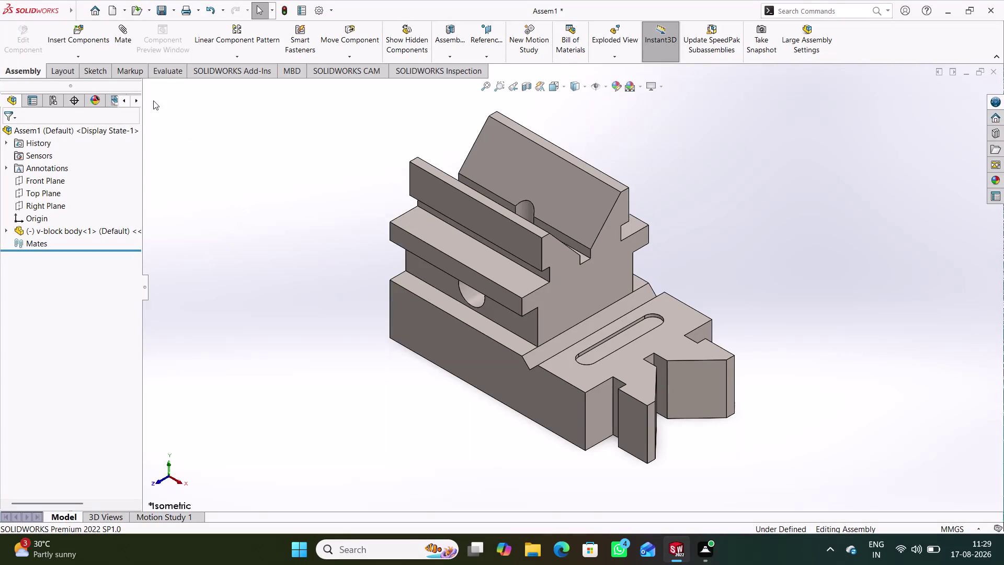
Start a new mate and expand the v-block body's feature tree in the flyout.
click(120, 36)
click(146, 86)
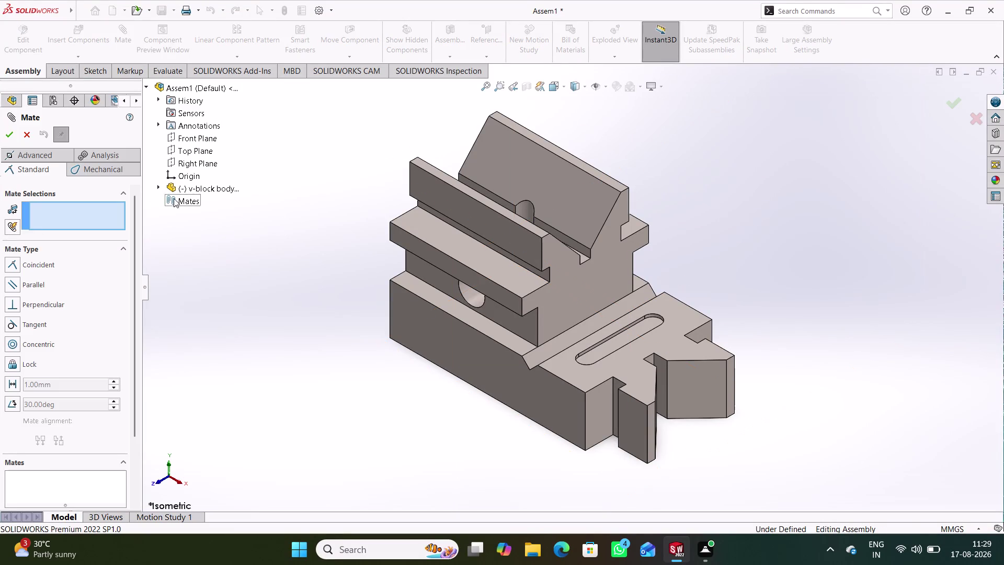
click(158, 187)
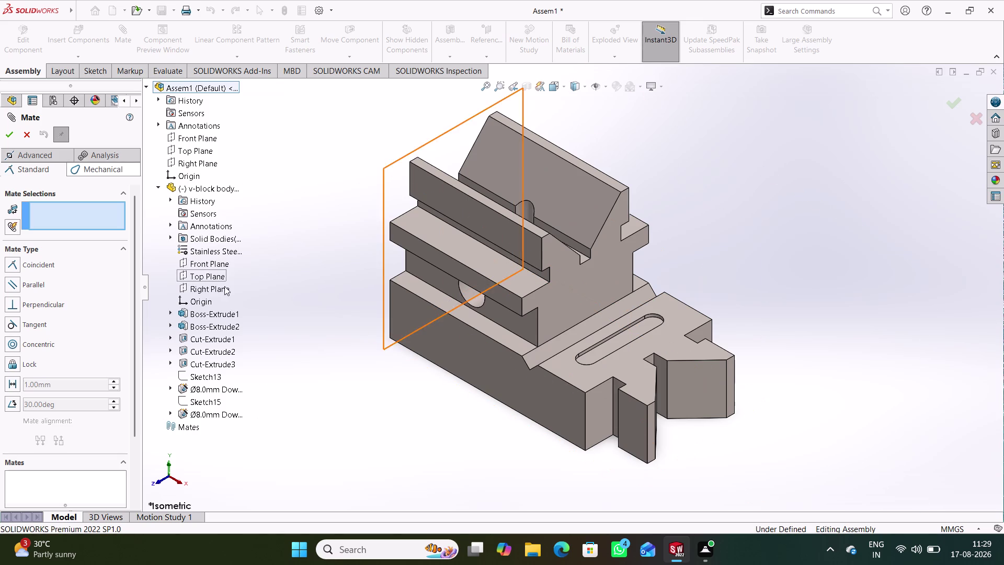
Make the v-block's Front and Top Planes coincident with the assembly's Front and Top Planes.
click(215, 263)
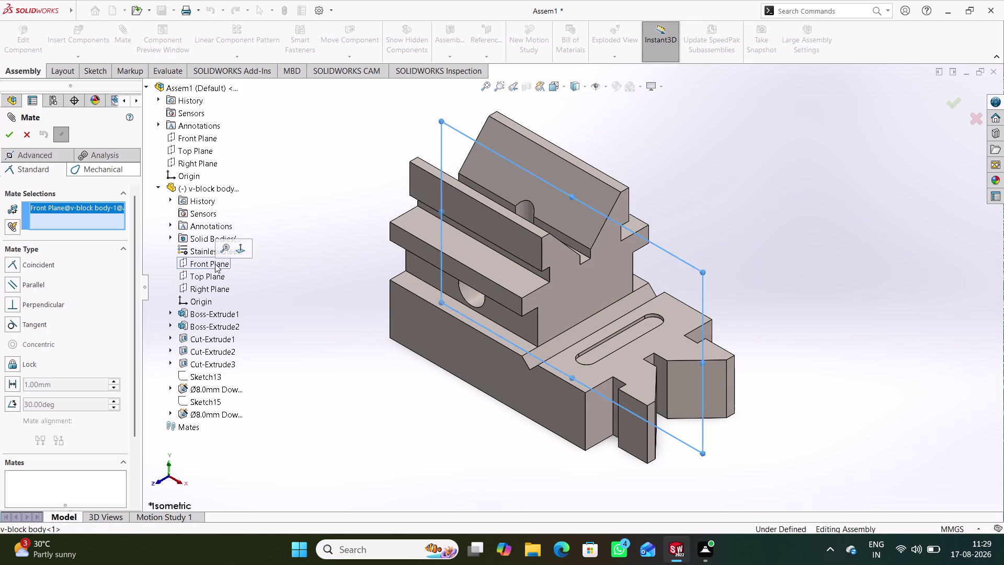
click(201, 140)
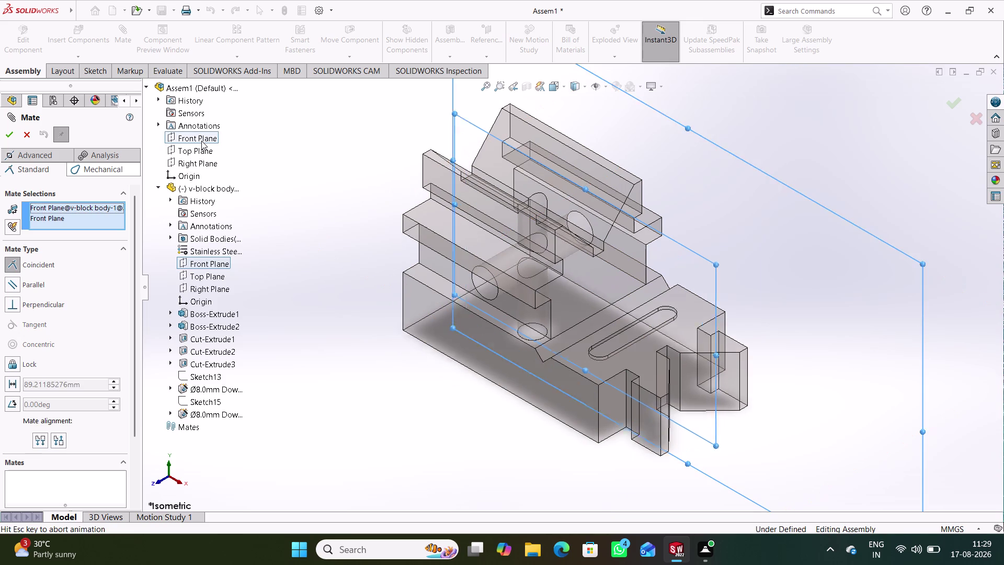
click(184, 123)
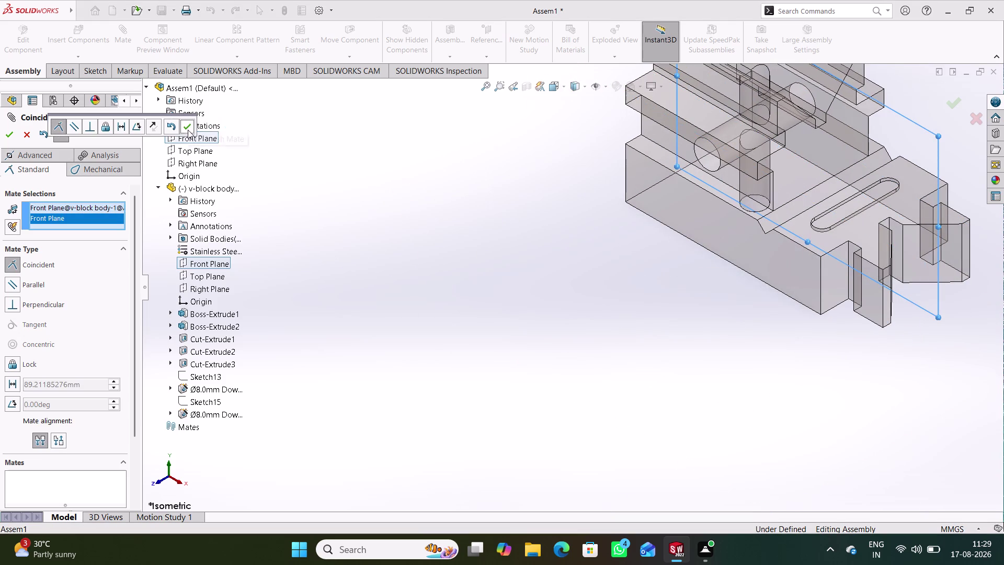
click(186, 126)
click(202, 152)
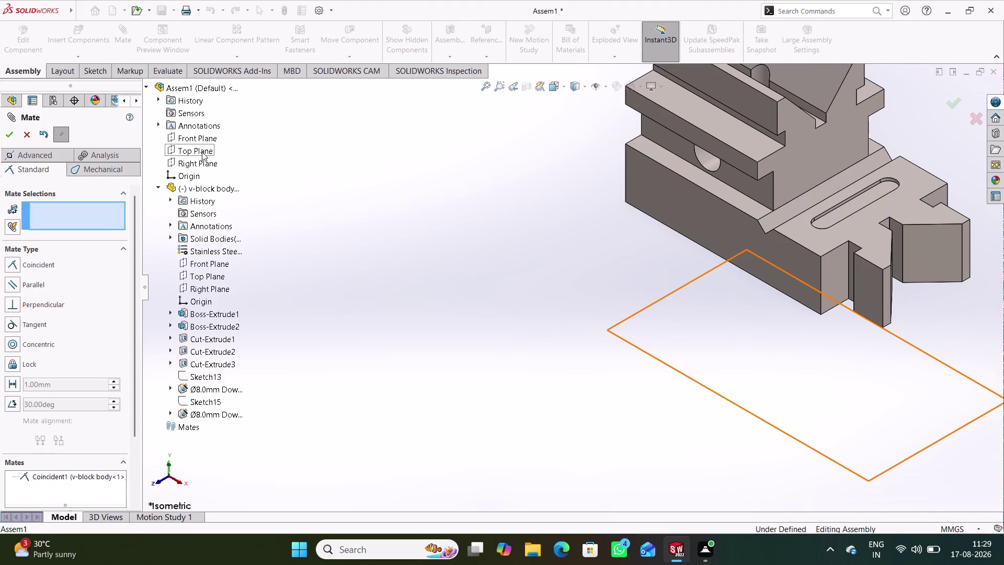
click(217, 274)
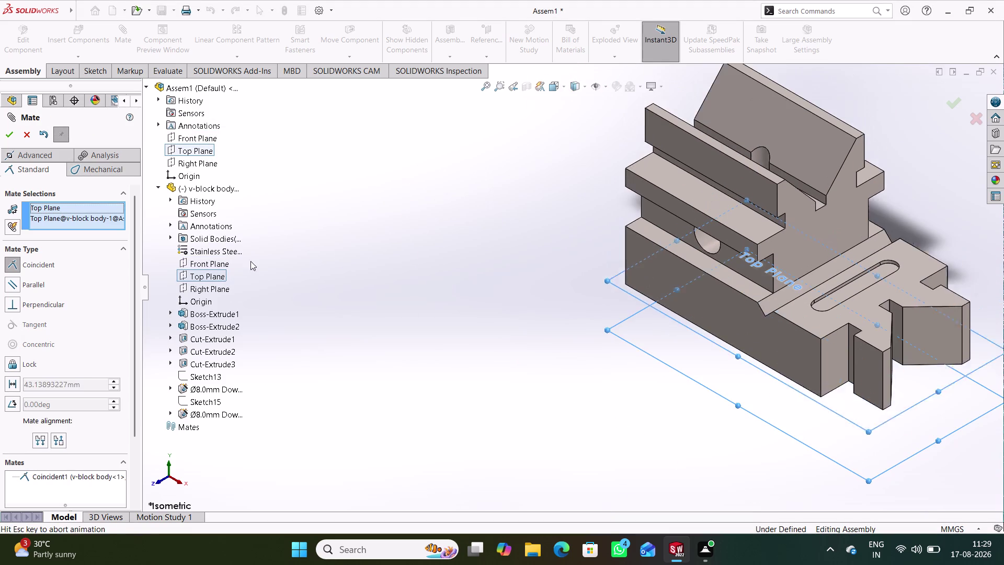
click(224, 246)
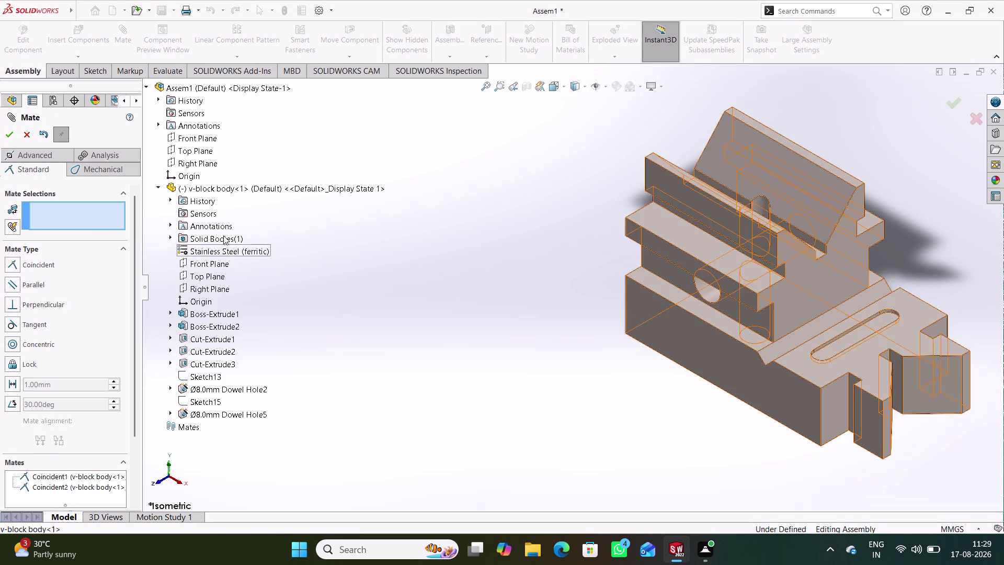
Mate the v-block and assembly Right Planes coincident, close Mate, and fit the view.
click(205, 165)
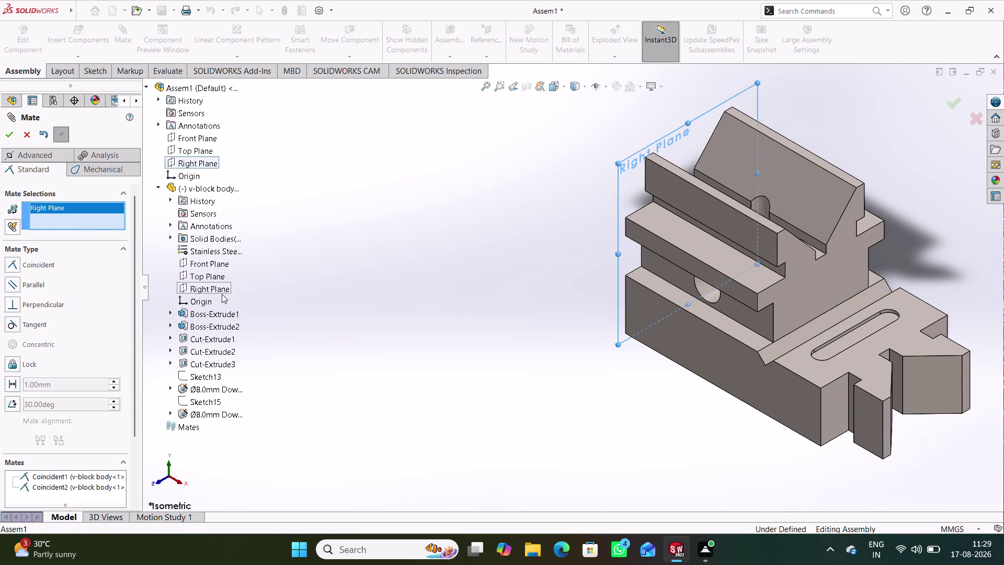
click(221, 294)
click(221, 287)
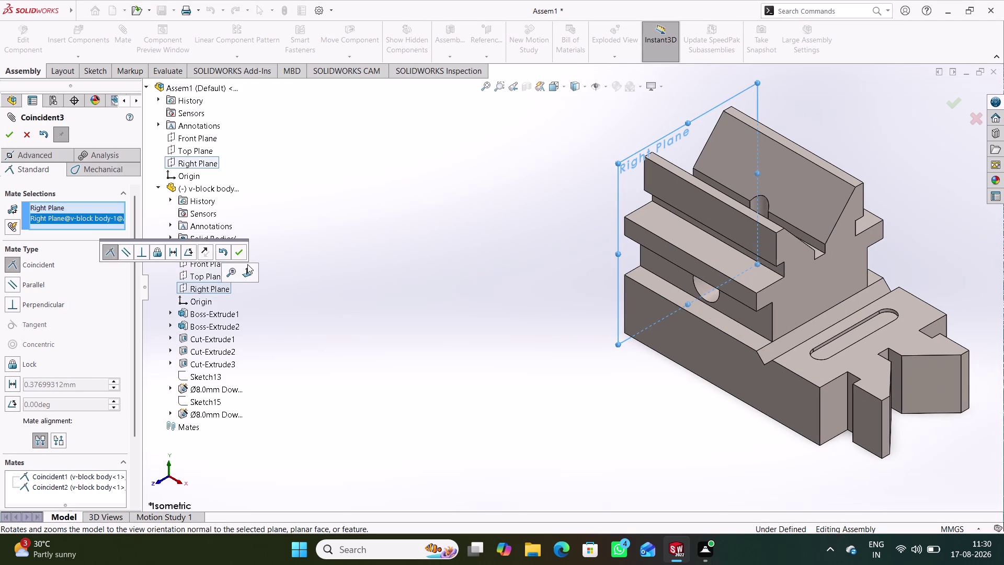
click(239, 254)
click(238, 251)
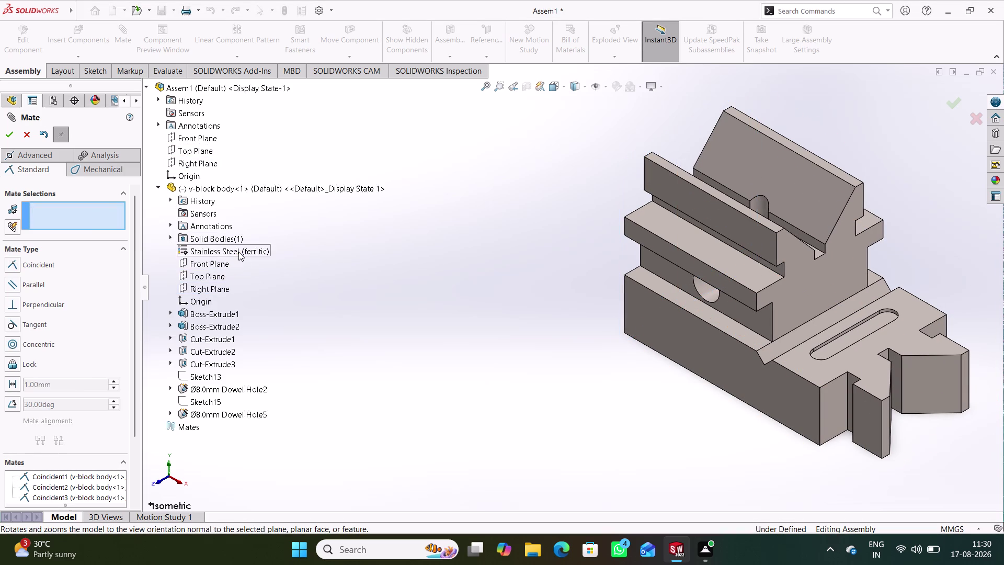
click(30, 135)
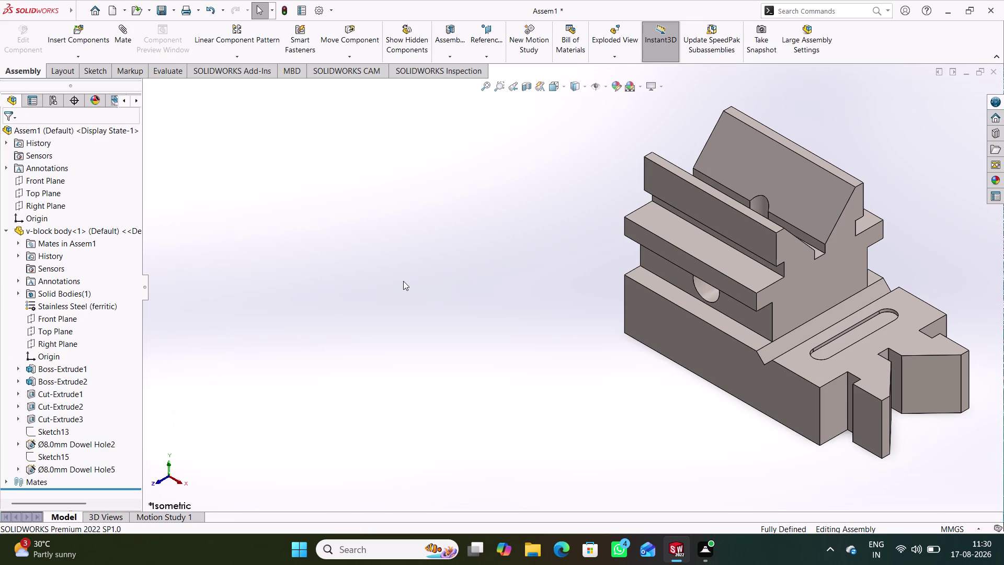
key(ctrl+7)
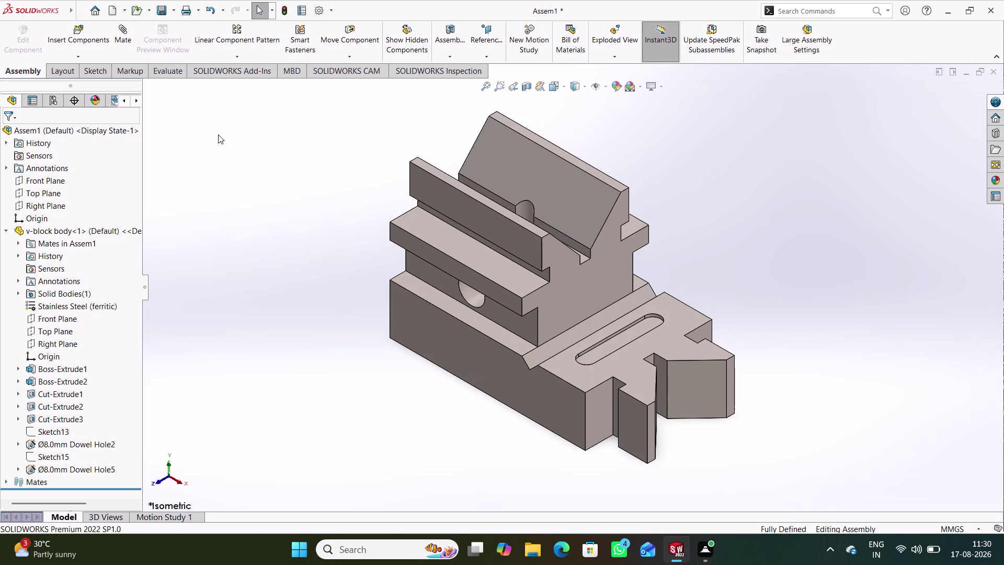
Insert the U-clamp part from the open documents into the assembly.
click(100, 40)
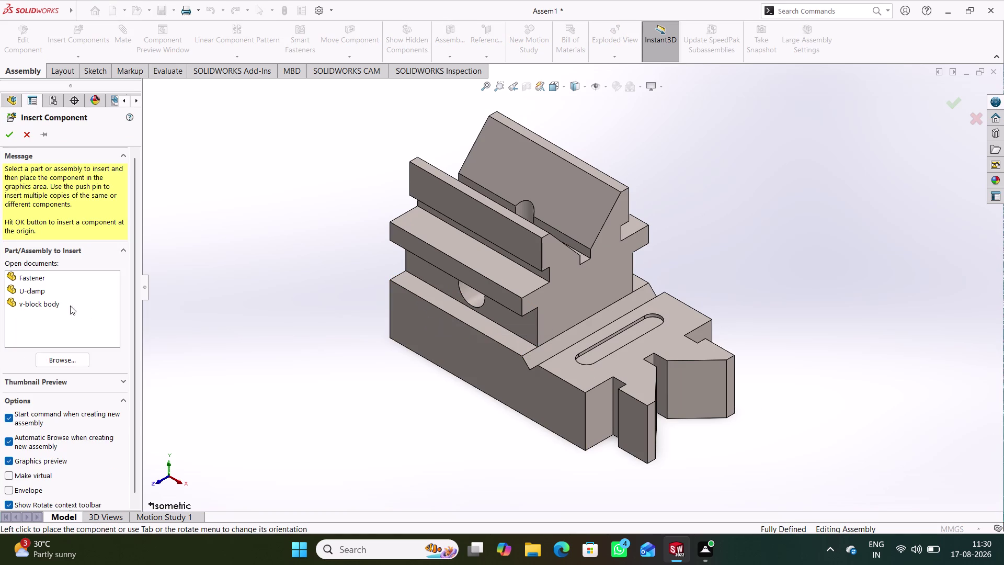
click(41, 291)
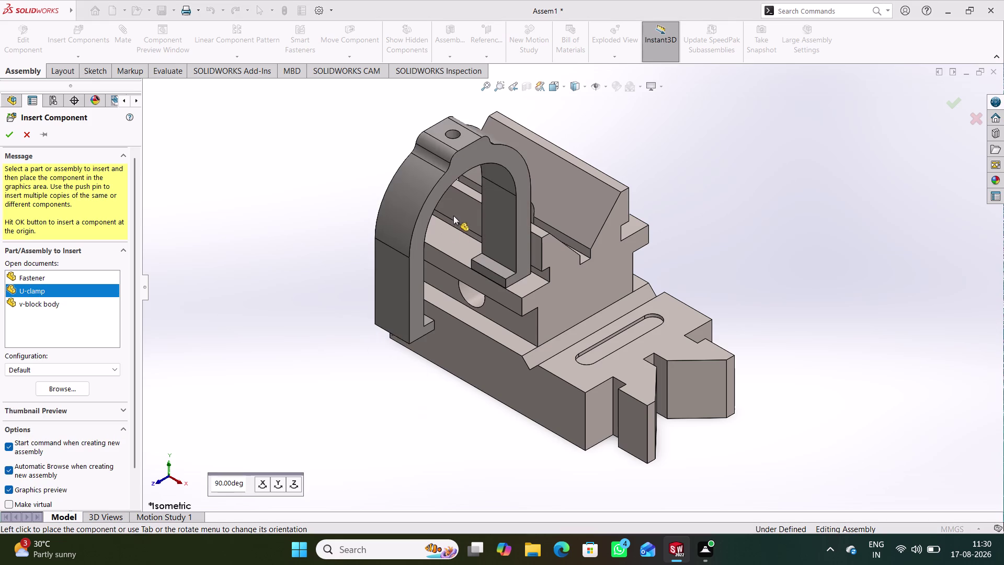
Place the U-clamp and drag it well to the right of the v-block.
click(317, 219)
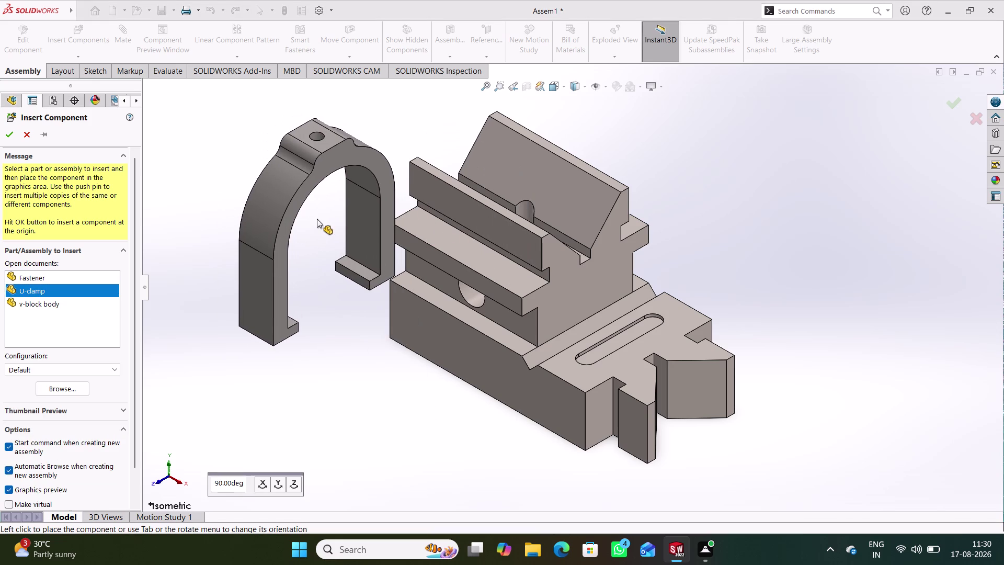
middle_drag(394, 359, 388, 342)
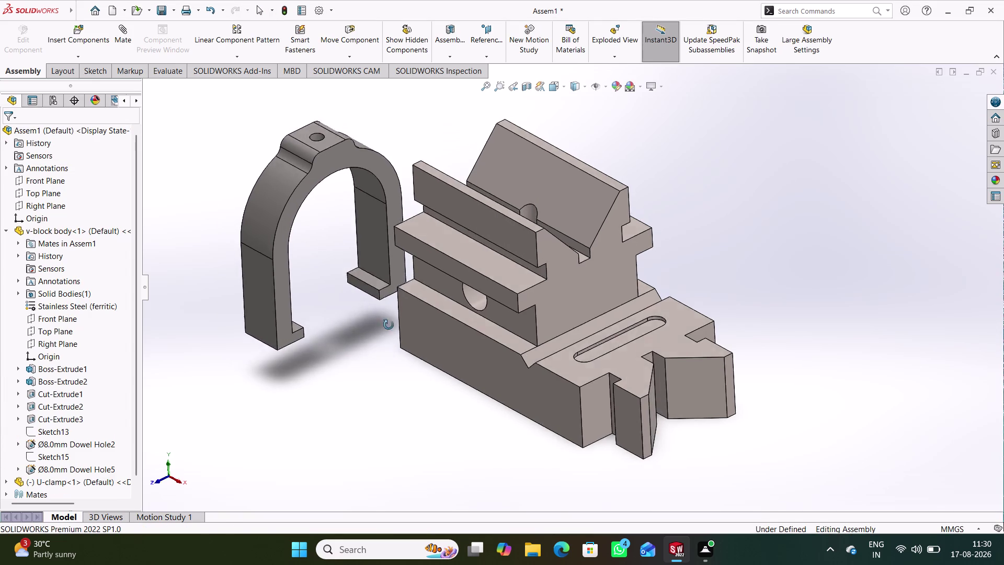
middle_drag(388, 342, 413, 284)
drag(276, 248, 398, 268)
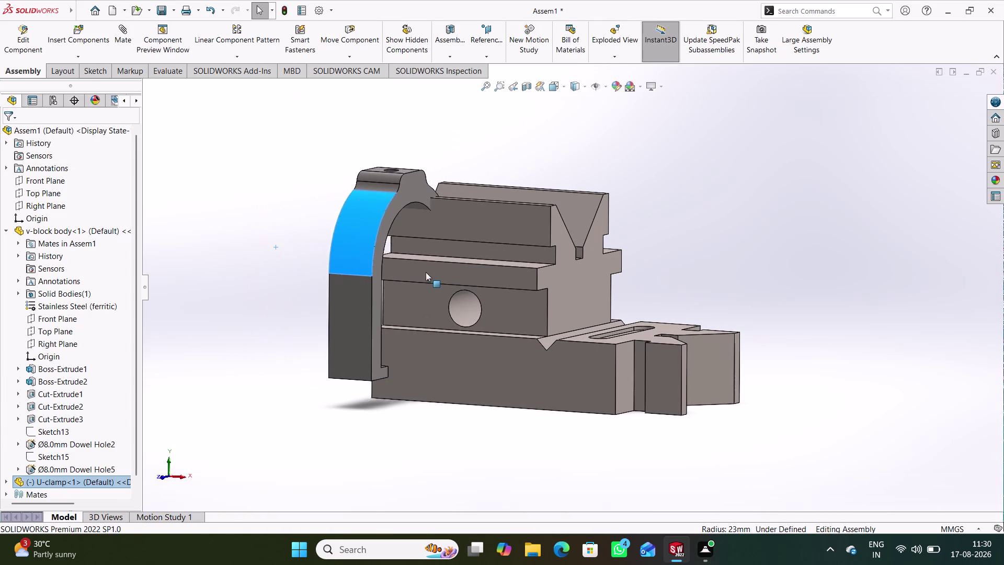
drag(398, 268, 807, 241)
middle_drag(592, 335, 632, 333)
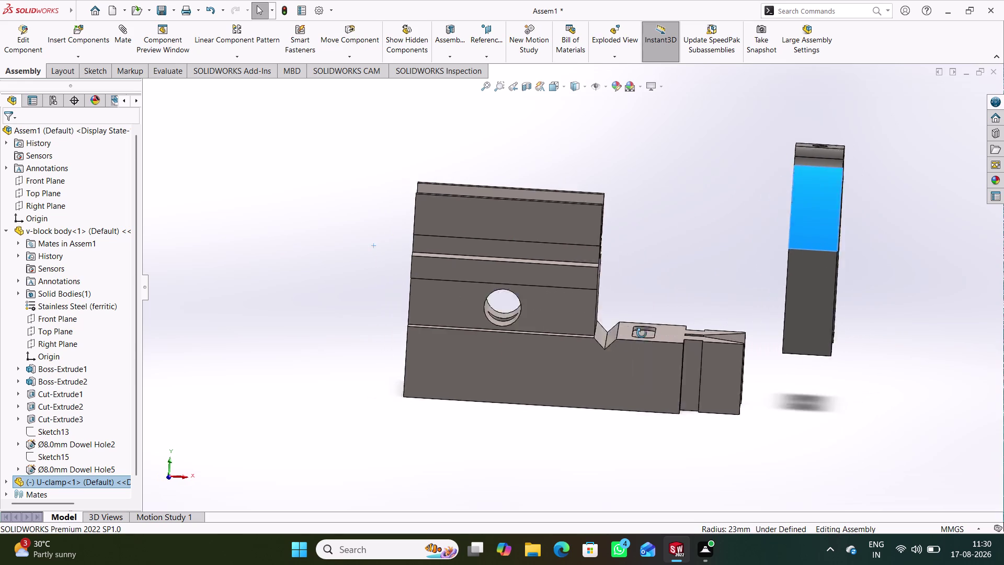
middle_drag(632, 334, 537, 339)
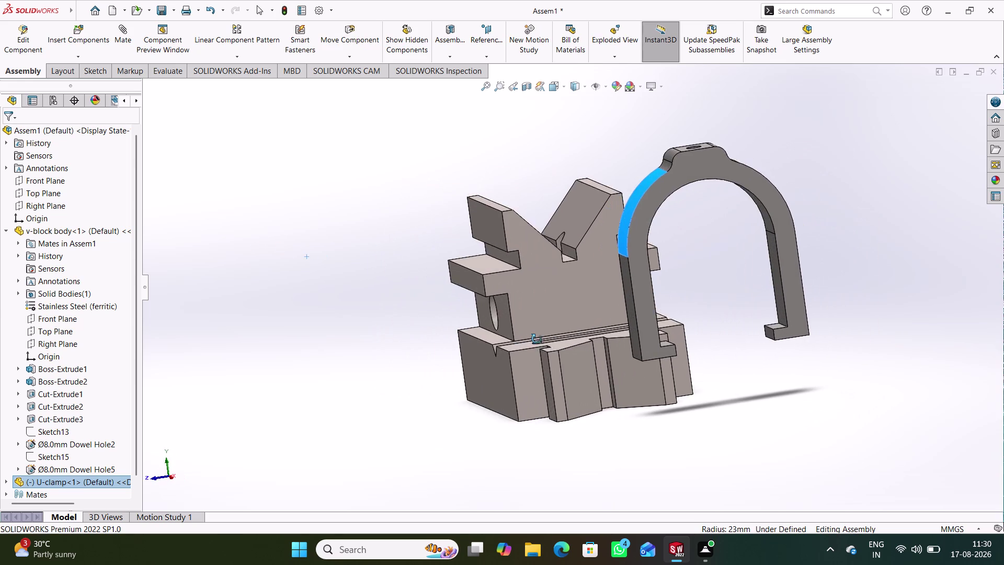
middle_drag(538, 338, 555, 336)
Clear the selection, orbit to see both parts, and start a new mate.
click(320, 394)
middle_drag(361, 413, 310, 402)
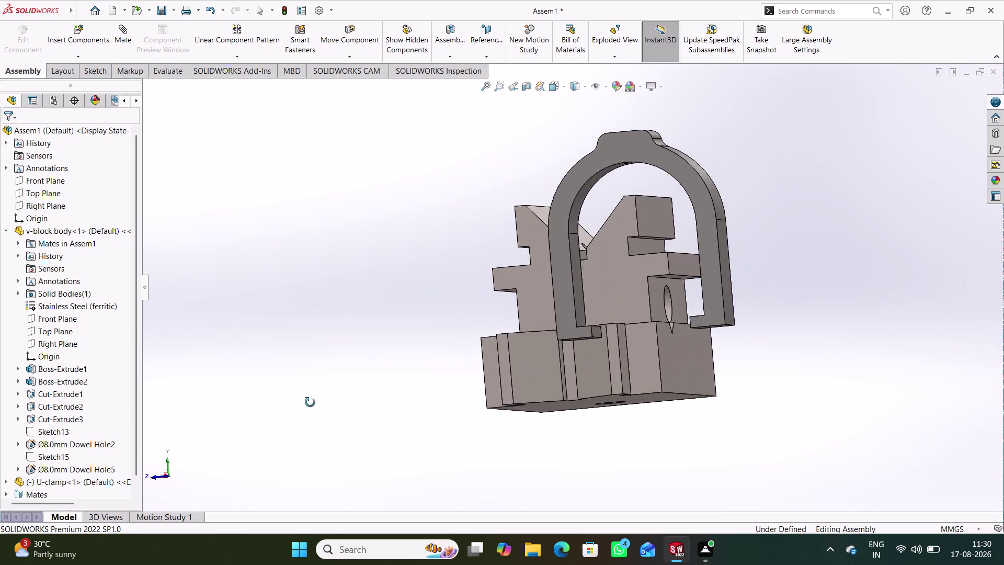
middle_drag(310, 402, 347, 412)
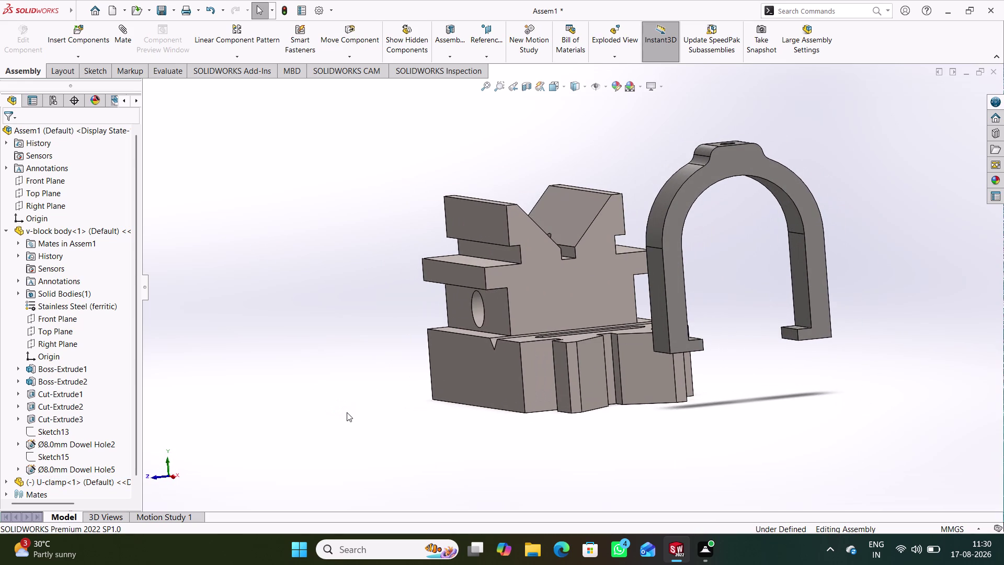
middle_drag(346, 412, 357, 408)
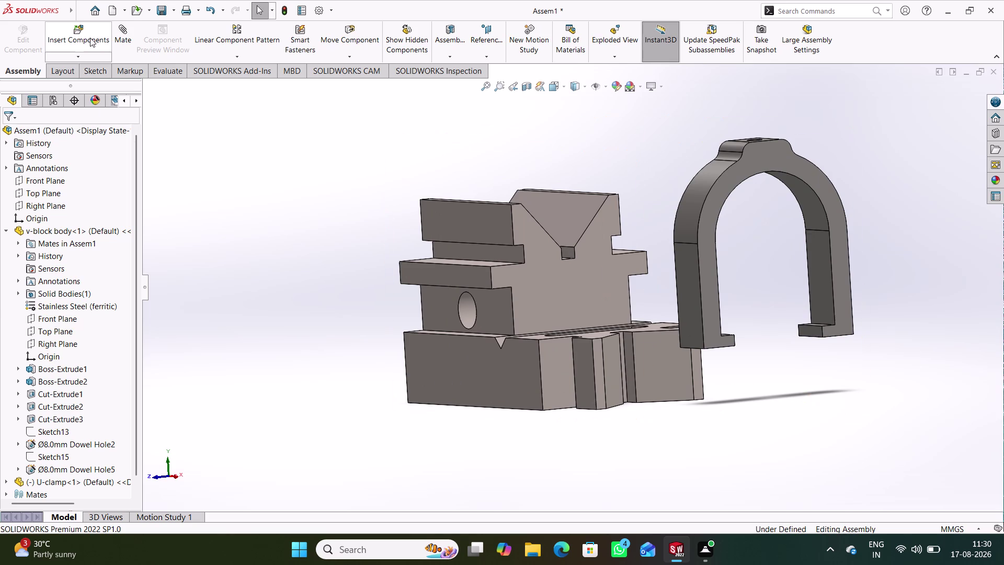
click(119, 33)
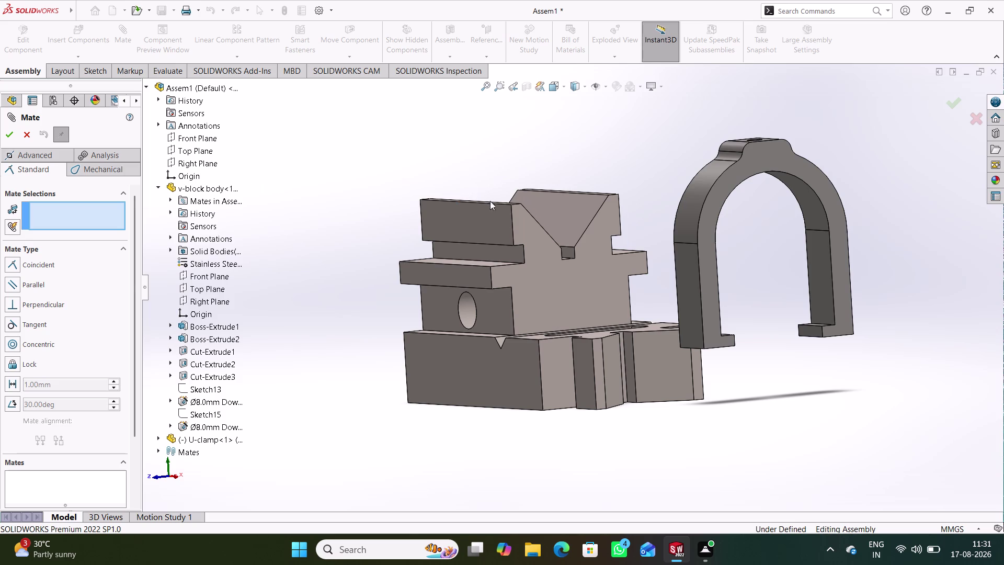
middle_drag(745, 378, 762, 255)
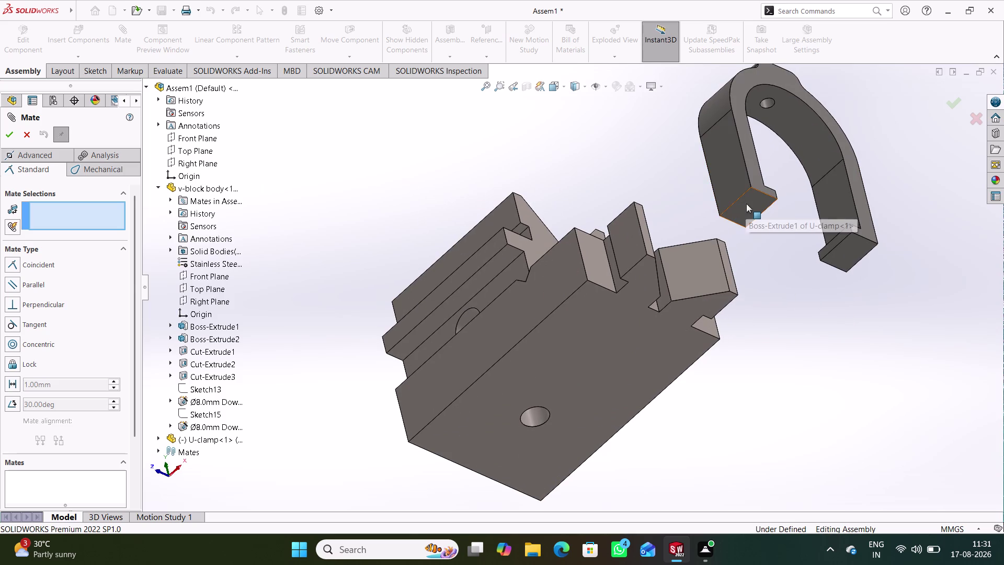
Mate the U-clamp leg's end face coincident to a v-block face.
click(746, 204)
middle_drag(668, 157, 696, 335)
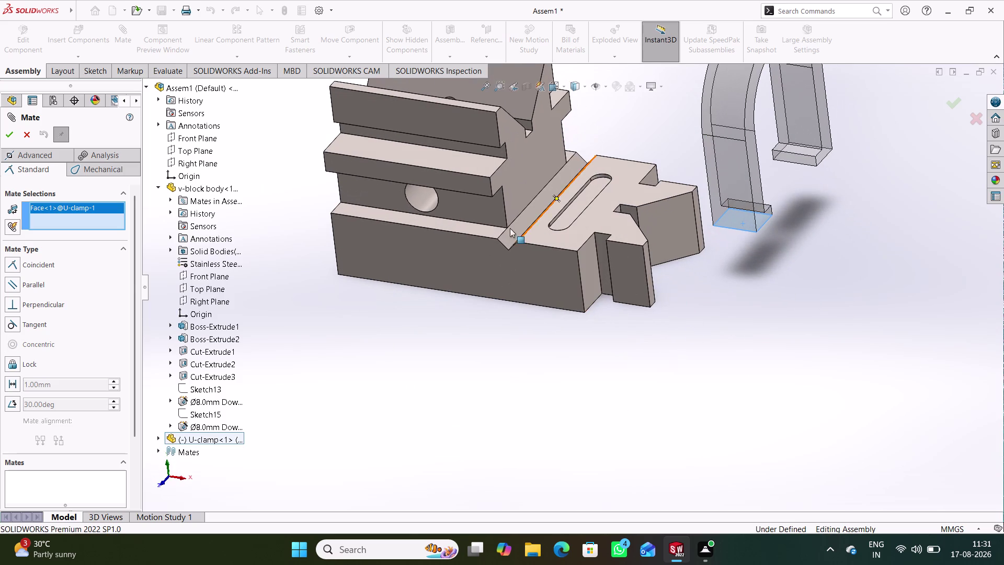
click(471, 224)
middle_drag(508, 337, 483, 314)
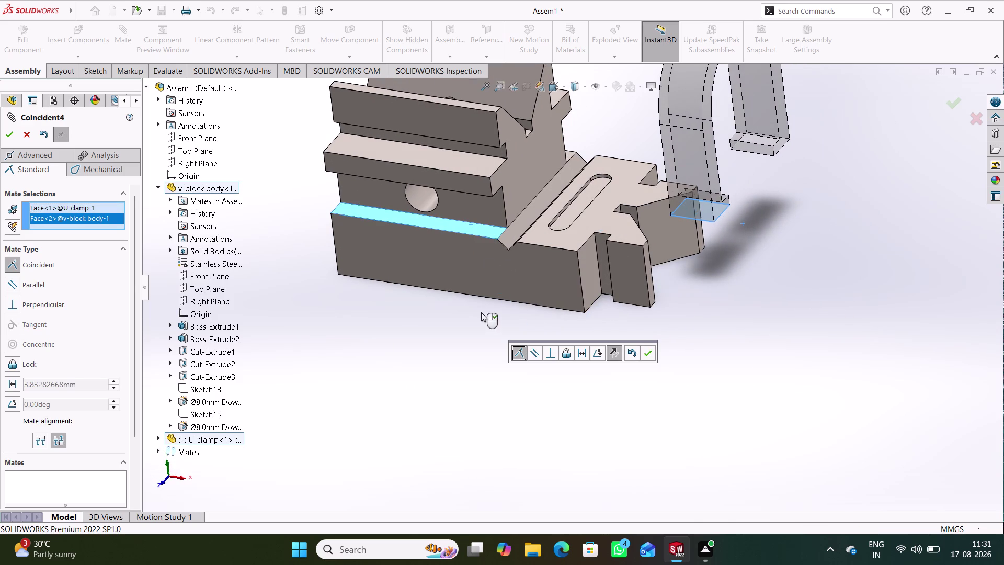
middle_drag(483, 314, 471, 304)
click(651, 354)
middle_drag(671, 338, 634, 316)
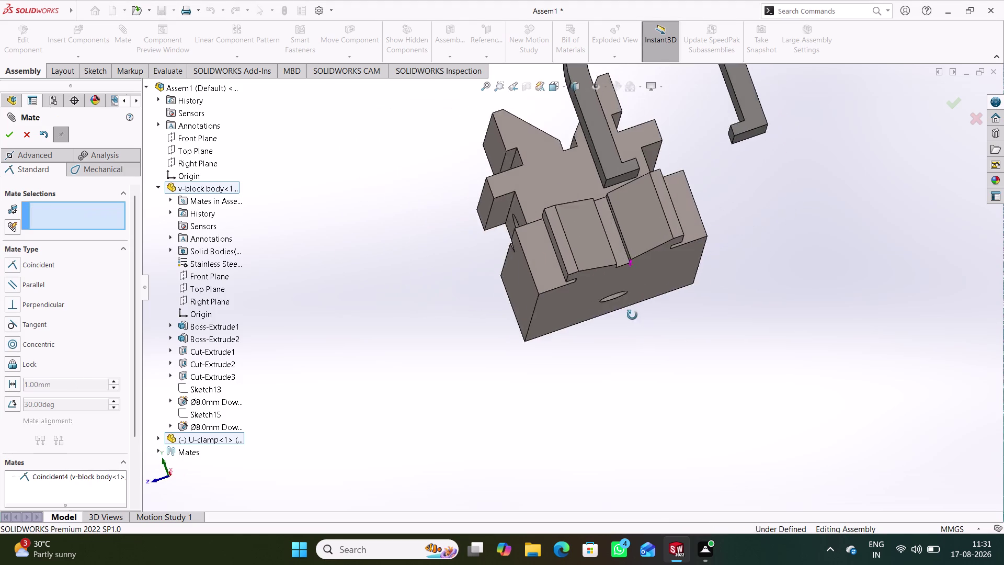
middle_drag(634, 315, 606, 344)
Mate a U-clamp side face coincident to the v-block's Boss-Extrude2 face.
click(585, 143)
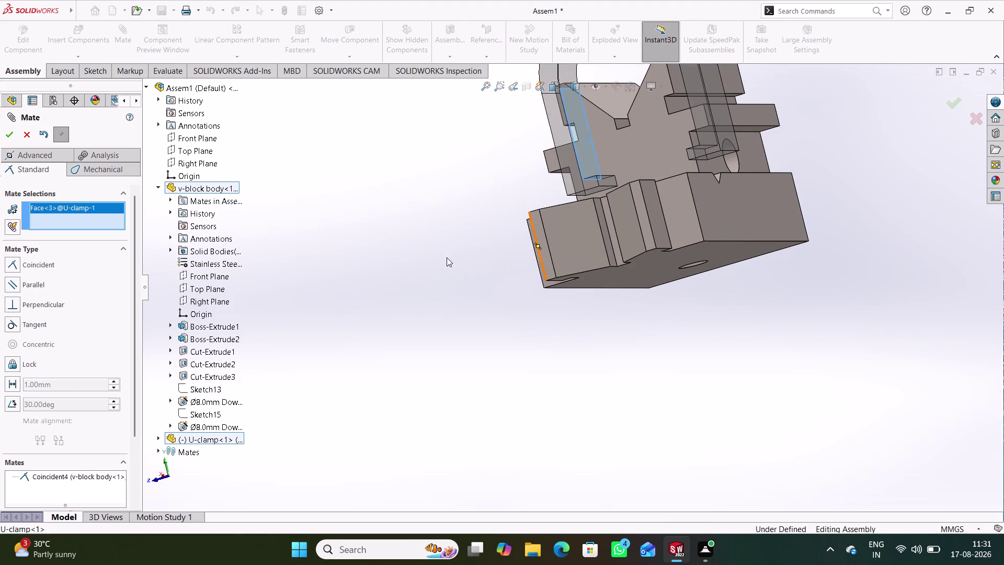
middle_drag(446, 257, 571, 228)
click(527, 166)
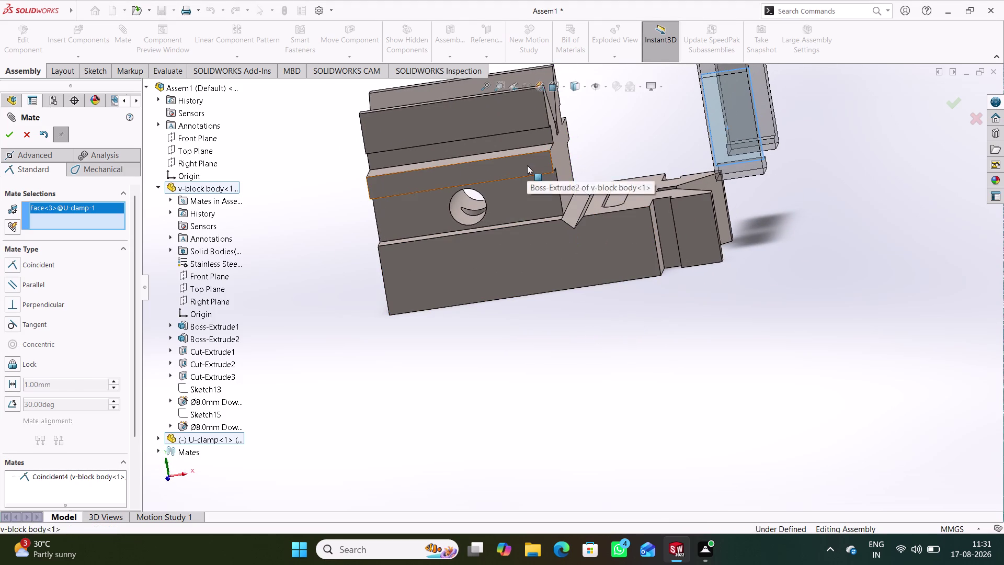
middle_drag(617, 319, 564, 310)
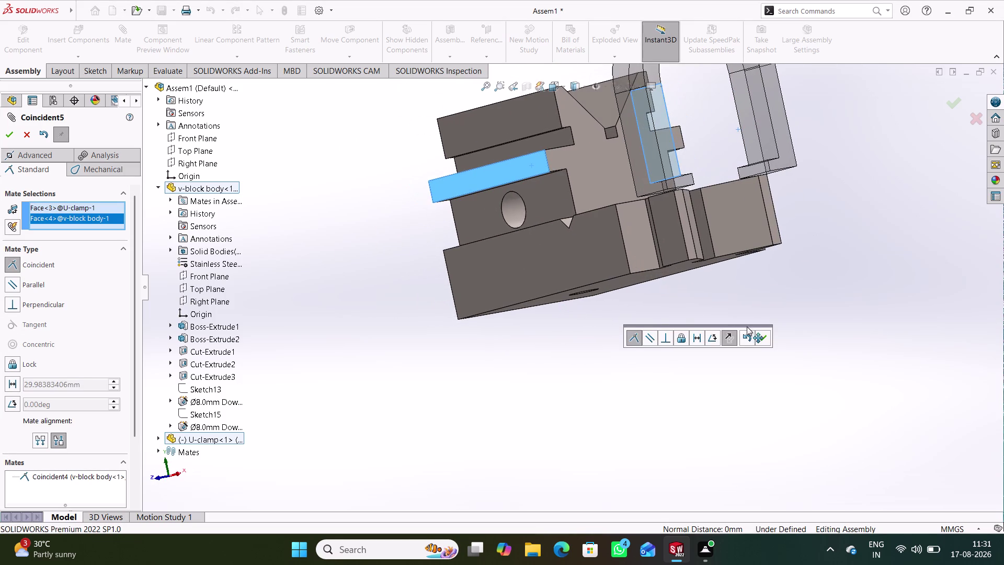
click(760, 337)
middle_drag(612, 337, 649, 324)
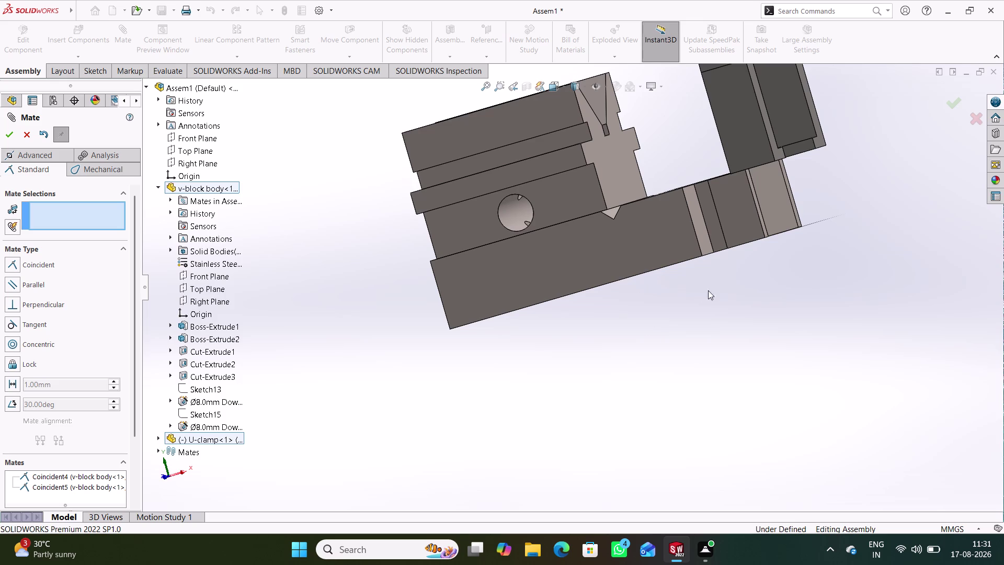
middle_drag(719, 288, 705, 297)
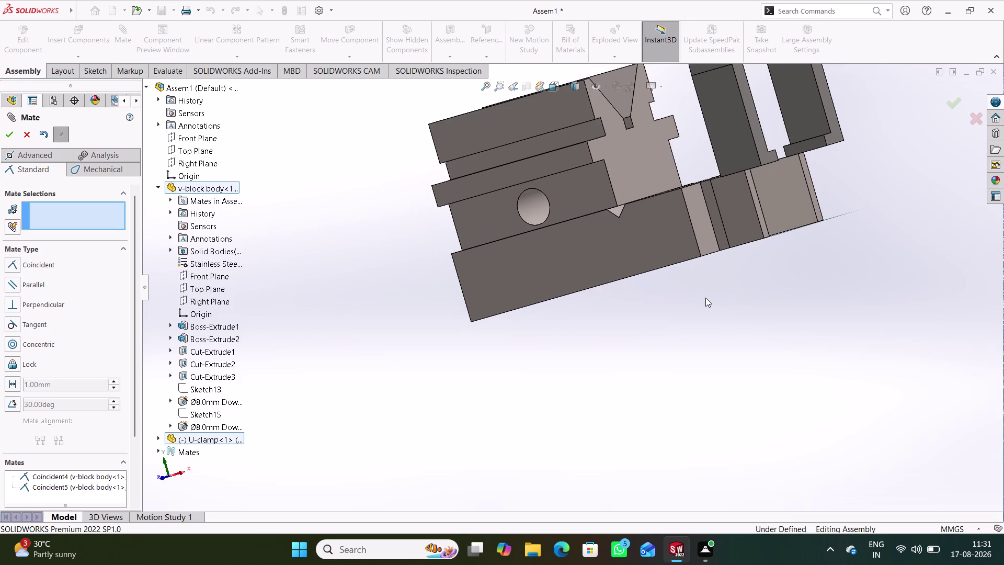
Undo the Coincident5 face mate with Ctrl+Z and close the Mate tool.
middle_drag(739, 332, 734, 331)
middle_drag(735, 331, 690, 403)
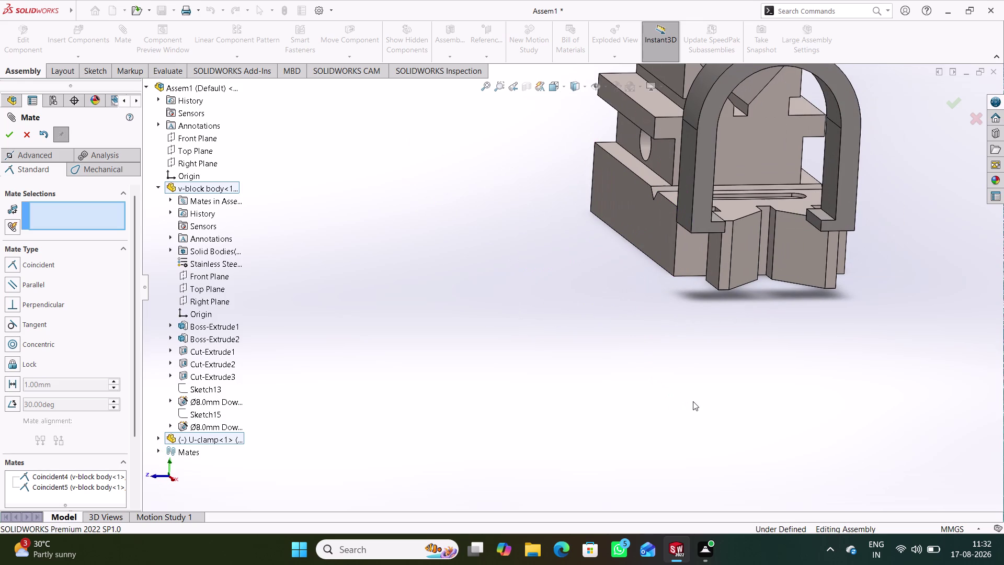
key(ctrl+z)
key(ctrl+z)
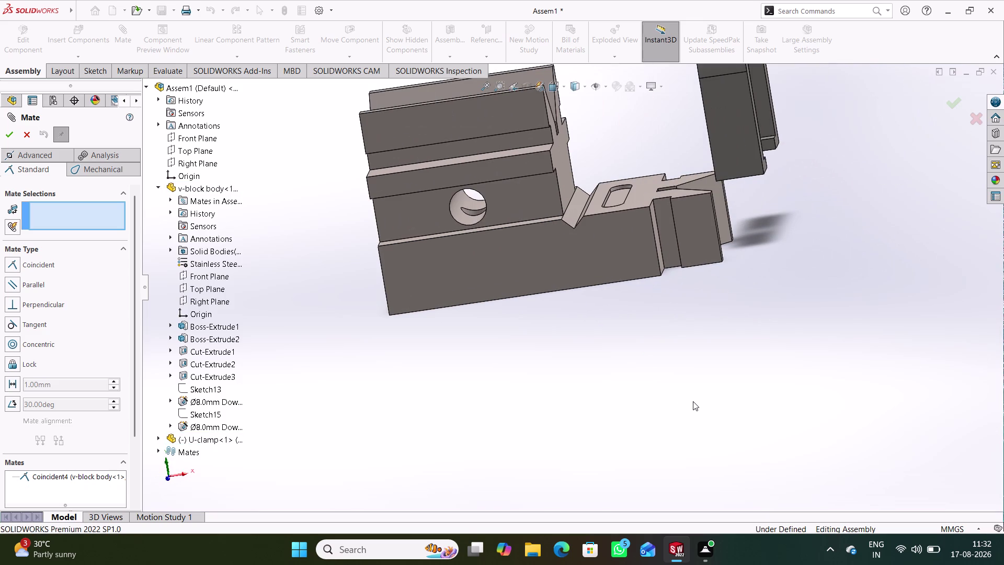
key(ctrl+z)
key(ctrl+z)
key(ctrl+z)
click(26, 134)
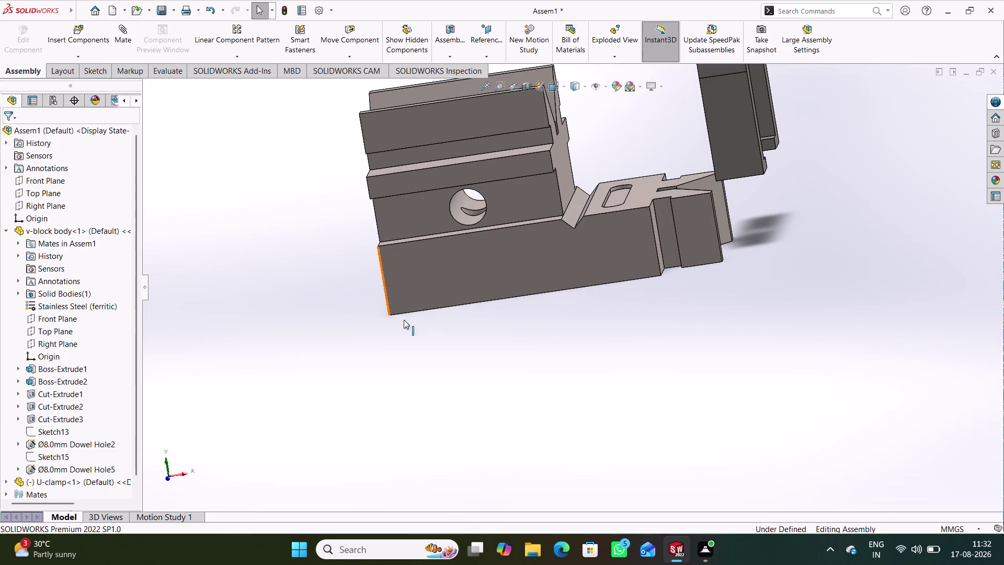
Pull the U-clamp away from the v-block body and select it in the tree.
middle_drag(421, 323, 402, 322)
drag(722, 138, 824, 198)
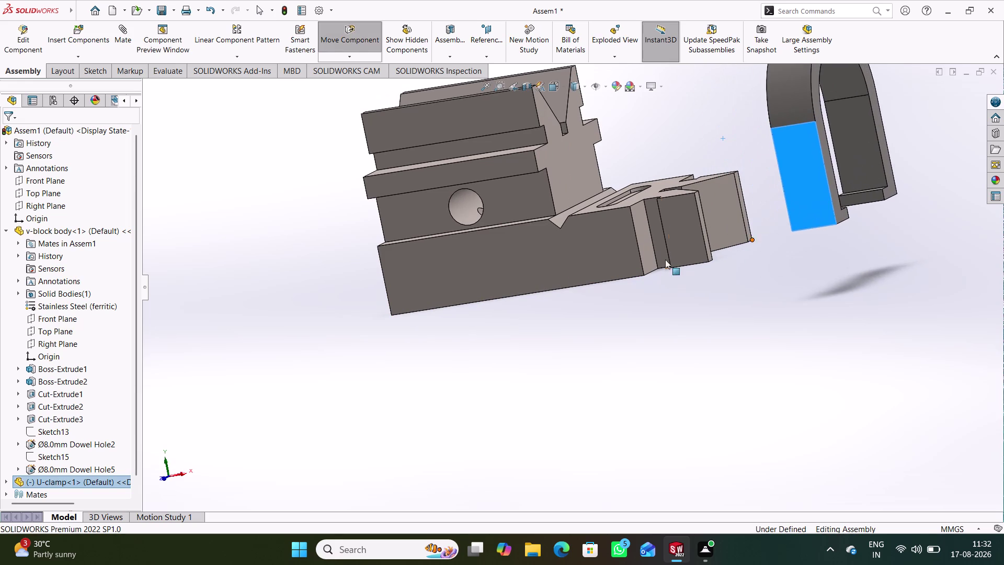
middle_drag(521, 290, 568, 291)
scroll(down, 3)
scroll(down, 3)
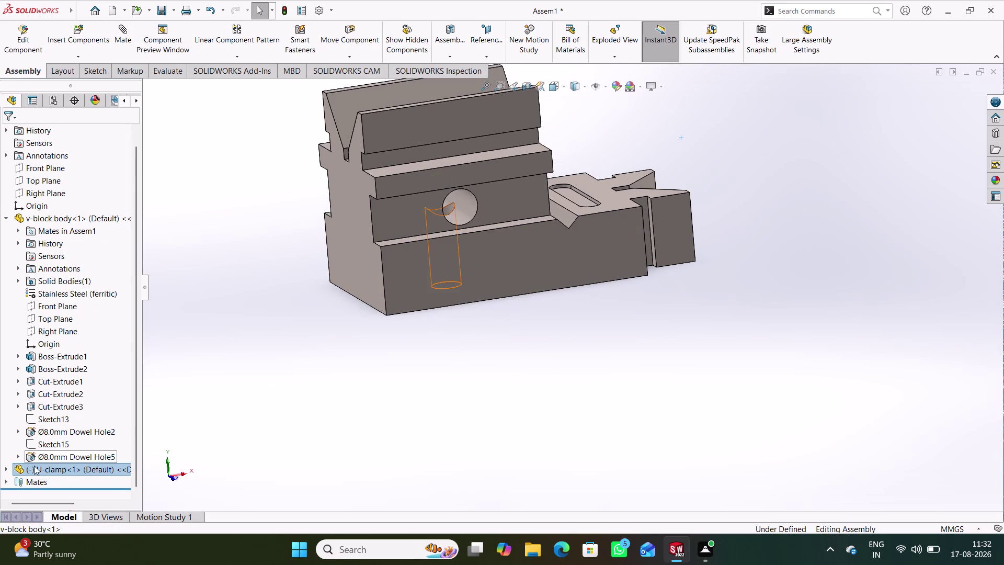
click(3, 481)
scroll(down, 3)
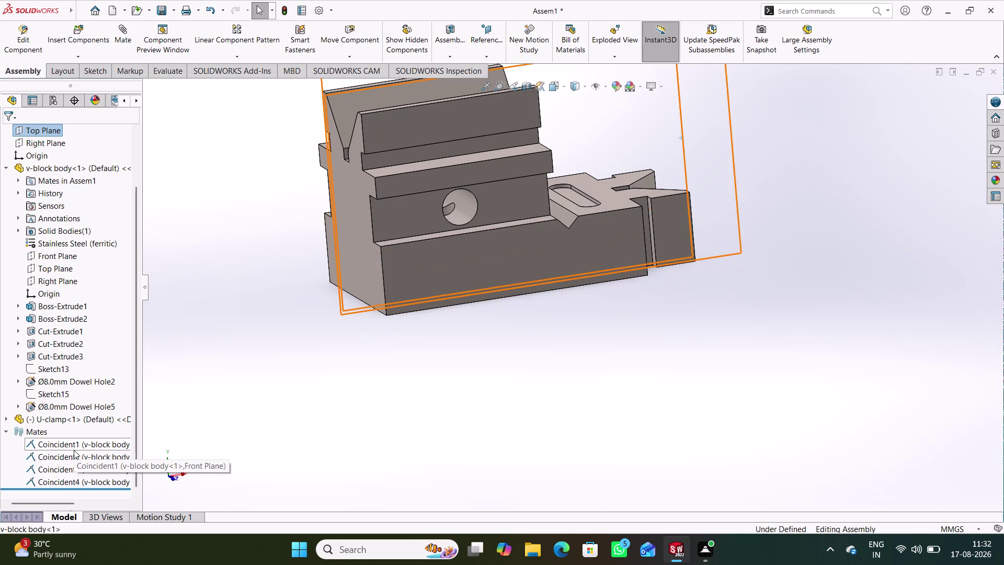
Delete the Coincident4 mate and start a fresh mate.
right_click(69, 477)
click(102, 398)
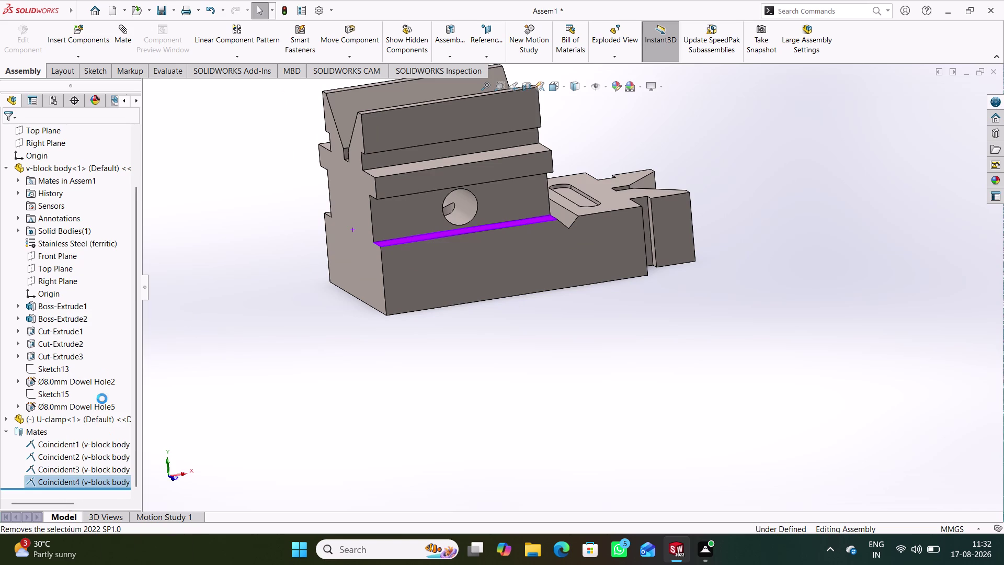
click(580, 209)
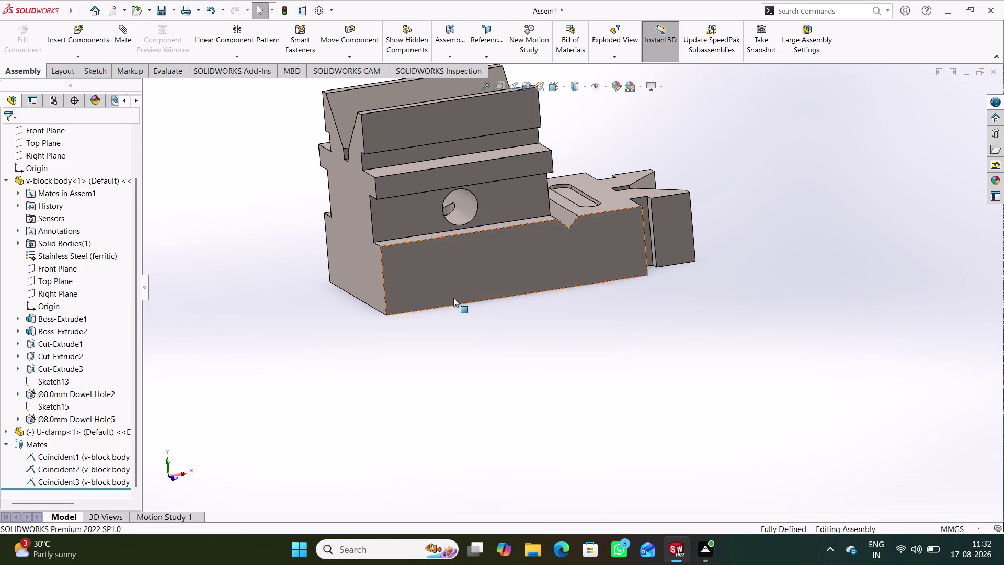
middle_drag(527, 357, 521, 365)
scroll(up, 3)
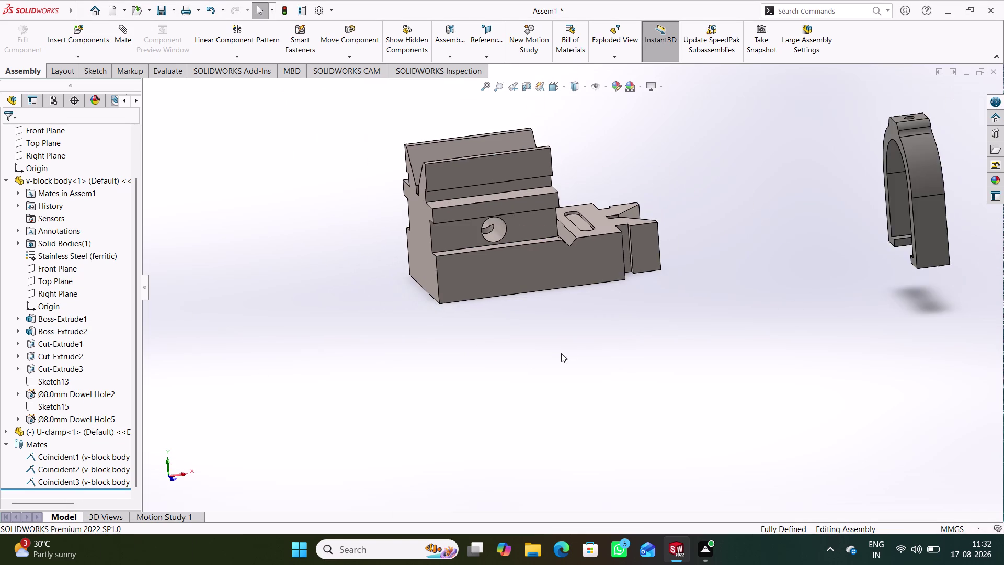
scroll(up, 3)
middle_drag(676, 347, 650, 338)
scroll(down, 3)
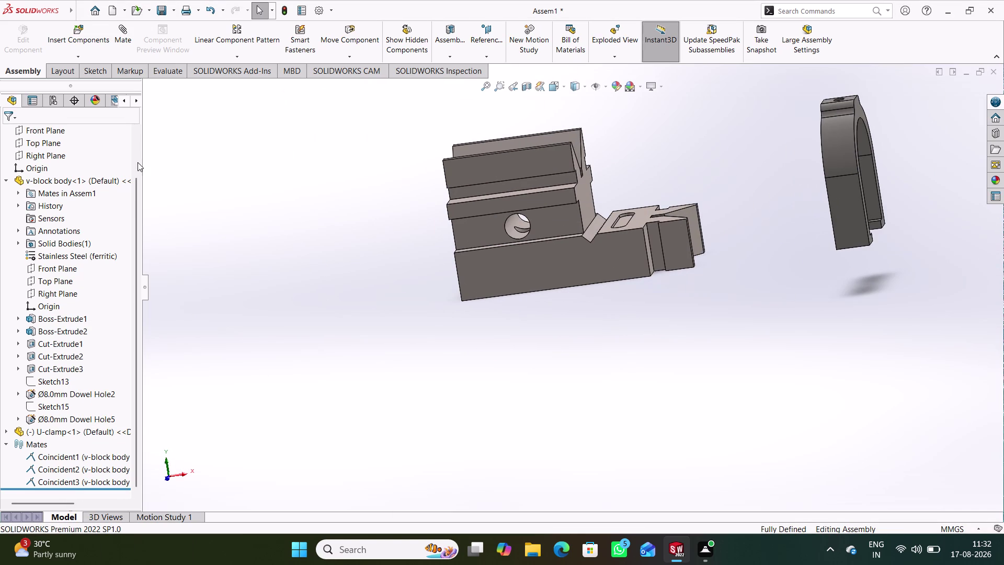
click(127, 41)
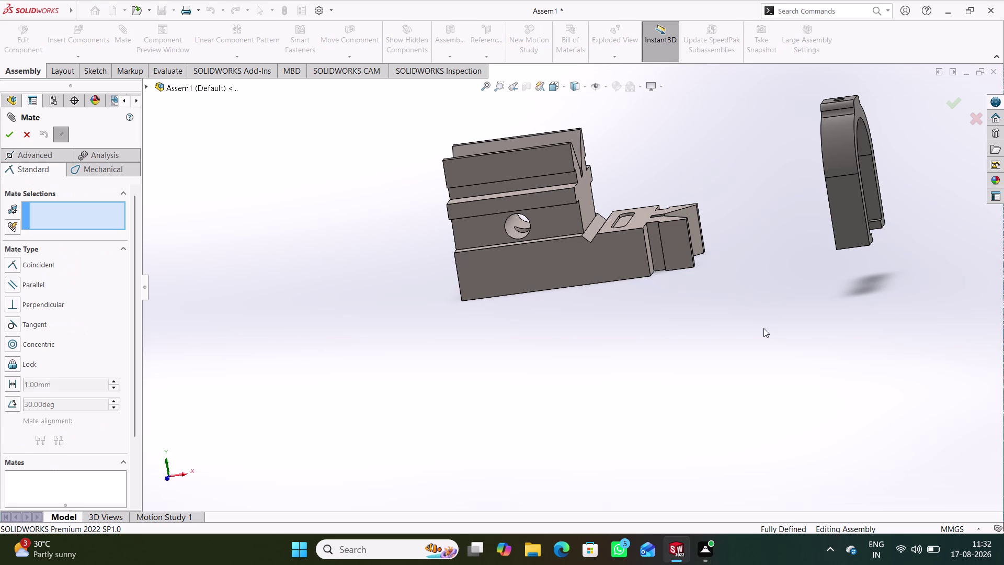
Mate a U-clamp bottom face to the v-block ledge face as Coincident6.
middle_drag(766, 342, 676, 351)
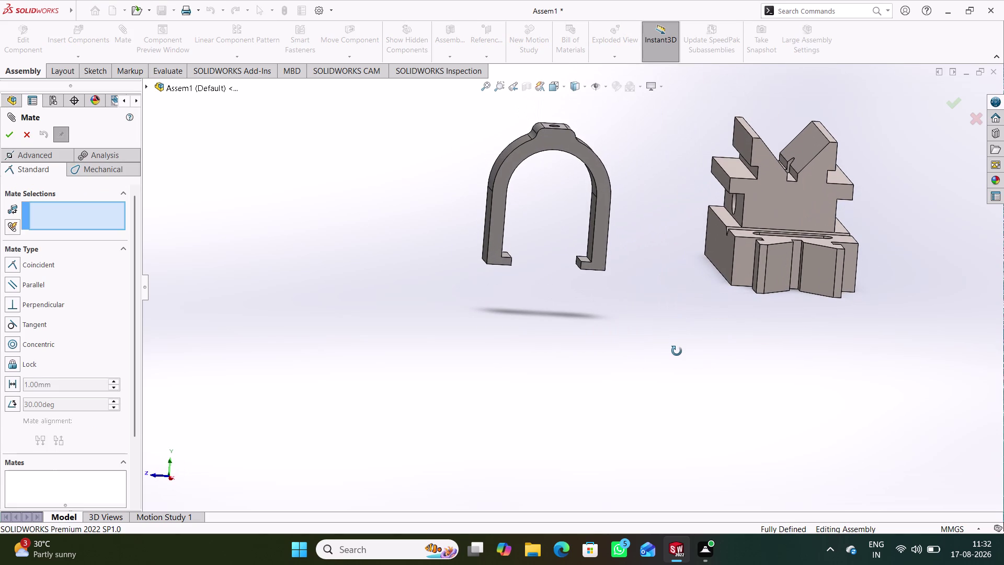
middle_drag(677, 350, 636, 355)
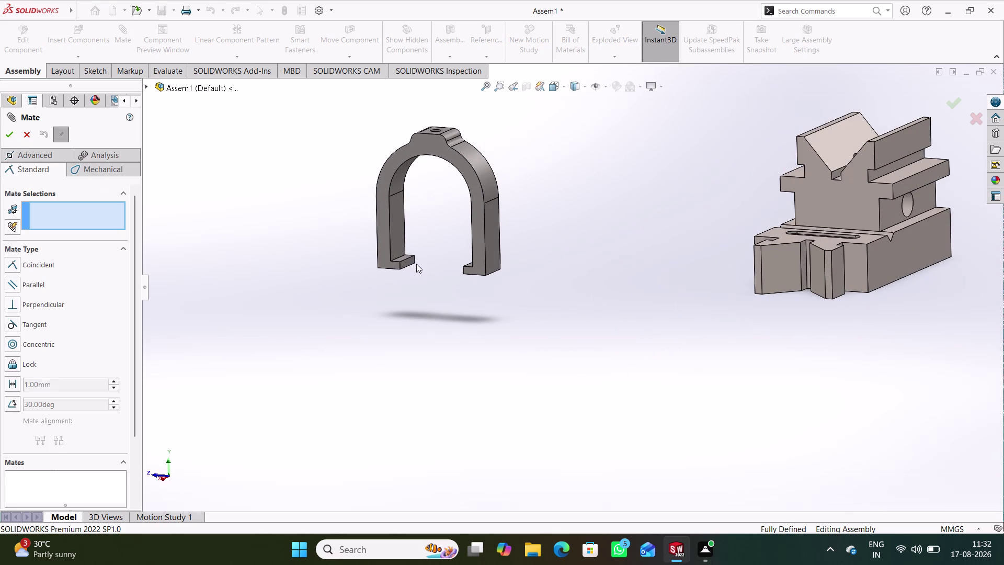
click(409, 262)
middle_drag(593, 341, 689, 323)
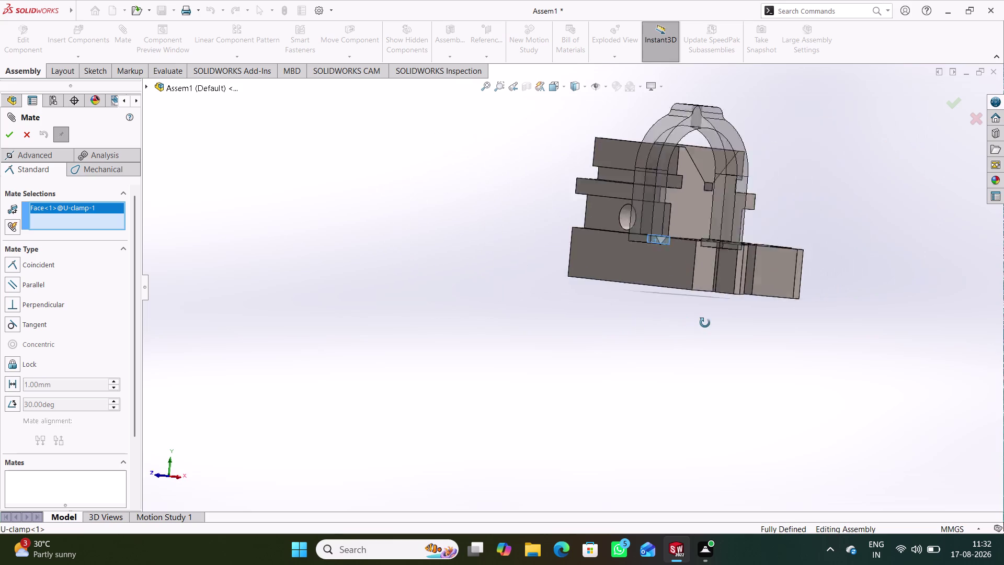
middle_drag(690, 322, 714, 324)
scroll(down, 3)
middle_drag(631, 204, 623, 234)
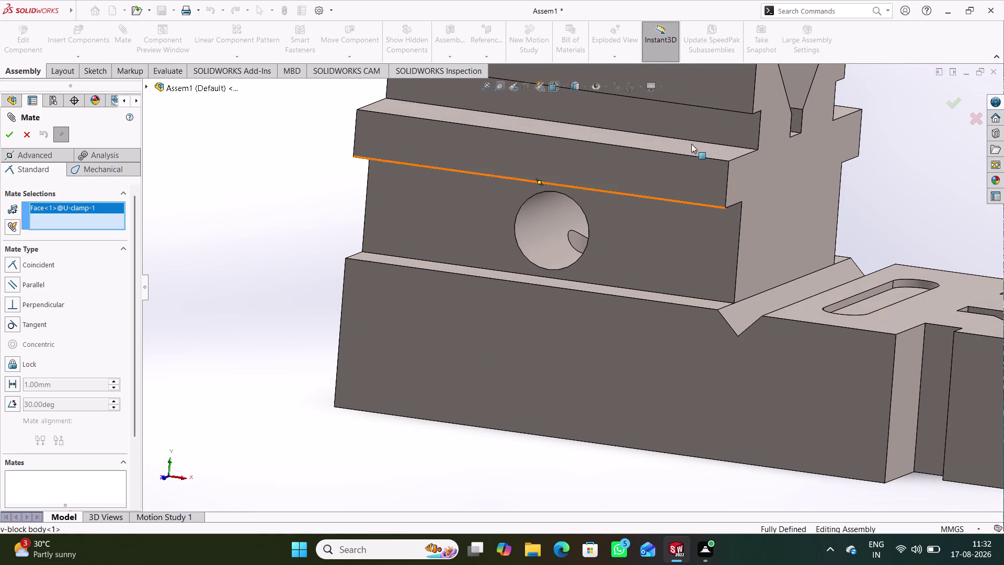
click(725, 121)
scroll(up, 3)
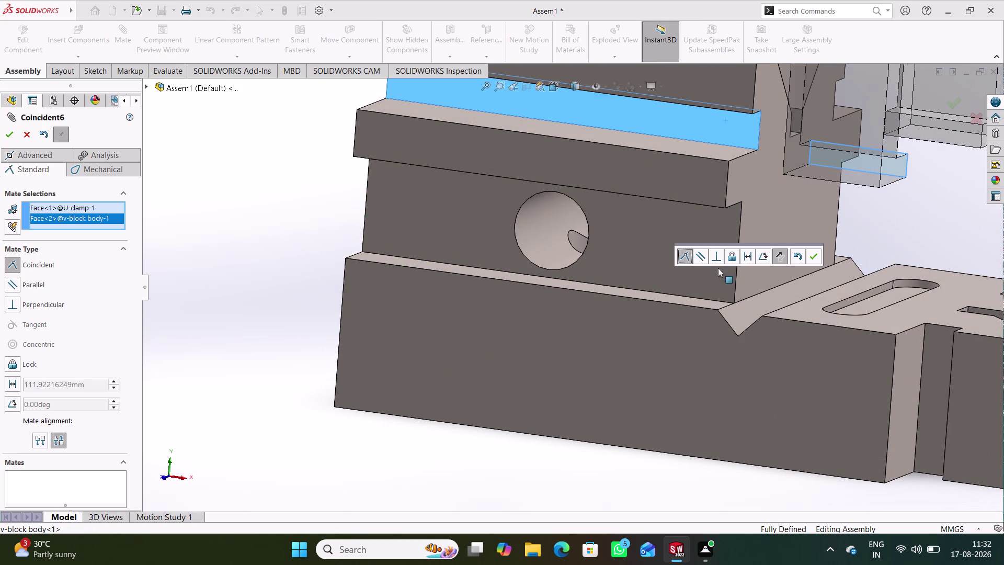
click(812, 256)
Mate another U-clamp face to a v-block body face as Coincident7.
middle_drag(841, 253, 757, 242)
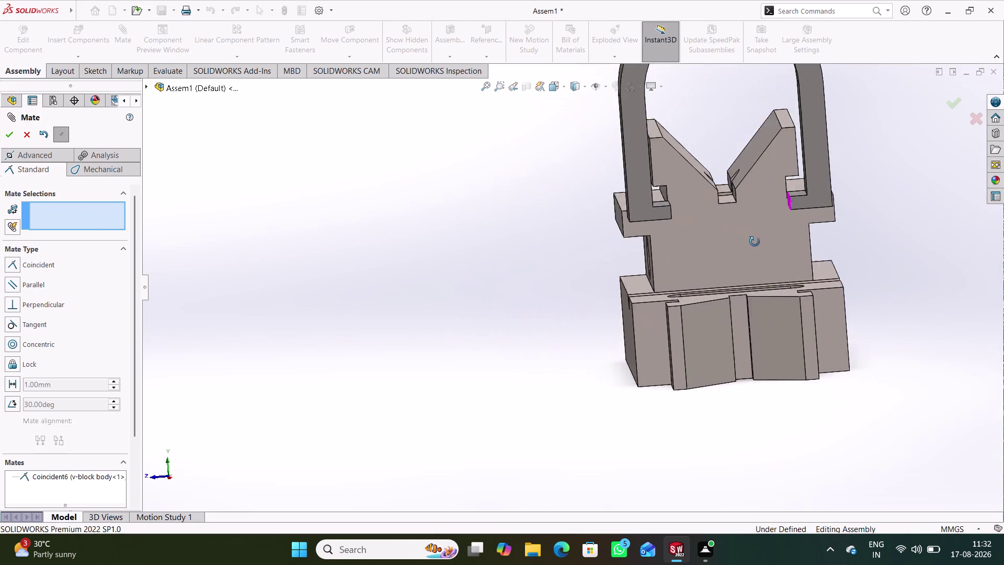
middle_drag(757, 241, 766, 243)
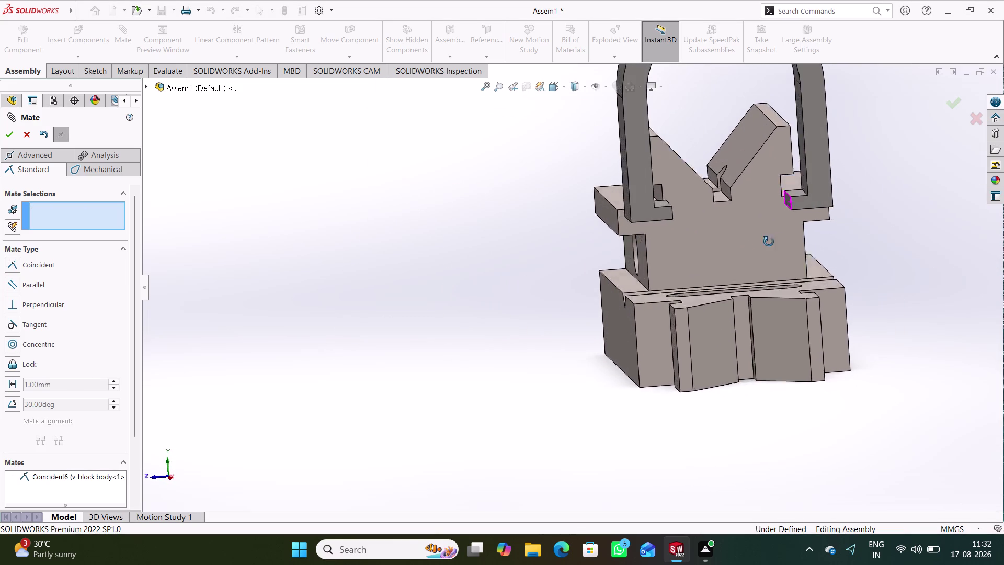
middle_drag(766, 244, 793, 176)
click(671, 207)
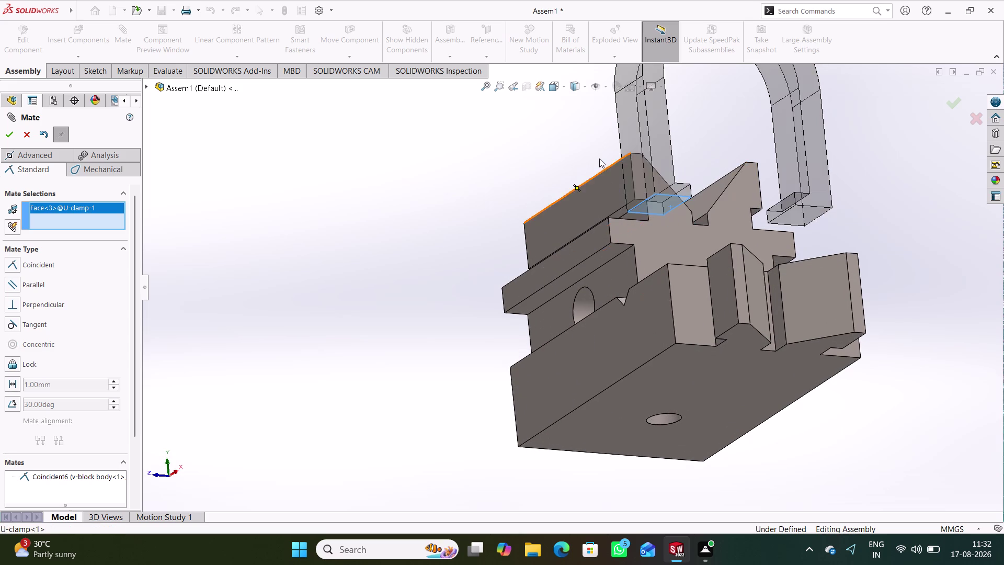
middle_drag(599, 158, 634, 257)
click(622, 232)
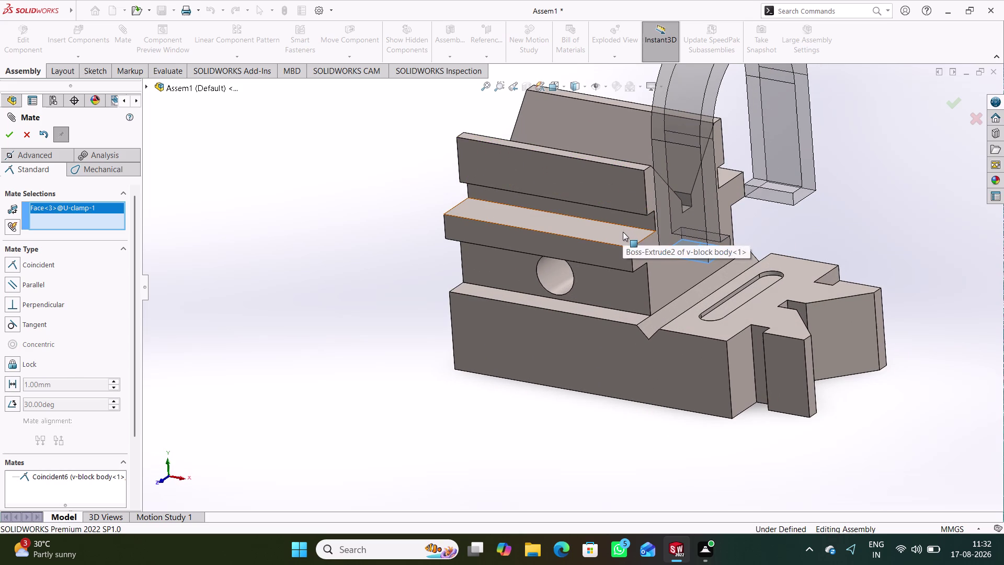
click(811, 264)
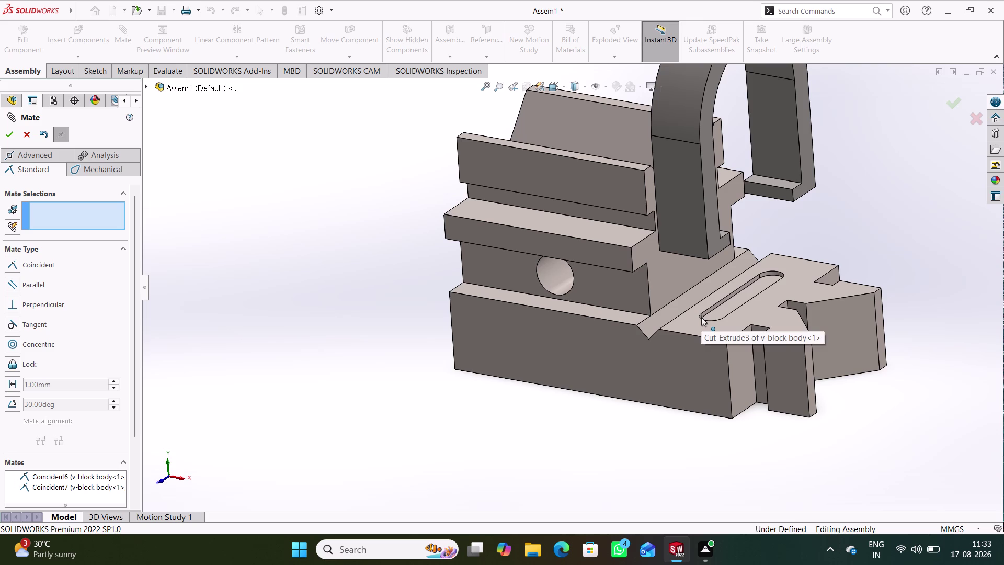
Orbit around the assembly and drag the U-clamp to check its fit on the block.
middle_drag(835, 417, 856, 408)
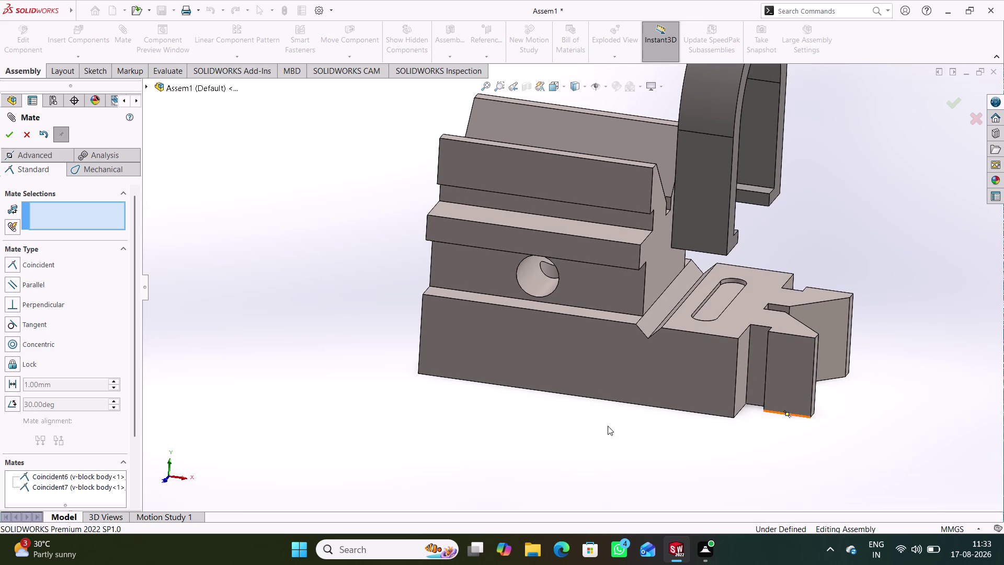
middle_drag(607, 425, 626, 350)
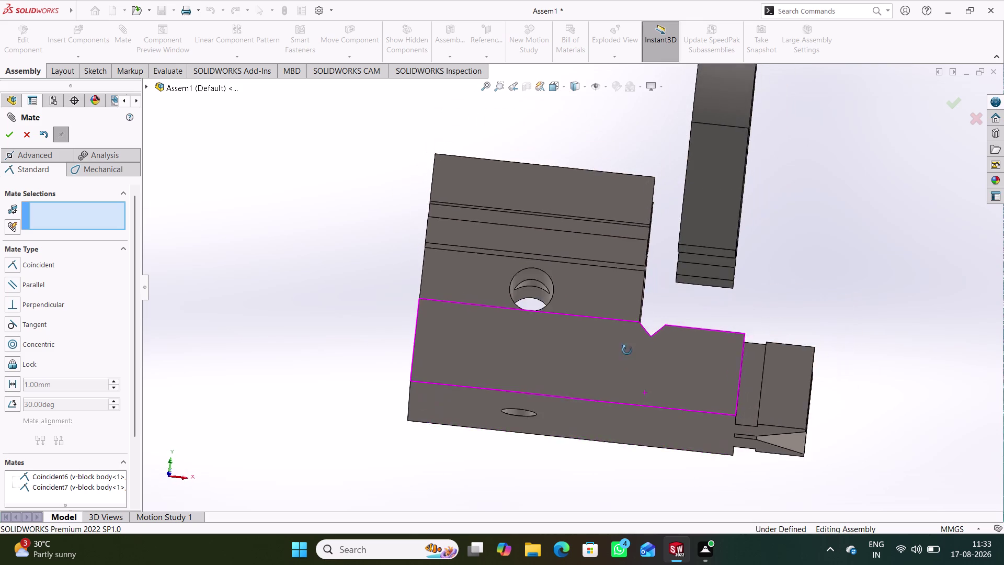
middle_drag(627, 350, 630, 409)
drag(699, 200, 570, 196)
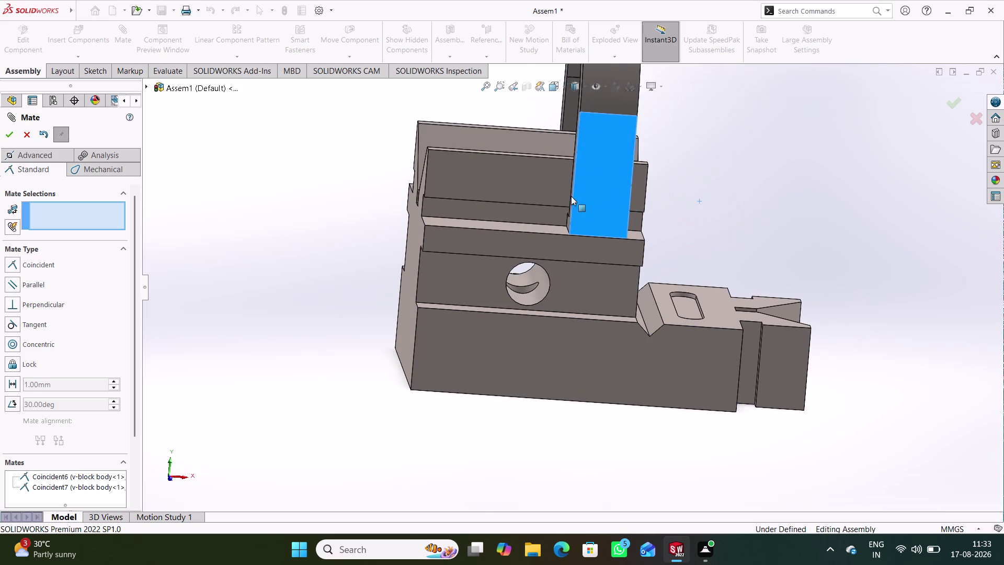
drag(570, 196, 521, 196)
middle_drag(835, 197, 785, 172)
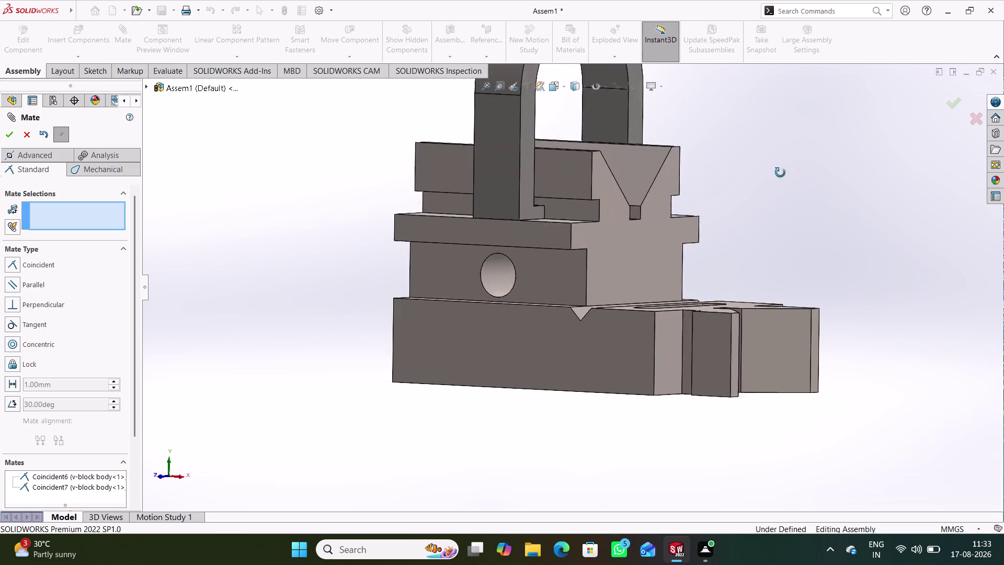
middle_drag(785, 171, 797, 181)
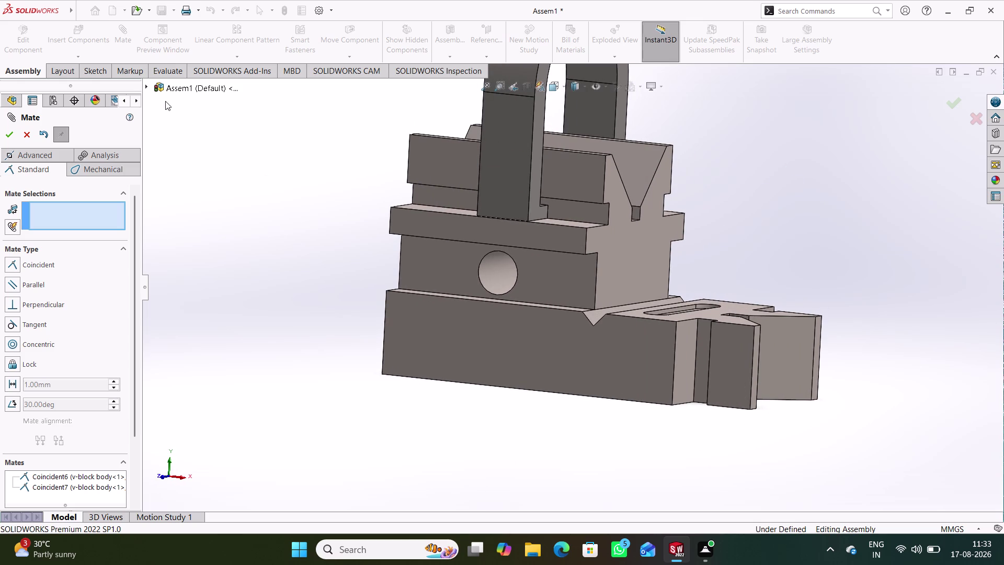
Mate the v-block body Right Plane coincident with the assembly Right Plane and close Mate.
click(144, 84)
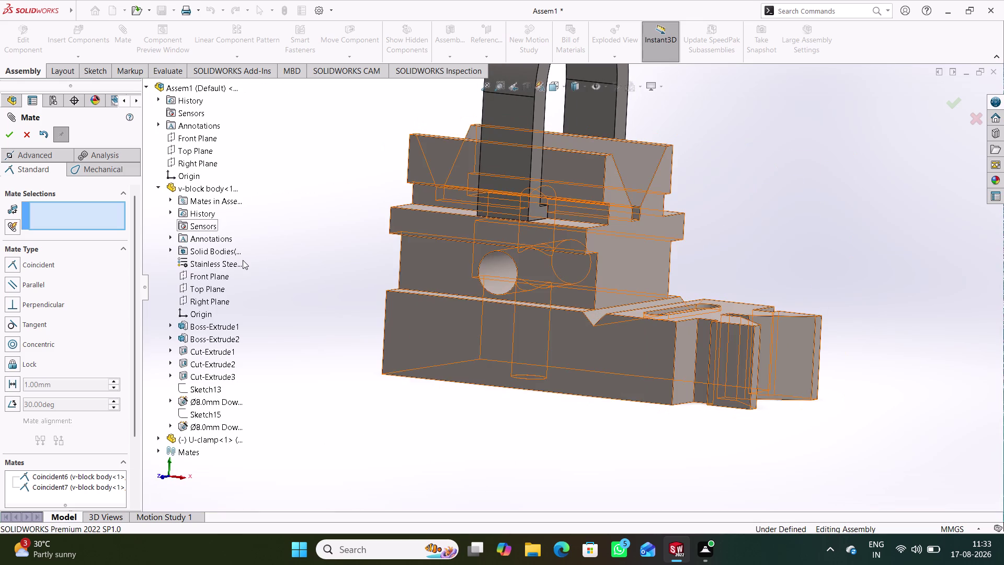
click(207, 297)
middle_drag(297, 334, 323, 318)
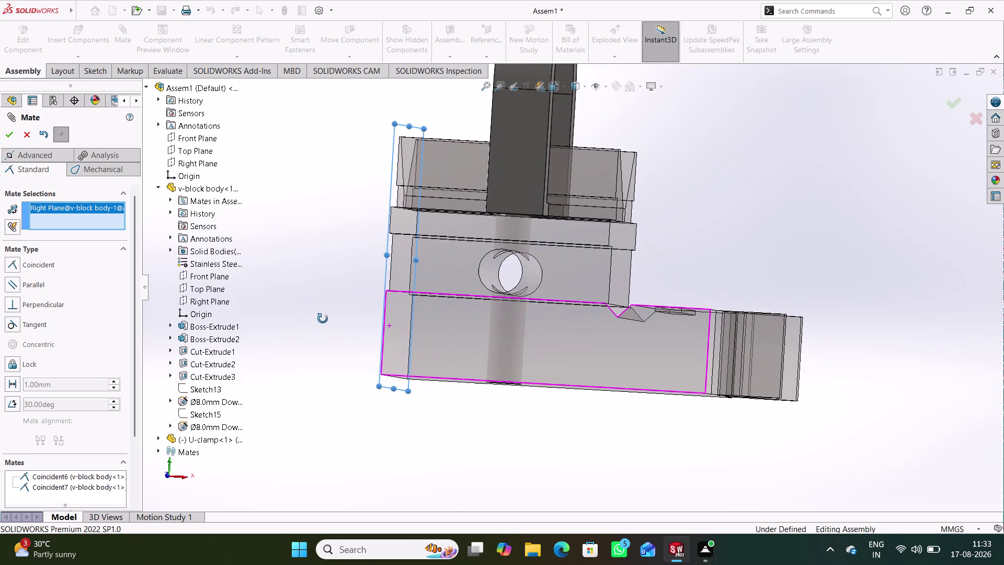
middle_drag(322, 318, 326, 317)
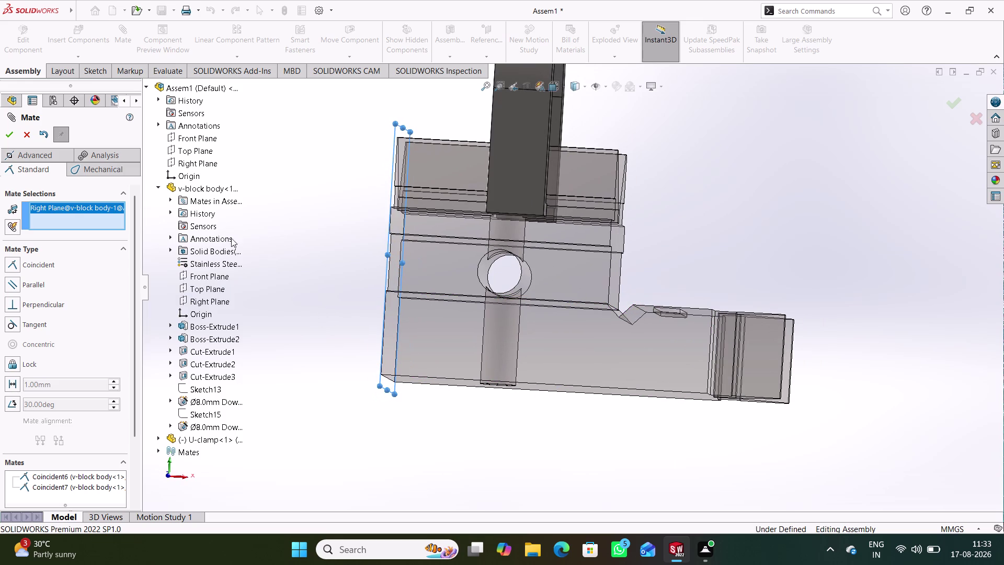
click(200, 163)
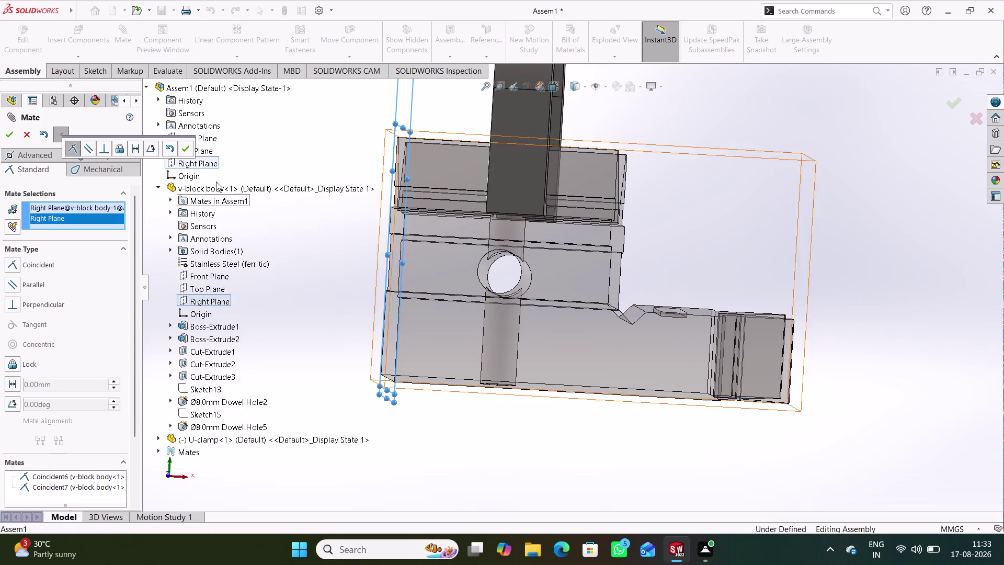
click(188, 150)
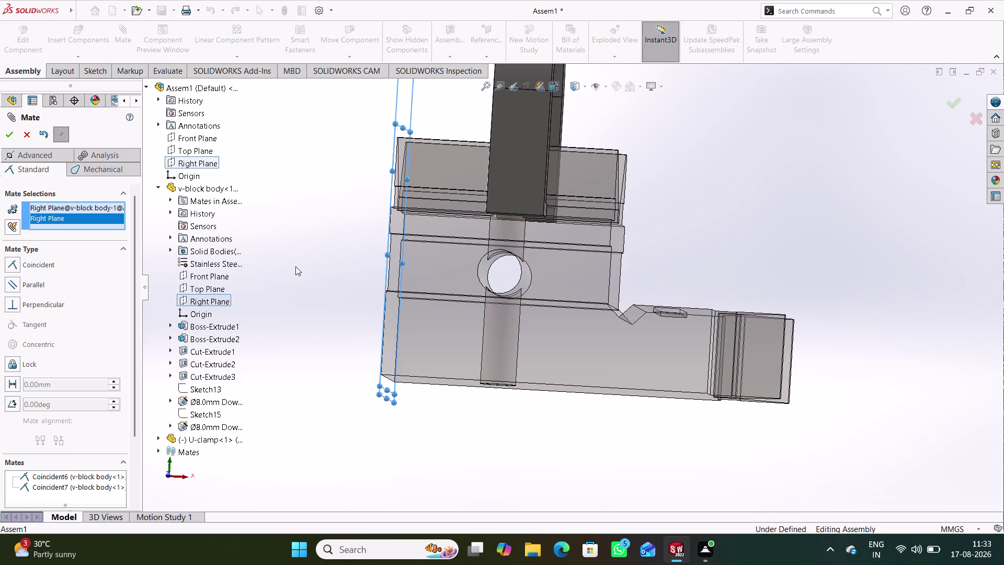
click(262, 194)
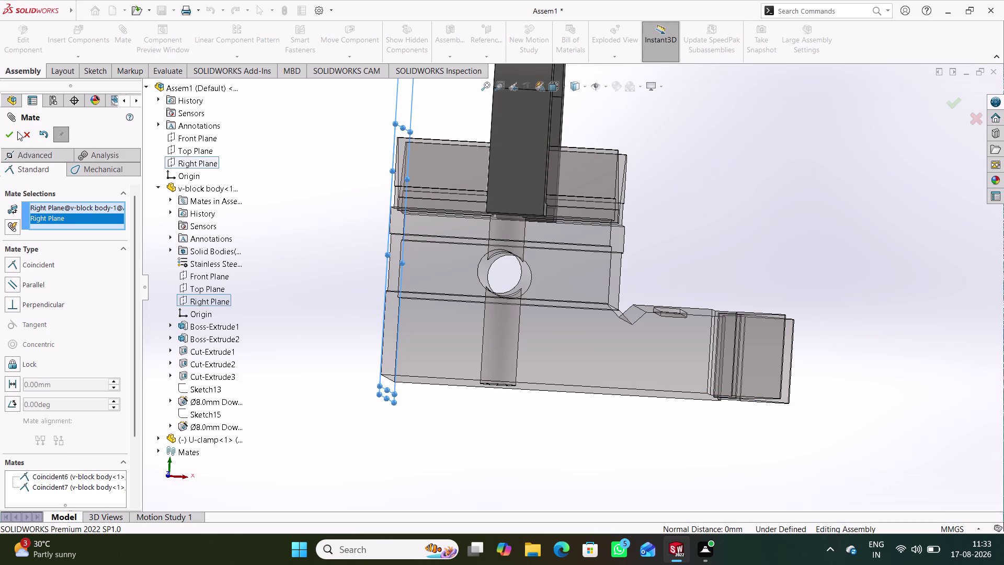
click(28, 131)
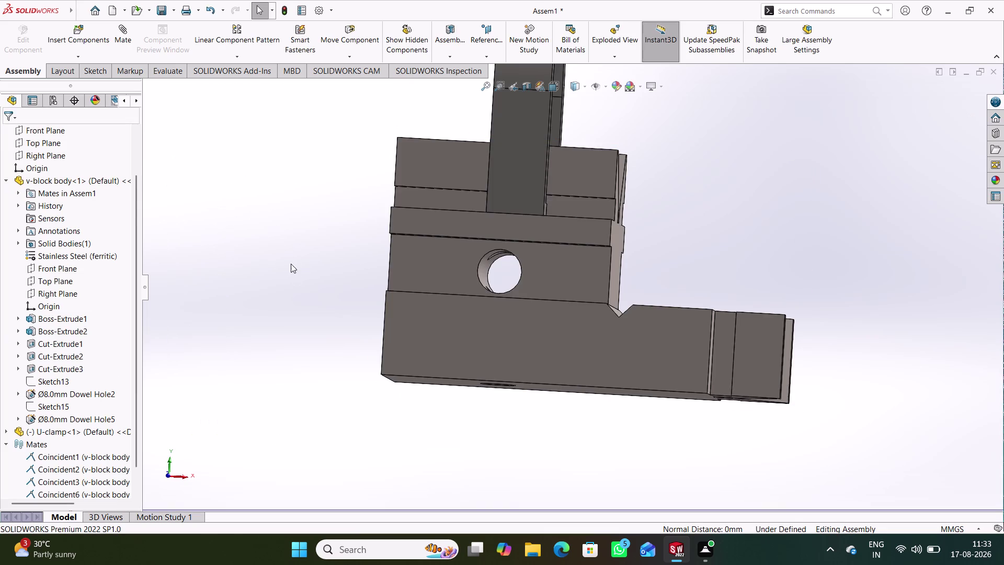
Drag the U-clamp and orbit to view the assembly from below.
middle_drag(293, 273, 277, 280)
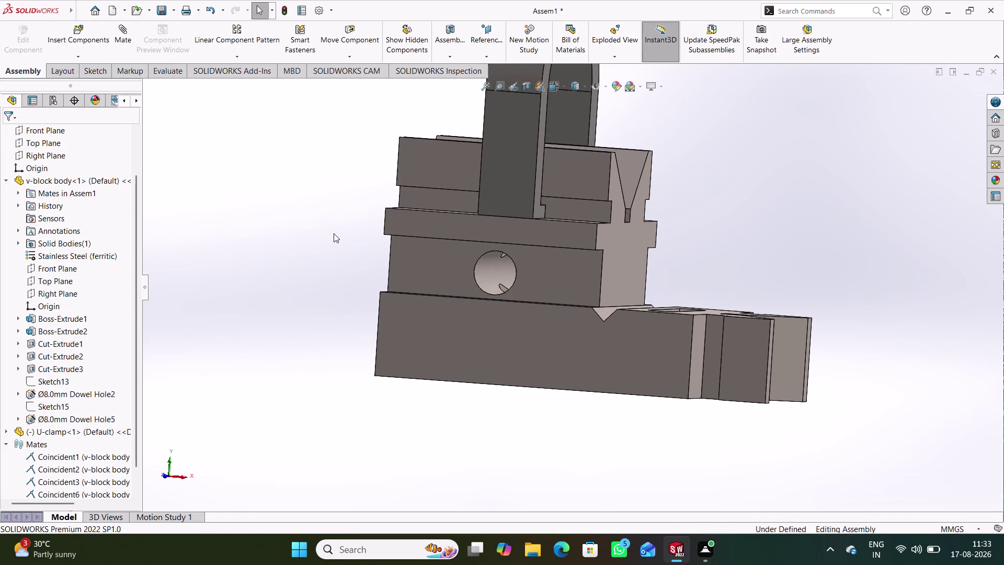
drag(502, 178, 546, 186)
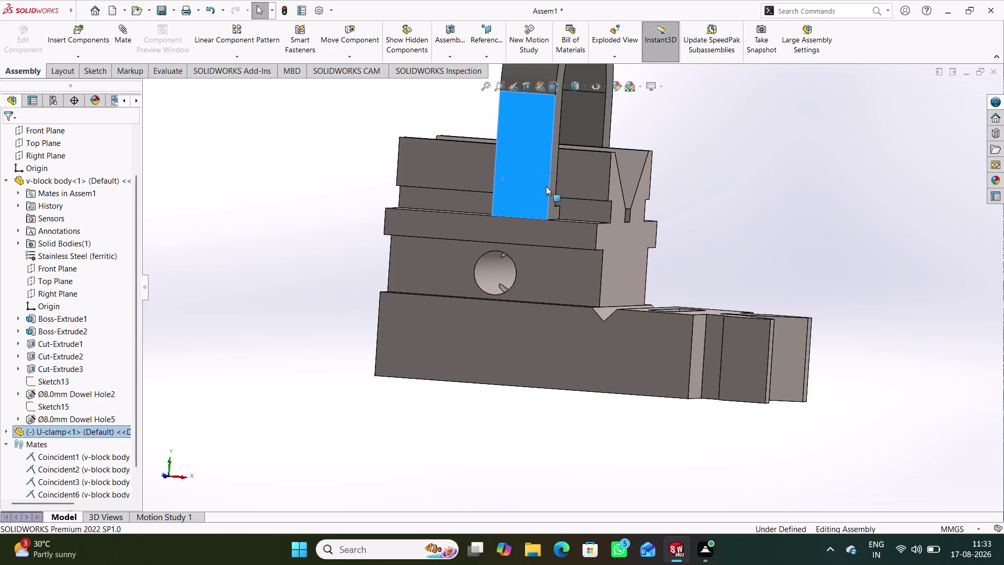
drag(546, 186, 534, 183)
click(687, 191)
middle_drag(696, 191, 712, 203)
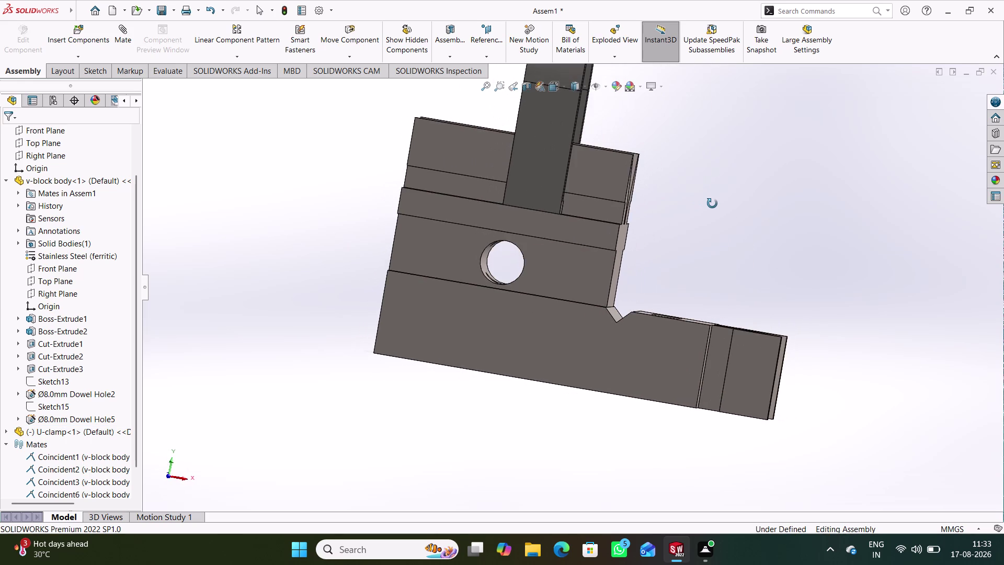
middle_drag(712, 204, 714, 200)
middle_drag(348, 243, 372, 249)
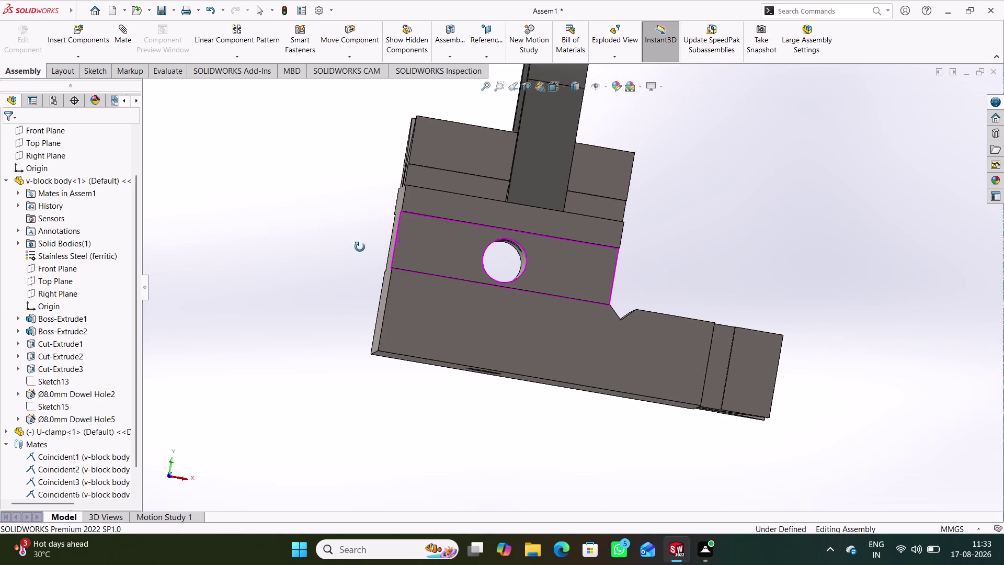
middle_drag(373, 249, 335, 272)
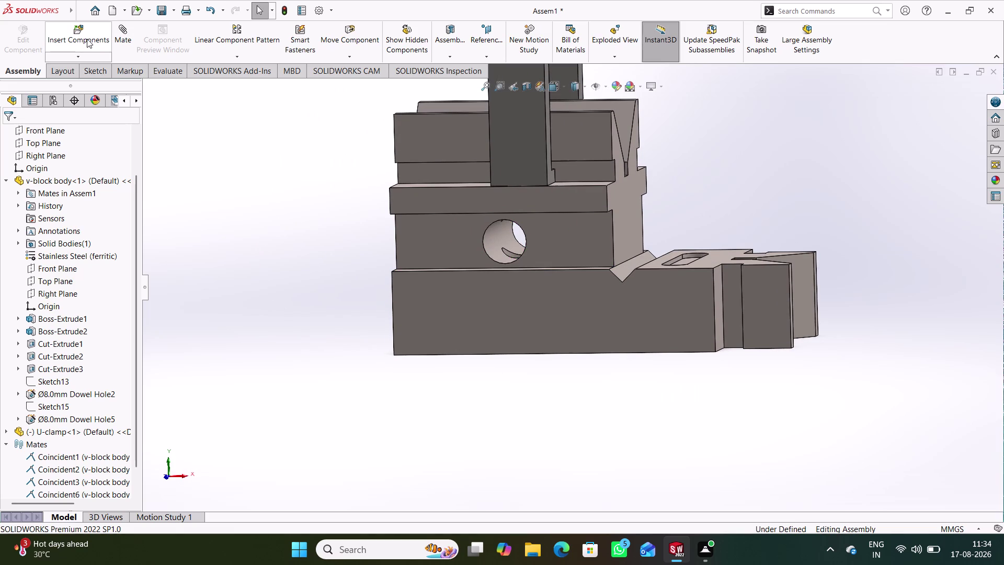
Inspect an existing coincident mate in the FeatureManager and start a new mate.
scroll(down, 3)
scroll(down, 3)
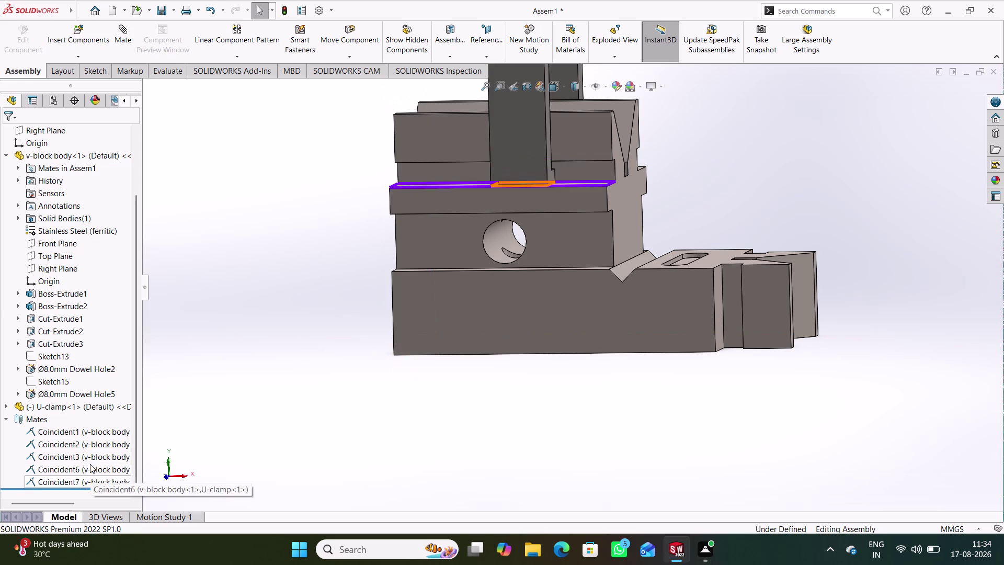
scroll(down, 3)
click(195, 313)
click(129, 36)
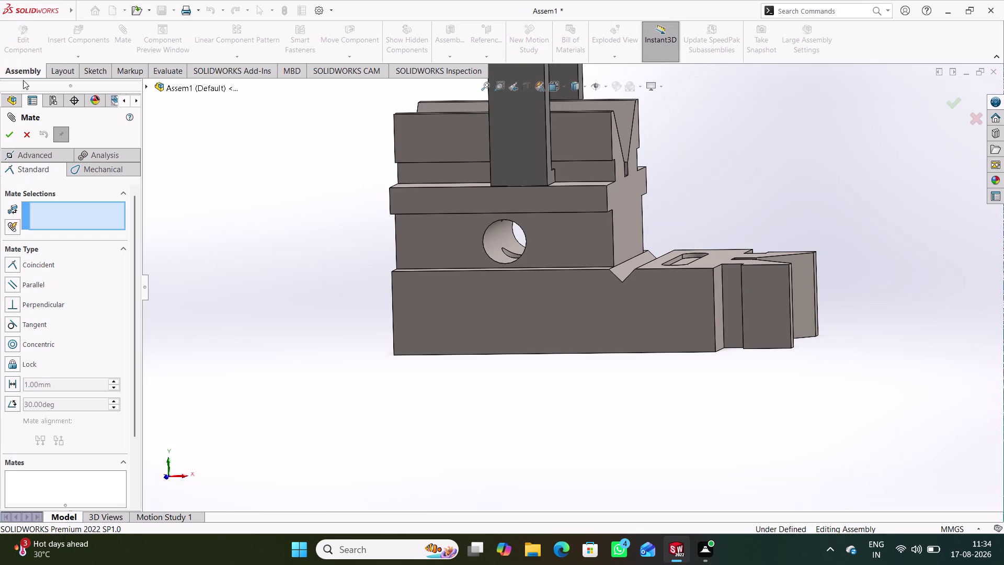
Select the assembly and v-block Right Planes for a Distance mate, reselecting them after clearing.
click(146, 84)
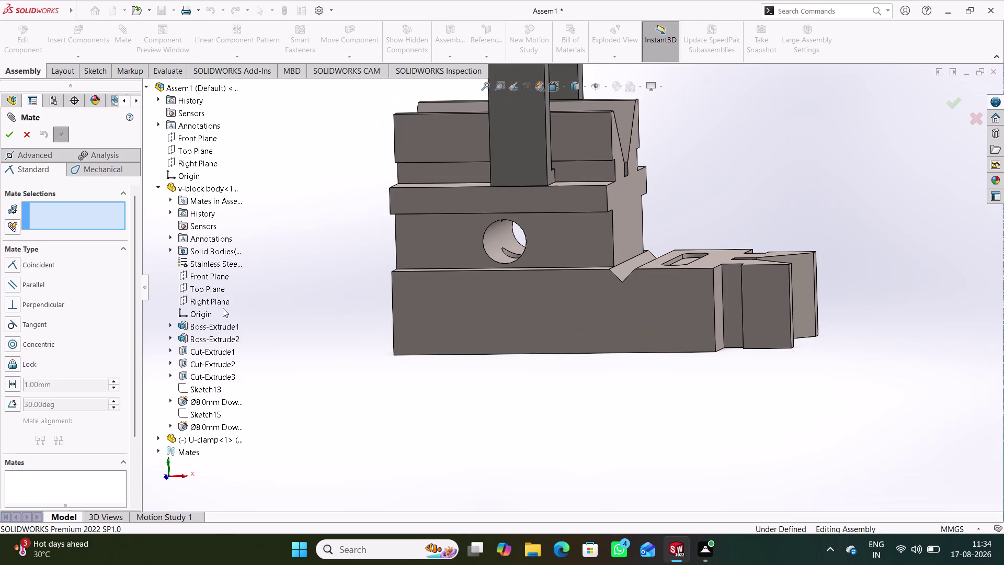
click(218, 301)
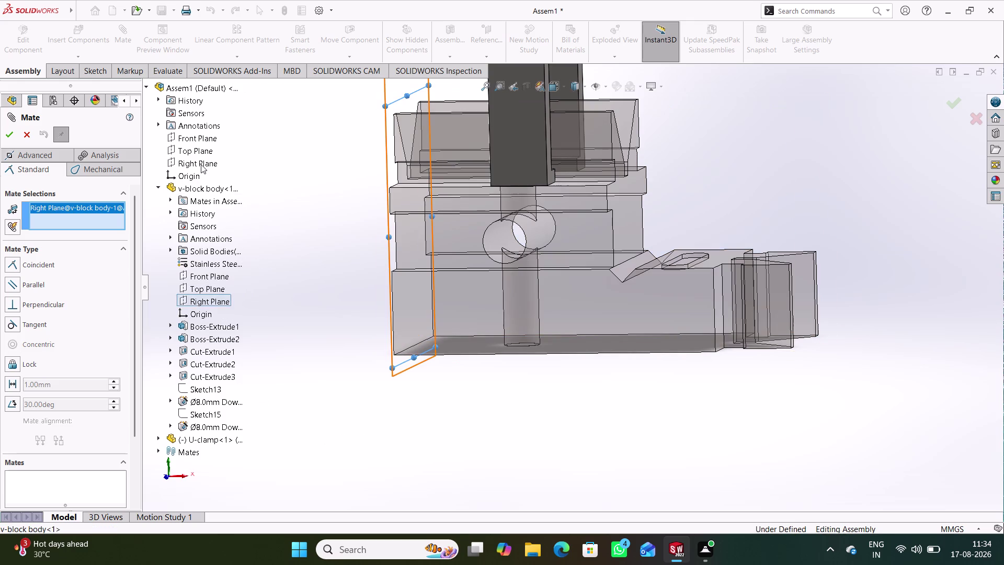
click(200, 164)
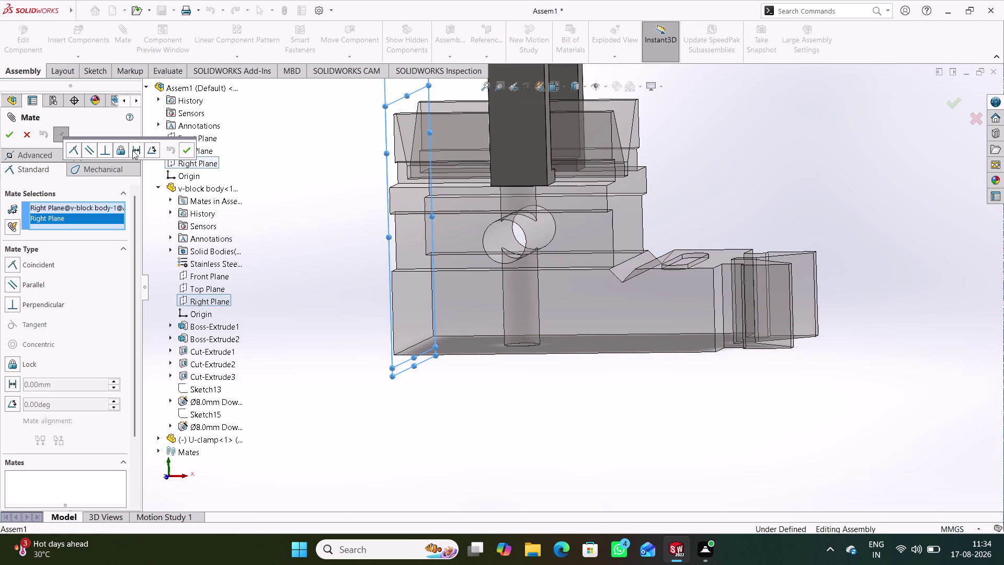
click(134, 149)
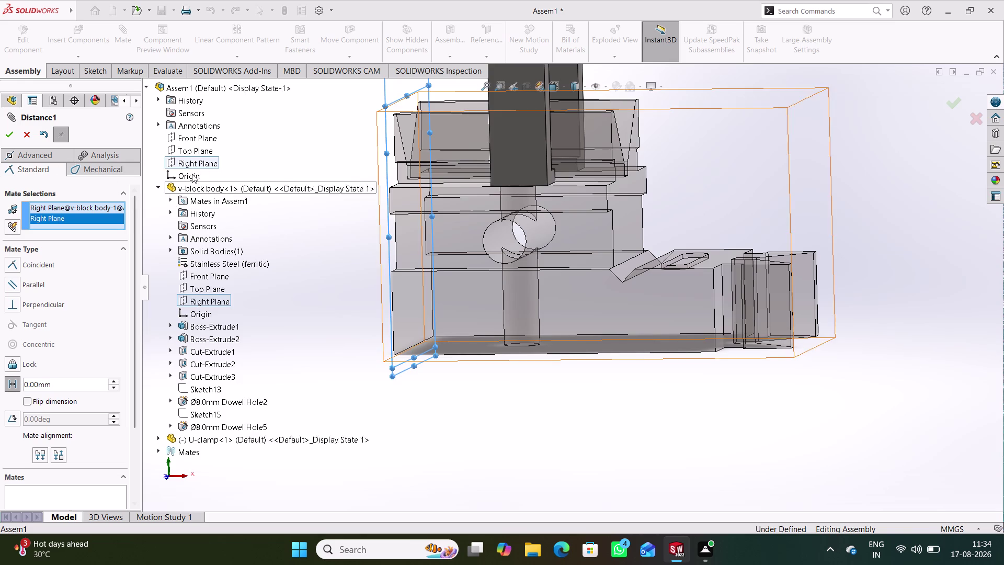
right_click(70, 207)
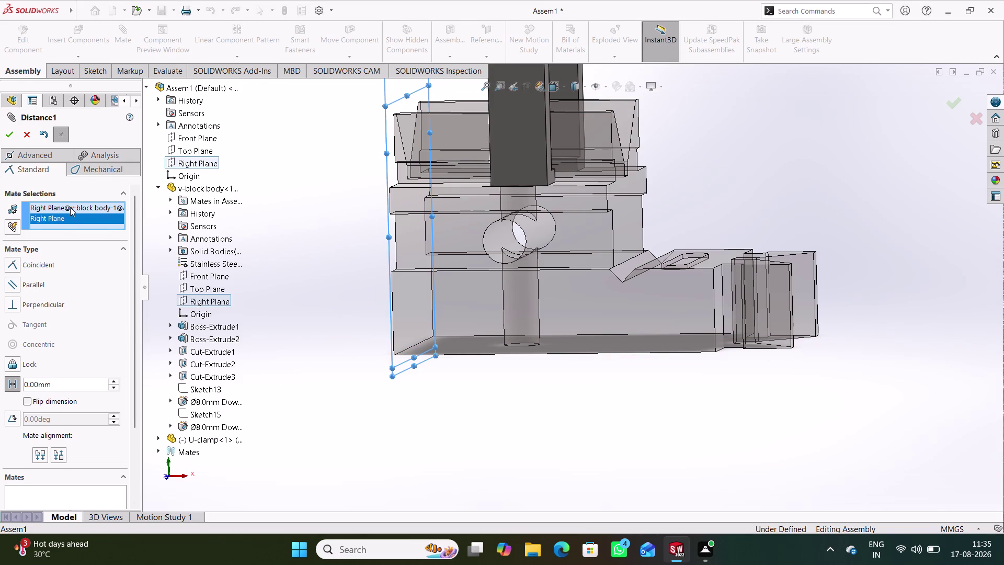
click(105, 213)
click(194, 164)
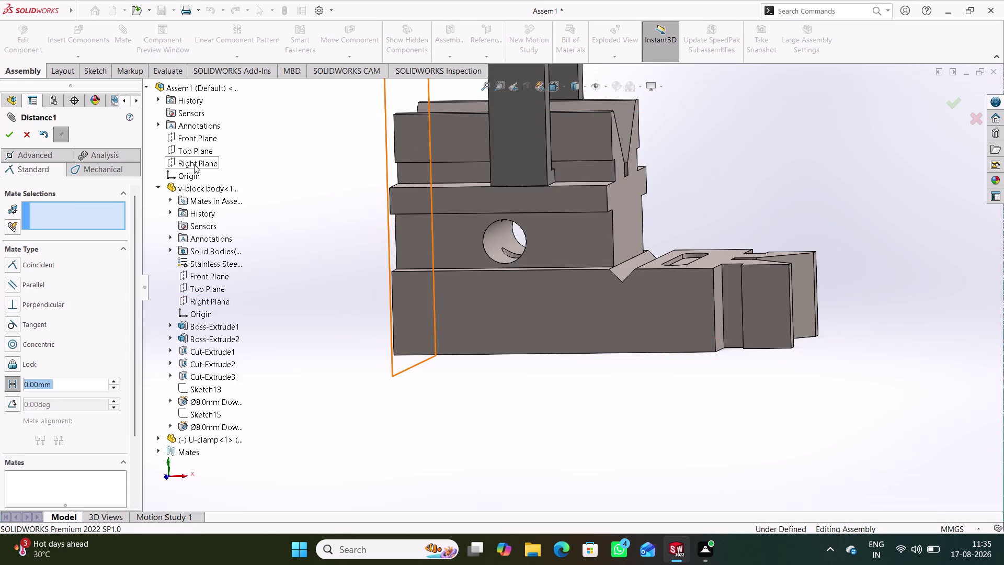
click(212, 298)
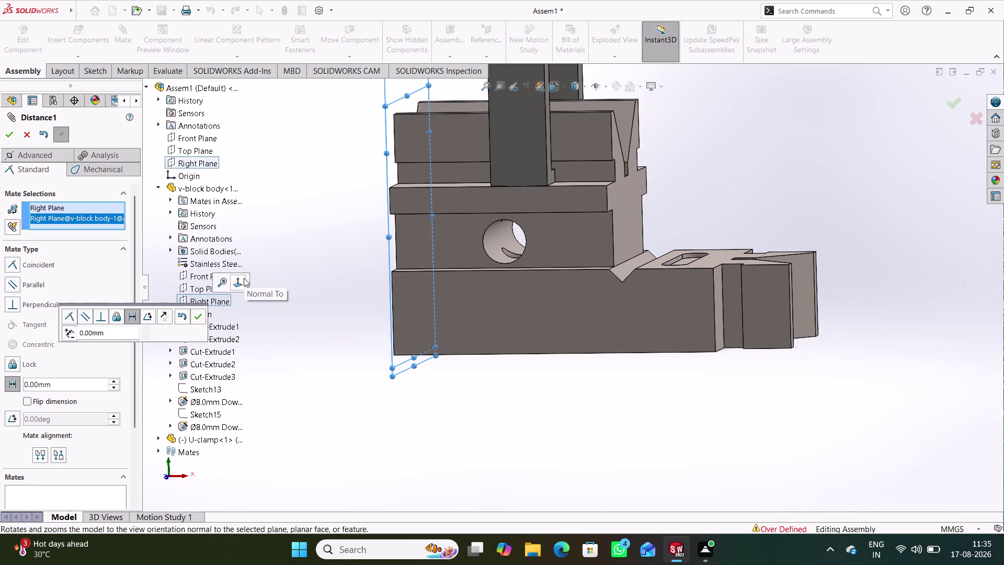
Enter a 25 mm distance, confirm the mate, and cancel the over-define warning.
middle_drag(310, 231, 335, 209)
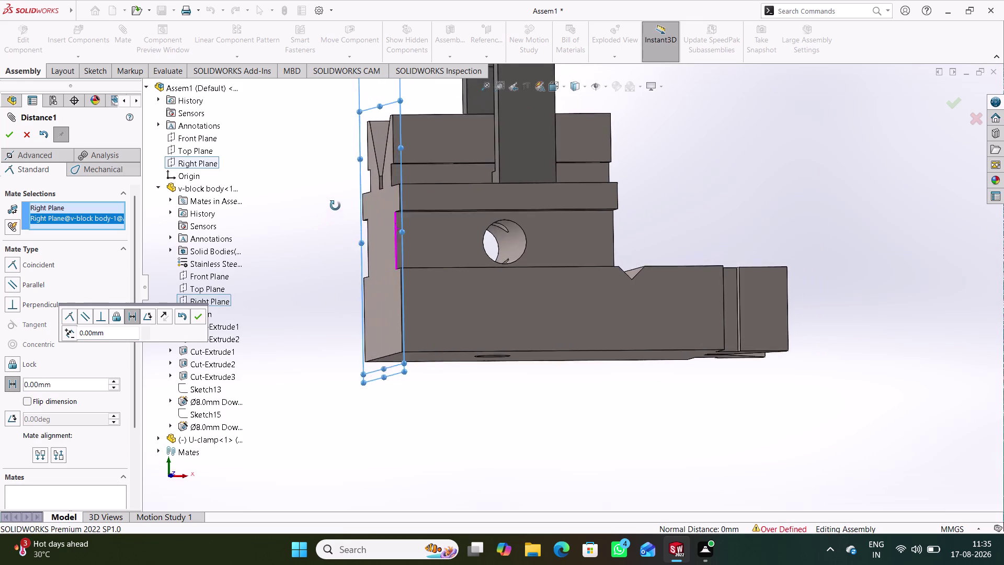
middle_drag(335, 208, 332, 197)
middle_drag(330, 195, 327, 217)
scroll(up, 3)
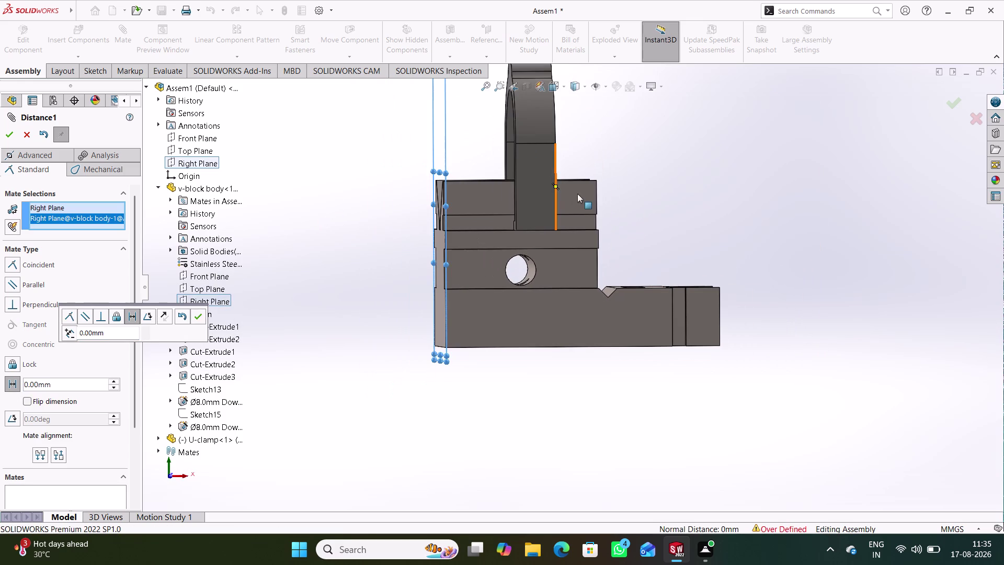
scroll(up, 3)
scroll(down, 3)
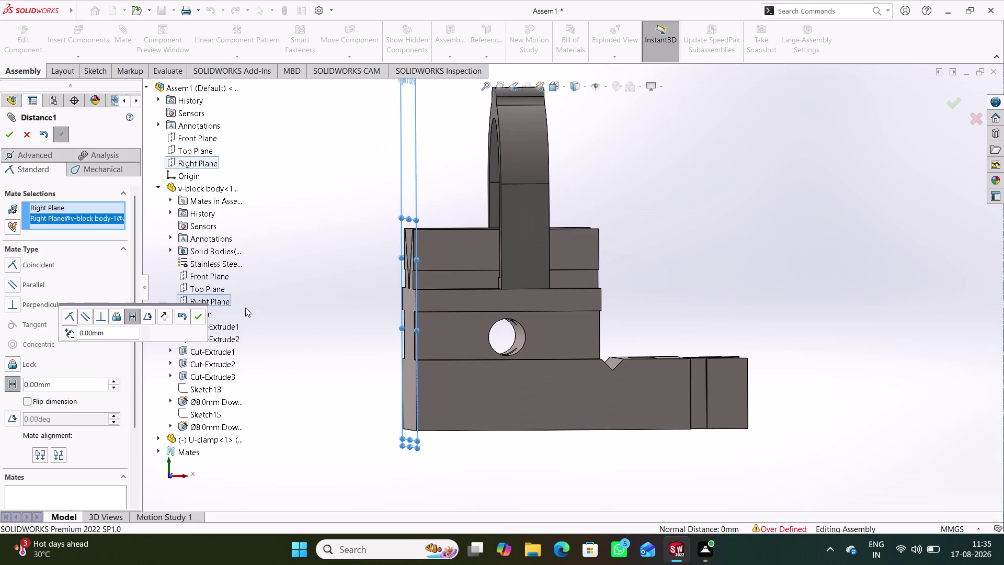
drag(114, 335, 70, 333)
text(25)
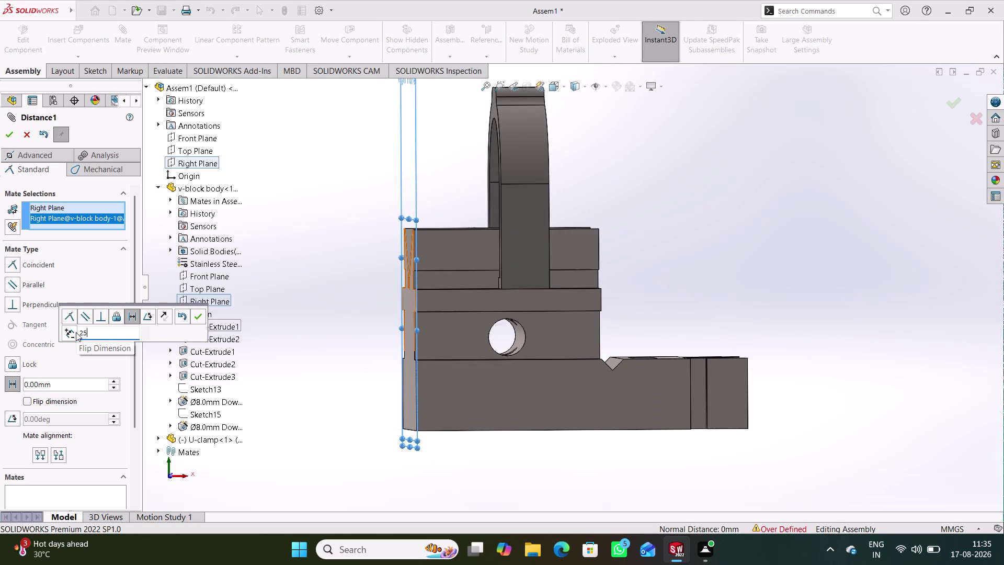
click(292, 217)
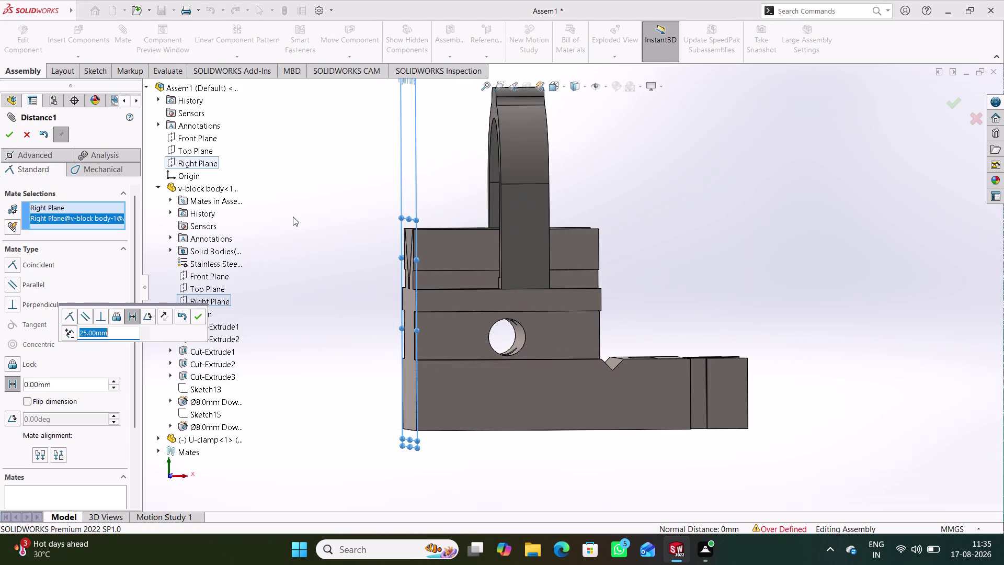
click(197, 315)
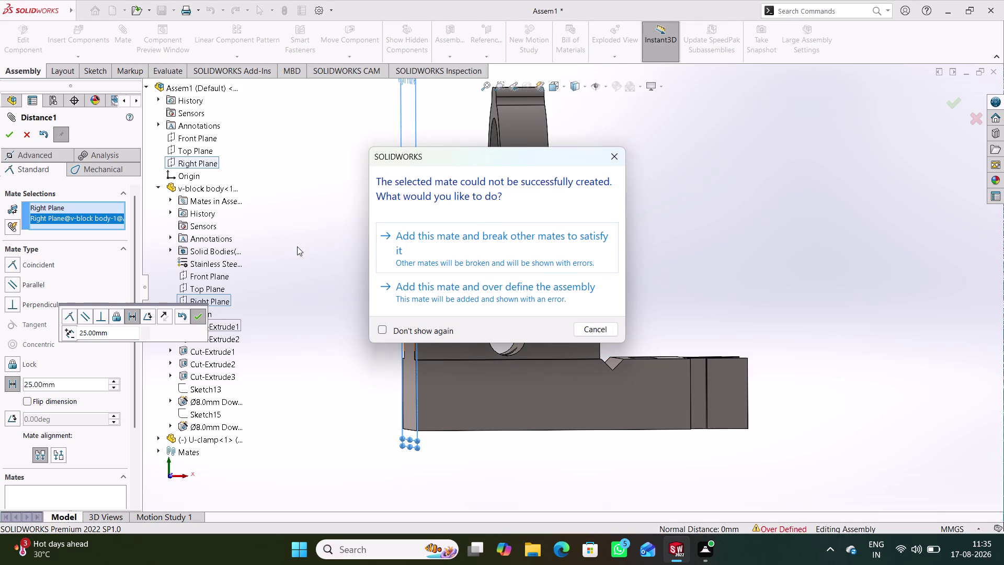
click(610, 157)
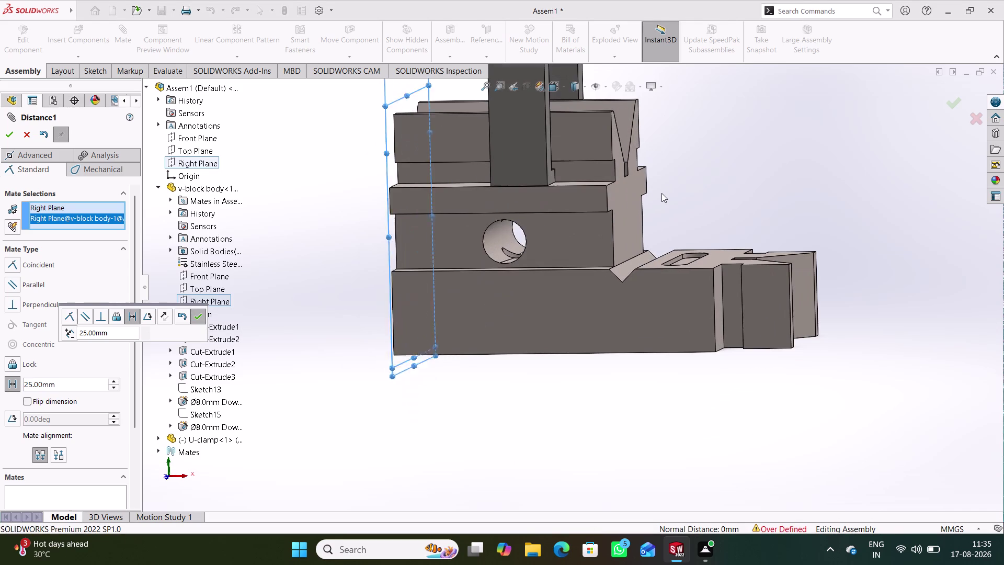
scroll(up, 3)
middle_drag(465, 159, 481, 154)
drag(561, 167, 533, 166)
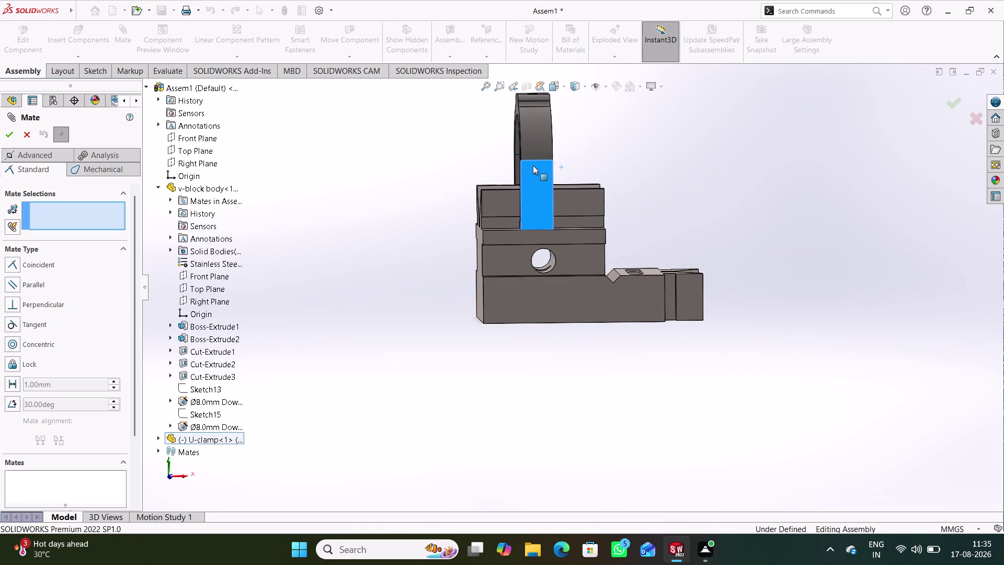
drag(533, 166, 537, 165)
click(441, 143)
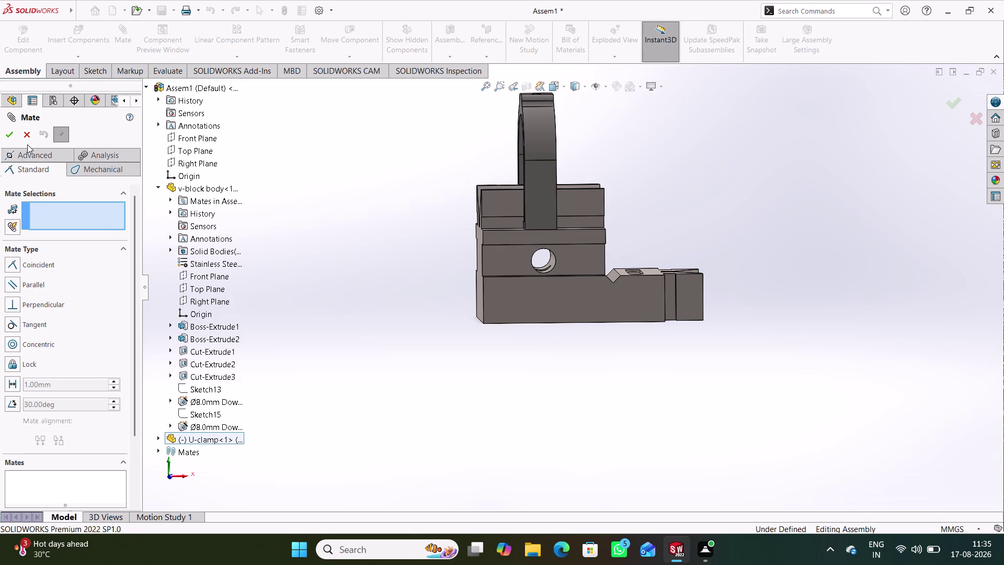
click(28, 137)
middle_drag(354, 244, 328, 236)
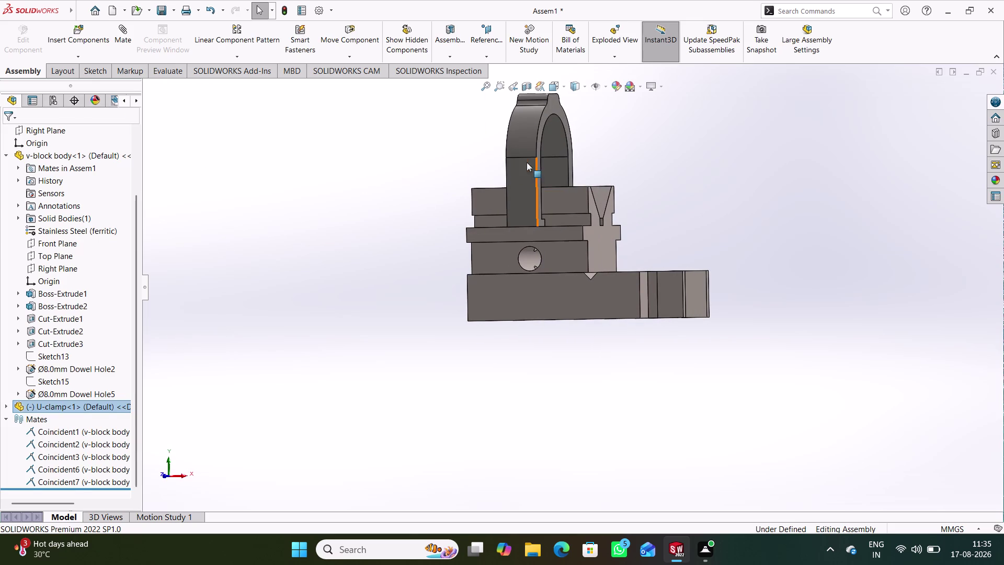
click(520, 165)
click(658, 174)
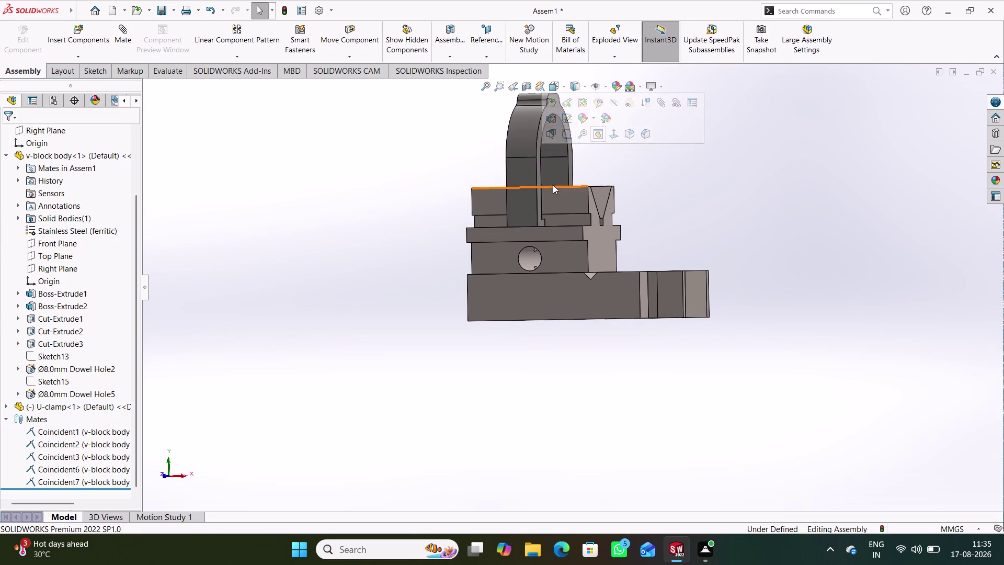
right_click(530, 173)
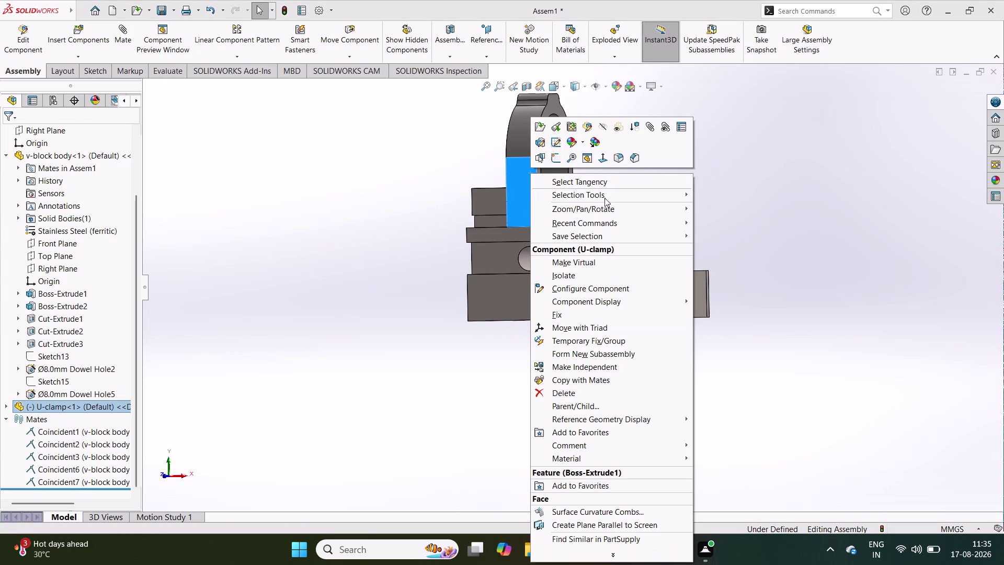
click(566, 314)
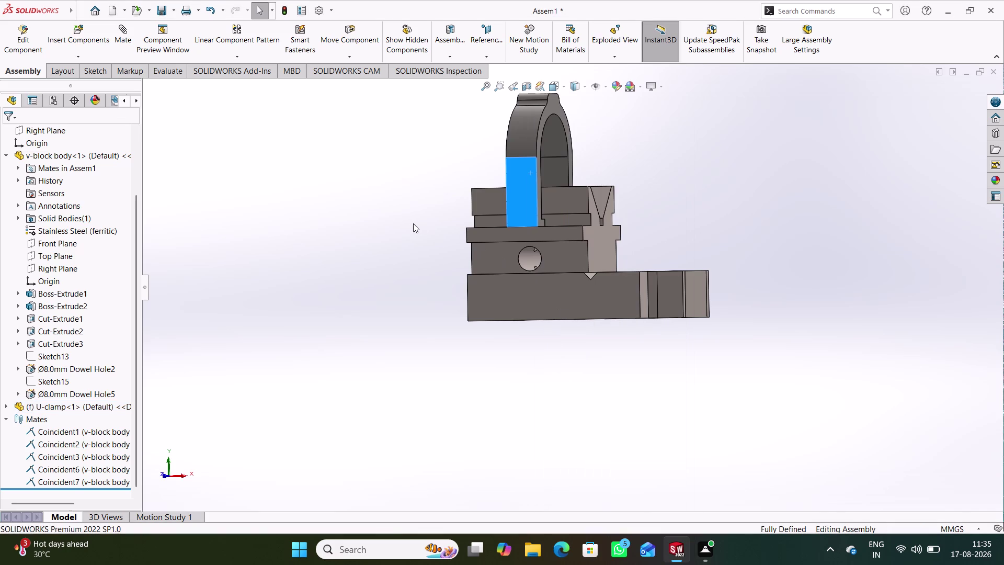
click(399, 225)
drag(512, 185, 556, 191)
click(428, 173)
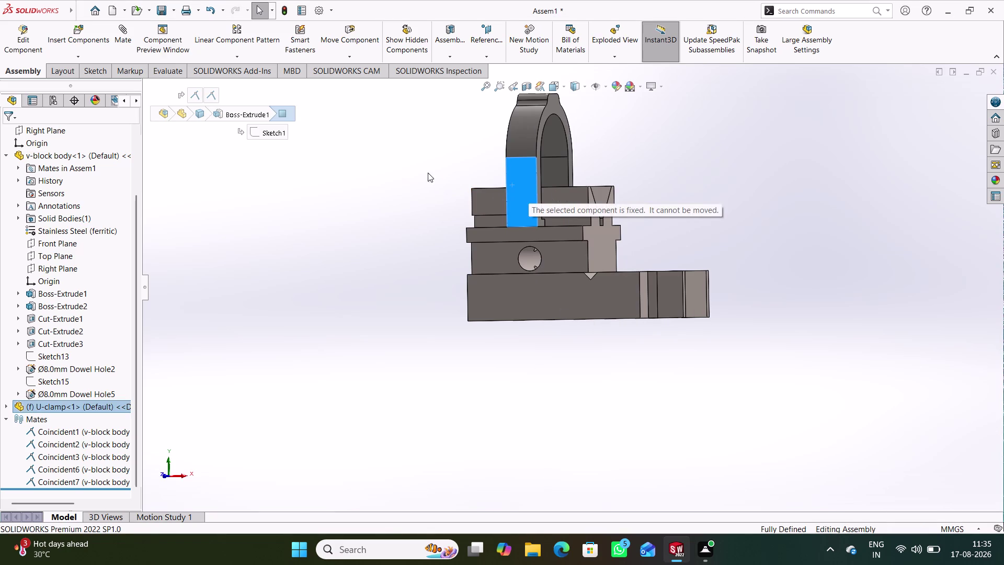
middle_drag(435, 168, 483, 226)
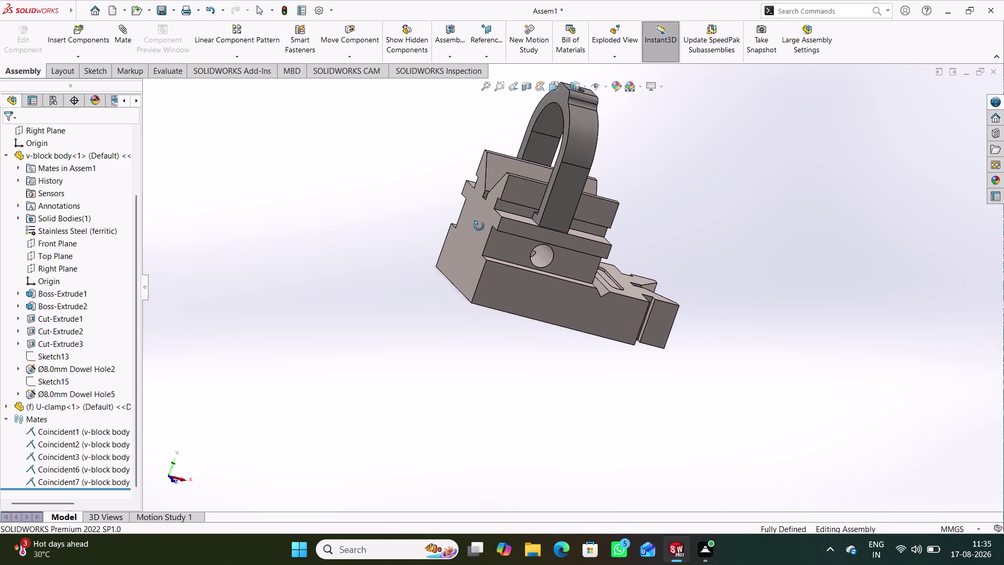
middle_drag(483, 226, 460, 180)
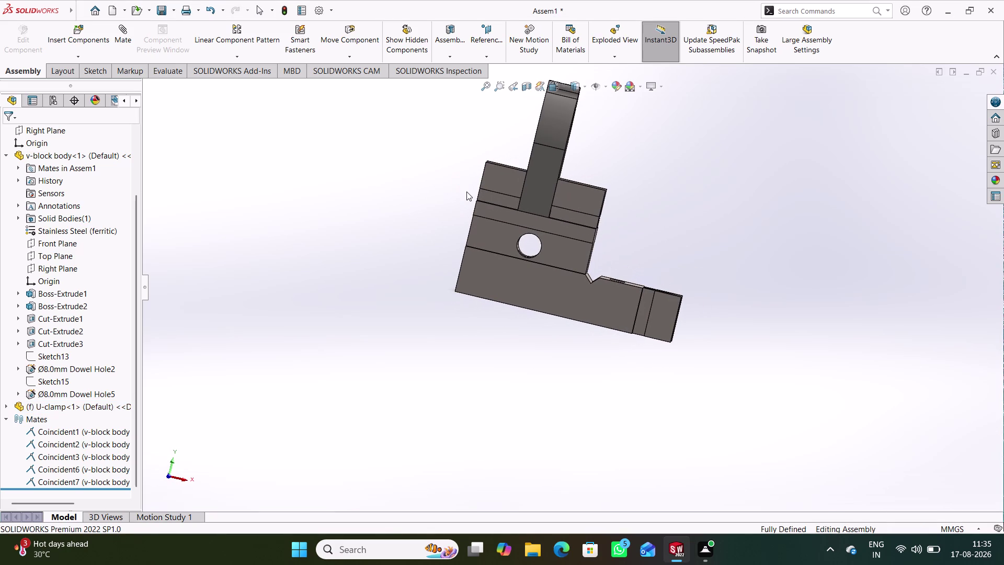
Orbit the assembly and switch to the Front view.
middle_drag(527, 327, 556, 319)
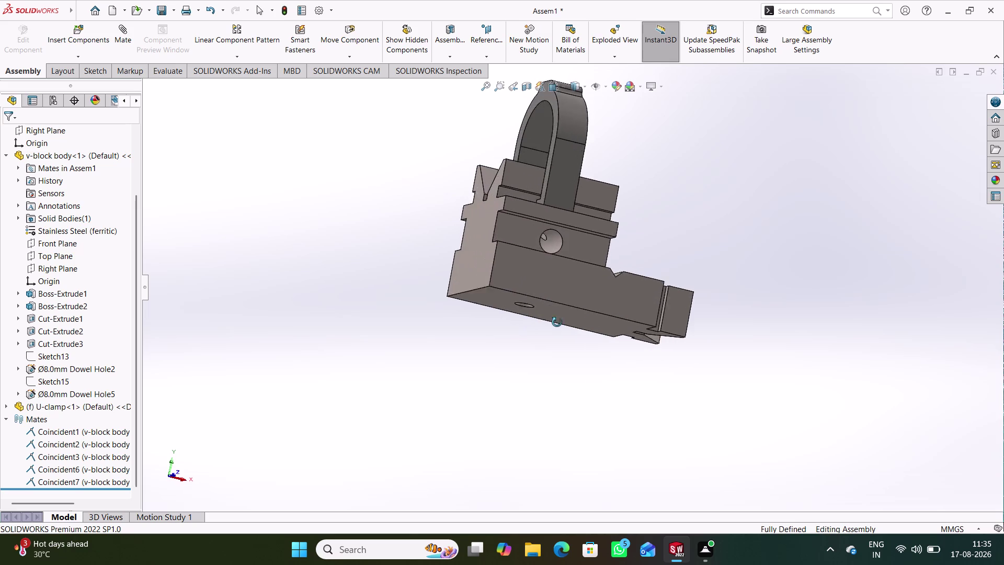
middle_drag(556, 318, 538, 351)
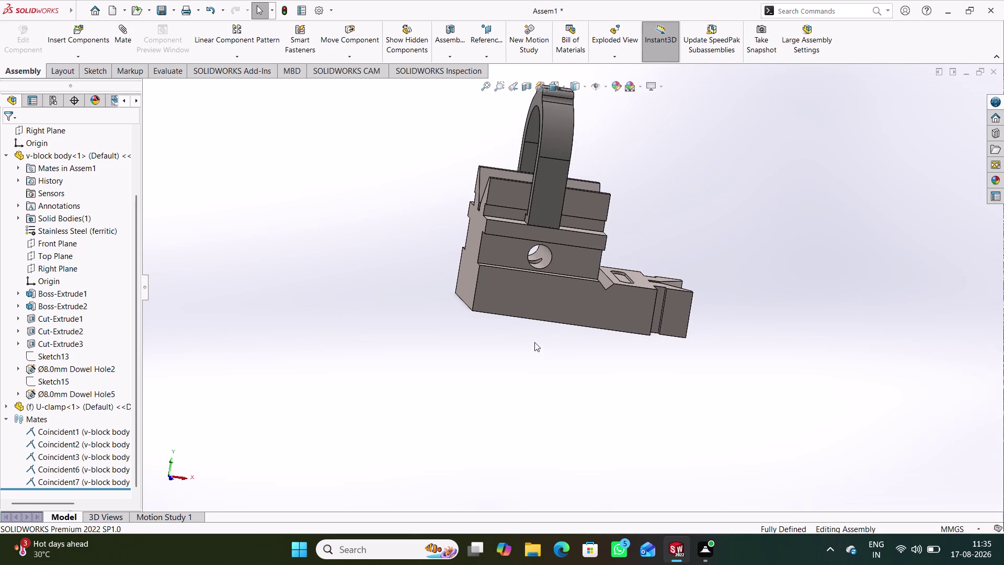
key(ctrl+z)
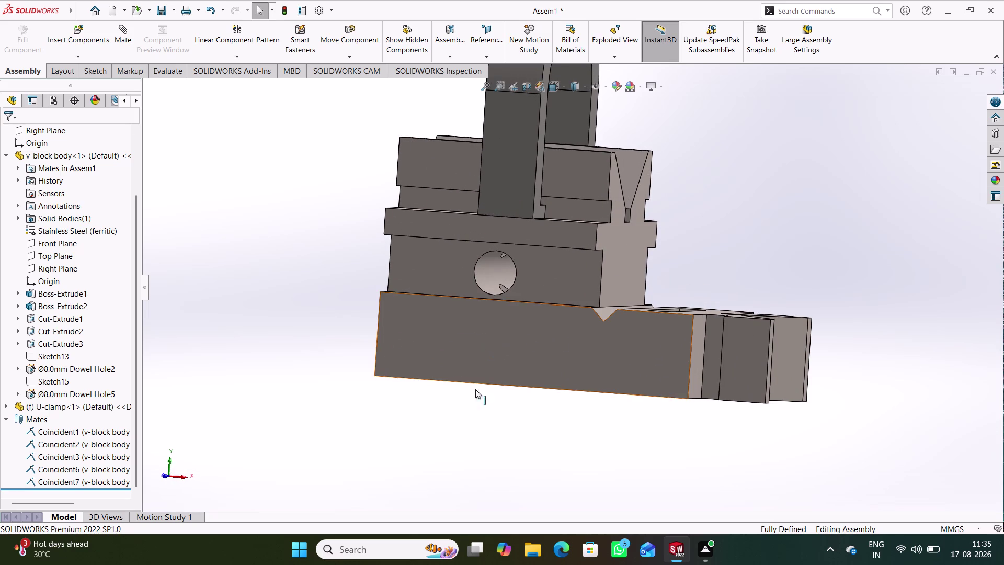
middle_drag(514, 414, 526, 414)
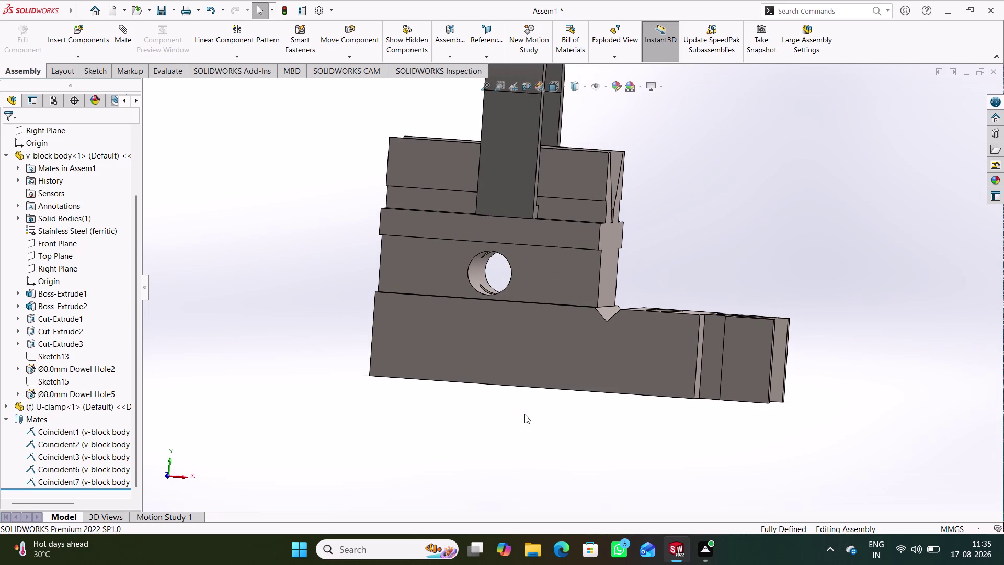
key(ctrl+1)
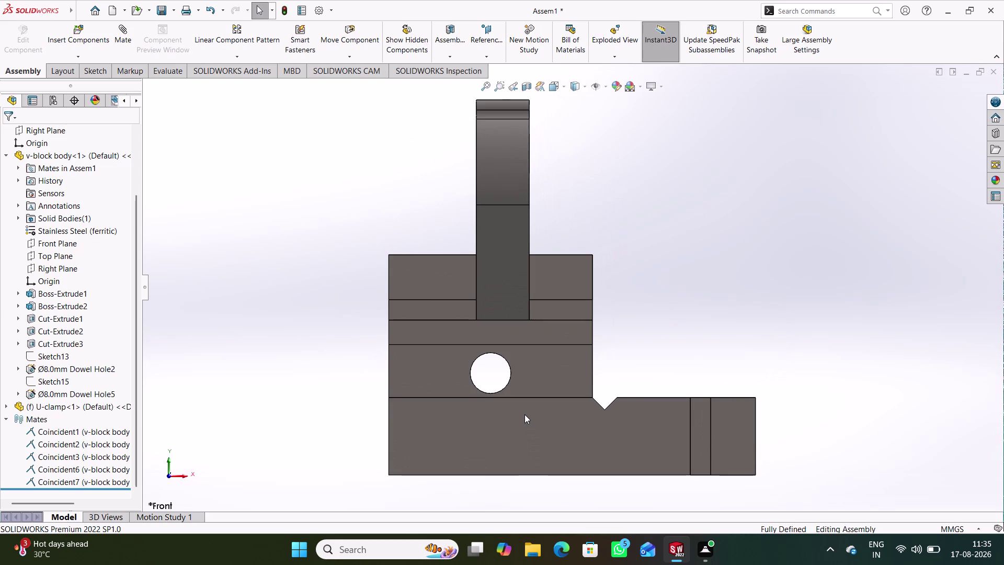
Try dragging the fixed U-clamp, then open its Component Properties.
drag(505, 299, 470, 300)
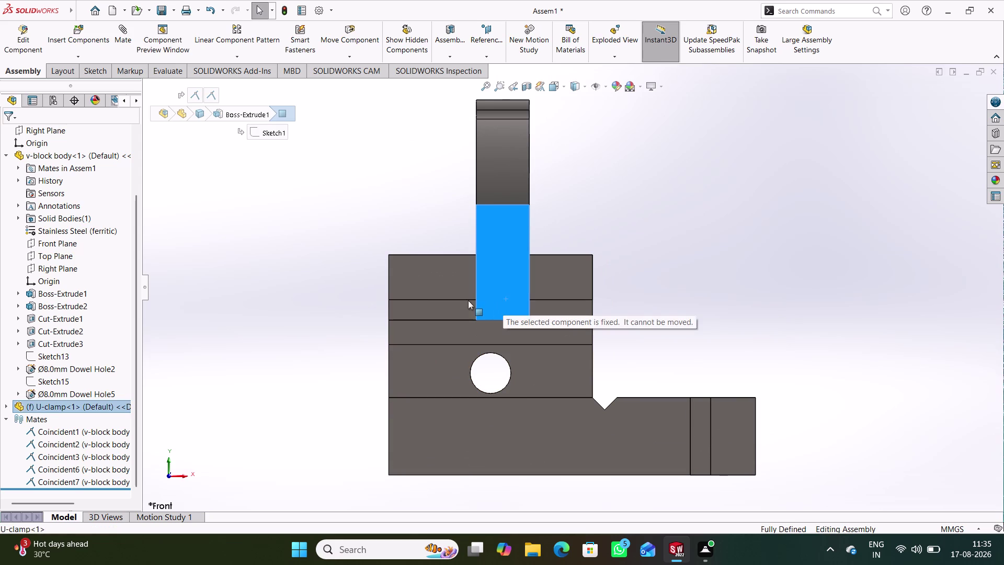
drag(470, 300, 499, 298)
click(739, 184)
drag(509, 253, 454, 254)
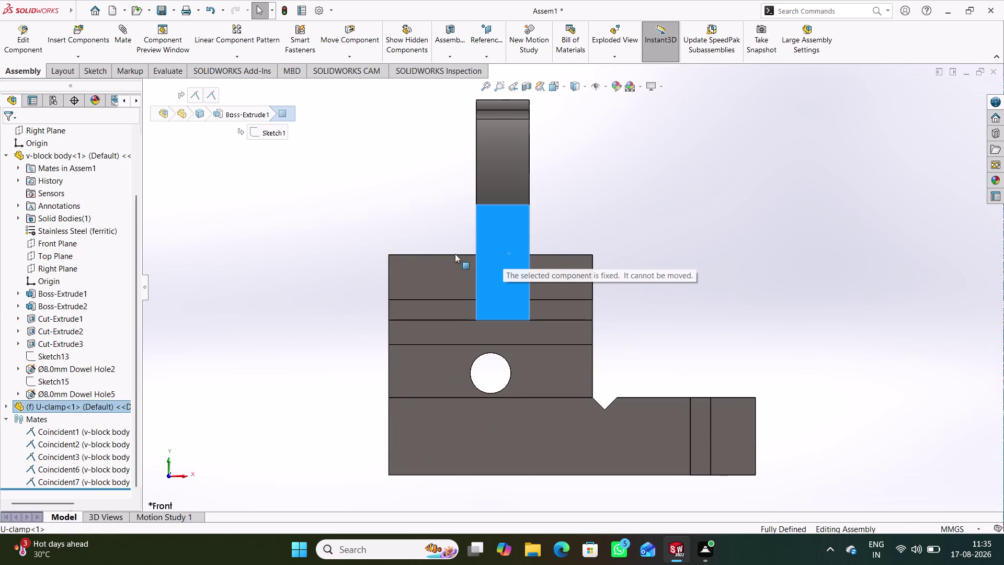
drag(455, 254, 494, 254)
click(673, 186)
click(653, 212)
click(721, 199)
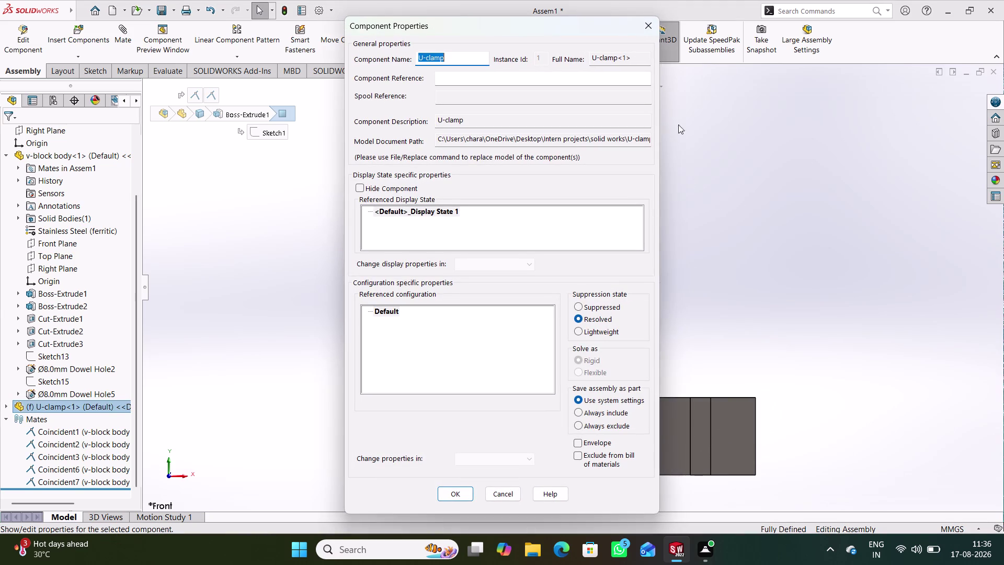
Cancel the U-clamp's Component Properties and clear the selection.
click(649, 33)
click(690, 177)
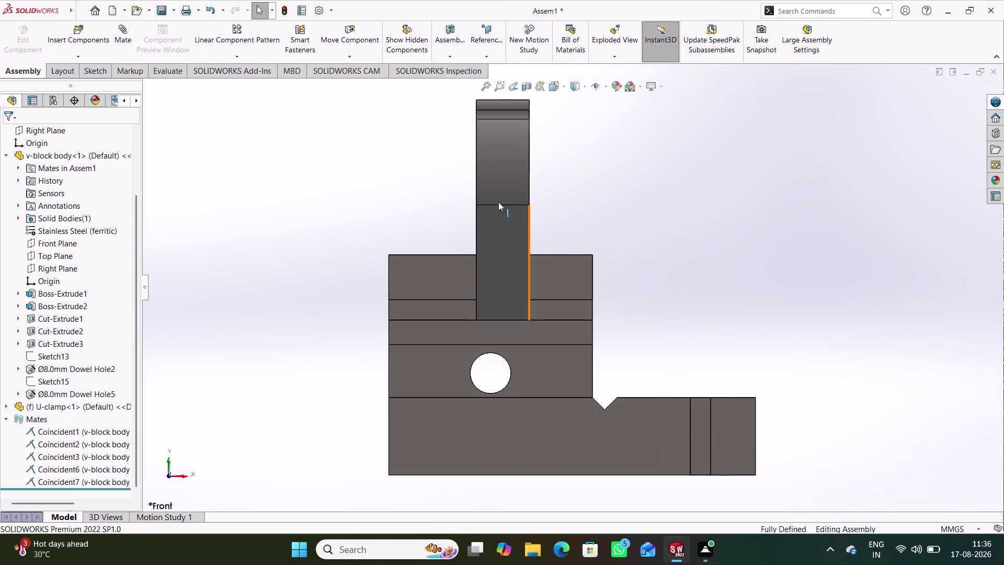
drag(491, 186, 526, 187)
click(597, 166)
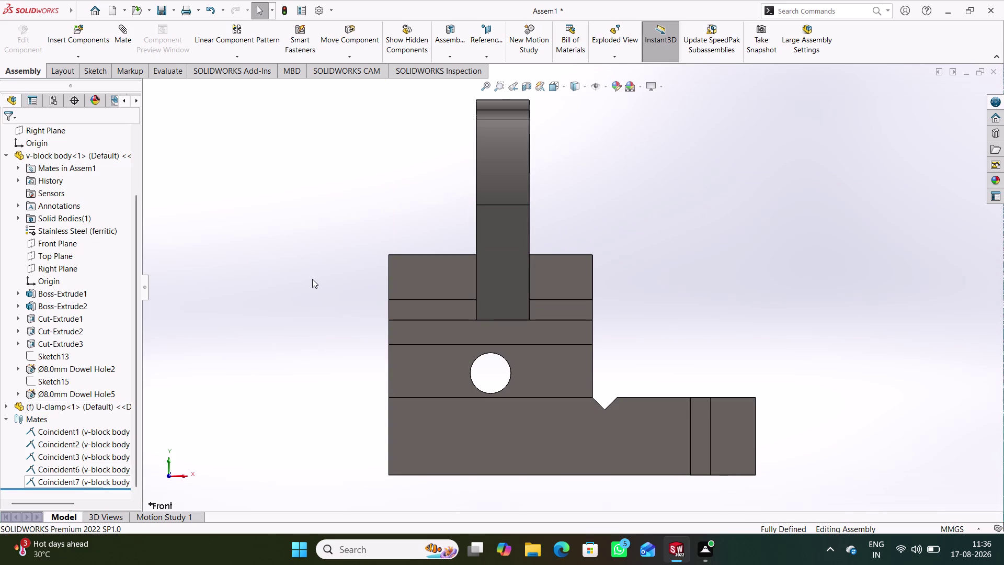
Switch to a 3D view, zoom in, and drag the U-clamp apart from the v-block.
key(ctrl+z)
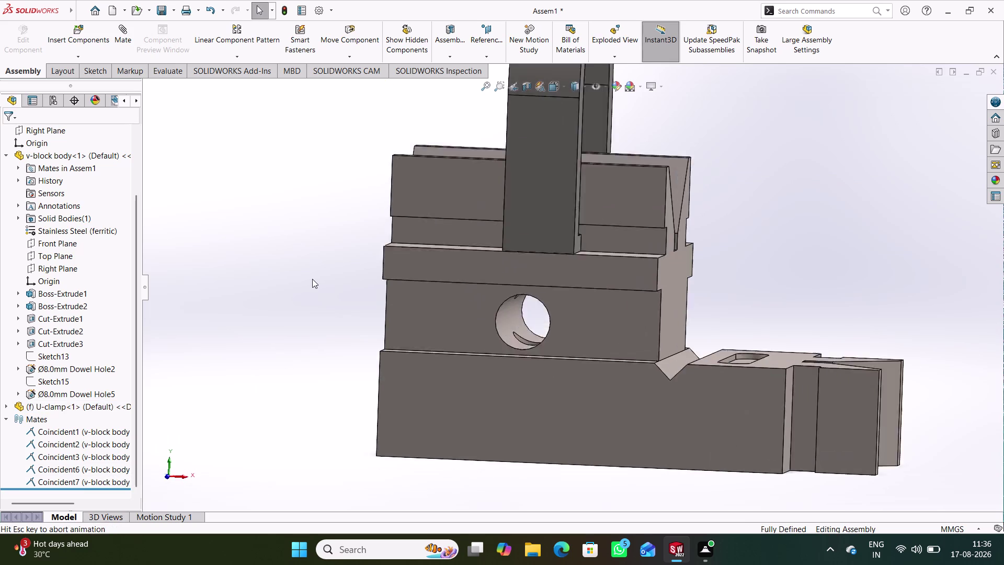
key(ctrl+z)
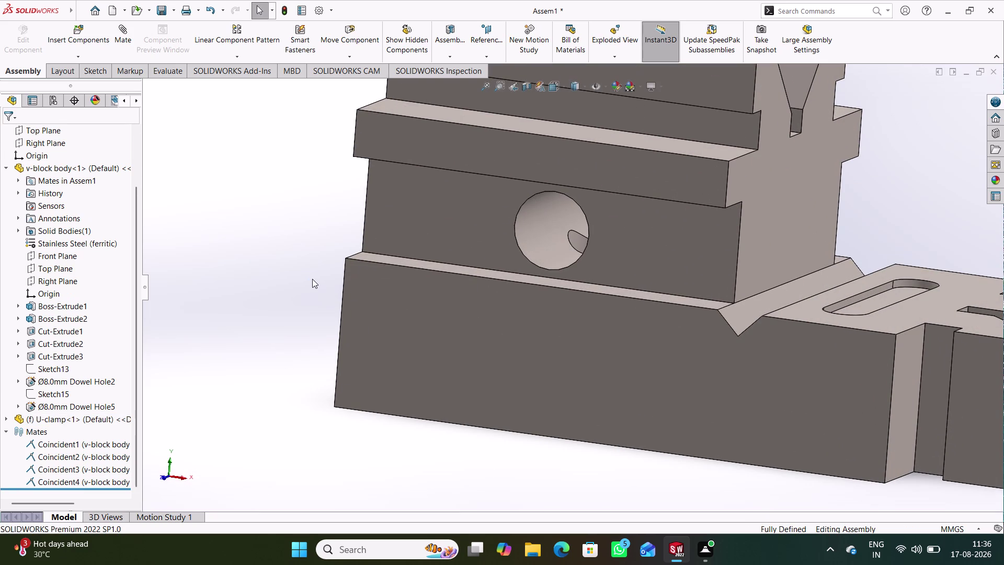
scroll(up, 3)
scroll(up, 3)
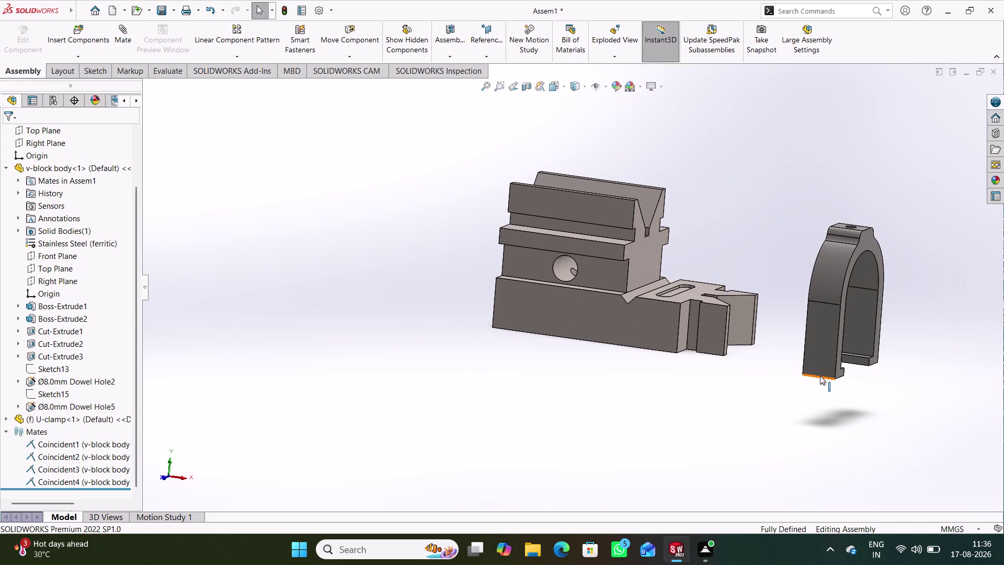
drag(823, 347, 820, 239)
click(782, 275)
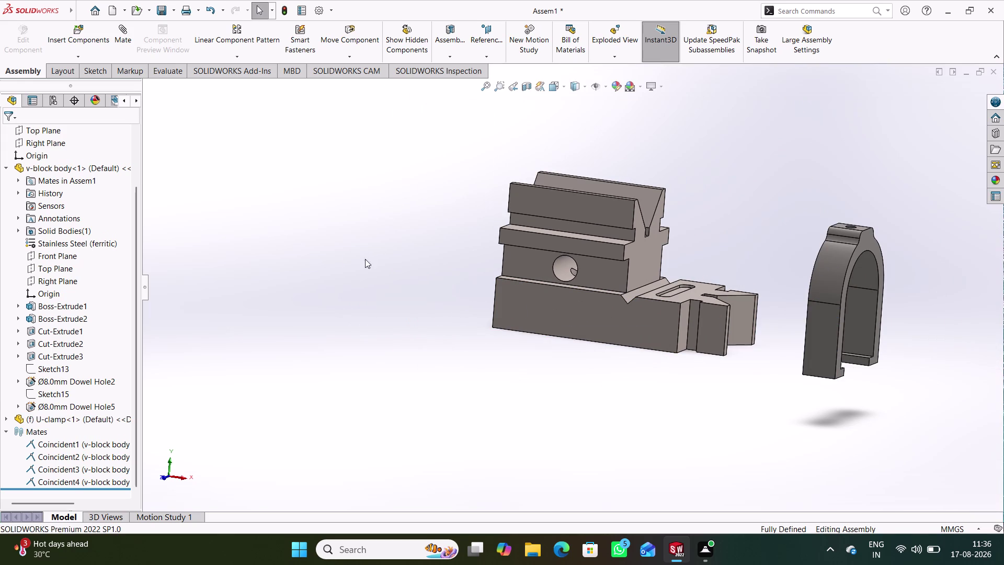
click(126, 41)
middle_drag(782, 396, 770, 299)
middle_drag(784, 316, 782, 290)
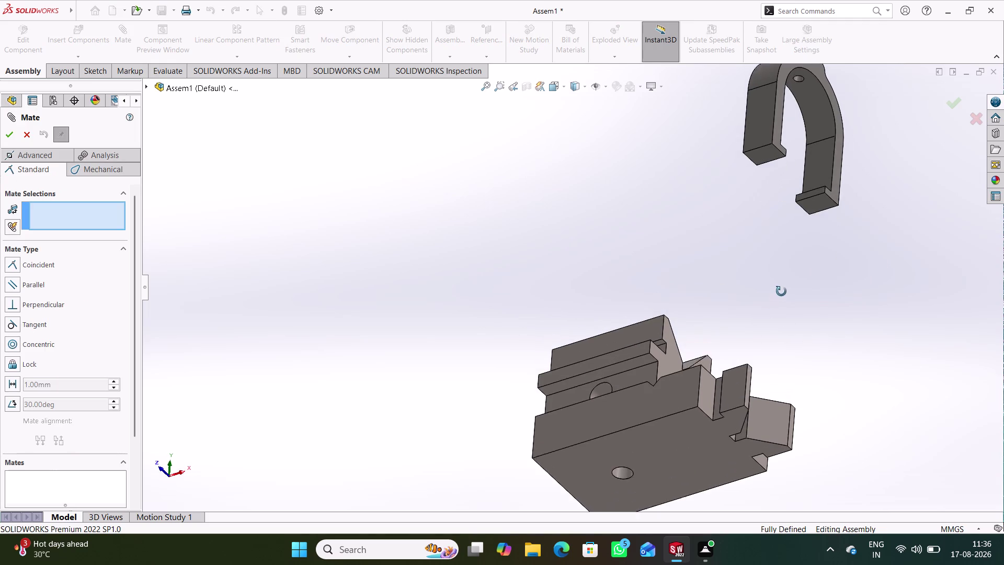
middle_drag(782, 289, 781, 285)
click(764, 141)
middle_drag(669, 173, 671, 222)
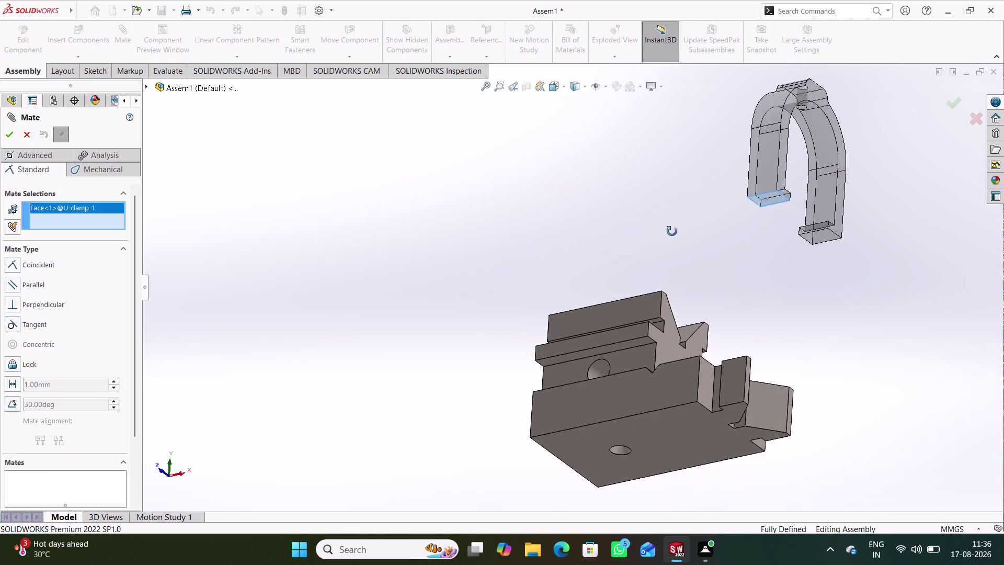
middle_drag(671, 222, 683, 323)
click(615, 222)
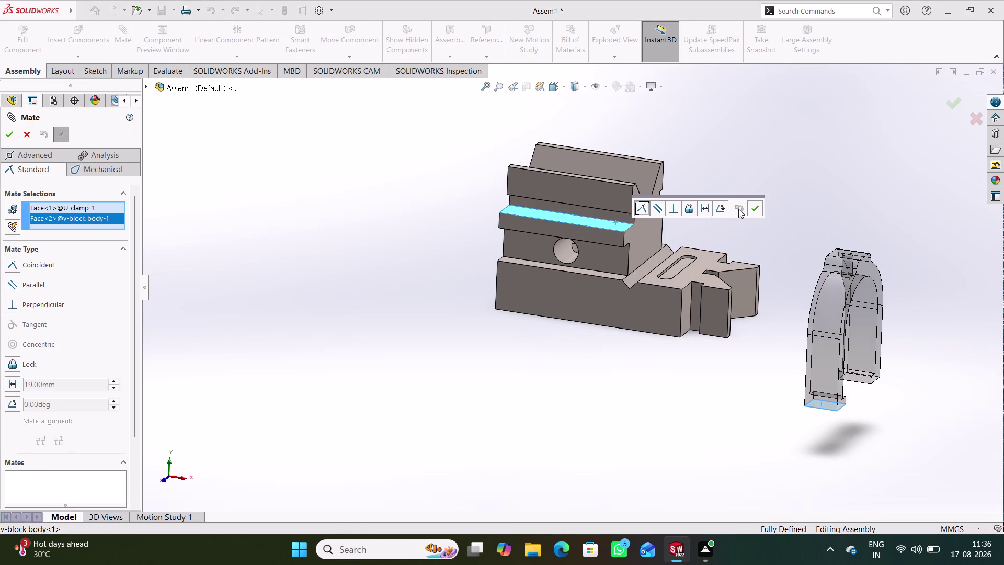
click(755, 209)
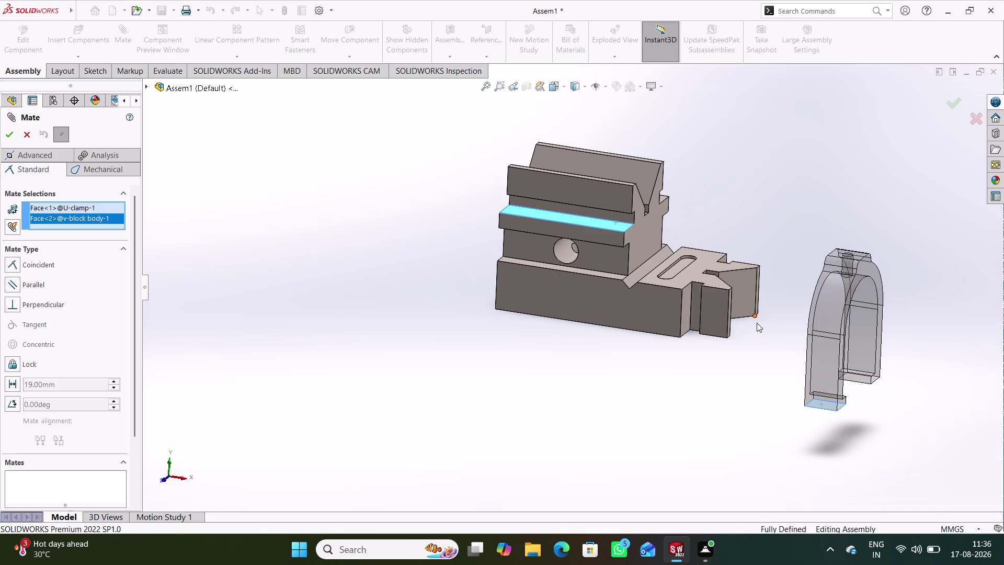
click(28, 136)
click(481, 360)
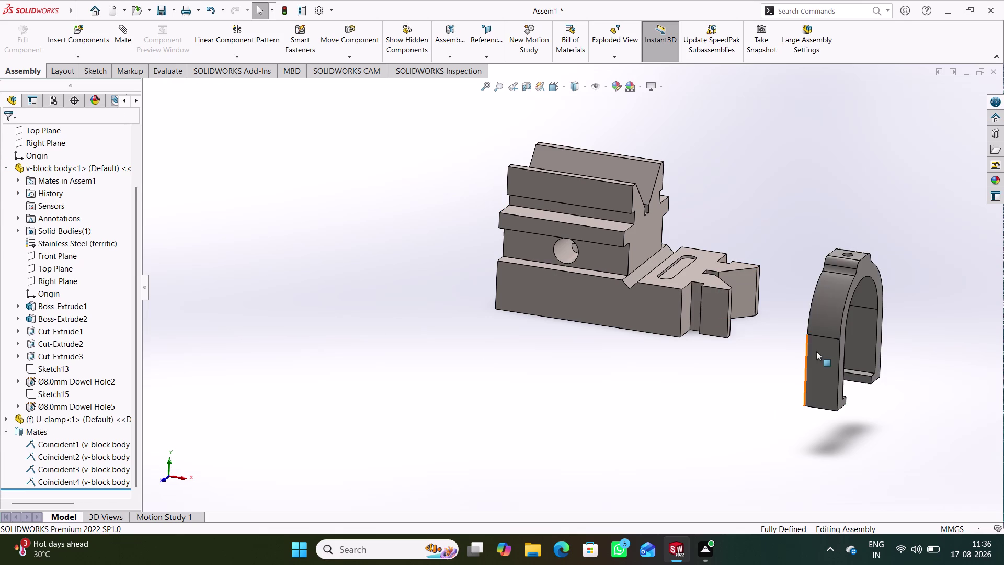
Float the fixed U-clamp after failed attempts to drag it.
drag(817, 351, 833, 256)
click(754, 337)
drag(829, 322, 752, 287)
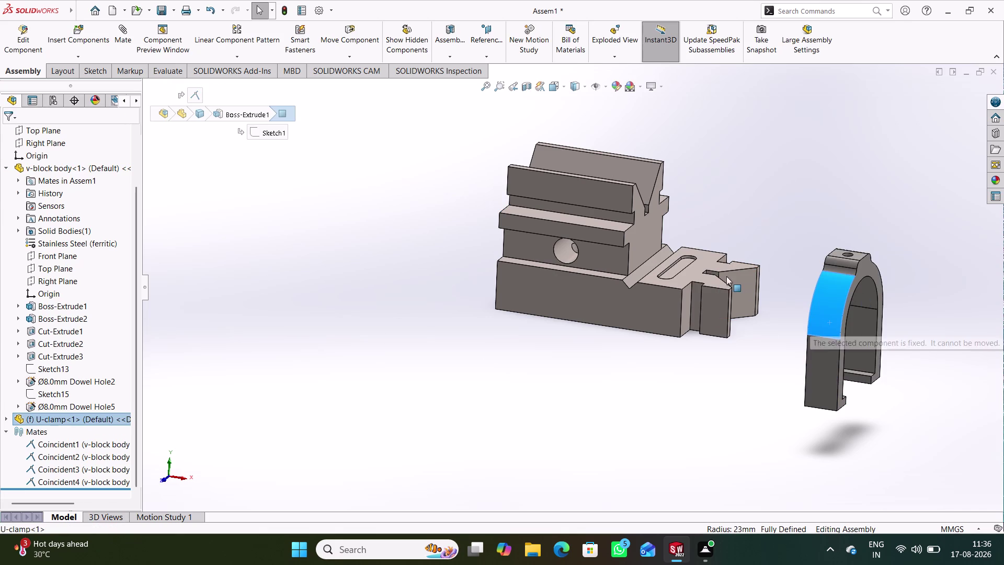
drag(753, 287, 711, 284)
click(706, 359)
right_click(834, 306)
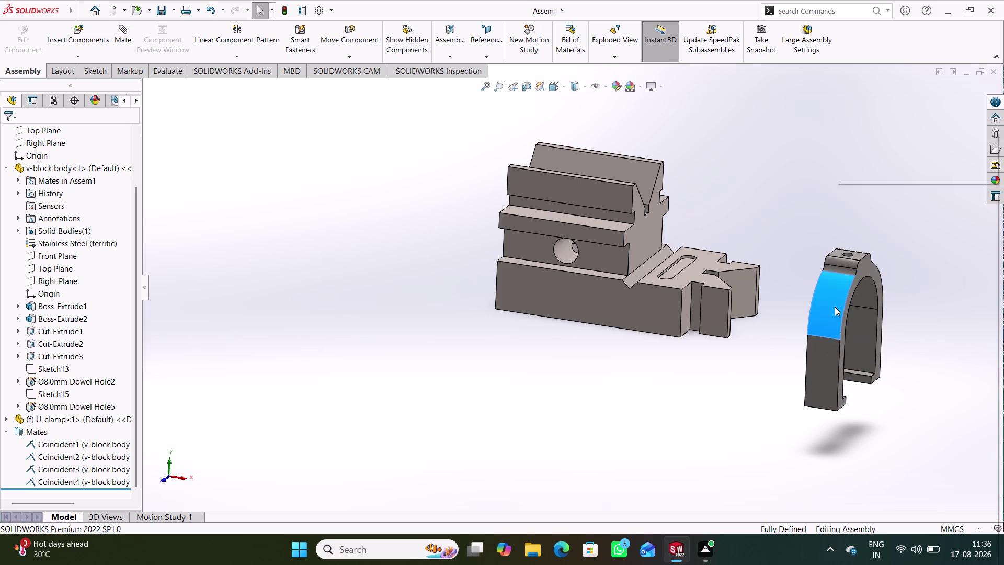
click(879, 332)
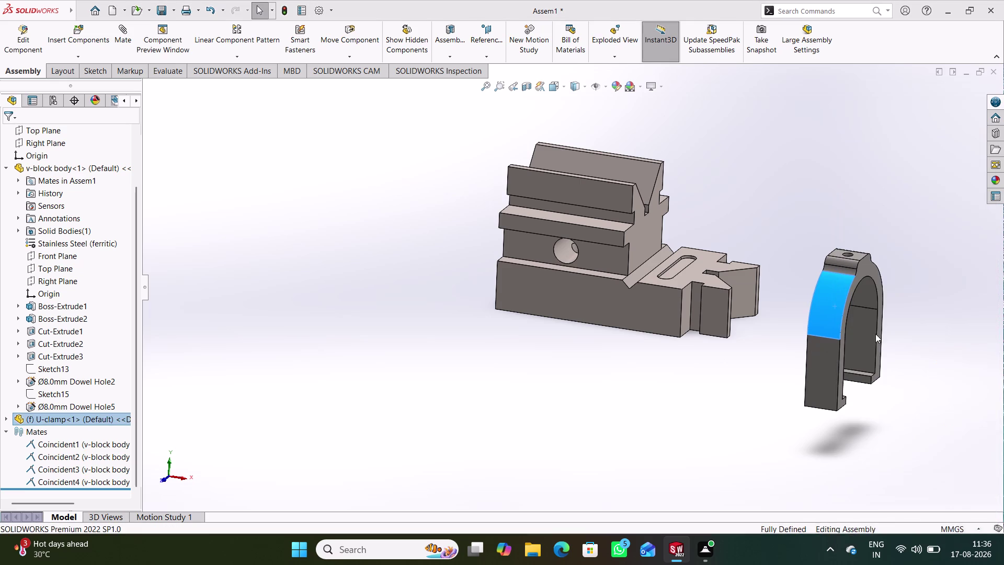
Lift the U-clamp above the v-block and select a leg's bottom face for mating.
drag(834, 359, 823, 215)
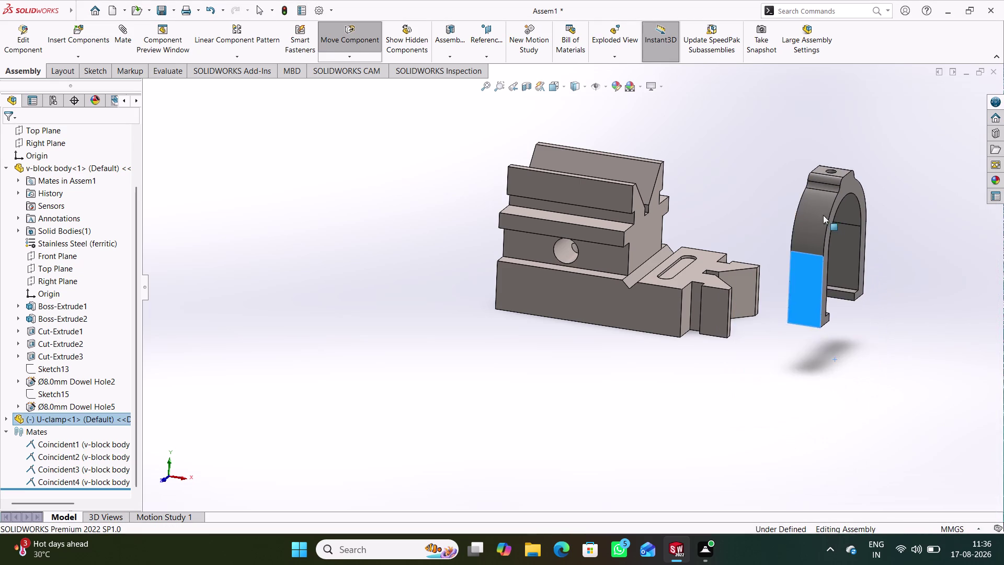
drag(822, 214, 827, 214)
click(699, 351)
middle_drag(825, 376, 820, 258)
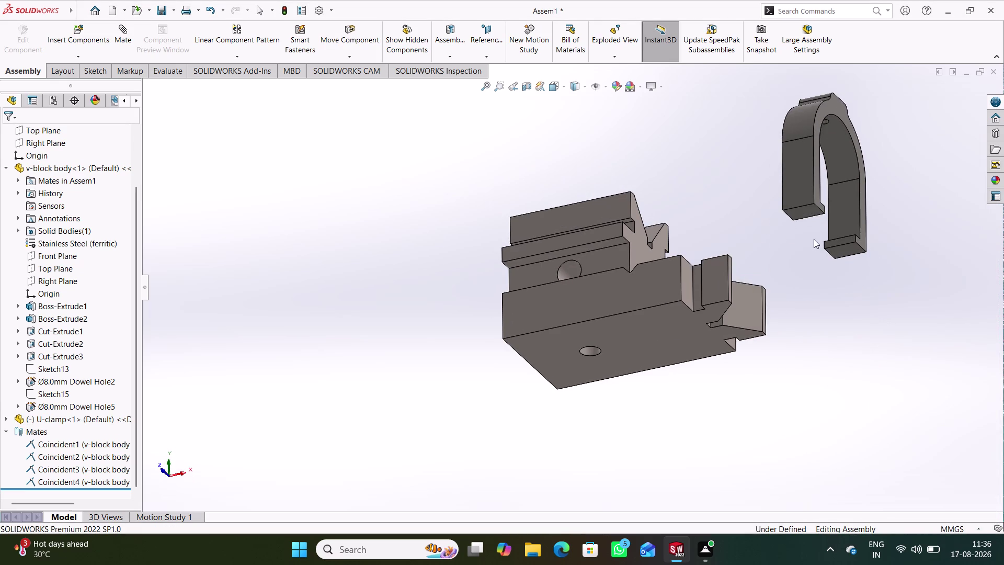
click(811, 208)
click(126, 44)
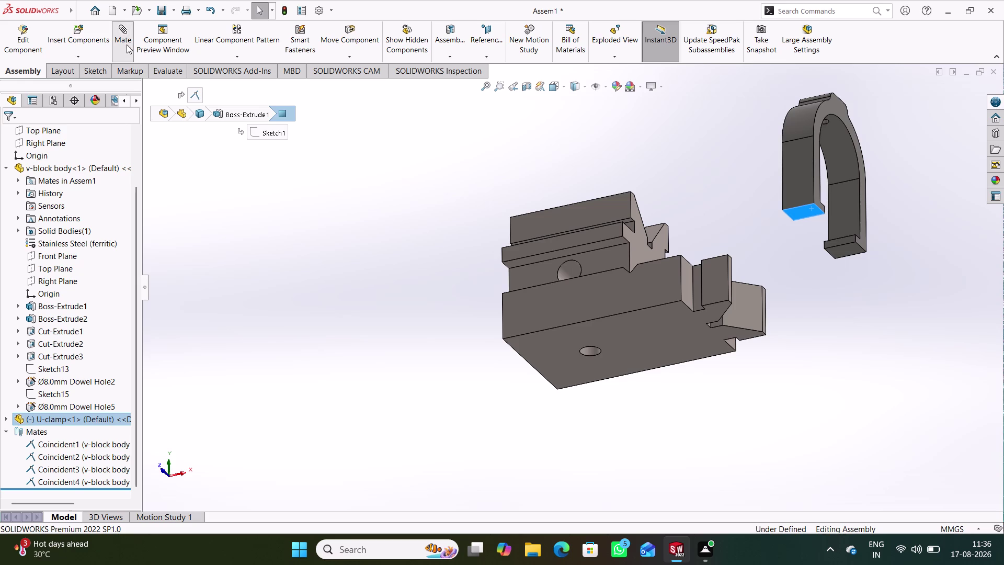
Select the v-block's upper ledge face and reposition the U-clamp beside it.
middle_drag(615, 154, 608, 194)
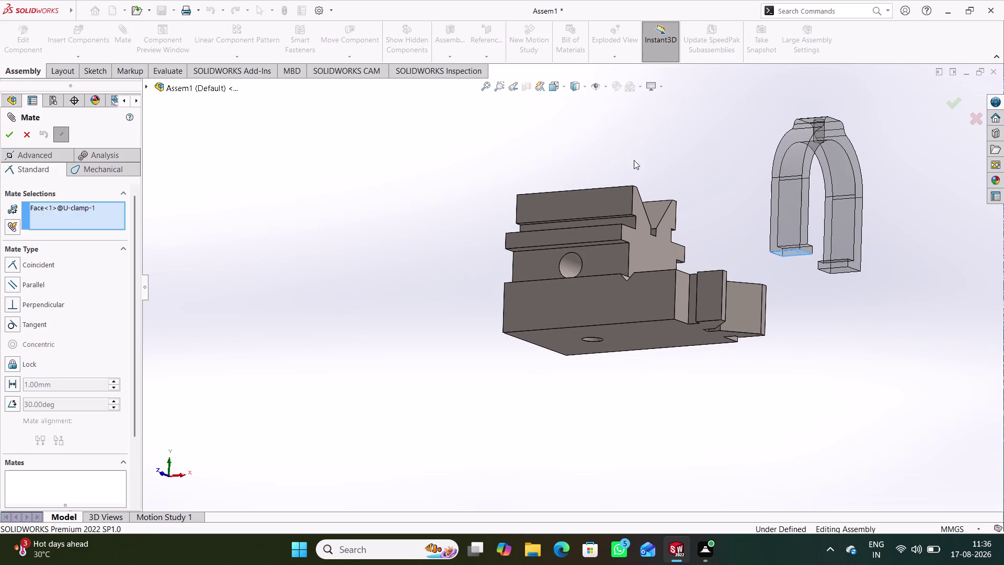
middle_drag(633, 160, 622, 289)
click(611, 212)
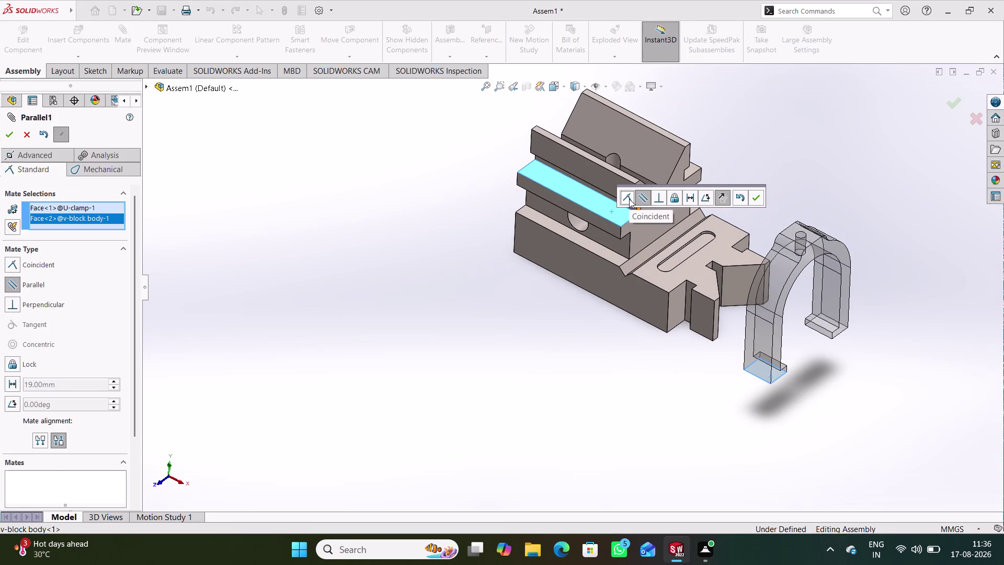
click(760, 198)
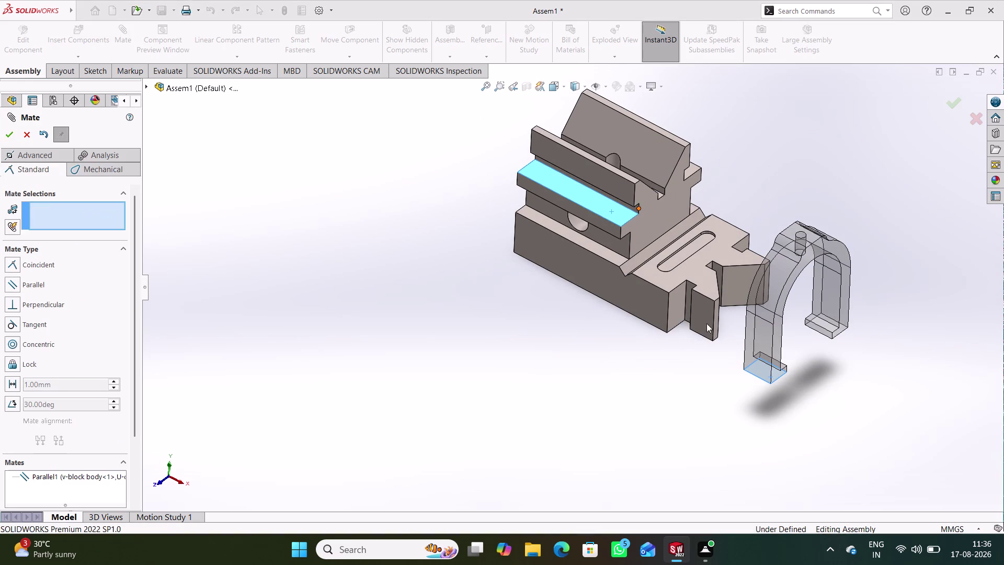
middle_drag(670, 395, 681, 358)
drag(783, 297, 711, 196)
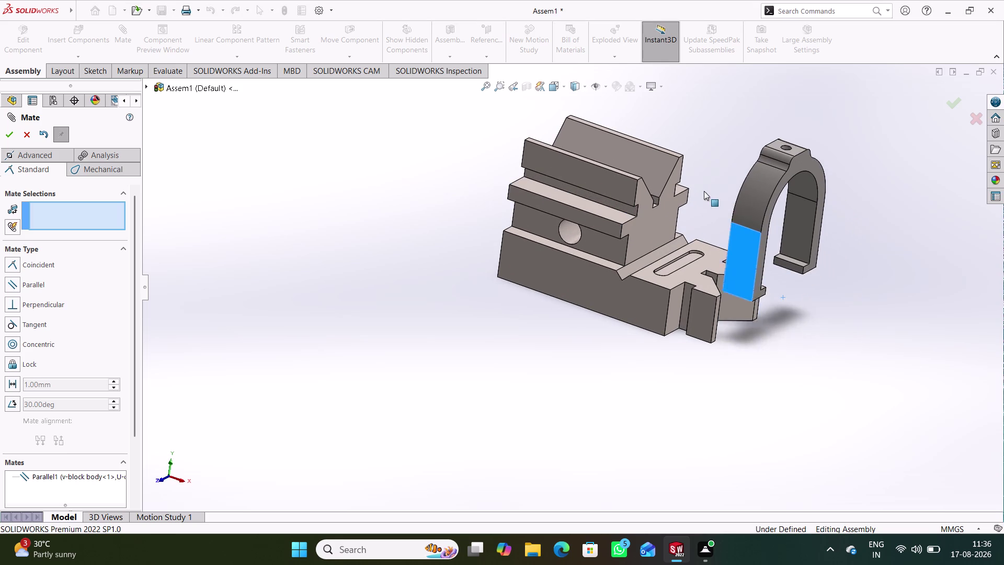
drag(711, 196, 624, 332)
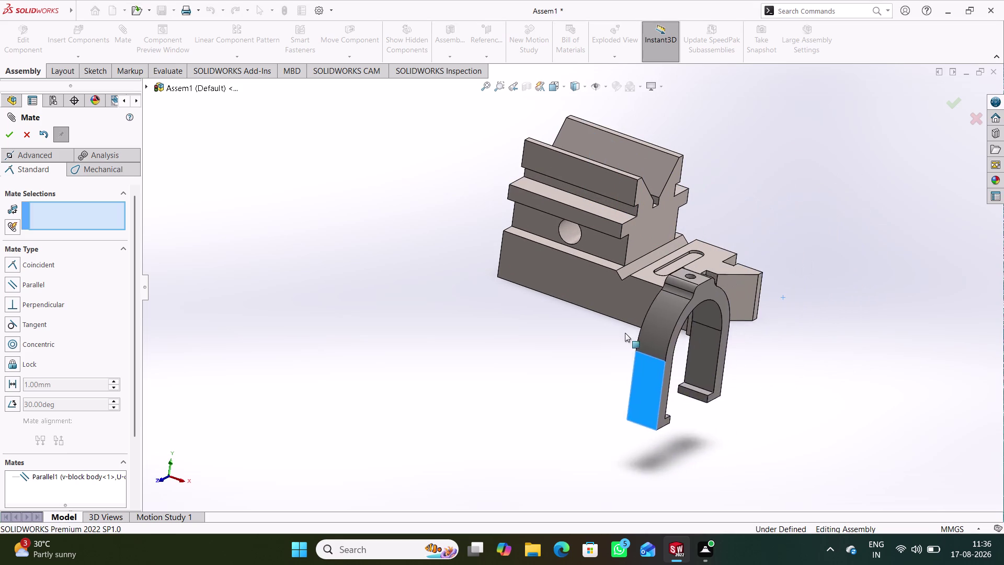
drag(625, 333, 760, 269)
click(664, 358)
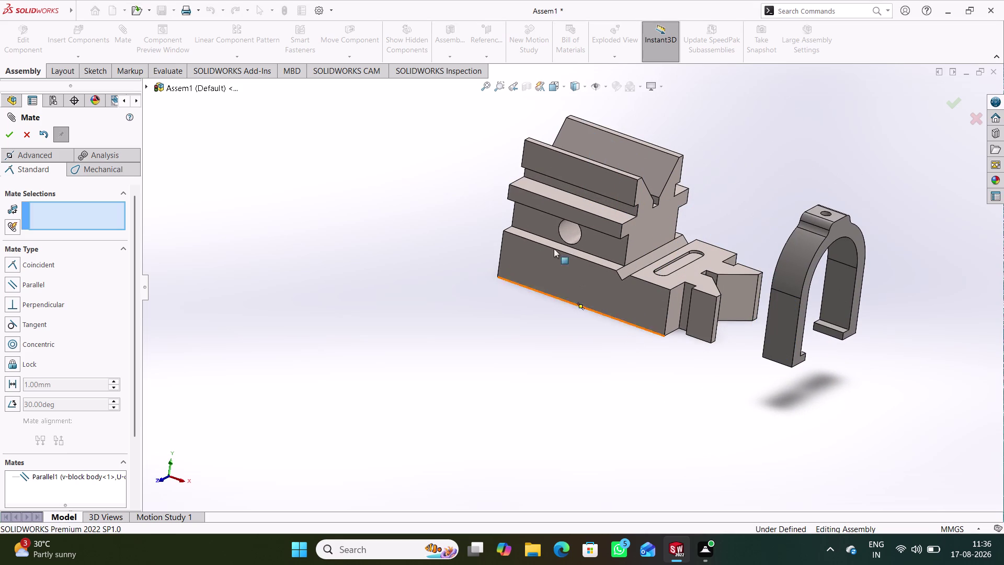
Attempt a coincident mate between clamp and rail faces, cancel the error, and close Mate.
middle_drag(429, 349, 452, 200)
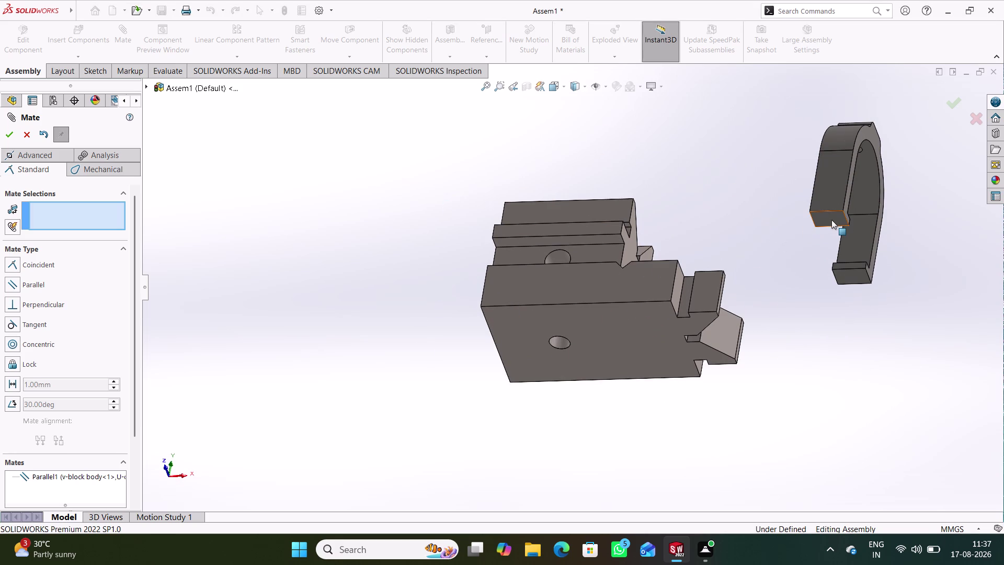
click(831, 220)
middle_drag(623, 183, 609, 377)
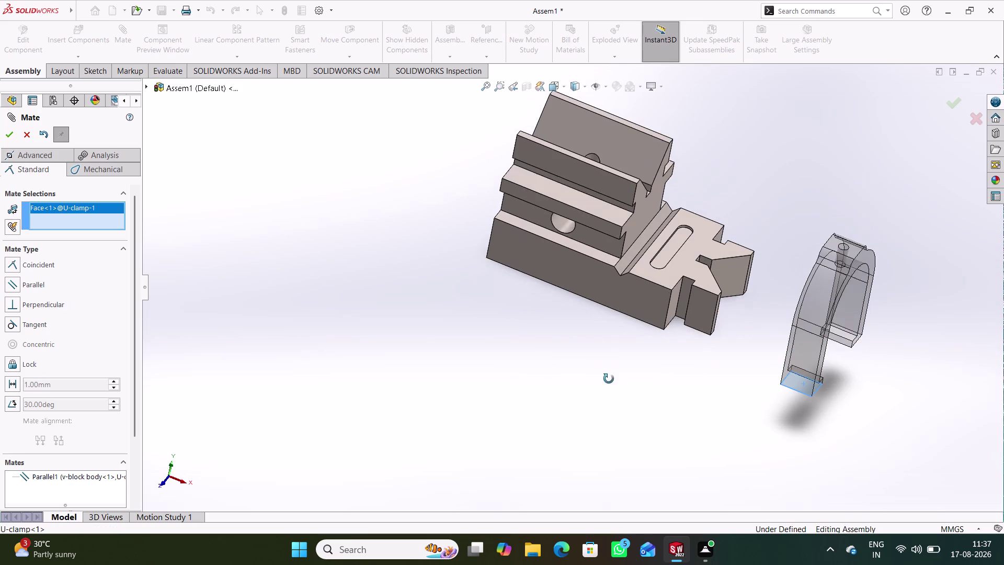
middle_drag(609, 376, 608, 378)
click(607, 210)
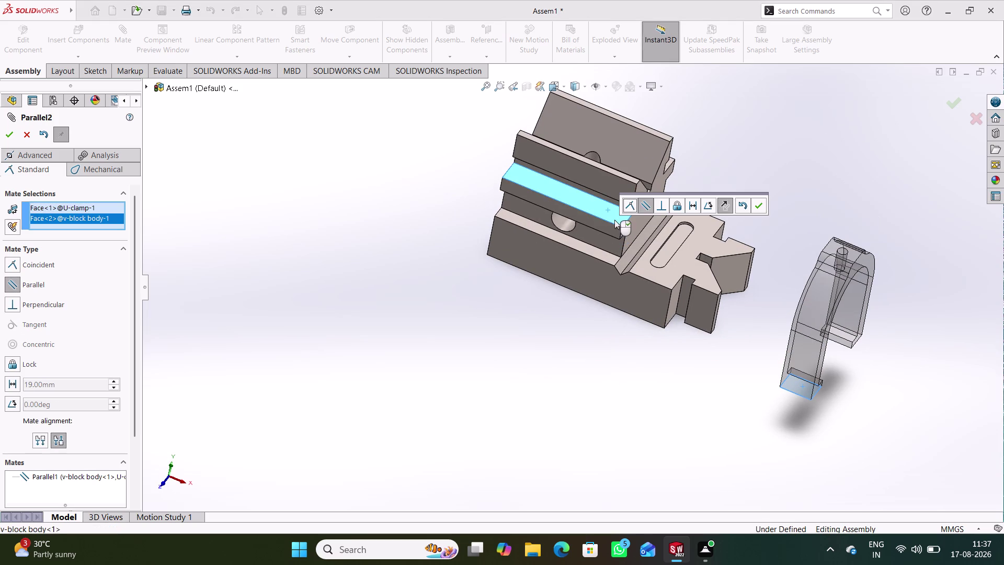
click(635, 202)
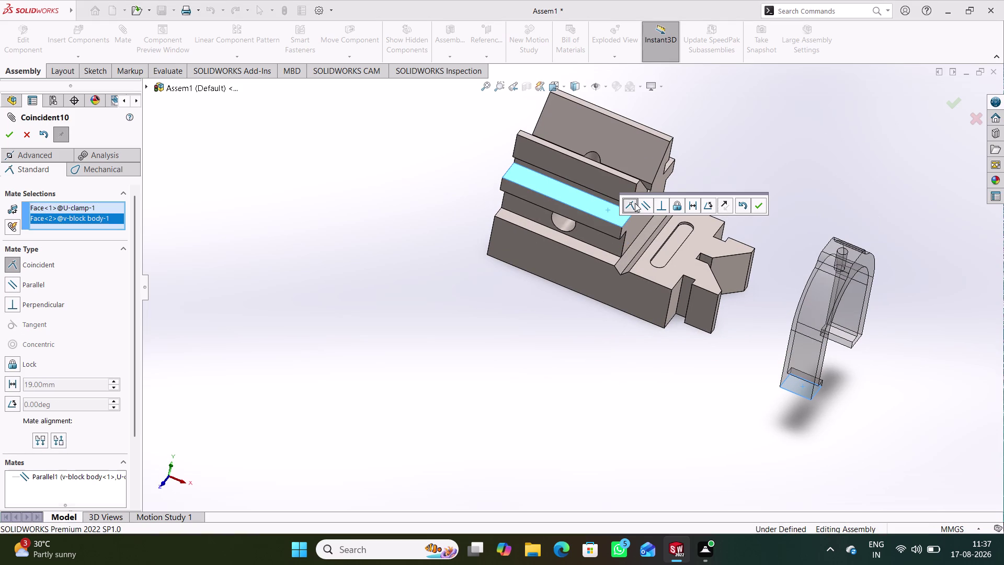
click(758, 201)
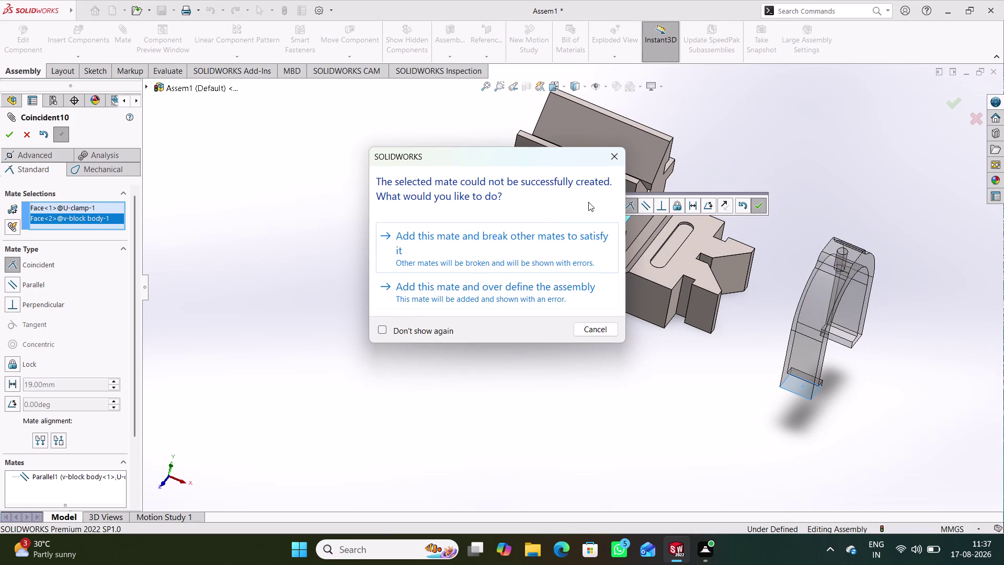
click(616, 158)
click(530, 344)
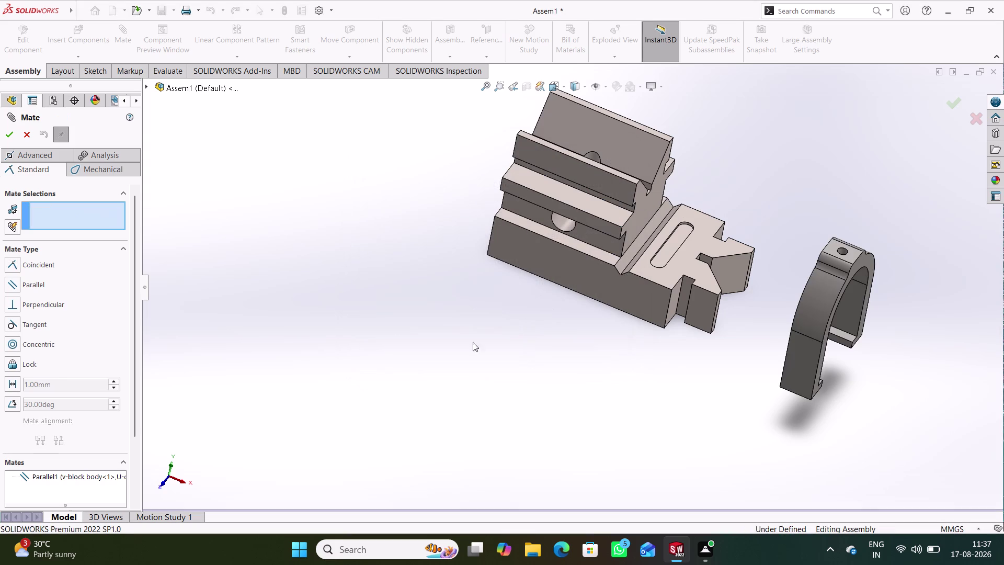
click(26, 134)
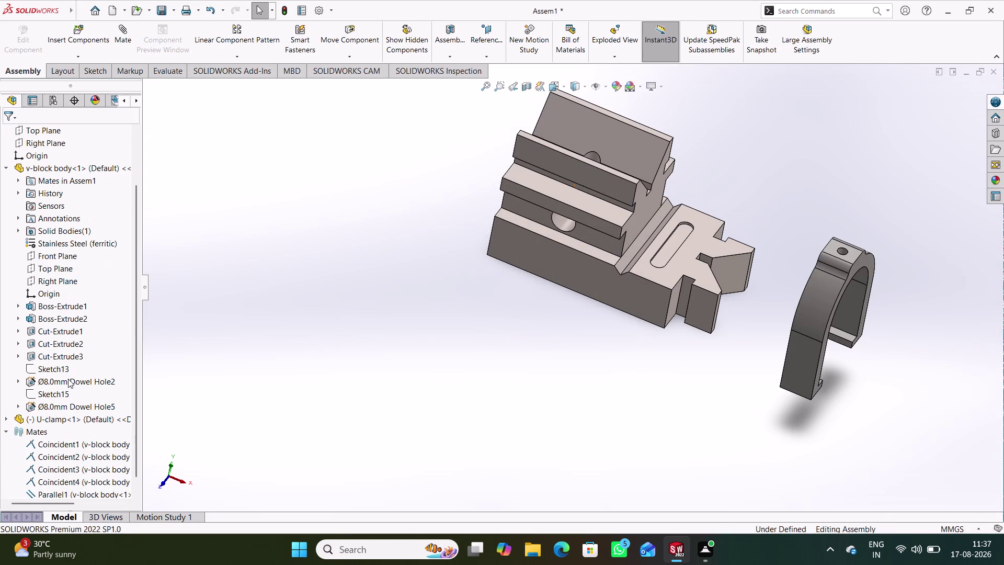
Delete the U-clamp and its mates from the tree, then begin inserting a component.
click(6, 164)
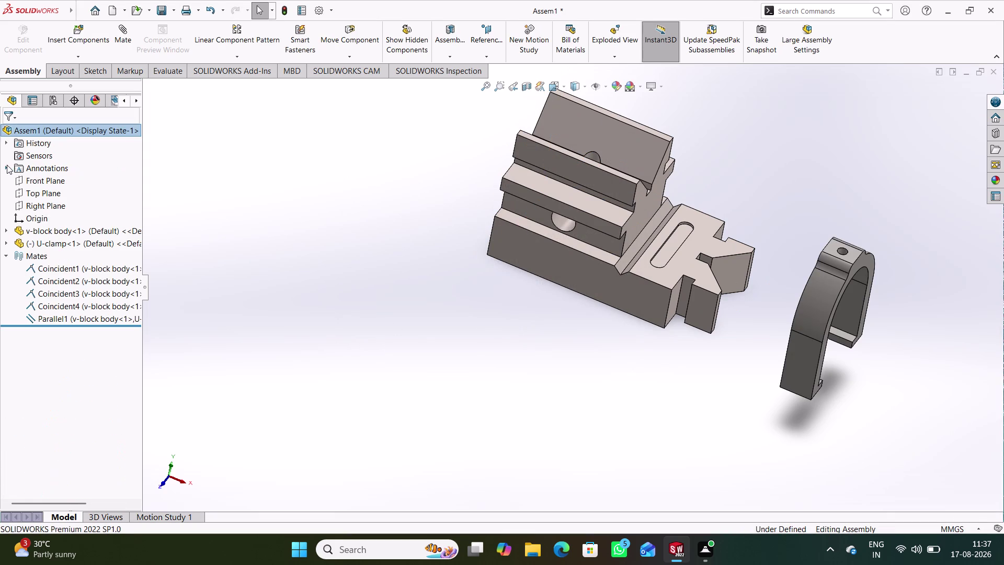
right_click(58, 242)
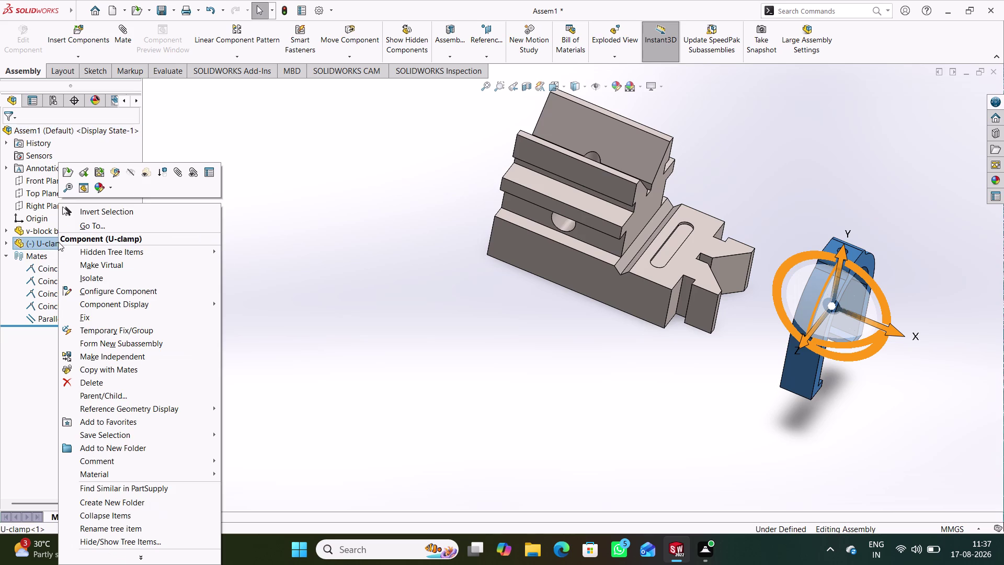
click(84, 382)
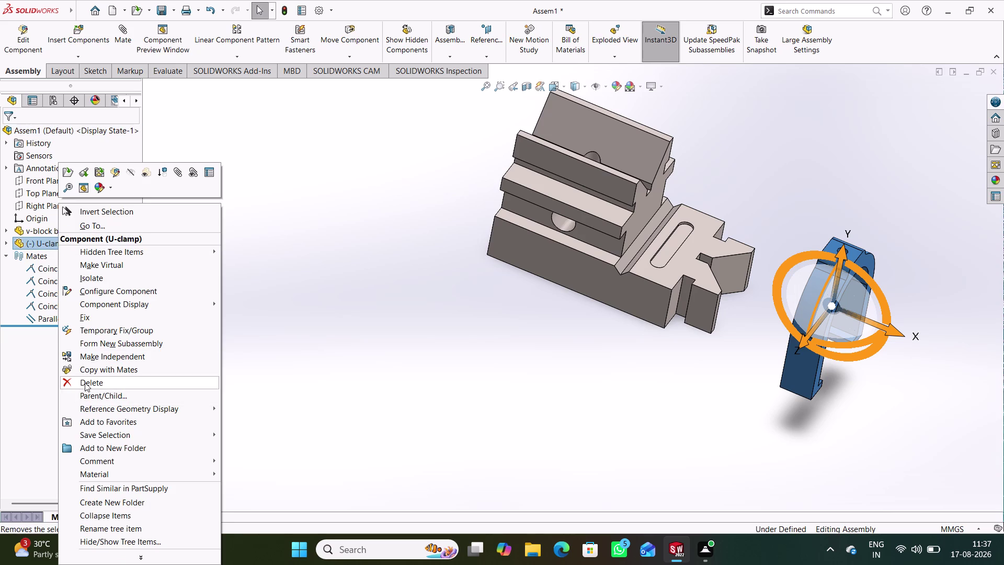
click(578, 206)
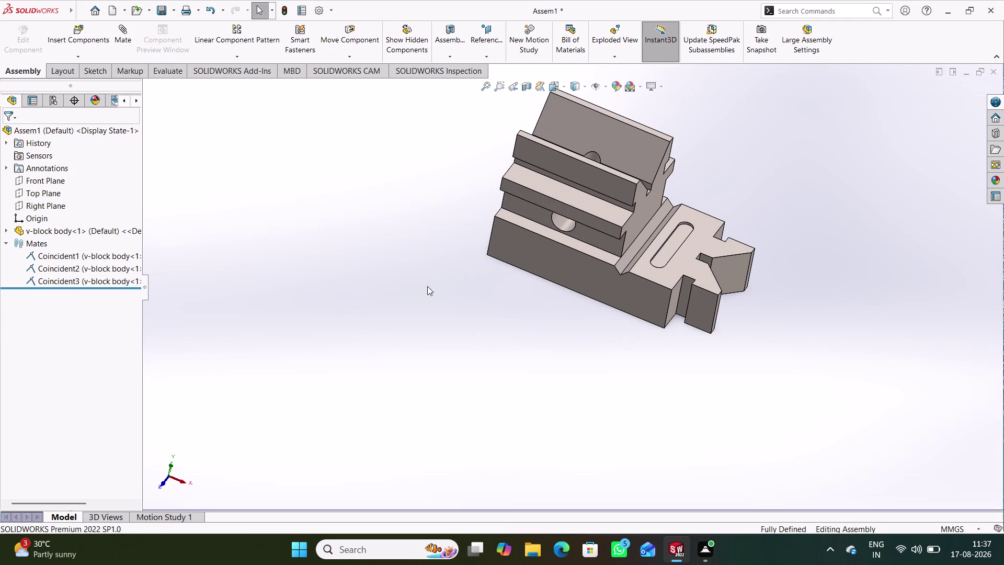
middle_drag(427, 286, 417, 279)
click(87, 43)
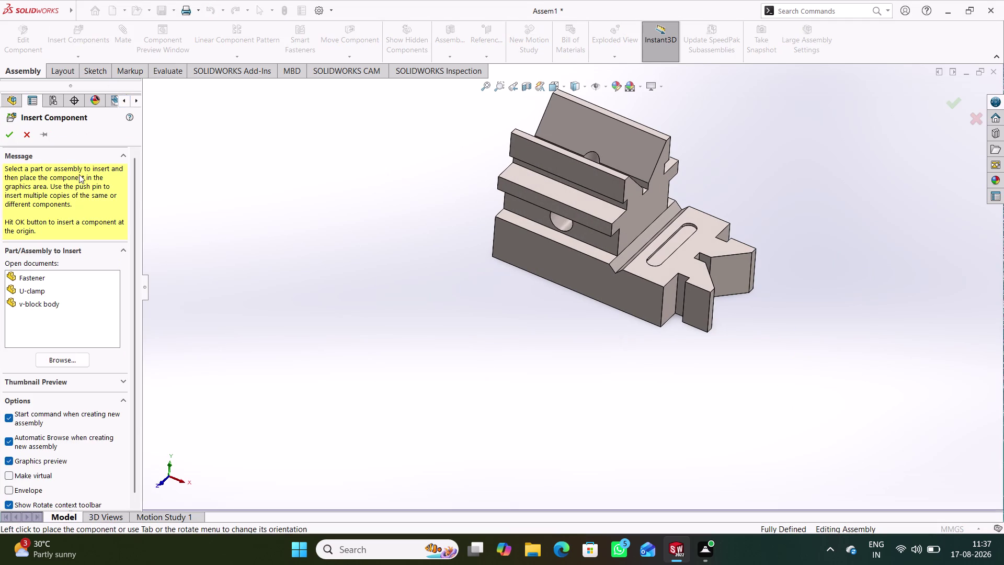
Insert the U-clamp from open documents and place it left of the v-block.
click(43, 290)
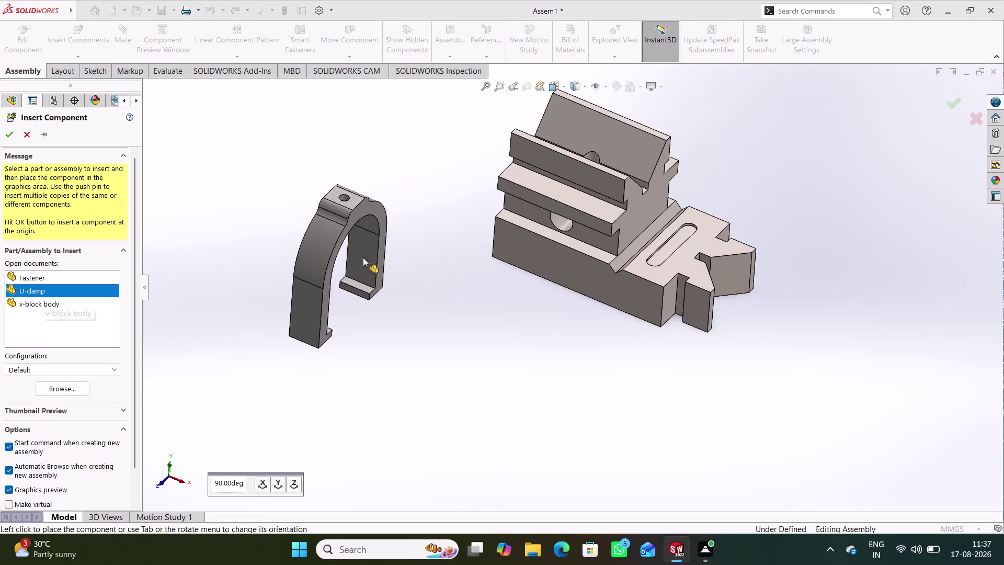
click(390, 287)
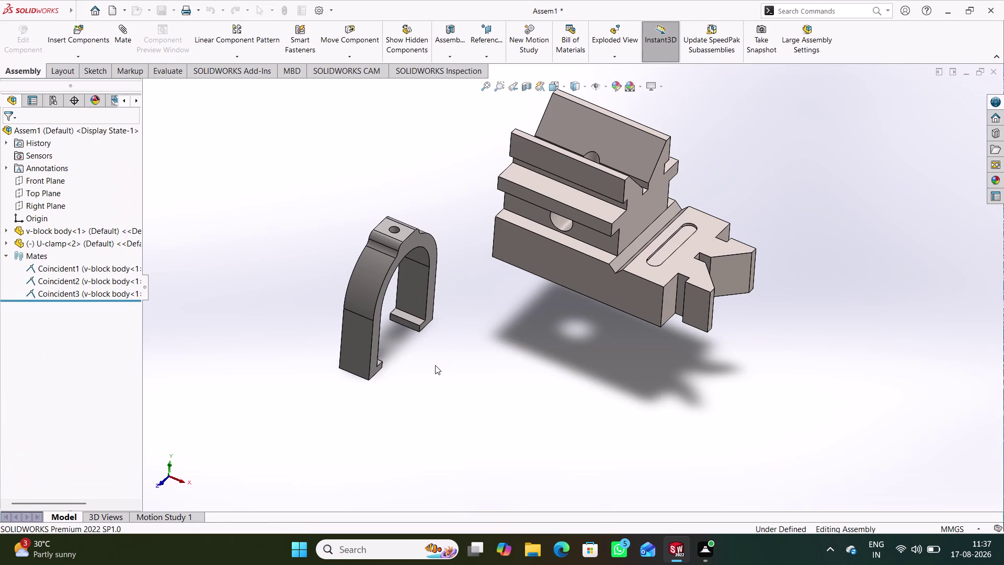
middle_drag(499, 382, 485, 293)
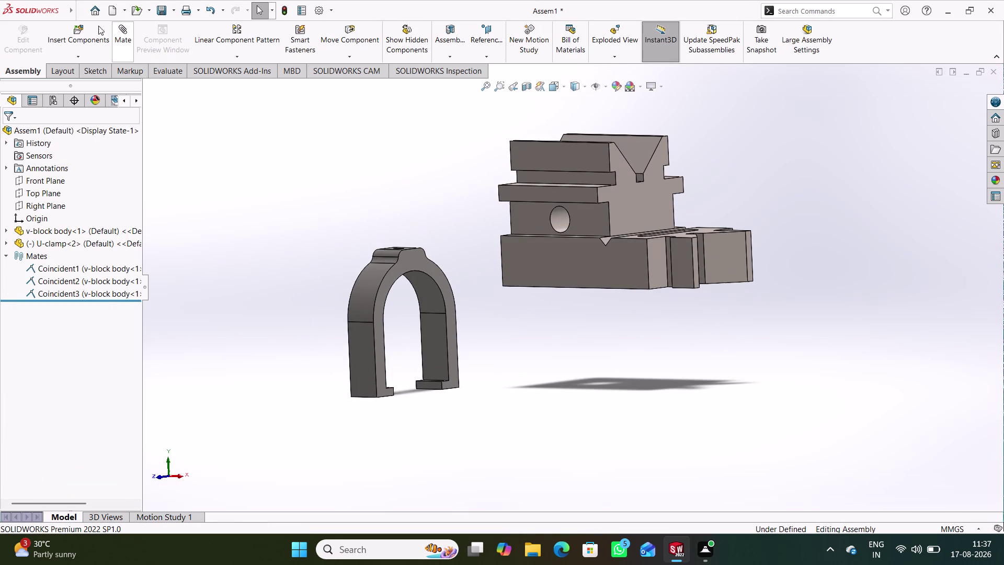
click(124, 28)
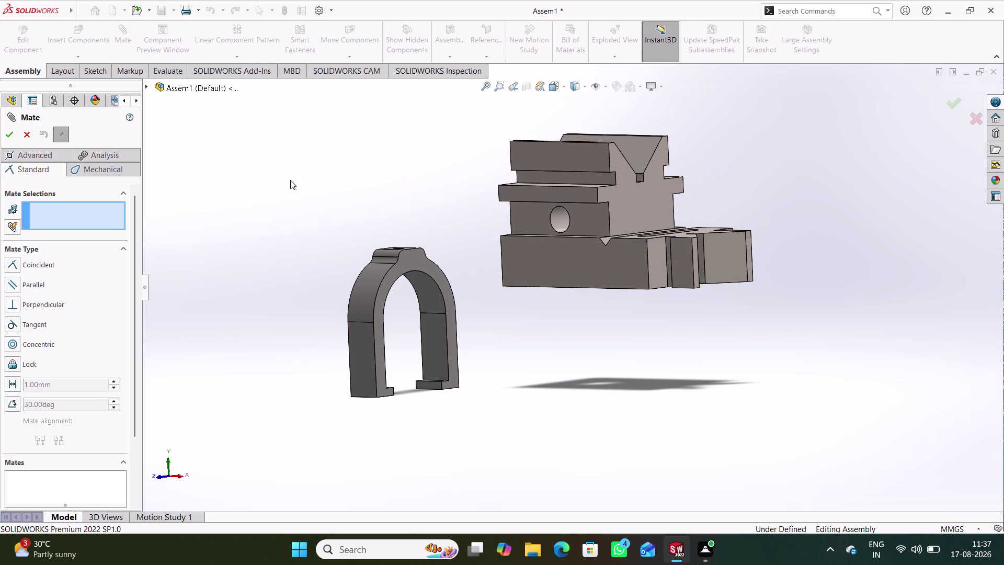
Mate a U-clamp leg's bottom face coincident with the v-block's lower rail face.
middle_drag(433, 421, 420, 318)
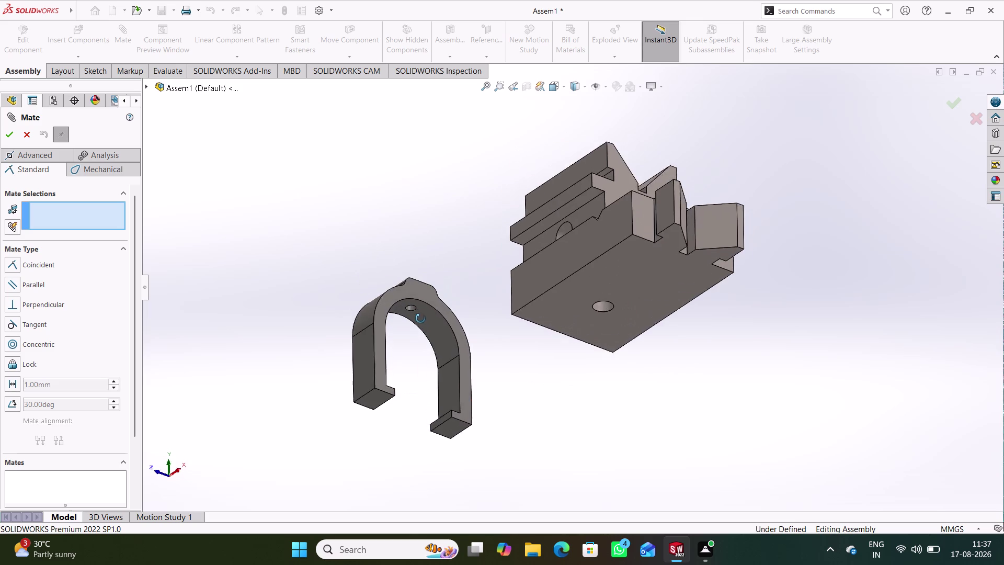
middle_drag(420, 318, 421, 318)
click(377, 400)
middle_drag(456, 214, 469, 332)
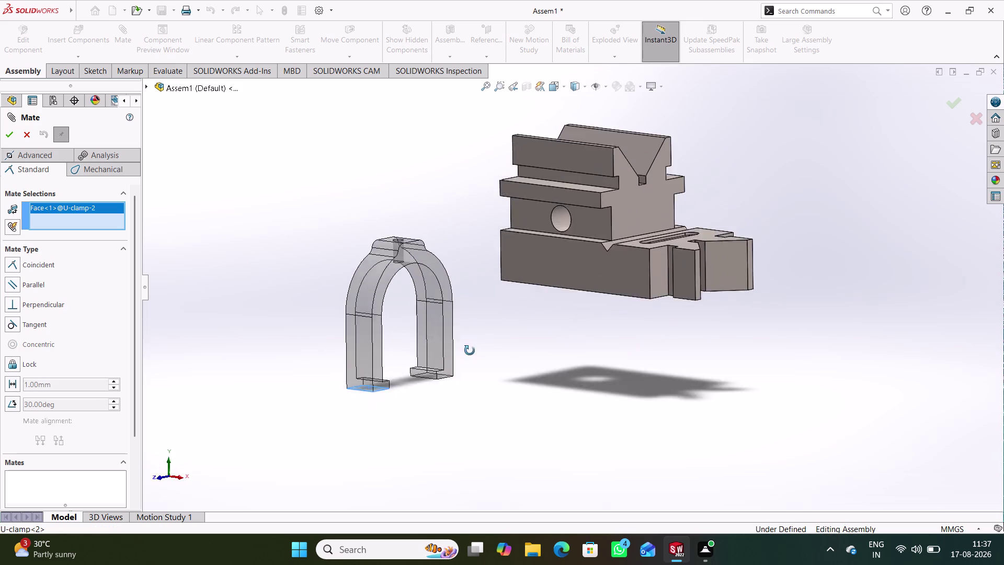
middle_drag(469, 331, 473, 410)
click(588, 212)
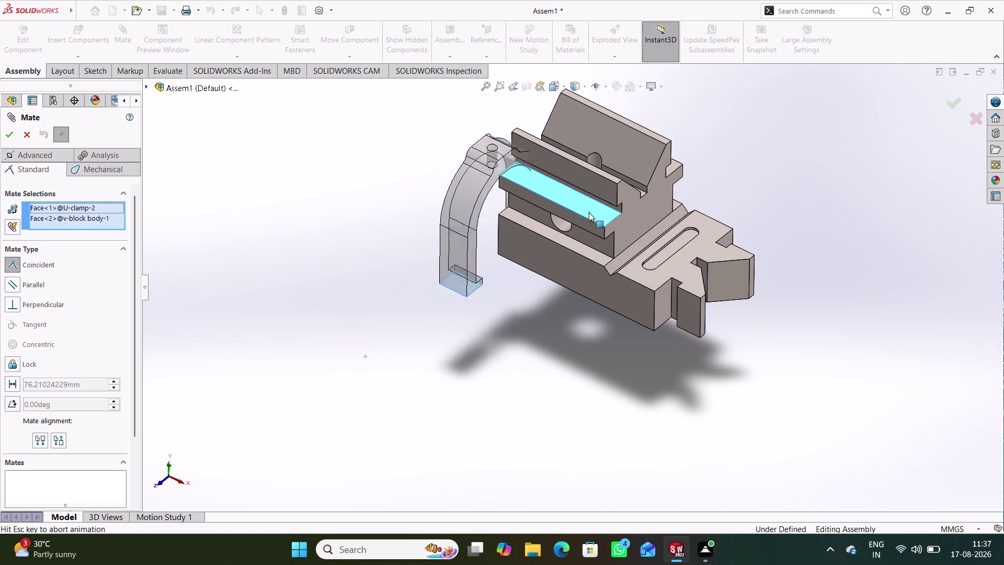
click(734, 199)
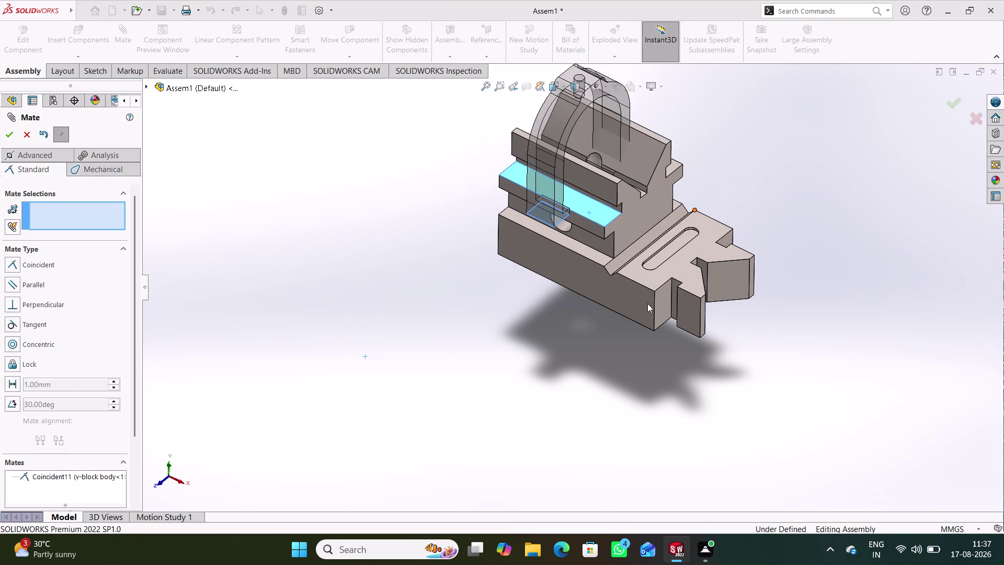
Mate an inner clamp face to a v-block rail face and slide the clamp along the rail.
middle_drag(579, 357, 578, 328)
middle_drag(546, 327, 512, 308)
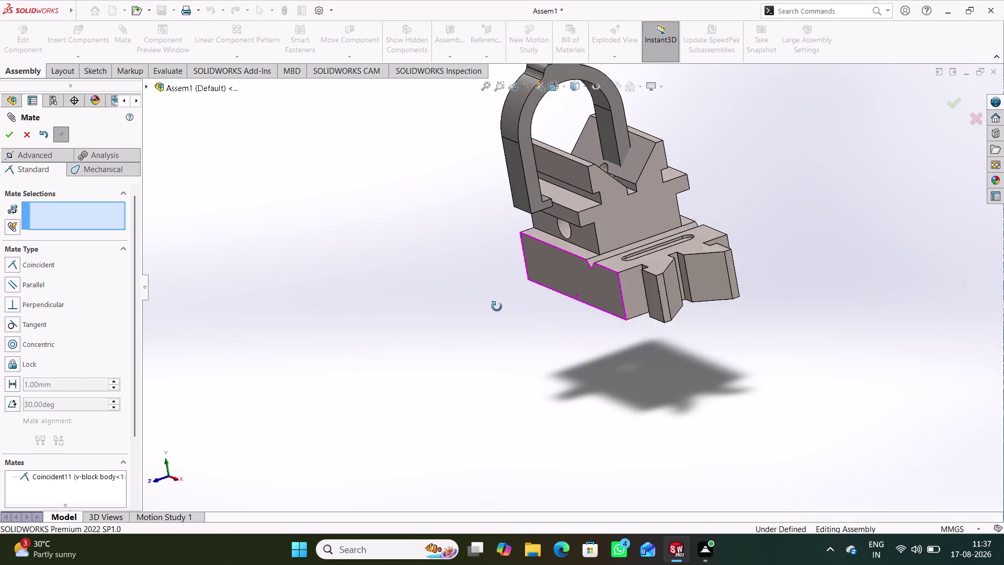
middle_drag(512, 308, 467, 322)
click(544, 195)
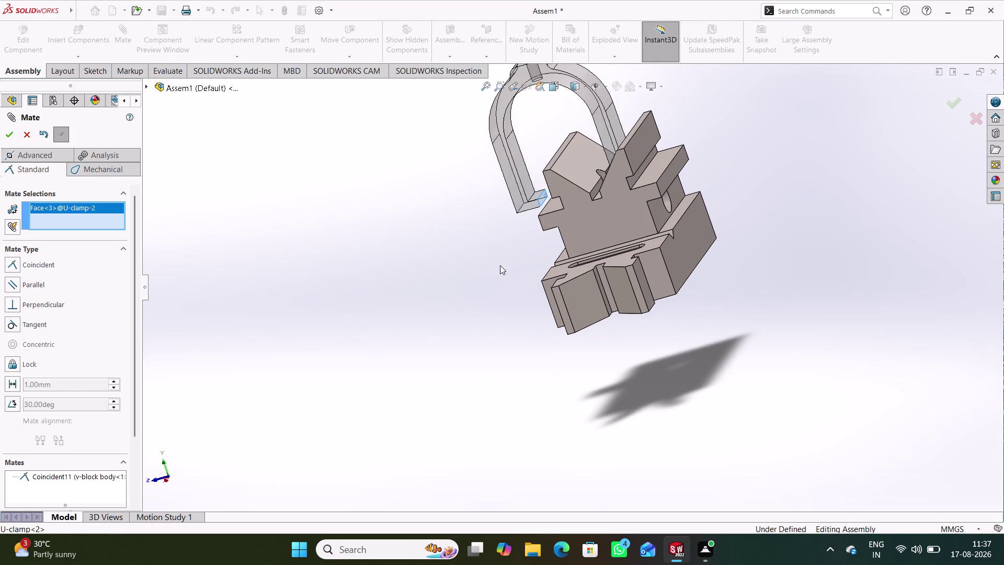
middle_drag(476, 287, 553, 252)
click(551, 202)
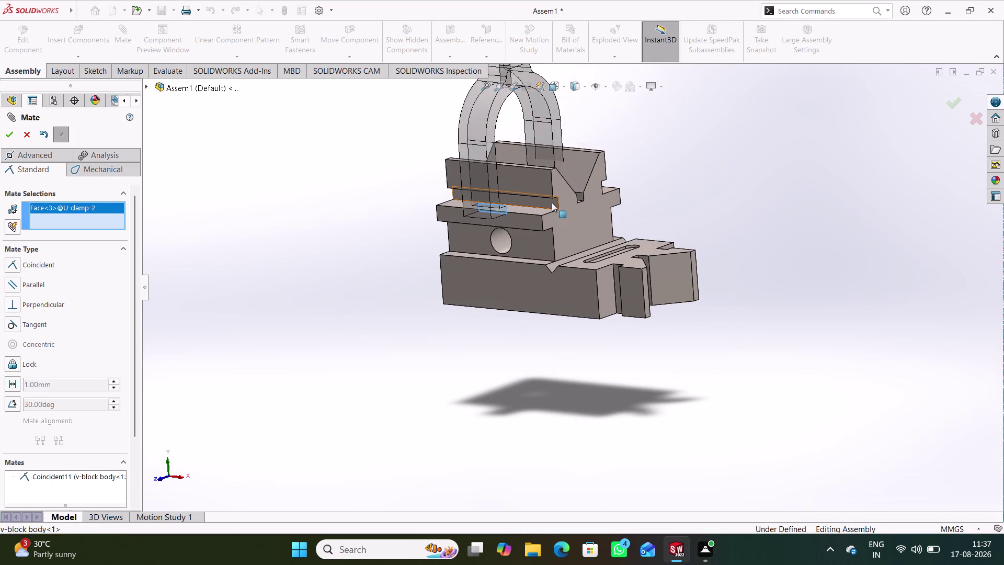
click(696, 190)
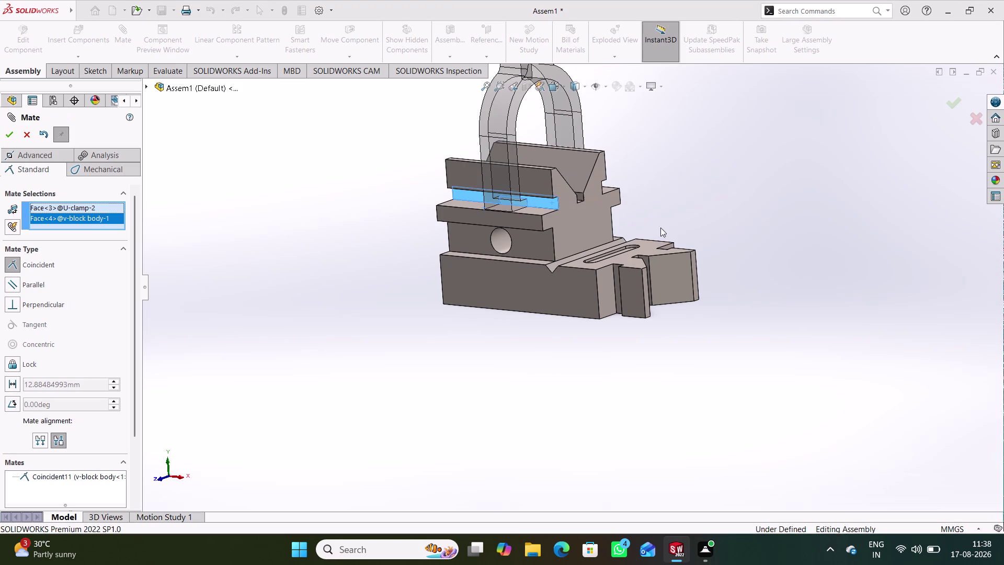
middle_drag(512, 346, 565, 331)
drag(530, 194, 520, 194)
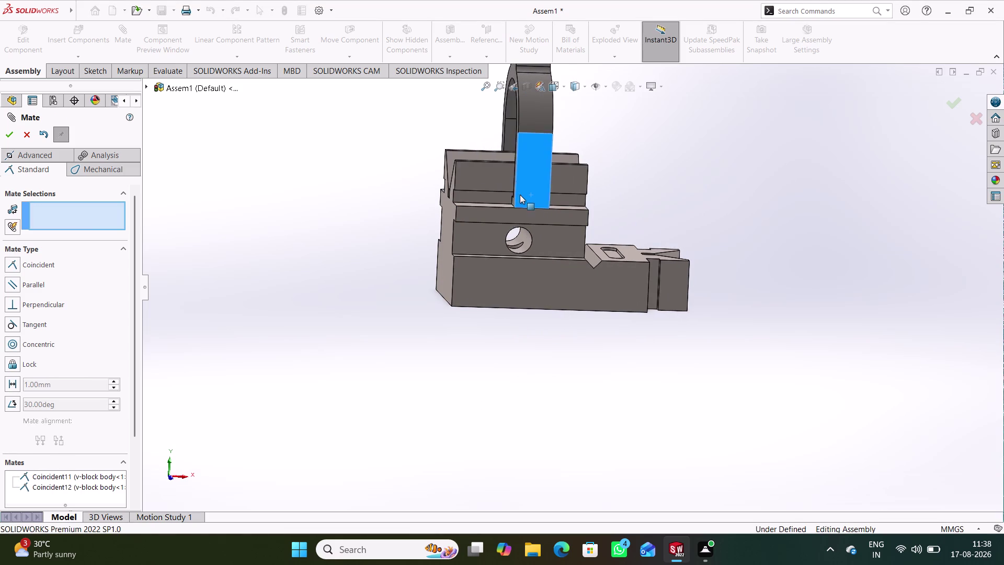
drag(521, 194, 507, 194)
middle_drag(538, 363, 532, 348)
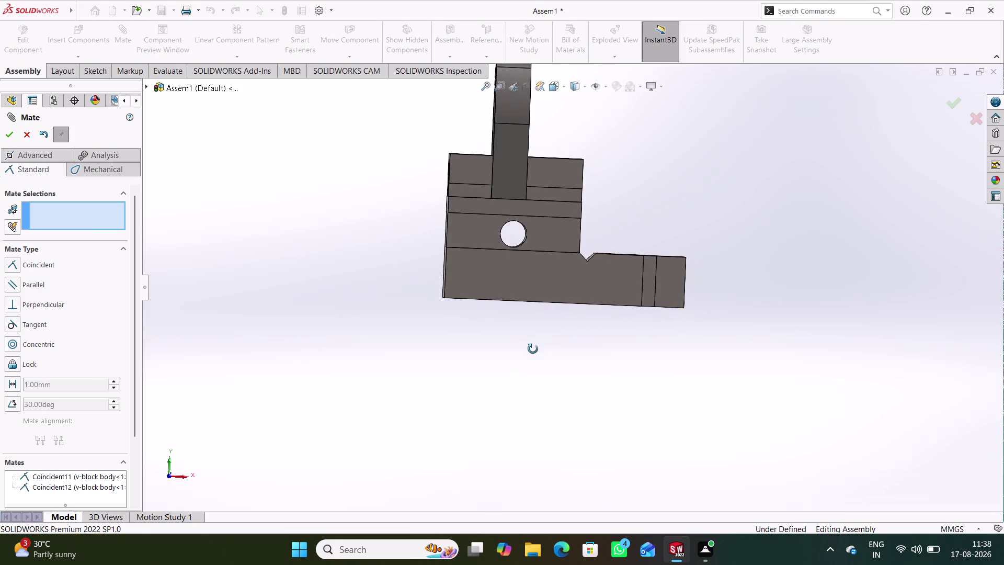
middle_drag(532, 348, 532, 349)
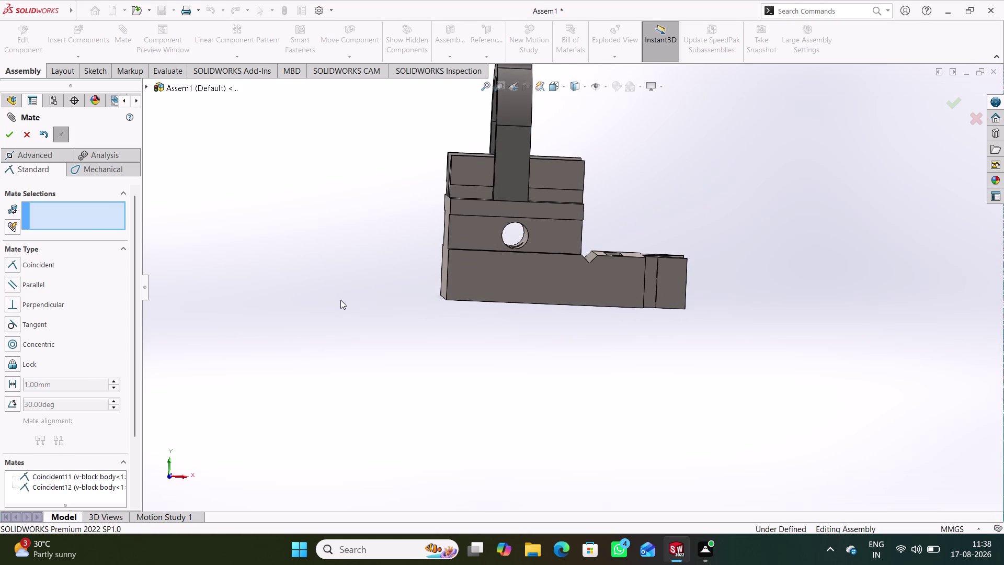
click(147, 83)
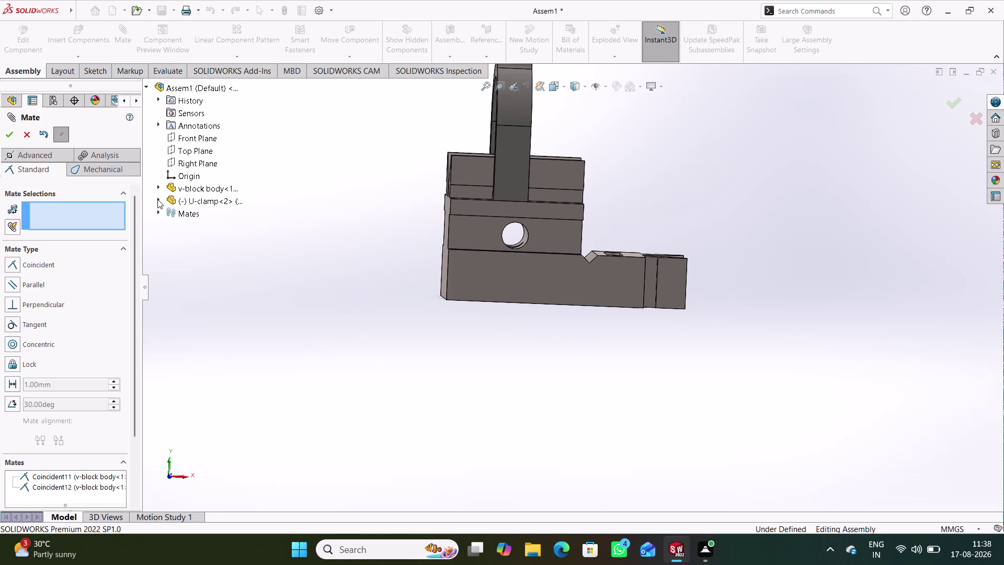
Select the U-clamp and assembly Right Planes for a Distance mate.
click(158, 199)
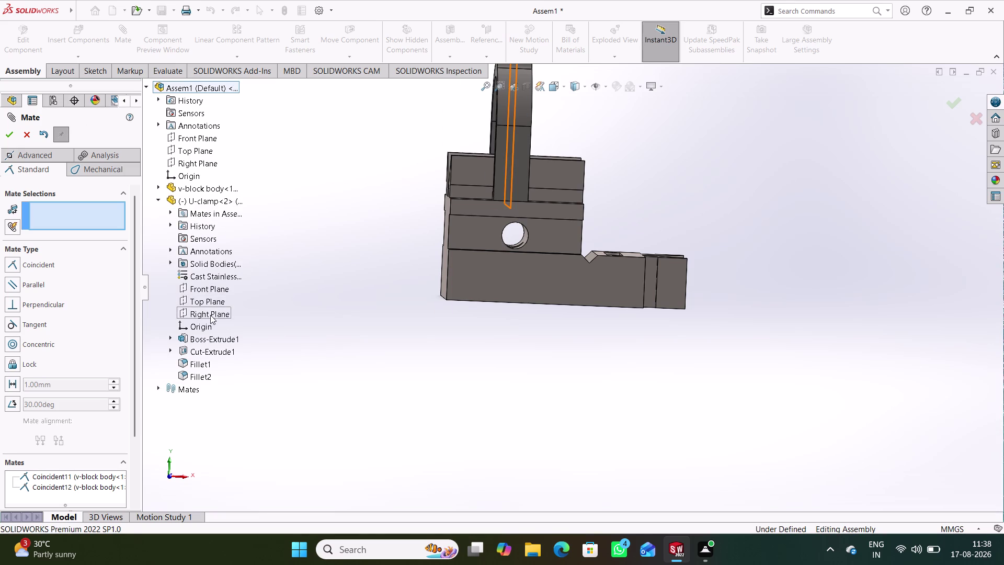
click(210, 315)
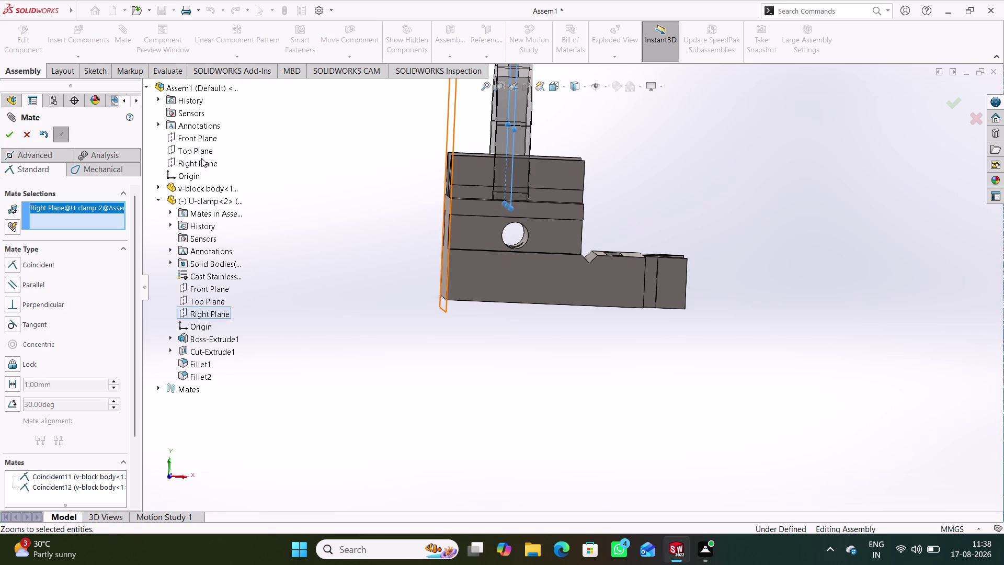
click(199, 158)
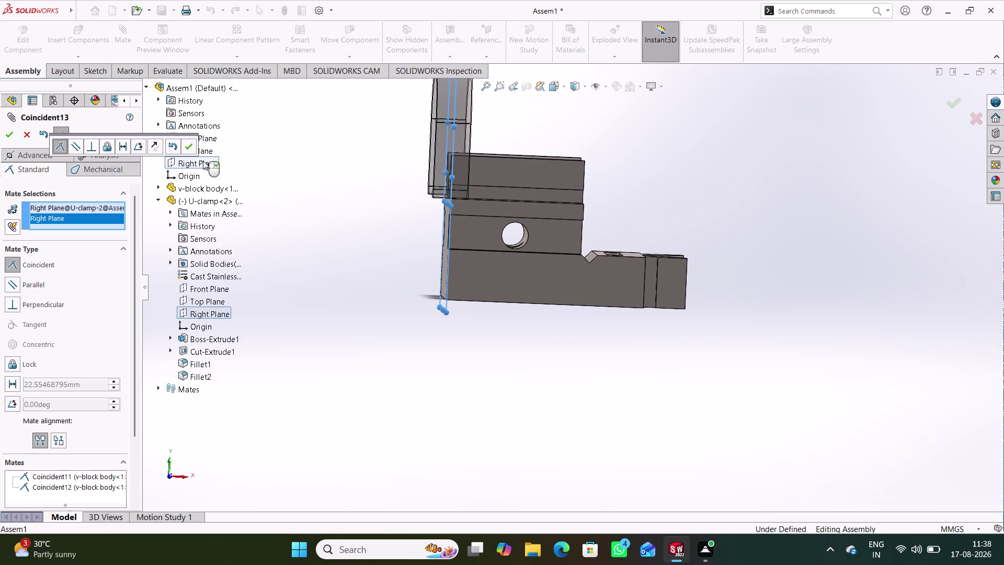
click(122, 145)
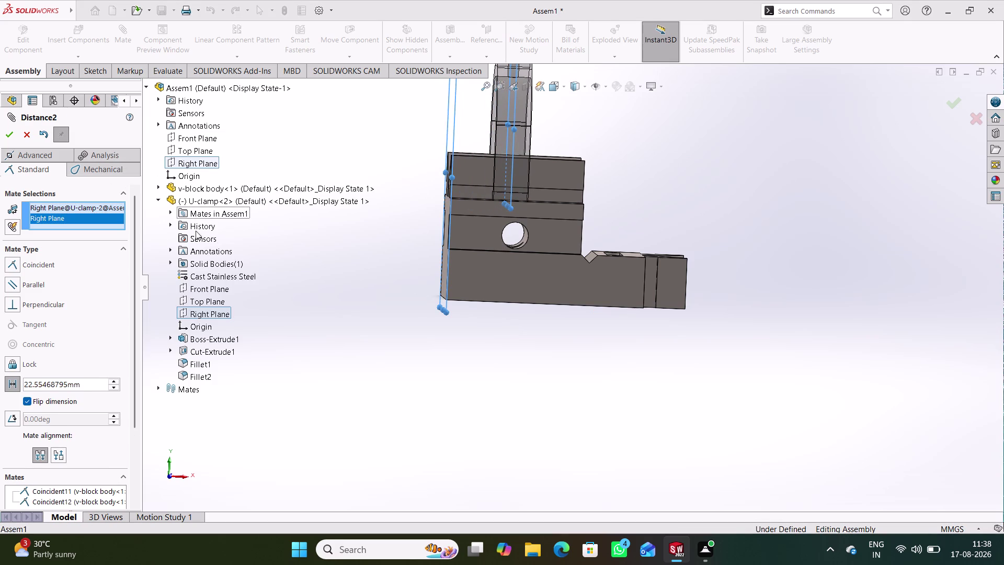
Set the distance to 25 mm, confirm the mate, and finish mating.
drag(91, 383, 23, 384)
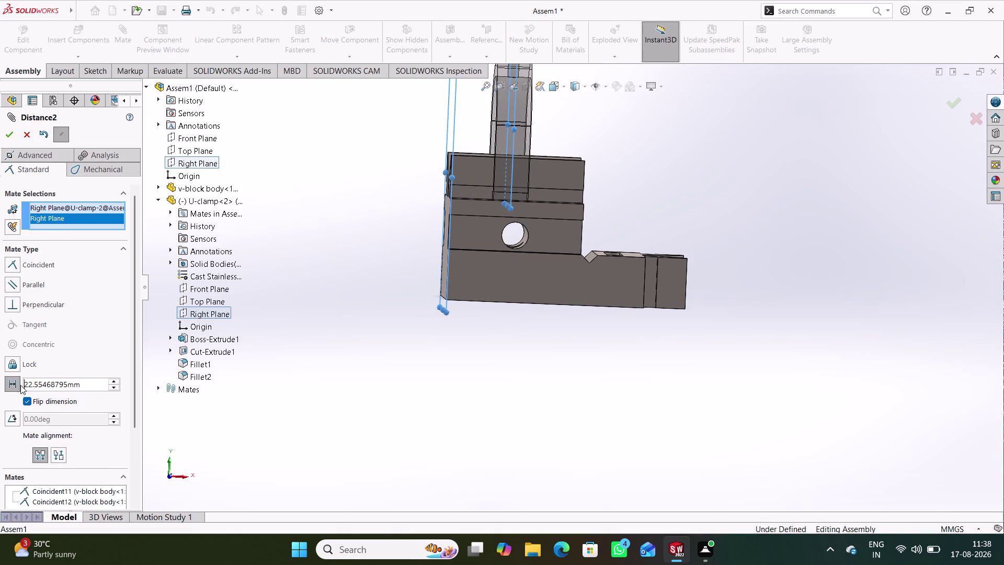
drag(23, 385, 20, 385)
double_click(81, 386)
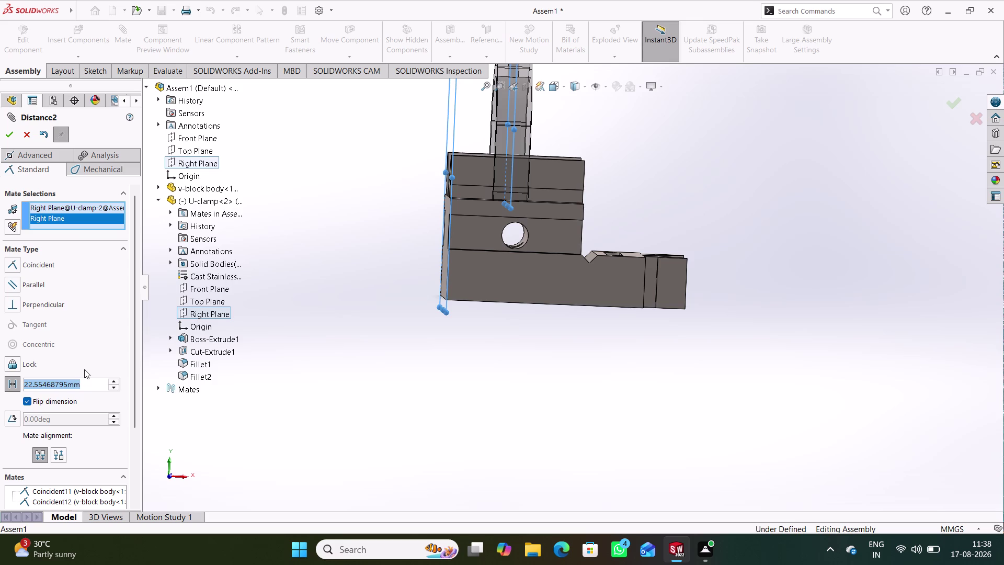
text(25)
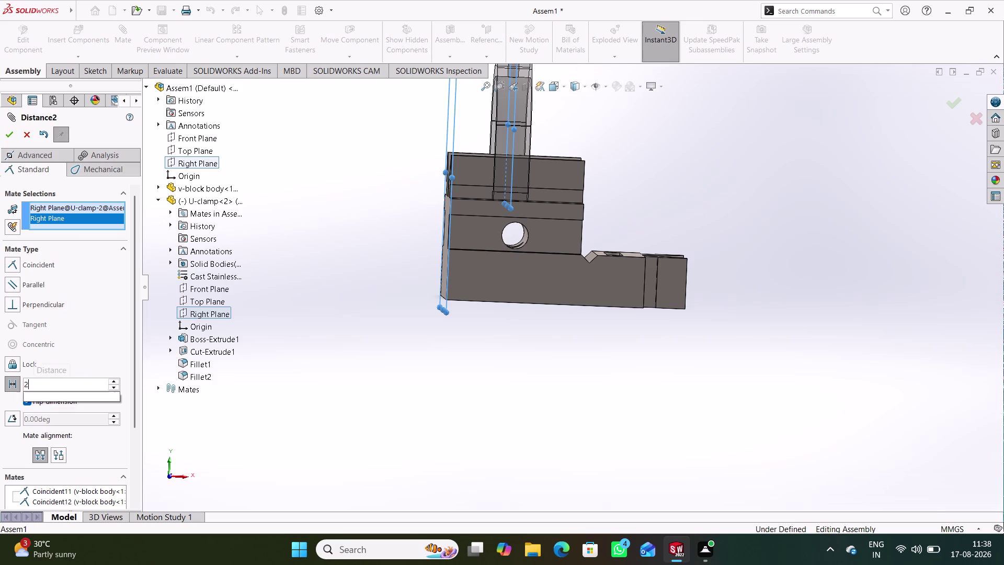
key(Return)
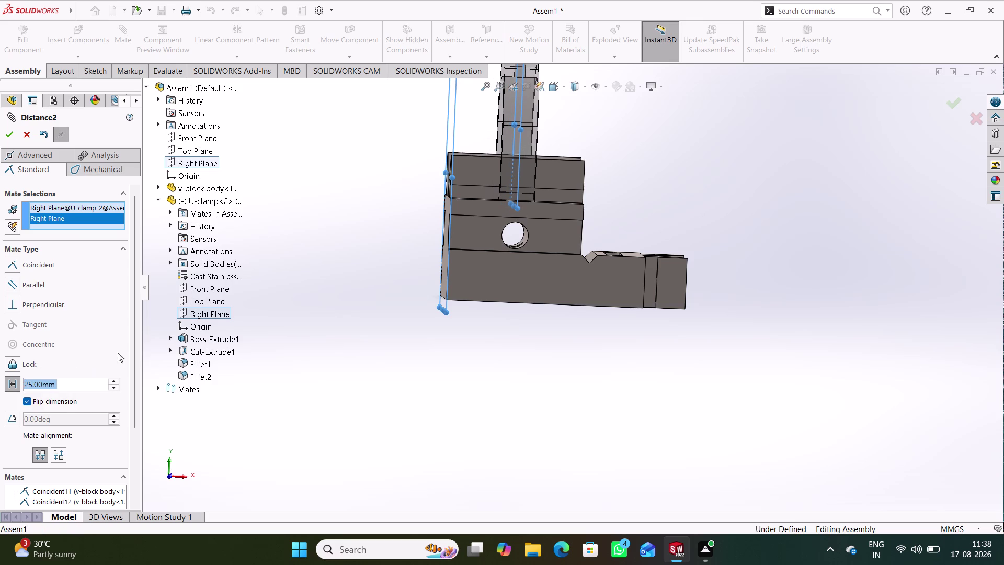
click(300, 242)
click(7, 135)
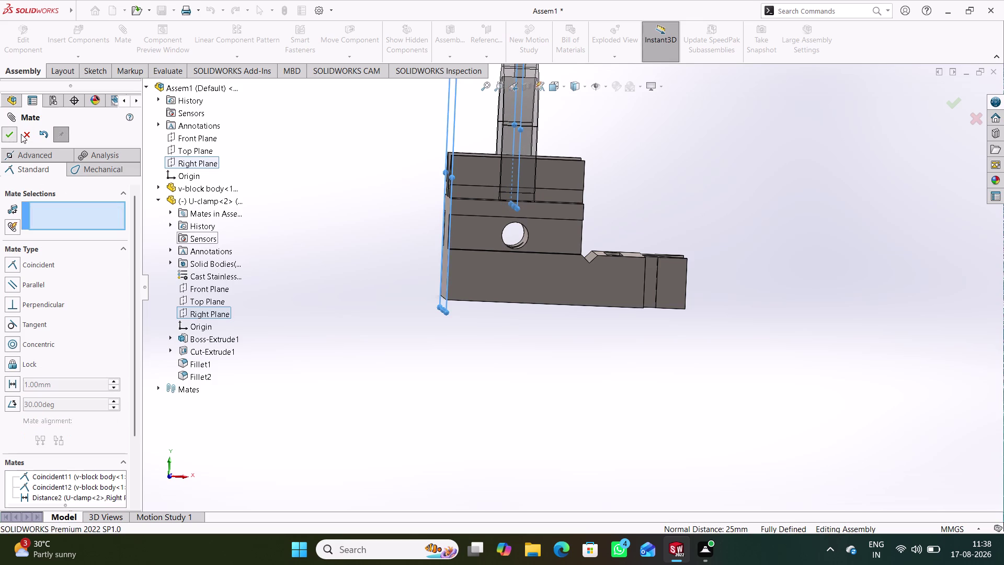
click(27, 132)
Rotate the assembly, switch to Hidden Lines Visible, and view it from the Front.
middle_drag(348, 350, 337, 341)
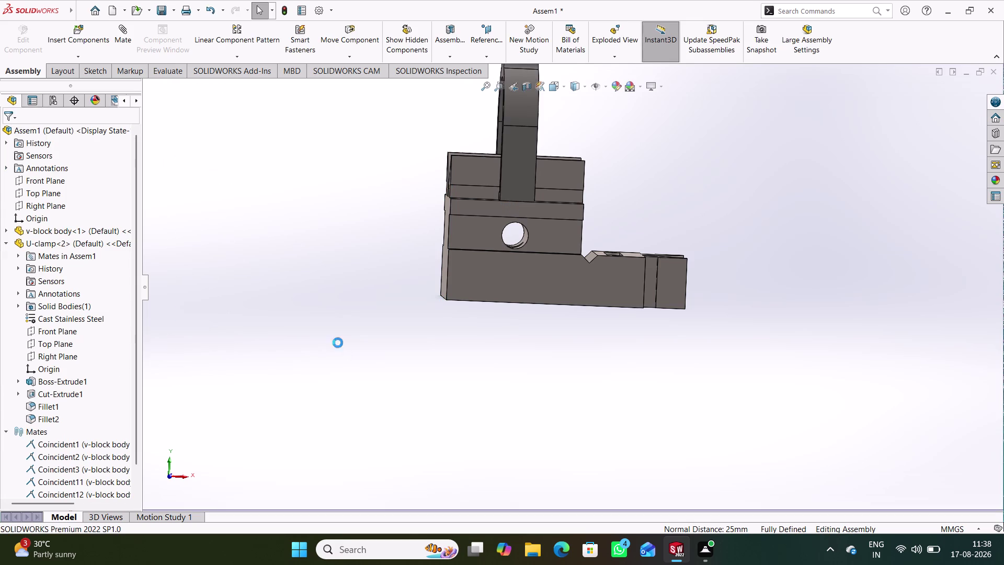
middle_drag(337, 342, 340, 337)
scroll(down, 3)
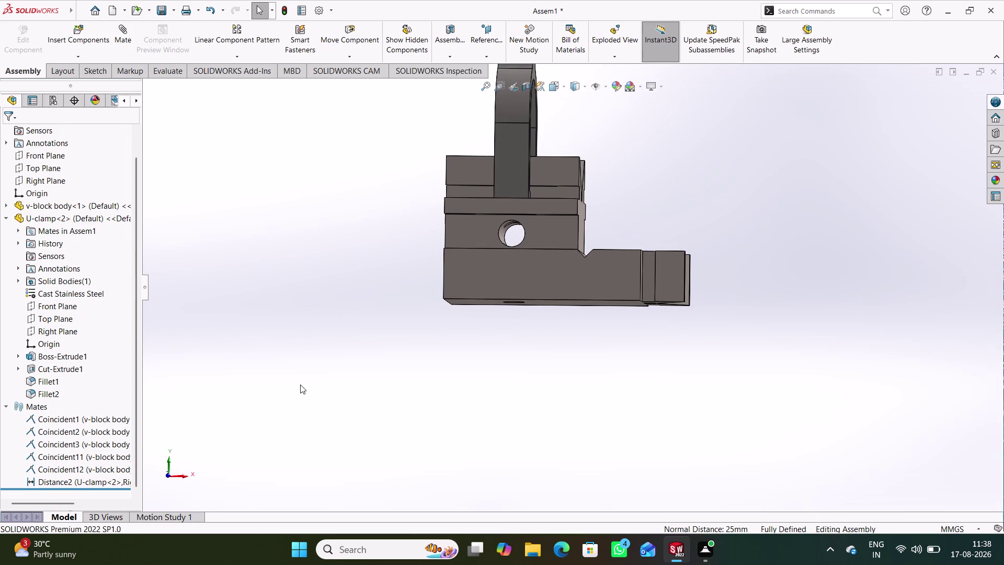
click(286, 273)
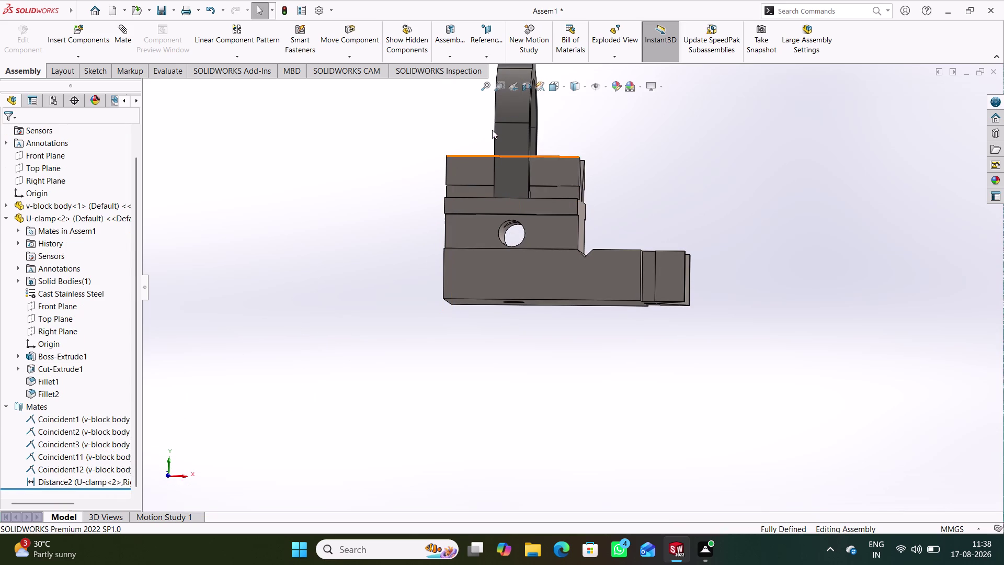
click(582, 89)
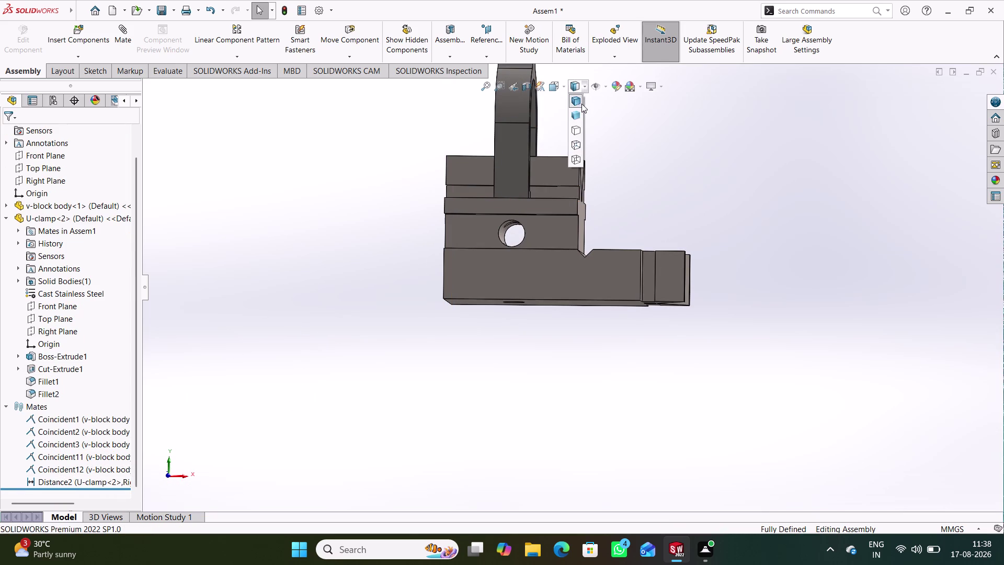
click(573, 145)
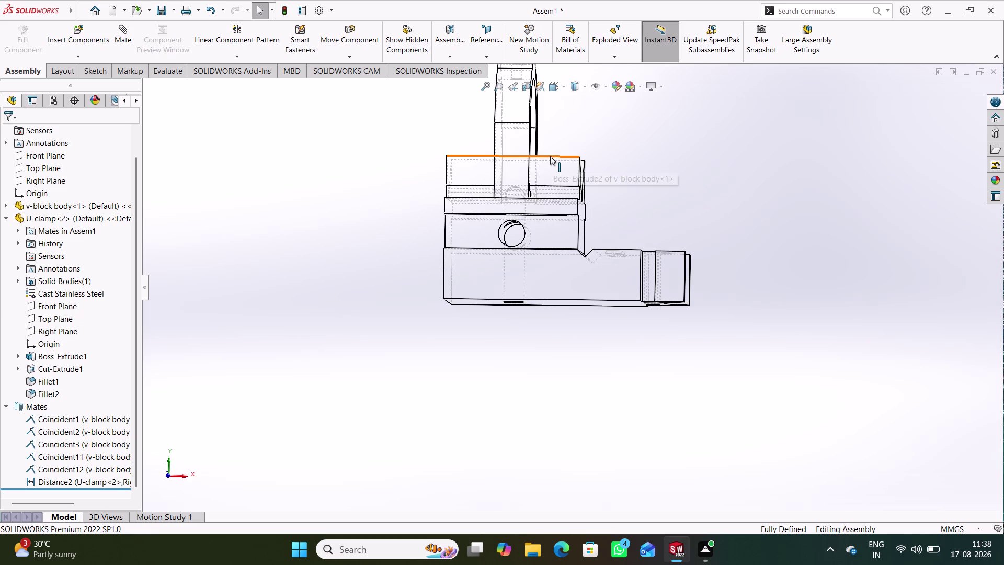
key(ctrl+1)
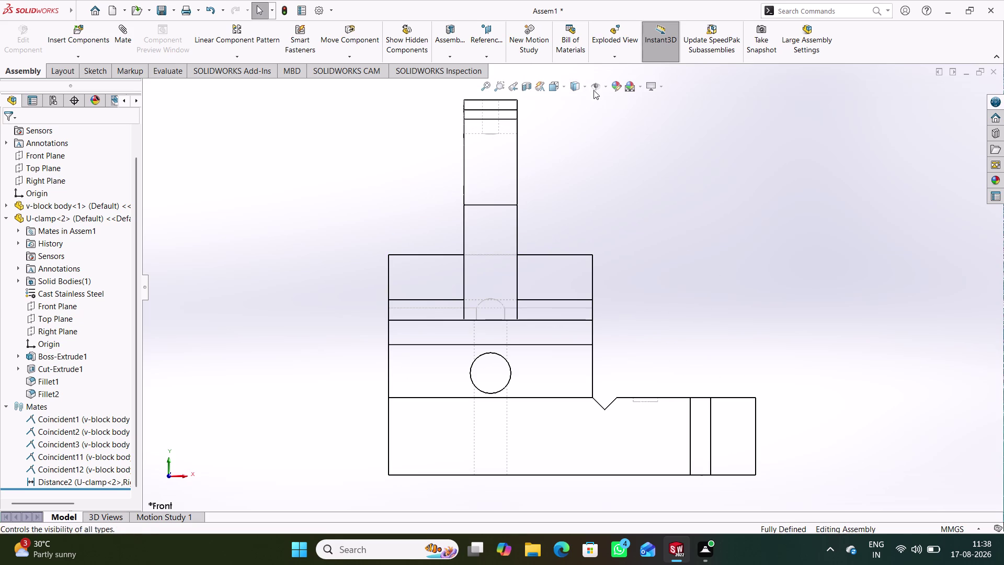
Cycle the display through wireframe and hidden lines back to shaded, then start Insert Components.
click(587, 87)
click(578, 160)
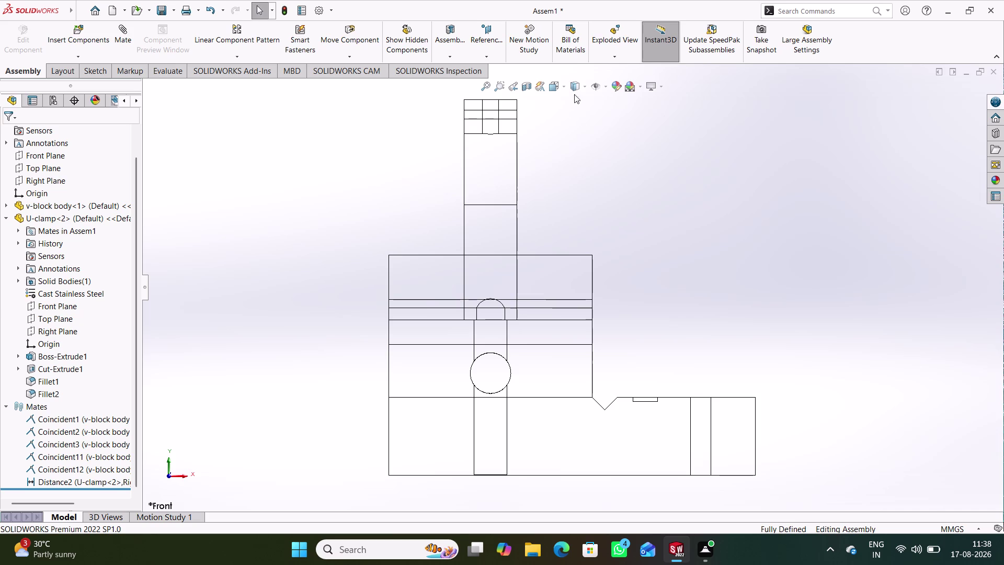
click(586, 87)
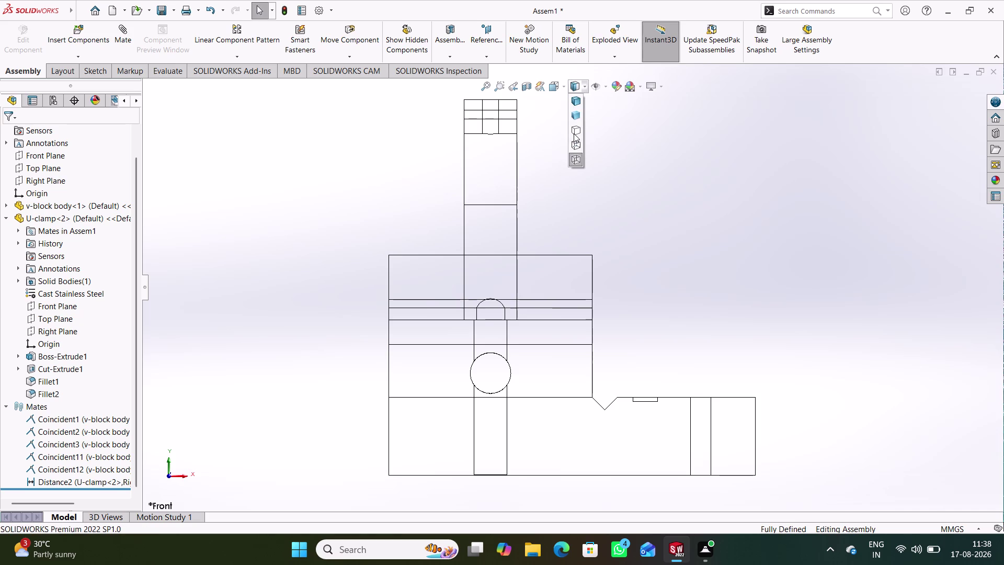
click(575, 144)
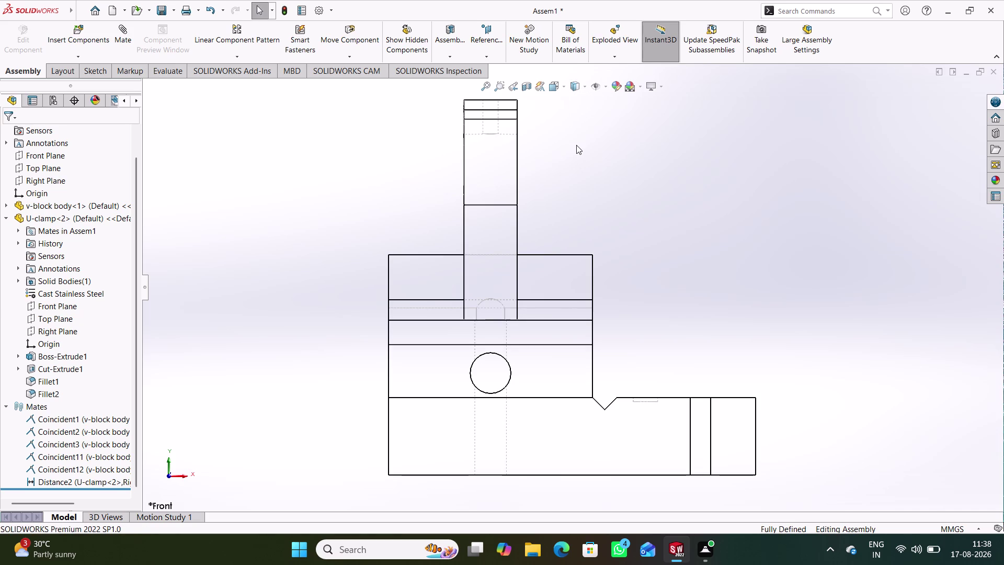
click(584, 83)
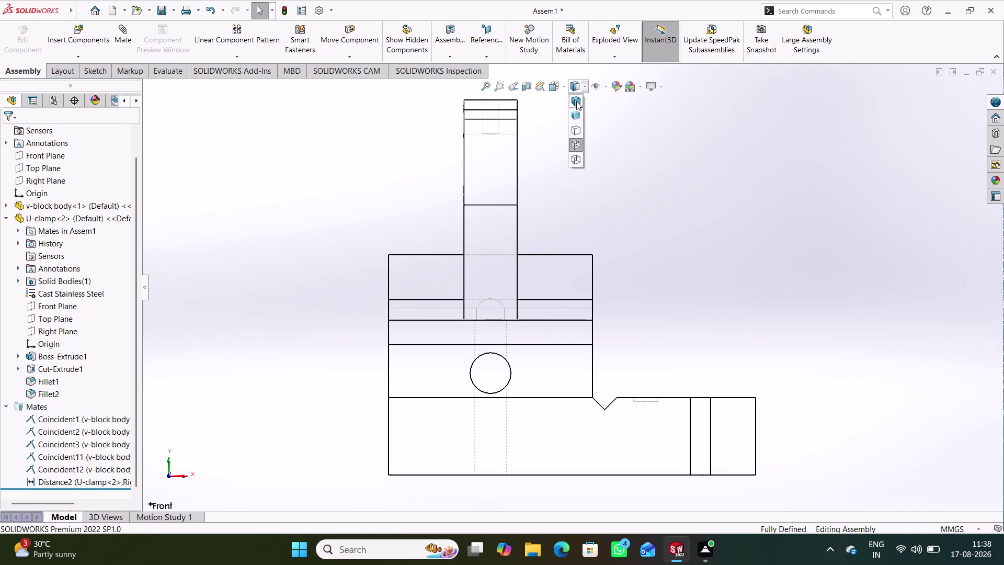
click(576, 100)
middle_drag(635, 207, 592, 219)
scroll(up, 3)
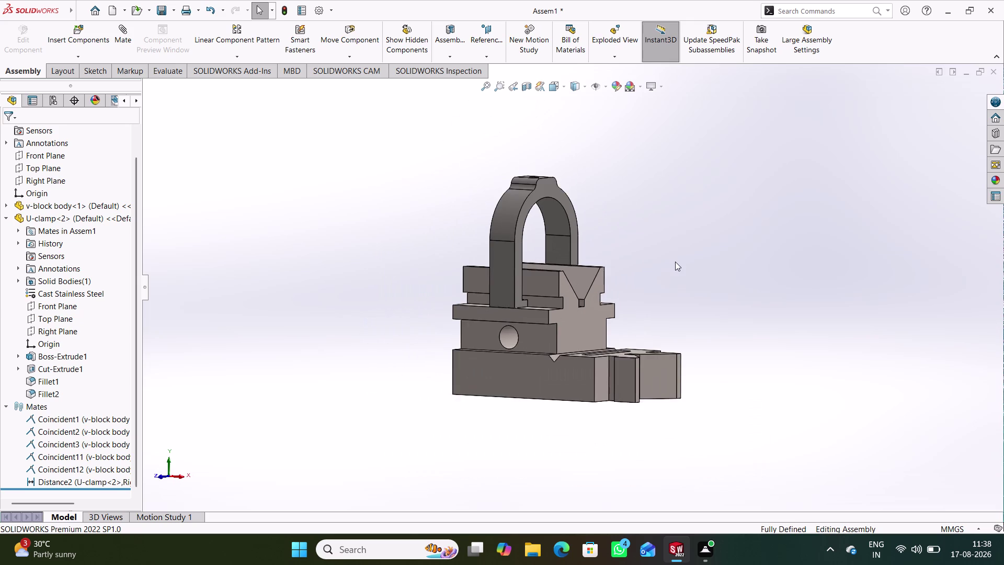
middle_drag(675, 261, 651, 271)
click(656, 271)
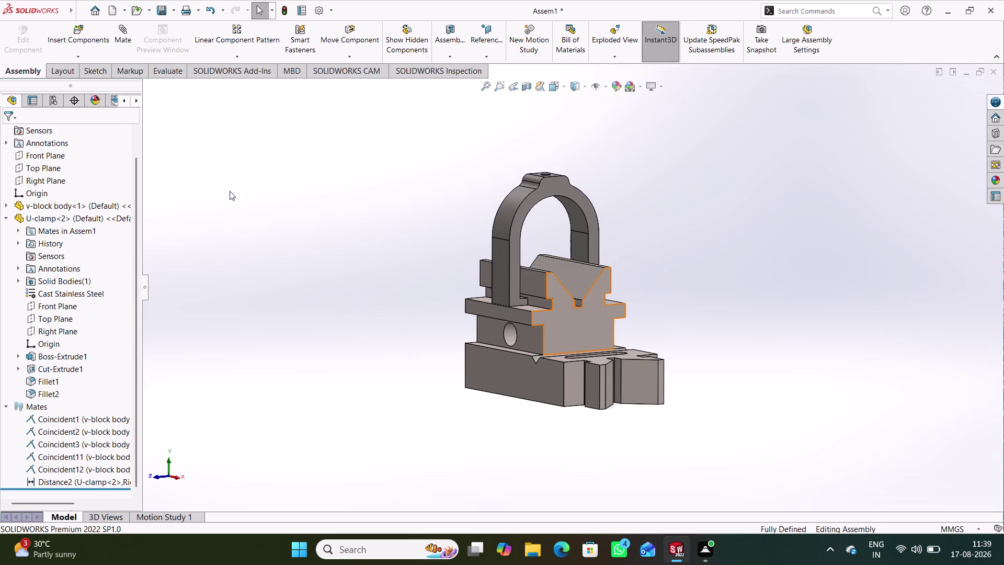
click(95, 39)
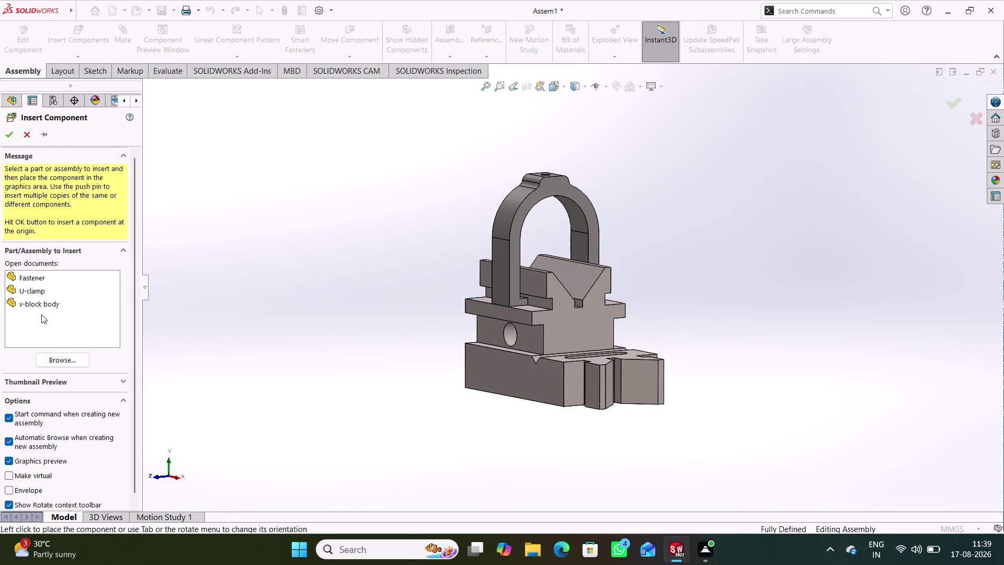
Insert the Fastener part into the assembly.
double_click(43, 275)
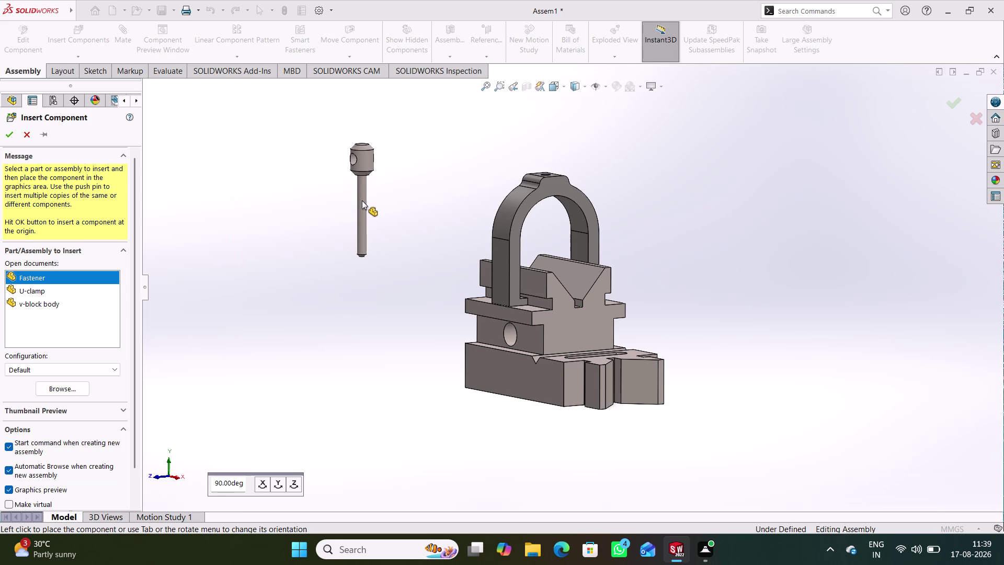
click(293, 480)
click(293, 480)
click(293, 481)
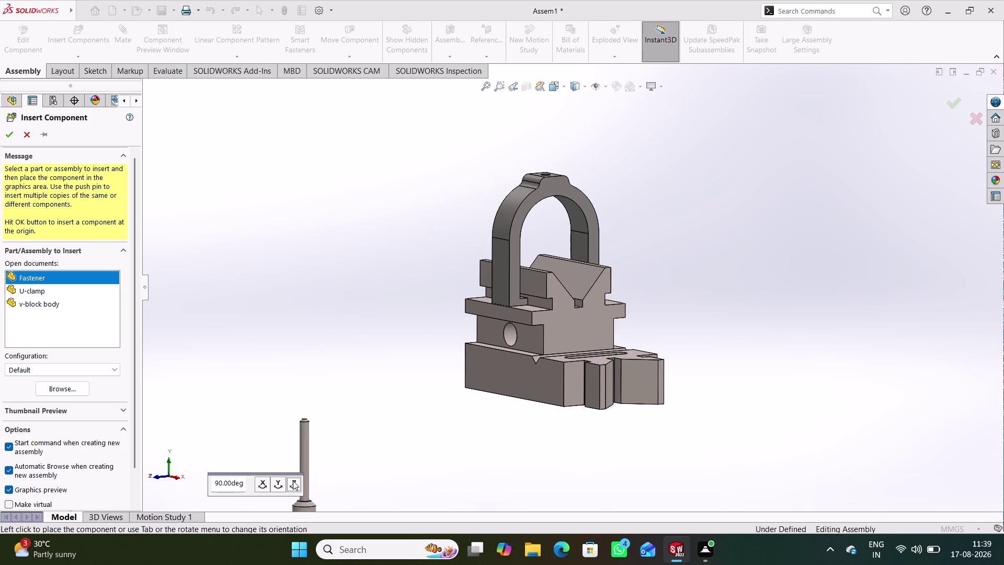
Rotate the fastener 90° upright and place it left of the U-clamp.
click(295, 484)
click(291, 485)
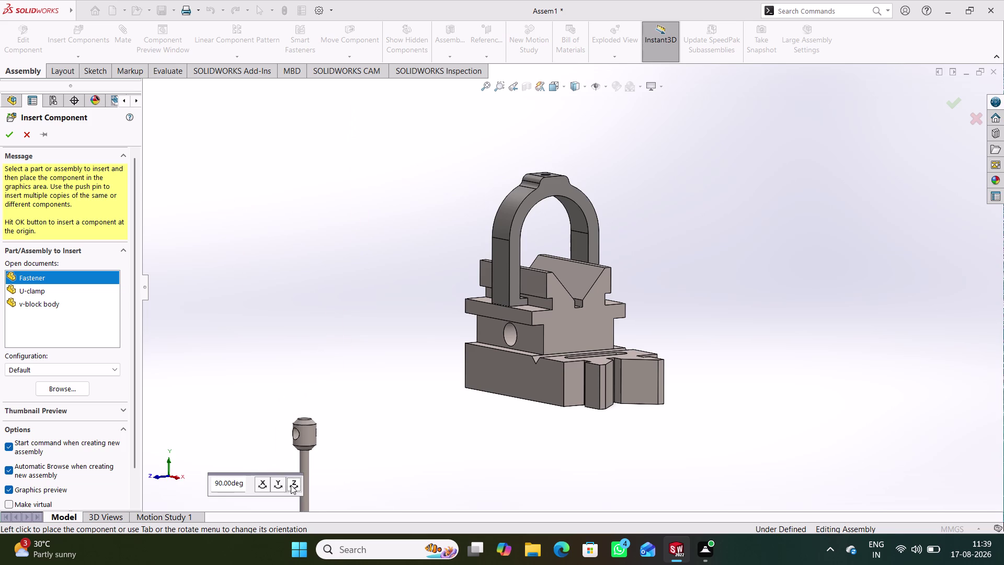
click(263, 484)
click(263, 484)
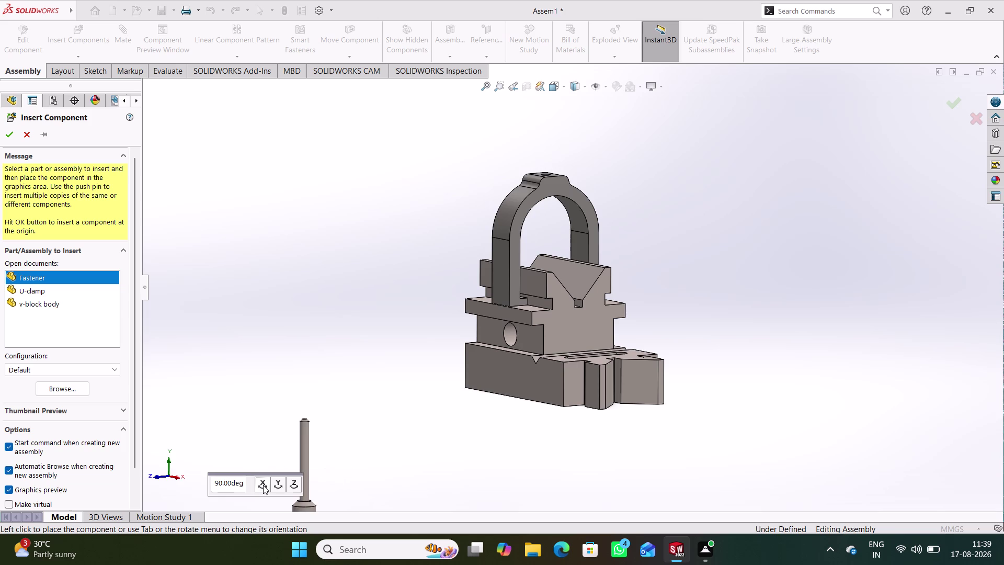
click(263, 485)
click(263, 484)
click(263, 484)
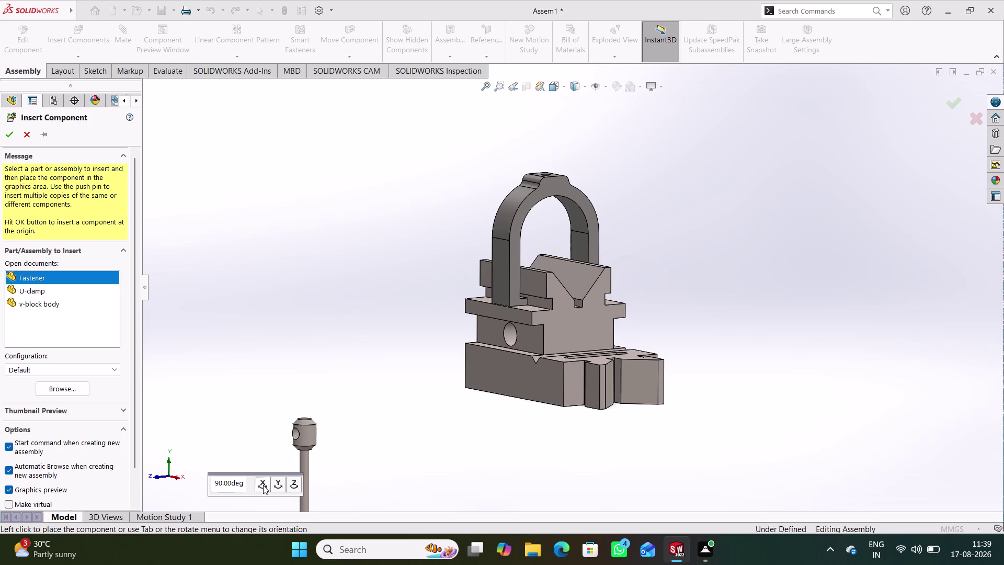
click(276, 480)
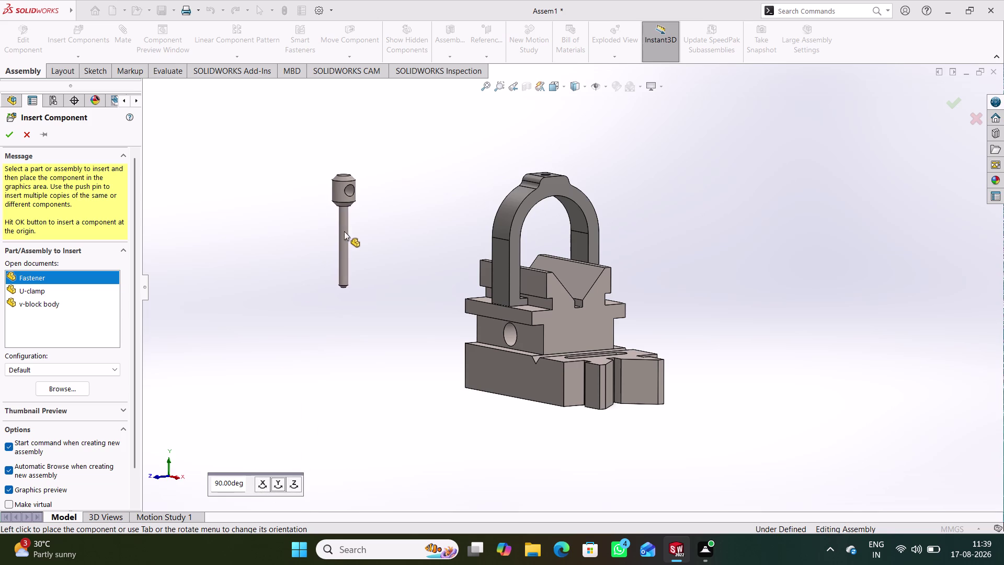
click(344, 231)
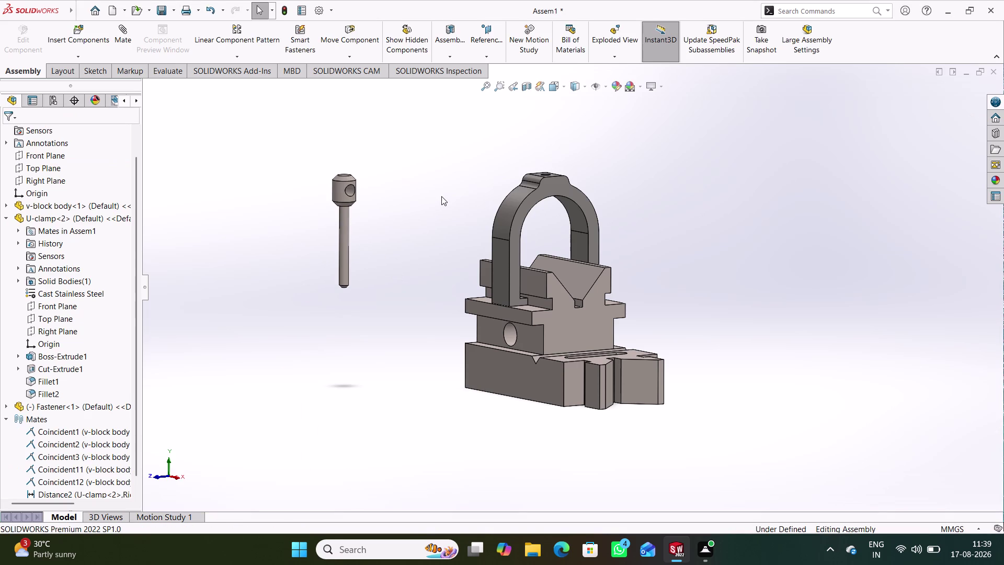
scroll(down, 3)
Mate the fastener's cylindrical face concentric with the U-clamp's top hole.
click(117, 32)
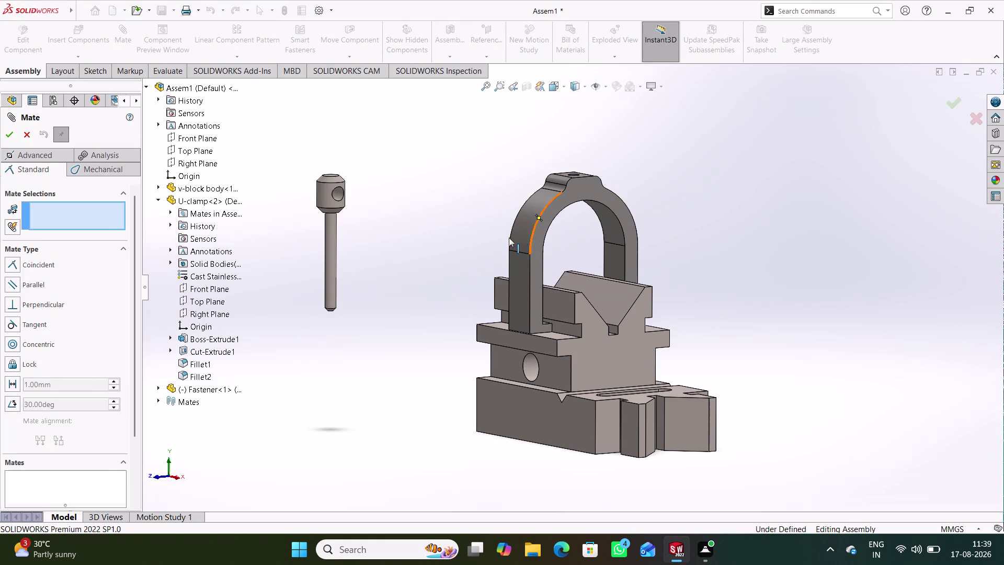
click(333, 247)
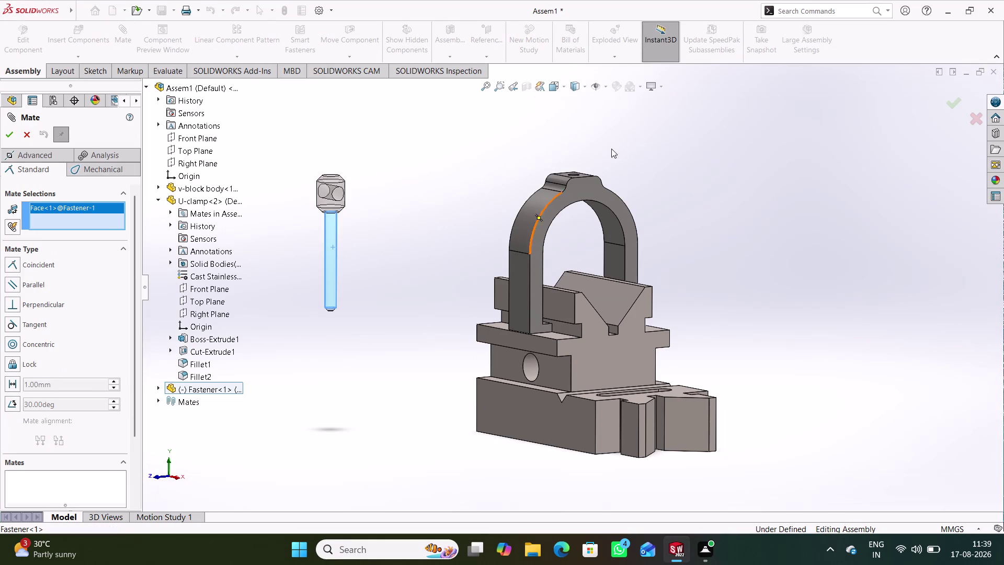
middle_drag(628, 142, 587, 288)
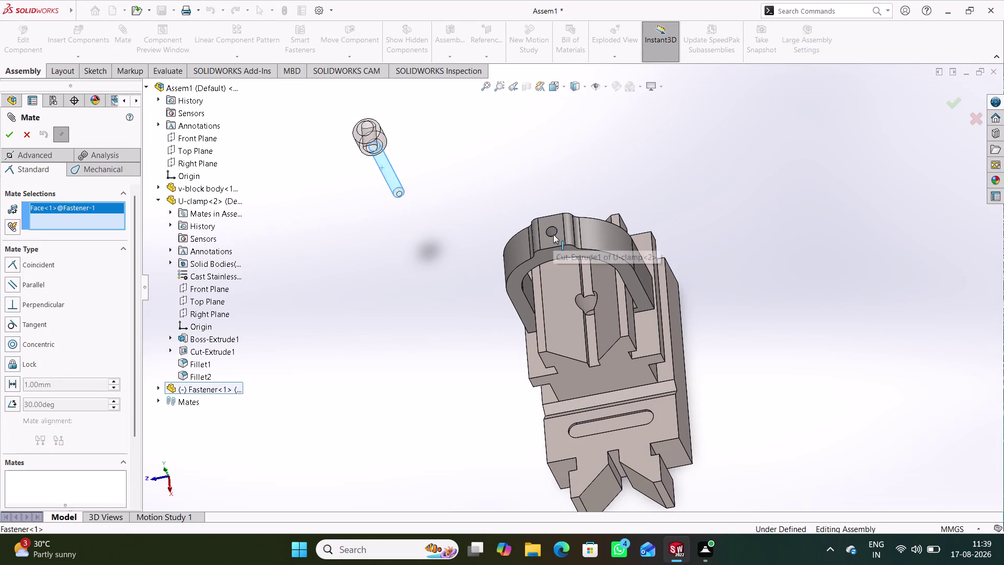
scroll(down, 3)
click(552, 253)
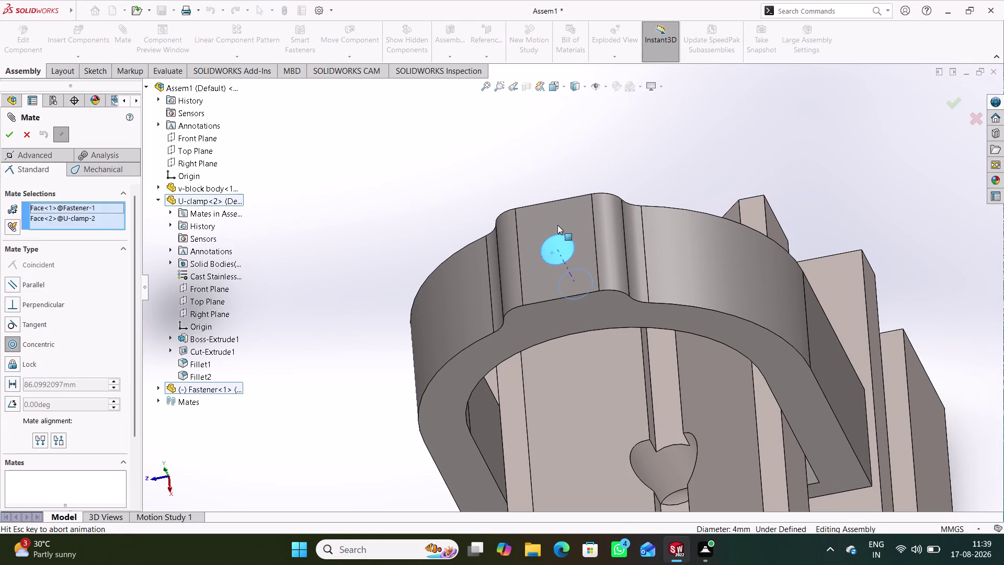
scroll(up, 3)
click(754, 239)
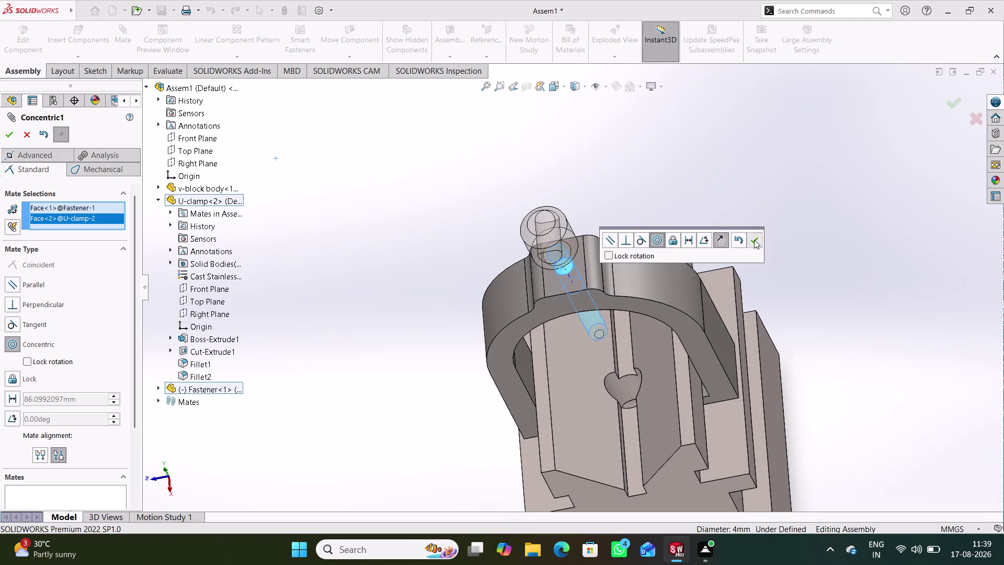
Orbit and zoom to view the fastener shank passing through the clamp arch.
scroll(up, 3)
middle_drag(436, 381, 465, 257)
middle_click(465, 257)
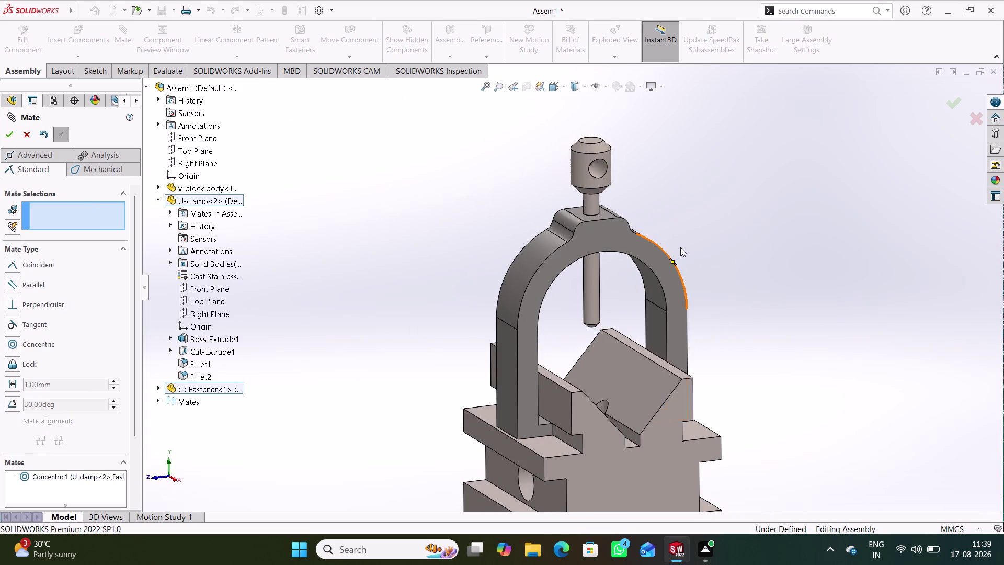
middle_drag(711, 237, 714, 225)
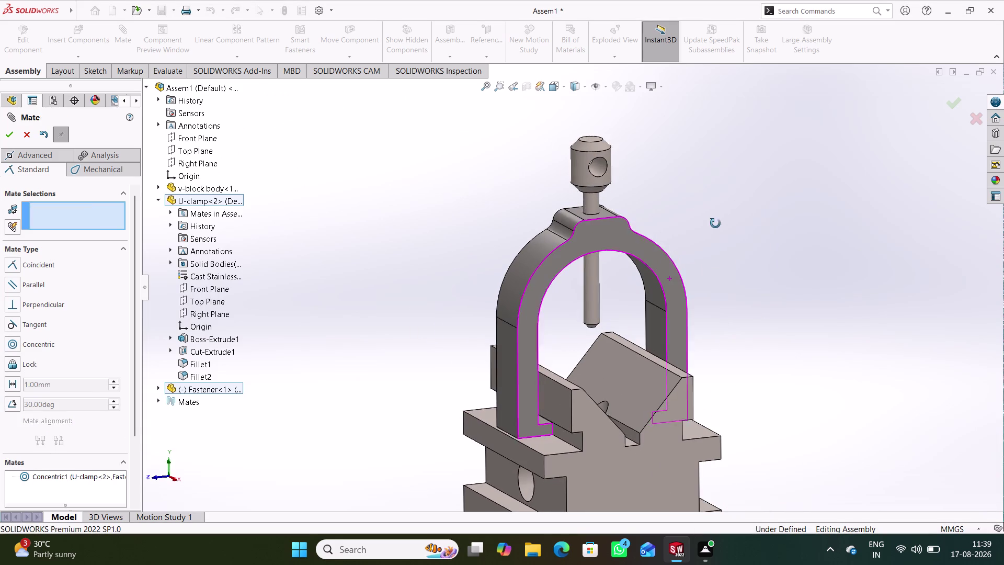
middle_drag(714, 225, 735, 198)
scroll(down, 3)
scroll(down, 3)
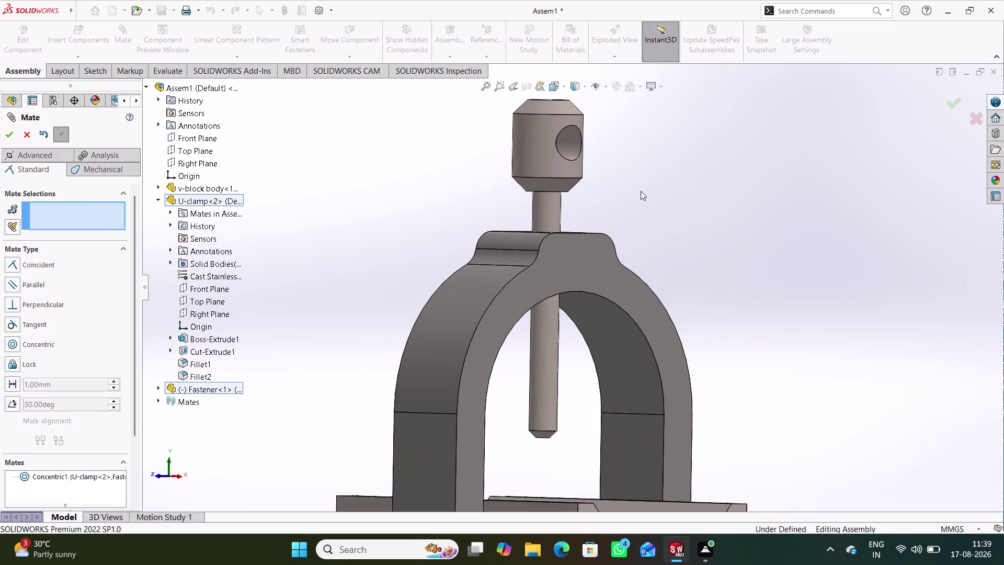
middle_drag(632, 193, 612, 193)
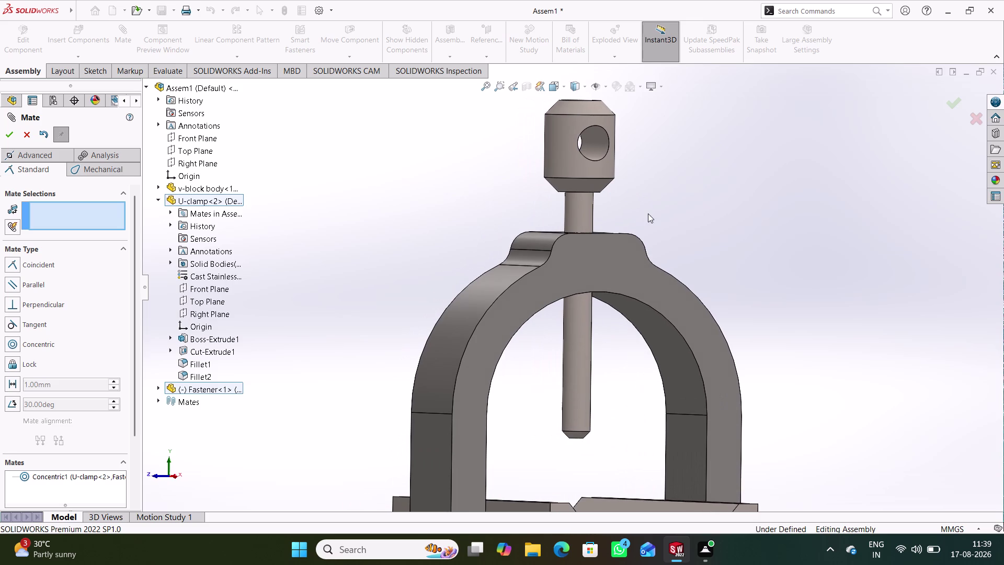
scroll(up, 3)
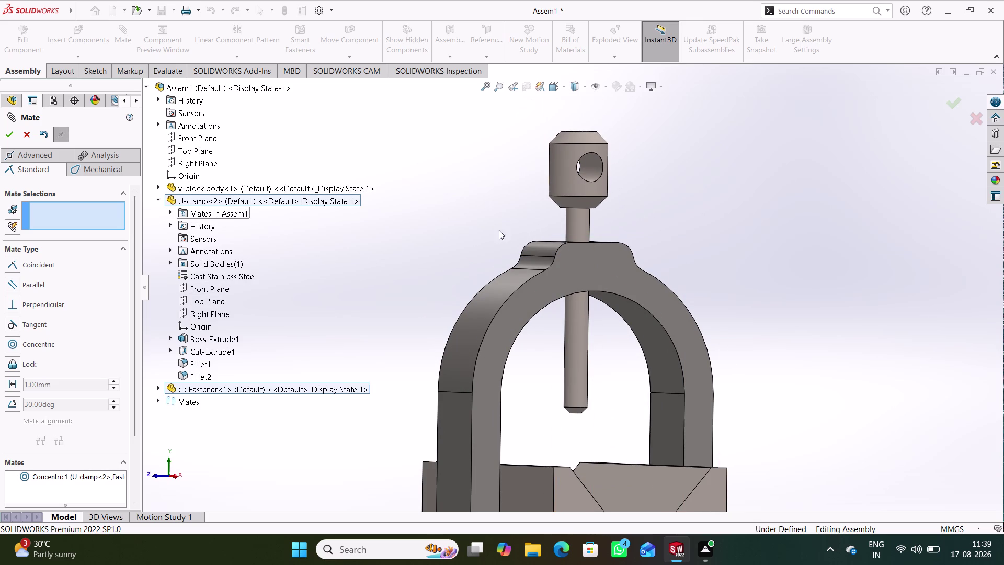
scroll(up, 3)
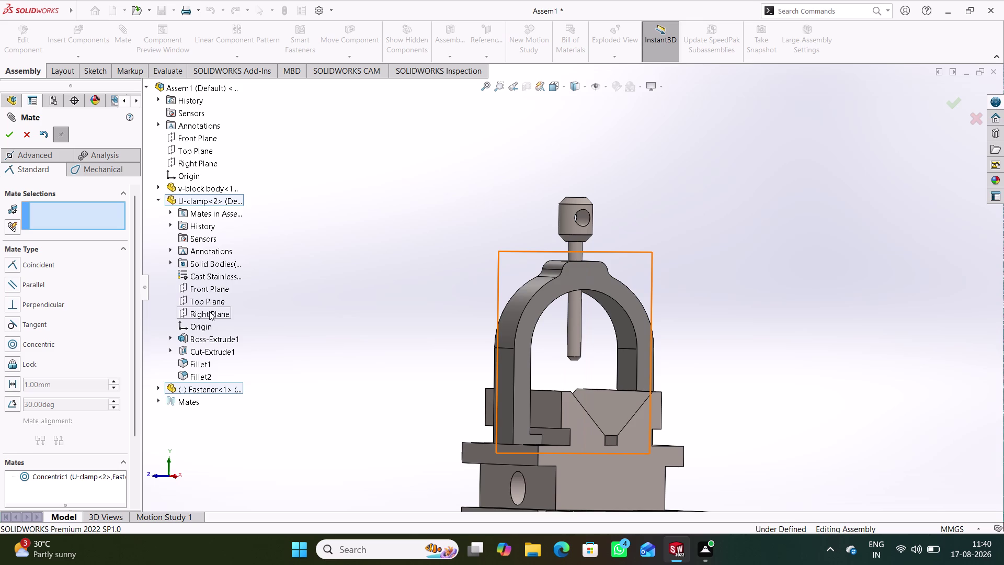
Pick the U-clamp and assembly Right Planes, then cancel the untyped mate.
click(210, 311)
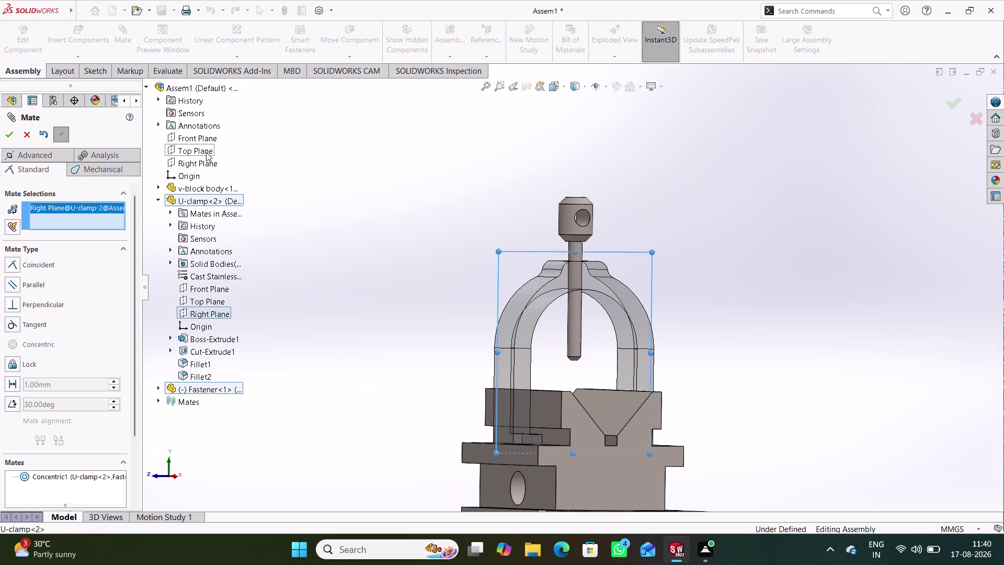
click(205, 164)
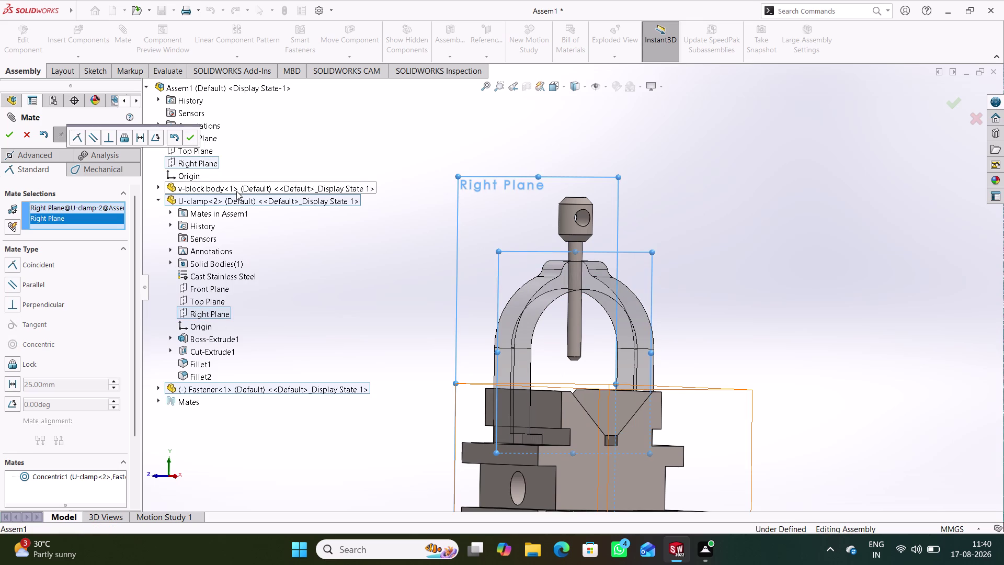
click(192, 135)
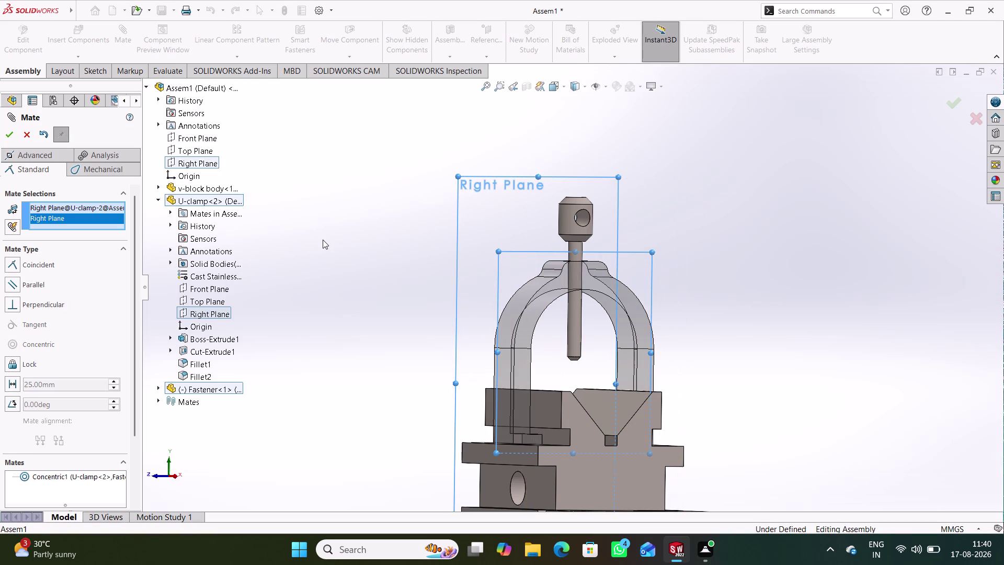
click(291, 213)
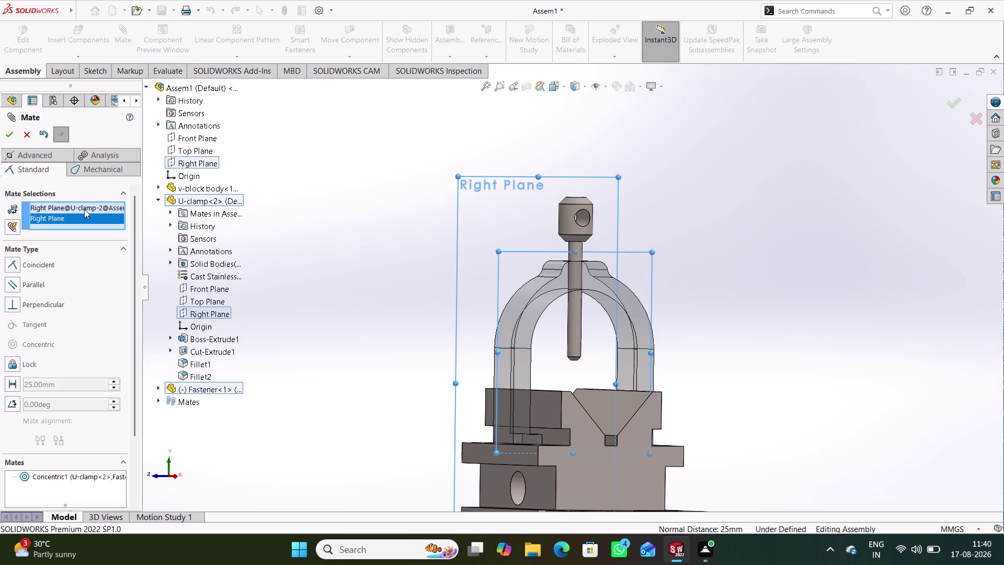
click(12, 135)
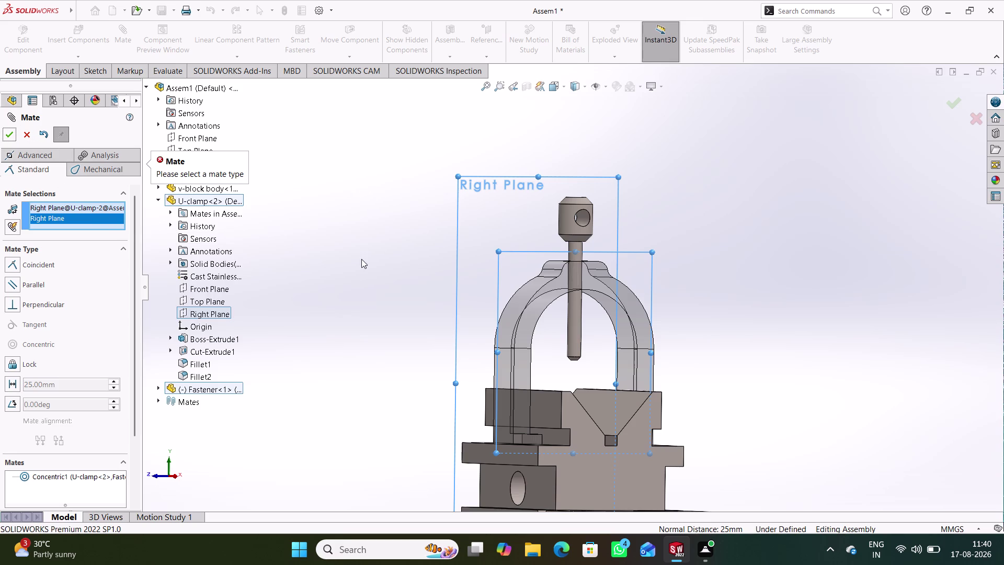
middle_drag(361, 259, 436, 276)
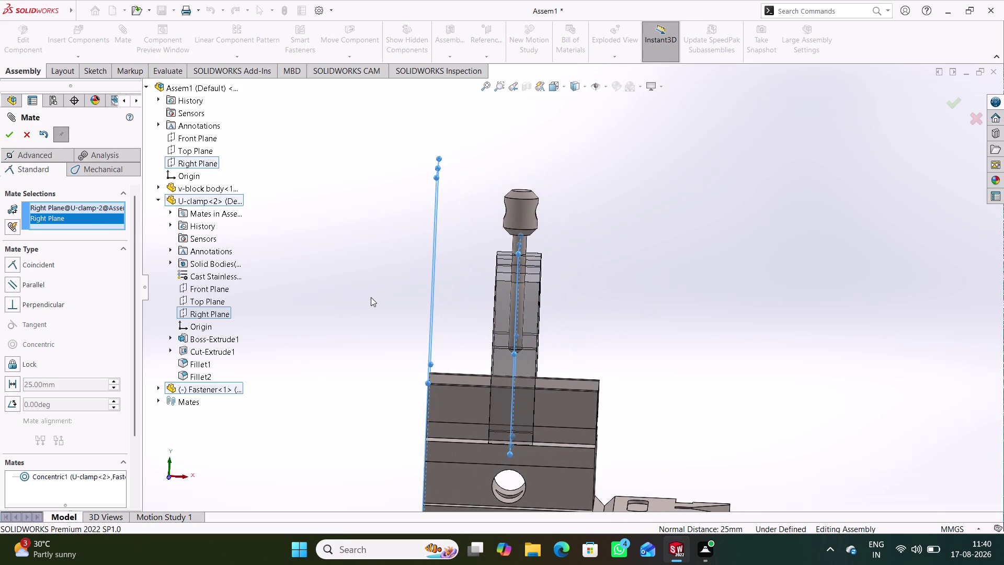
middle_drag(371, 297, 349, 282)
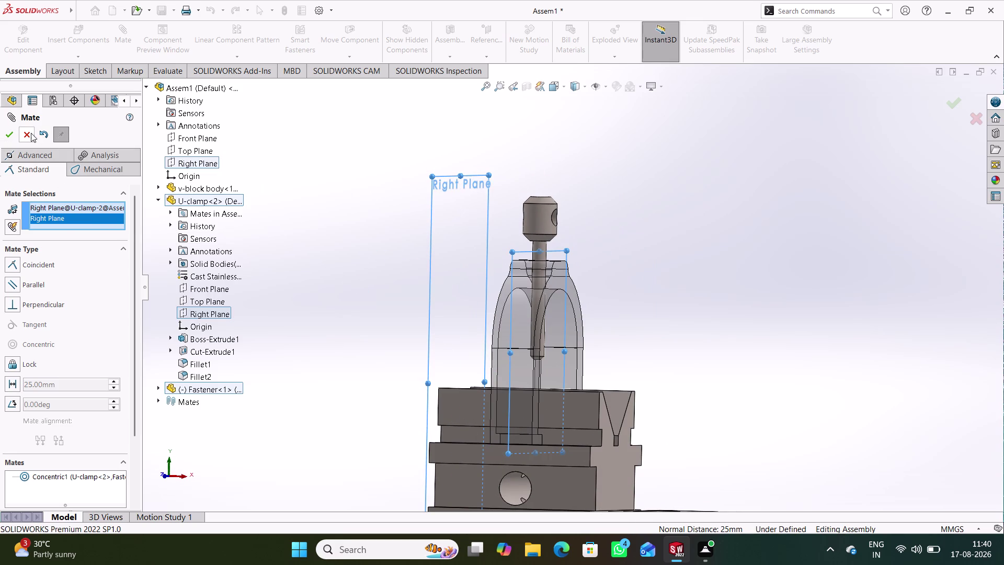
click(27, 134)
click(296, 225)
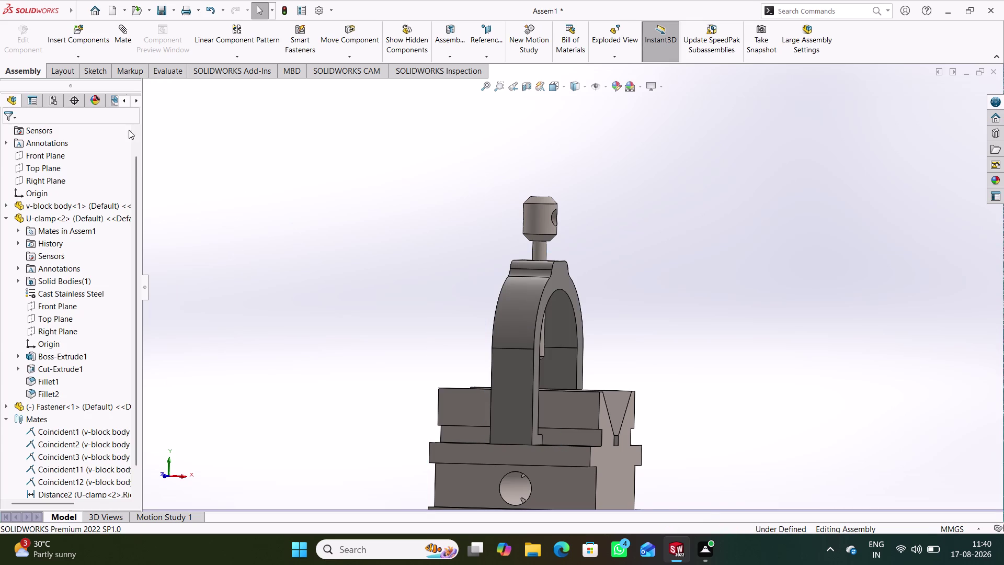
Mate the U-clamp Front Plane parallel to the assembly Front Plane (Parallel3).
click(129, 42)
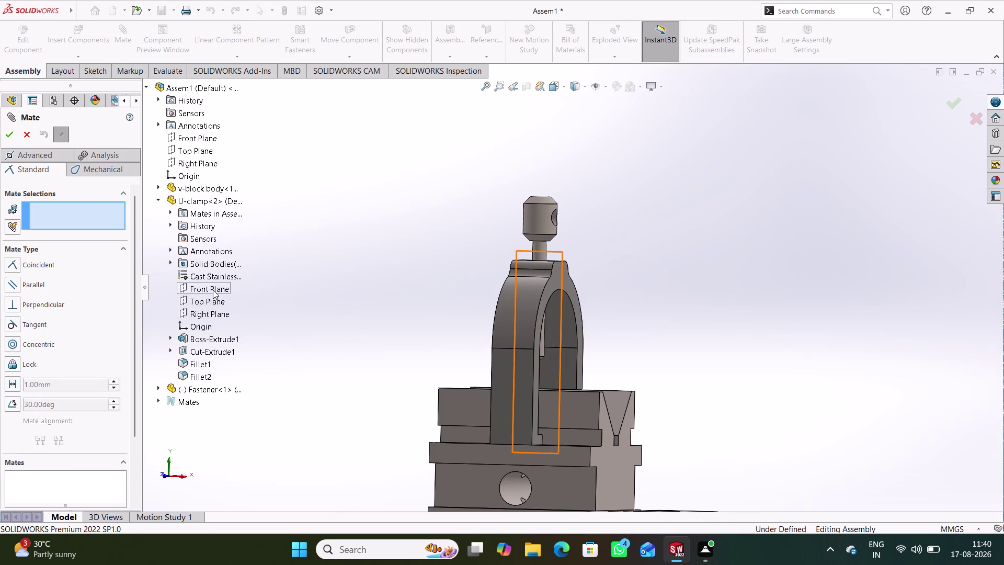
click(198, 287)
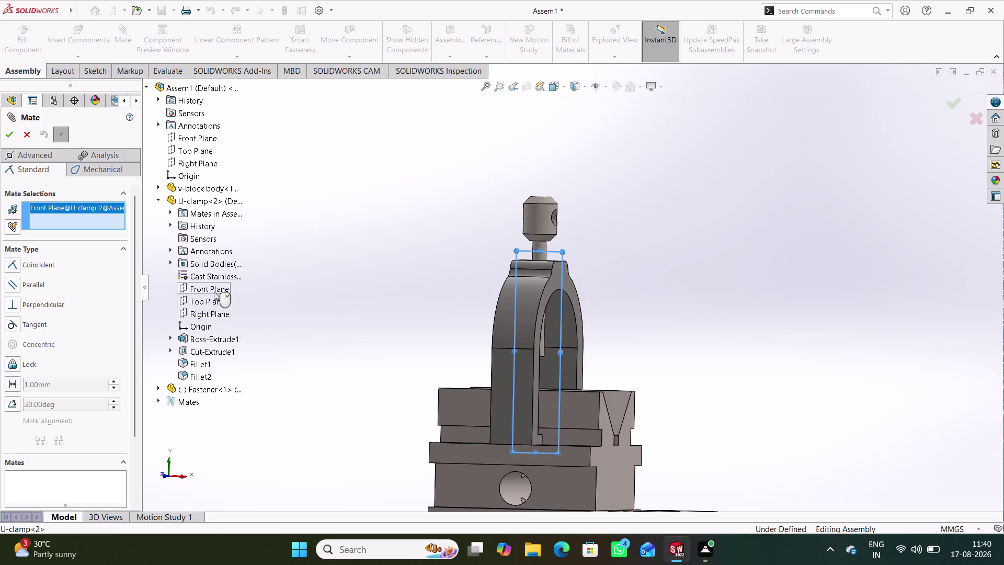
middle_drag(312, 295, 333, 297)
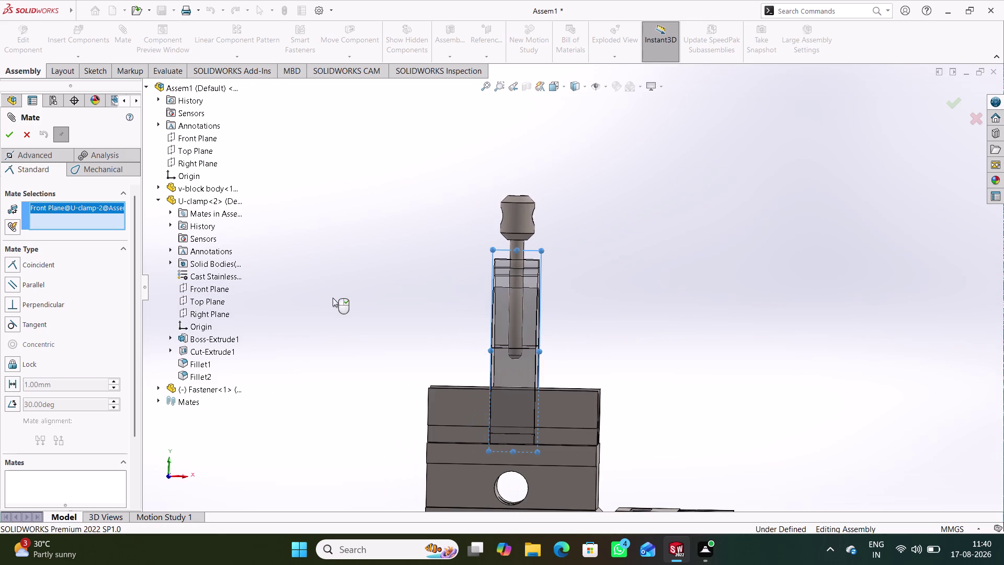
click(208, 142)
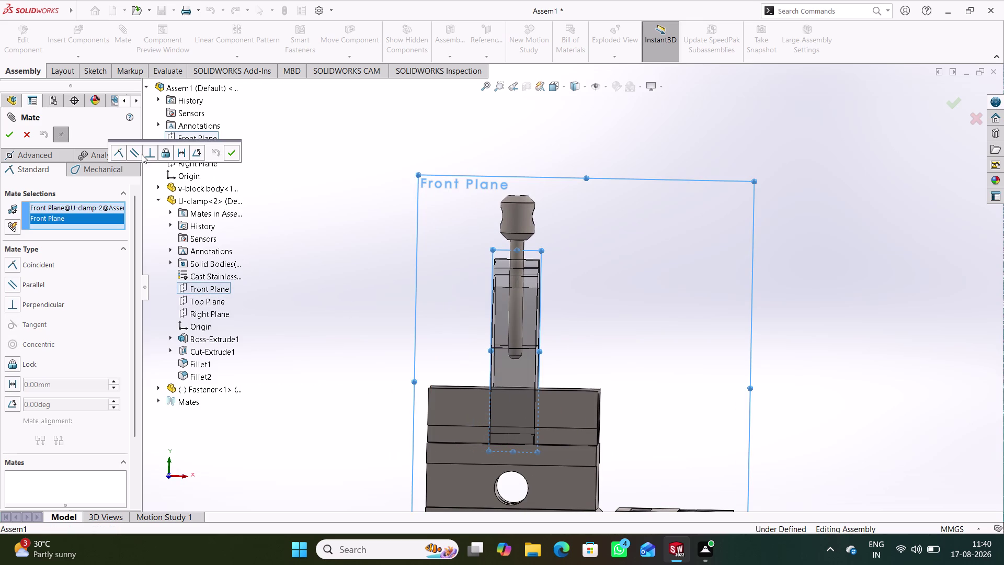
click(140, 153)
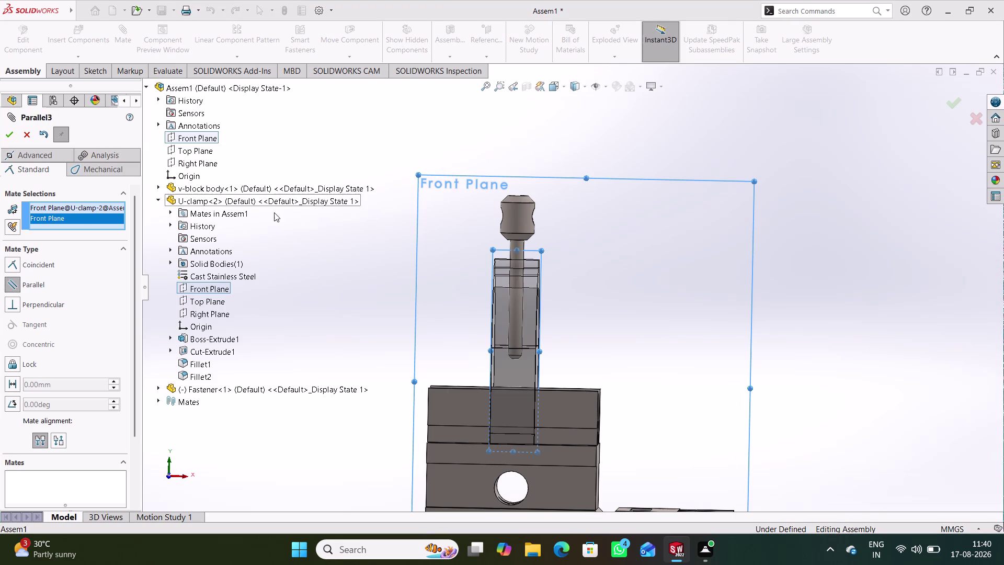
click(308, 264)
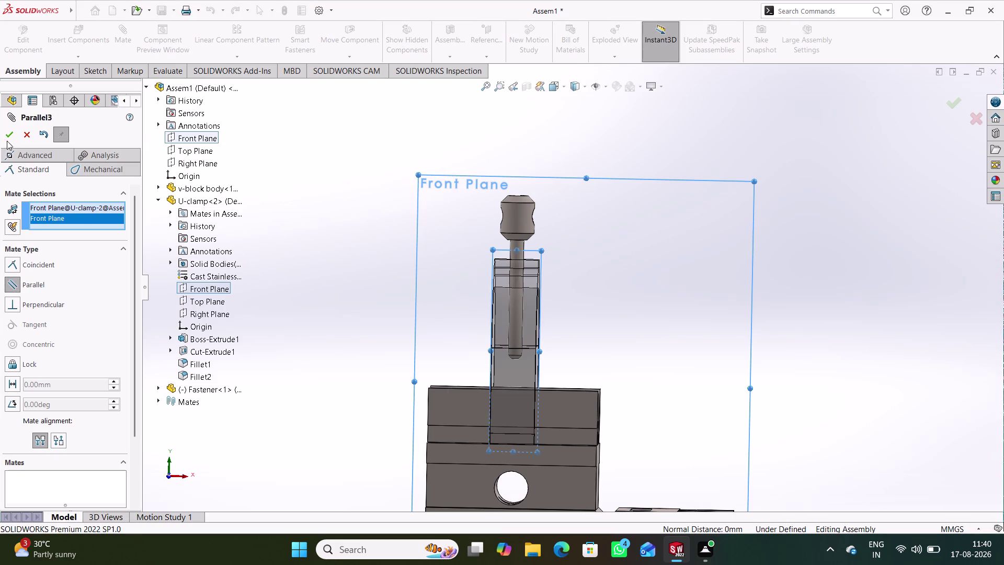
click(13, 135)
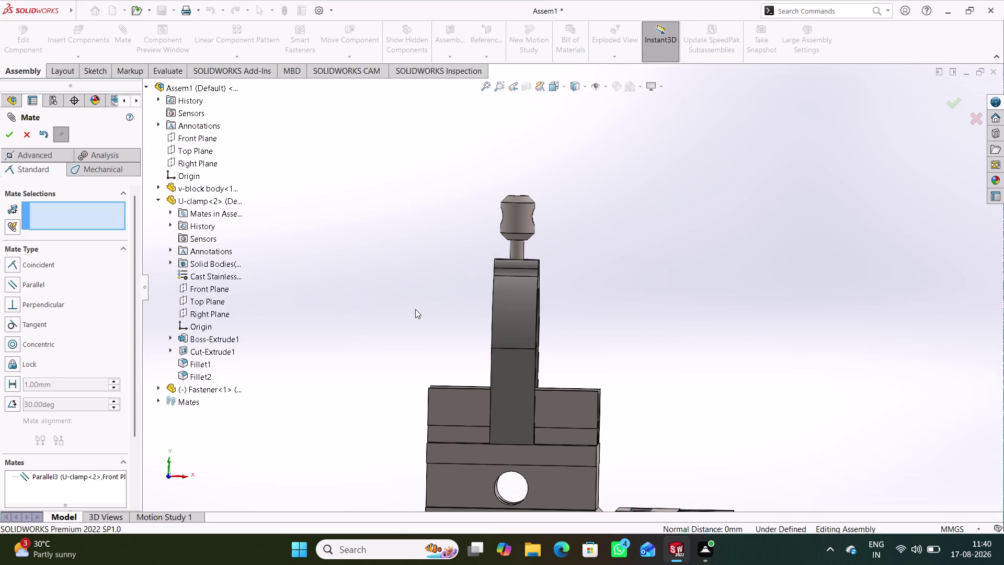
Spin the fastener so its cross-hole faces forward.
middle_drag(410, 307, 380, 296)
drag(546, 208, 540, 213)
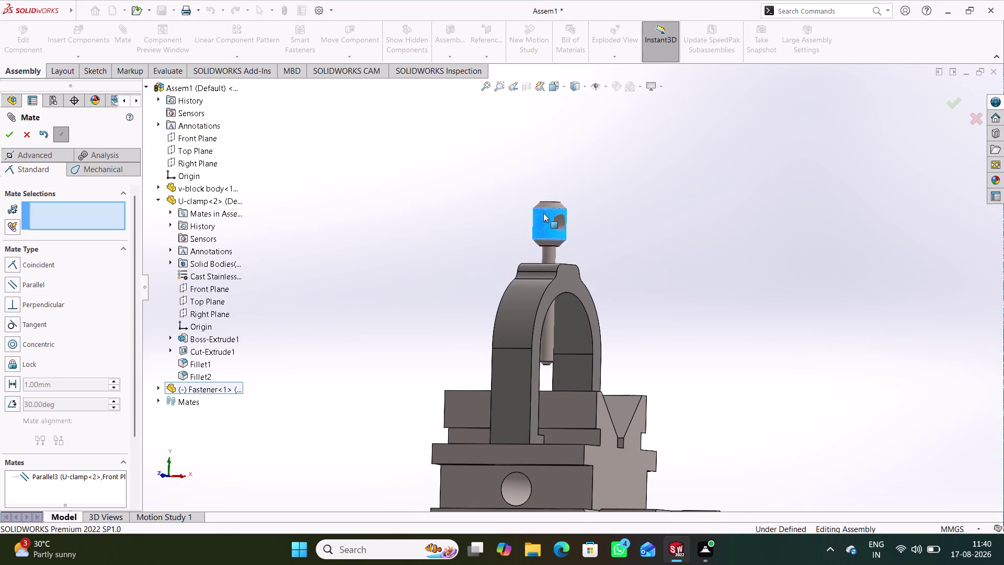
drag(539, 213, 551, 195)
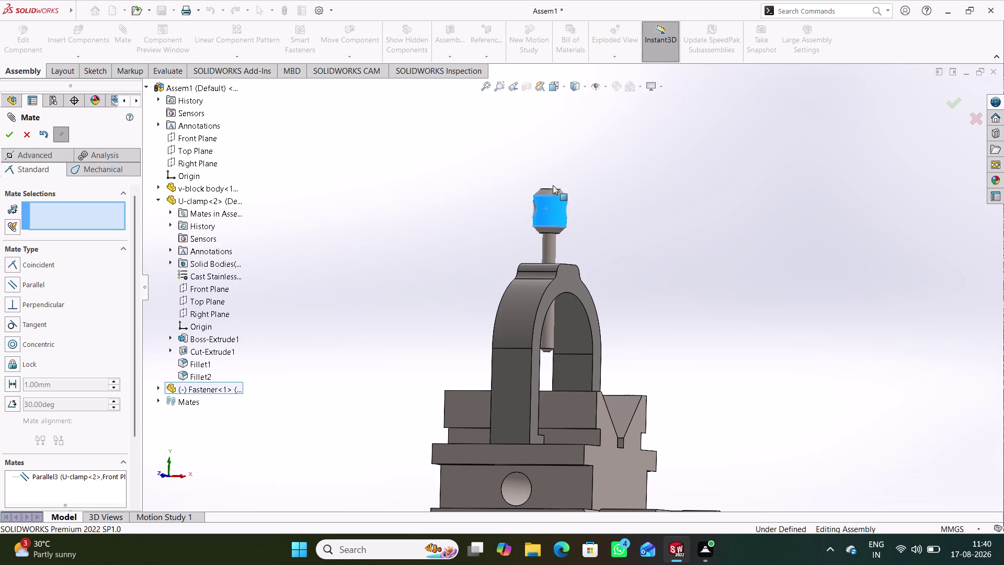
drag(552, 196, 543, 223)
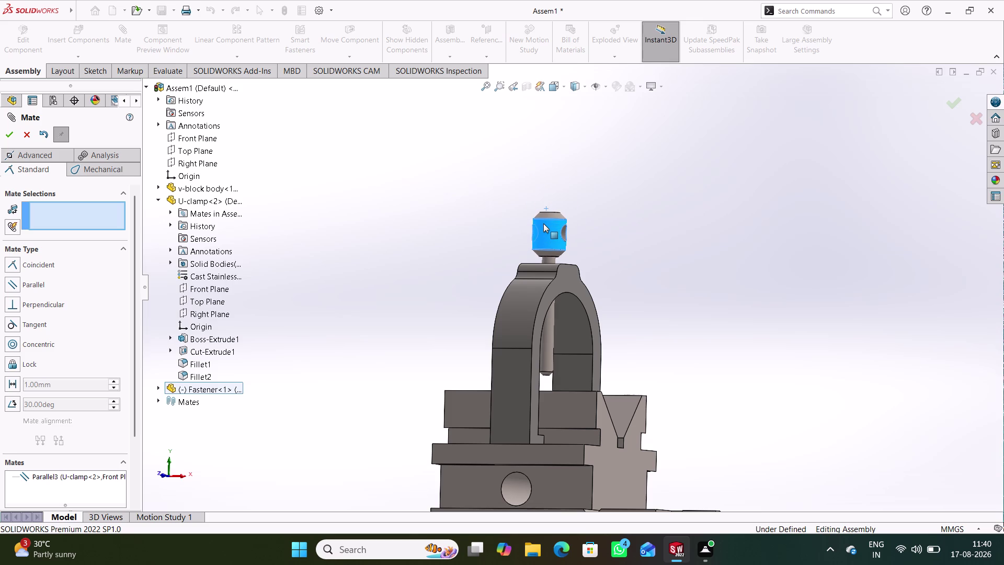
drag(543, 223, 541, 221)
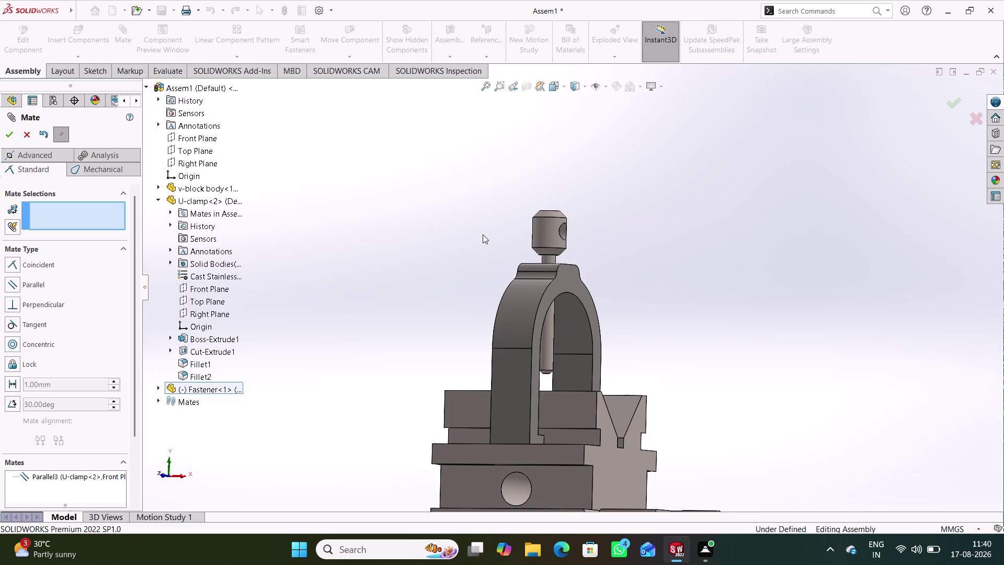
middle_drag(482, 235, 513, 258)
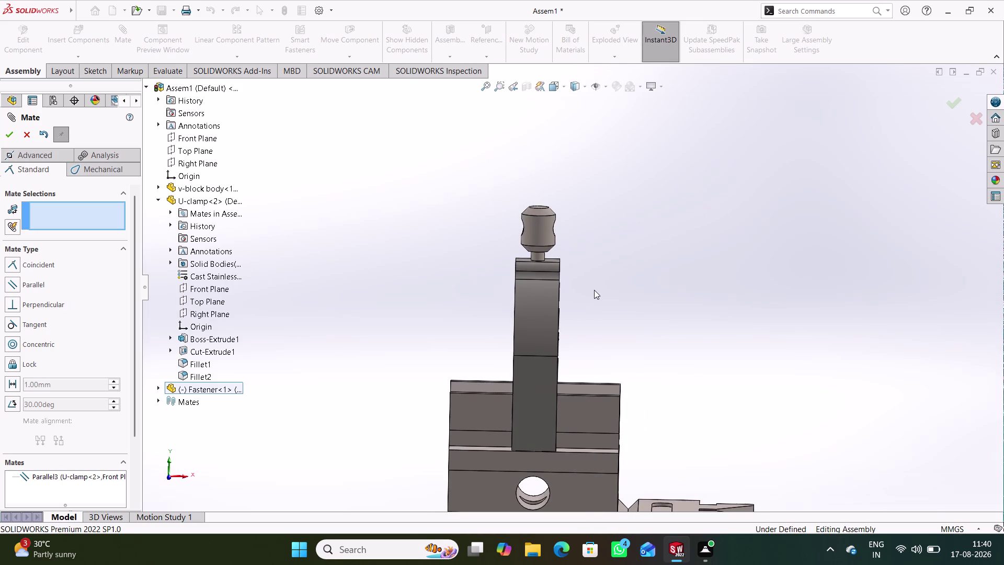
middle_click(594, 290)
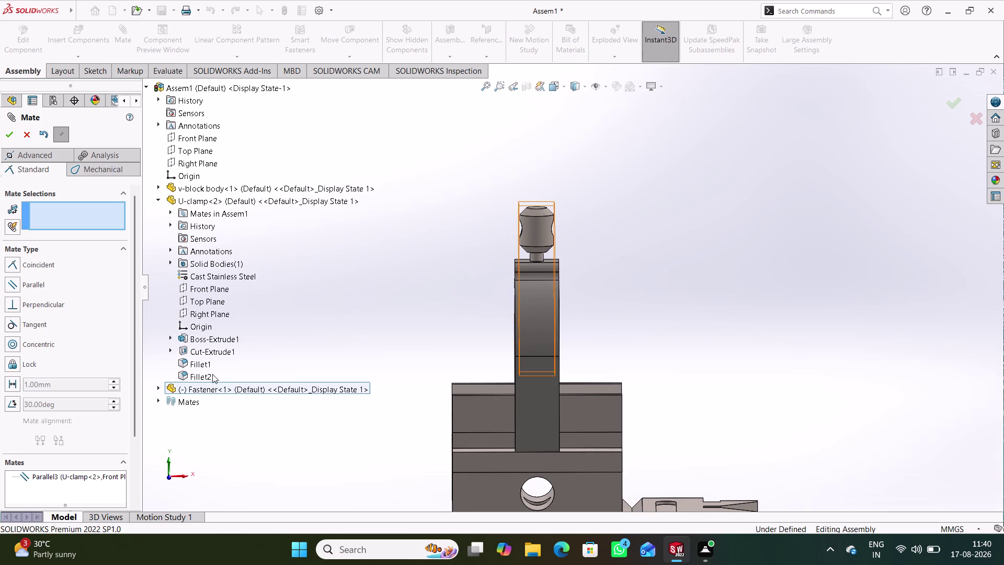
Pick the assembly and U-clamp Right Planes, then abandon the mate.
click(206, 165)
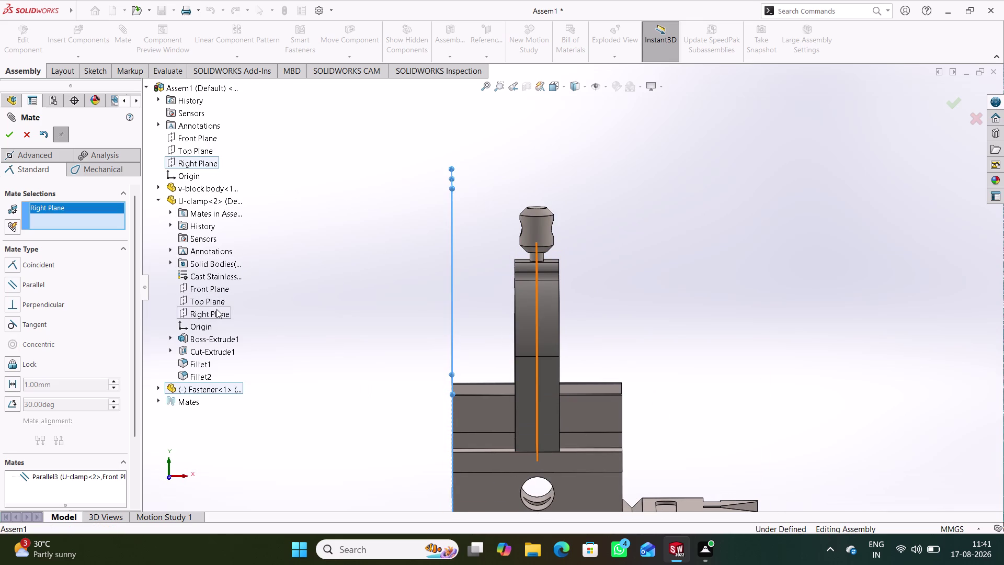
click(217, 310)
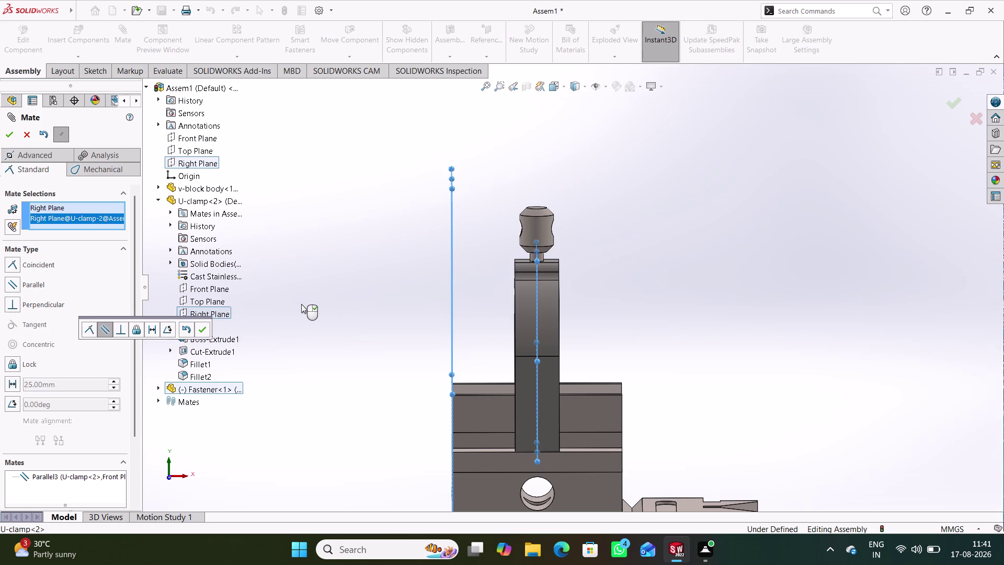
click(201, 327)
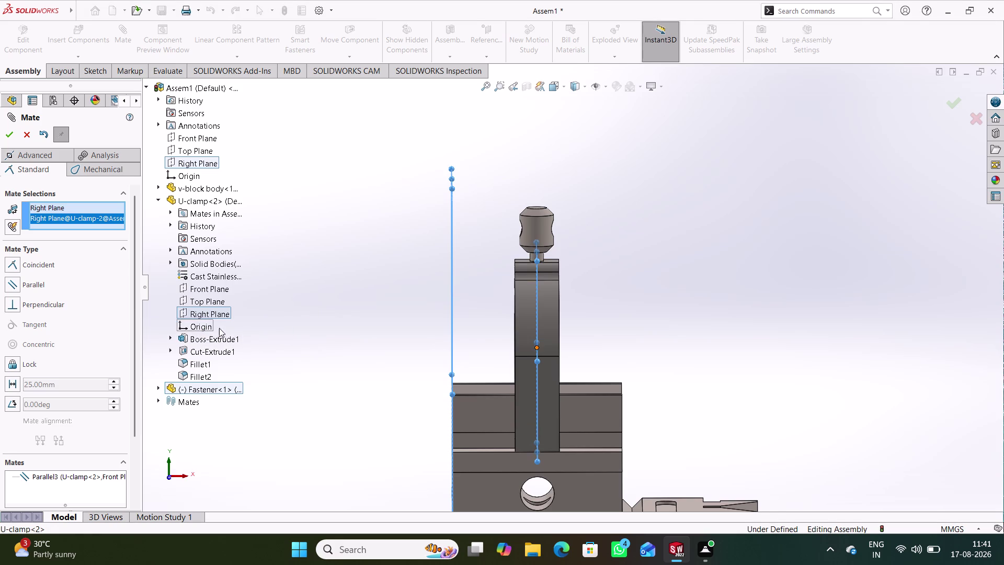
click(14, 137)
click(31, 137)
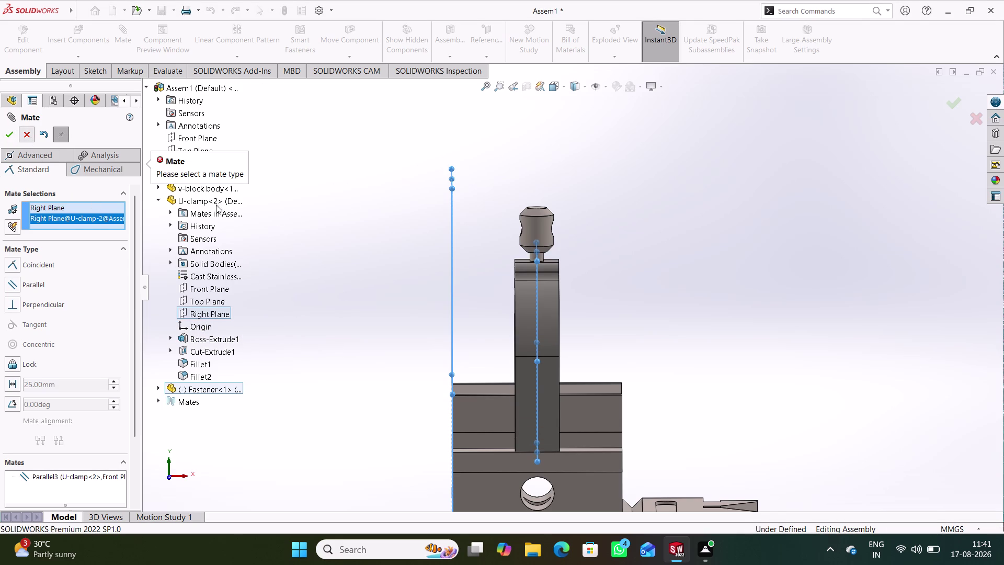
drag(546, 230, 479, 225)
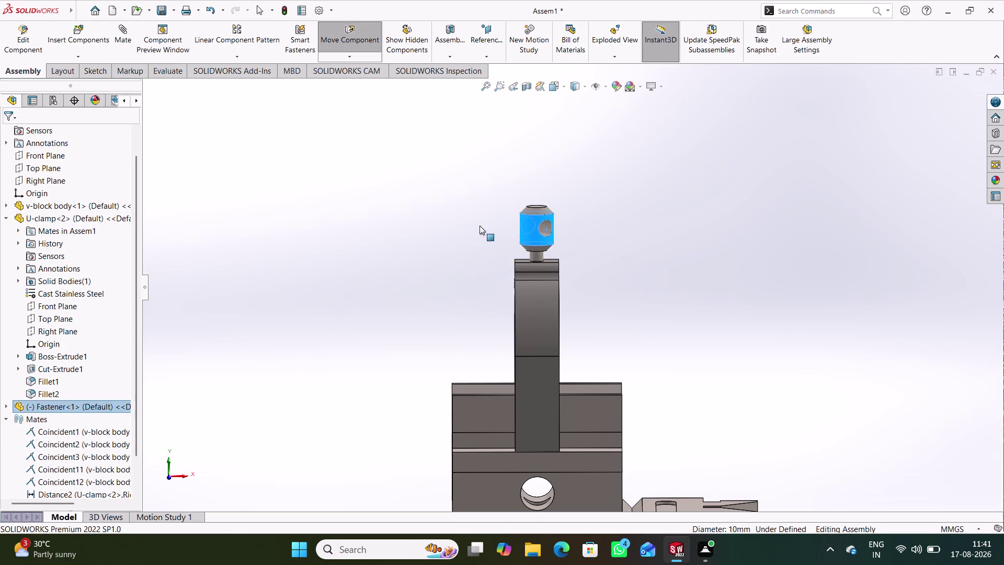
Test the fastener's movement, then delete the Parallel3 mate.
drag(480, 225, 489, 203)
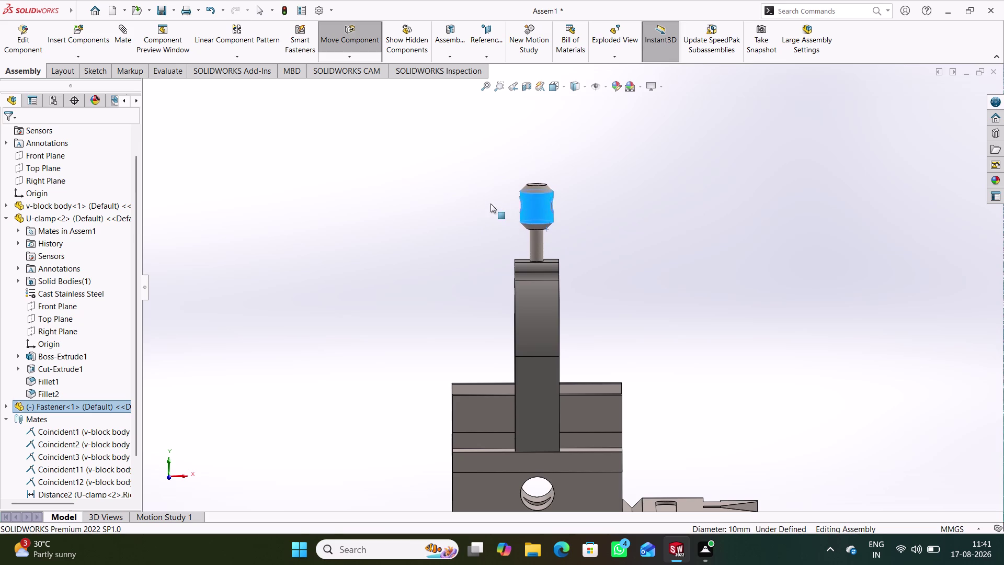
drag(489, 203, 500, 204)
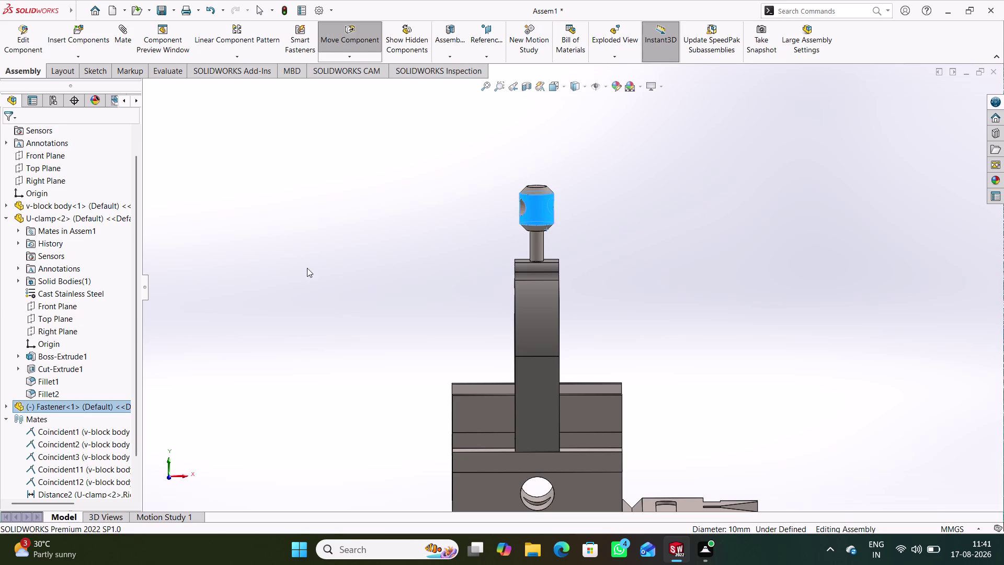
scroll(down, 3)
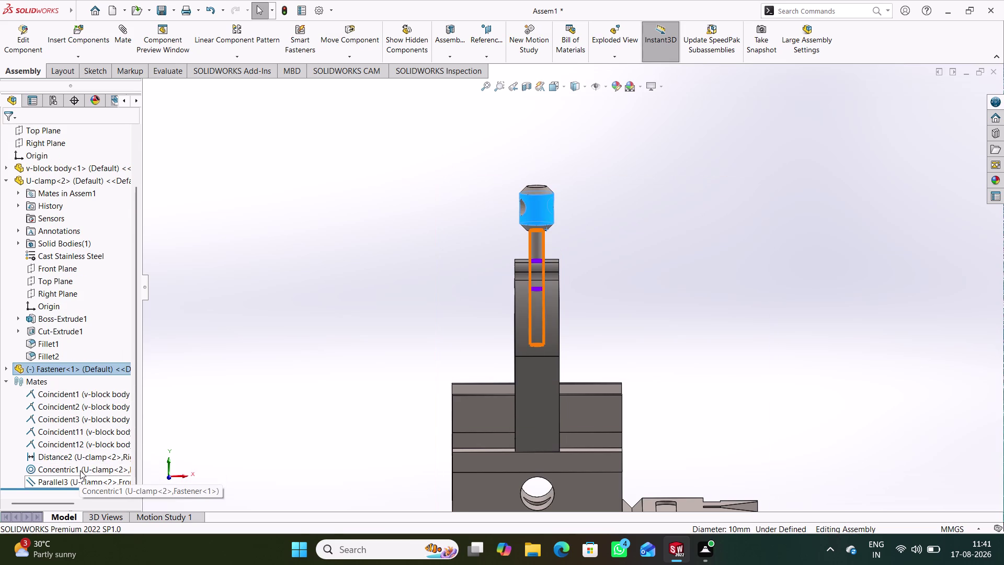
right_click(80, 480)
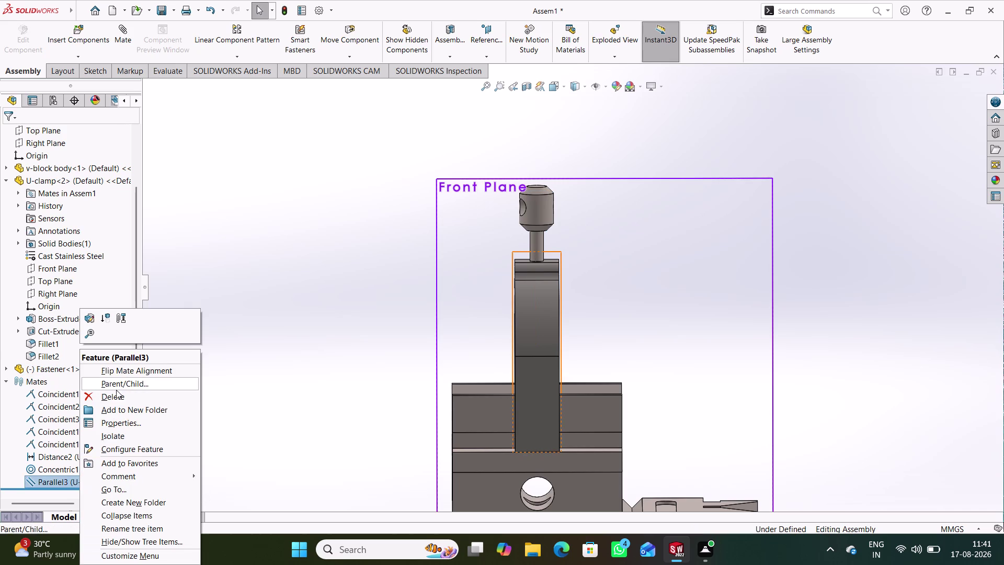
click(116, 392)
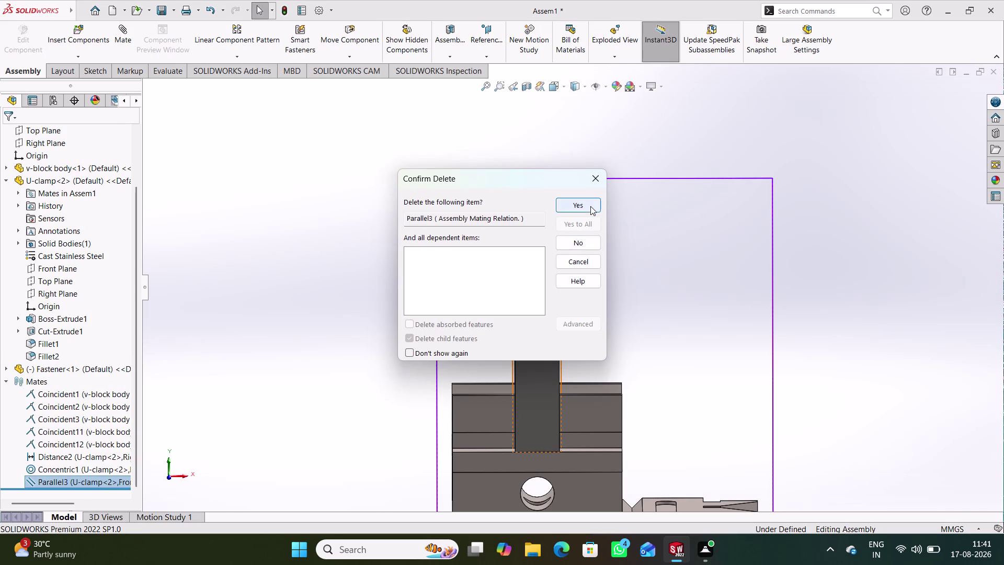
click(590, 206)
click(338, 260)
Orbit and drag the fastener to confirm it now slides.
middle_drag(436, 275, 449, 247)
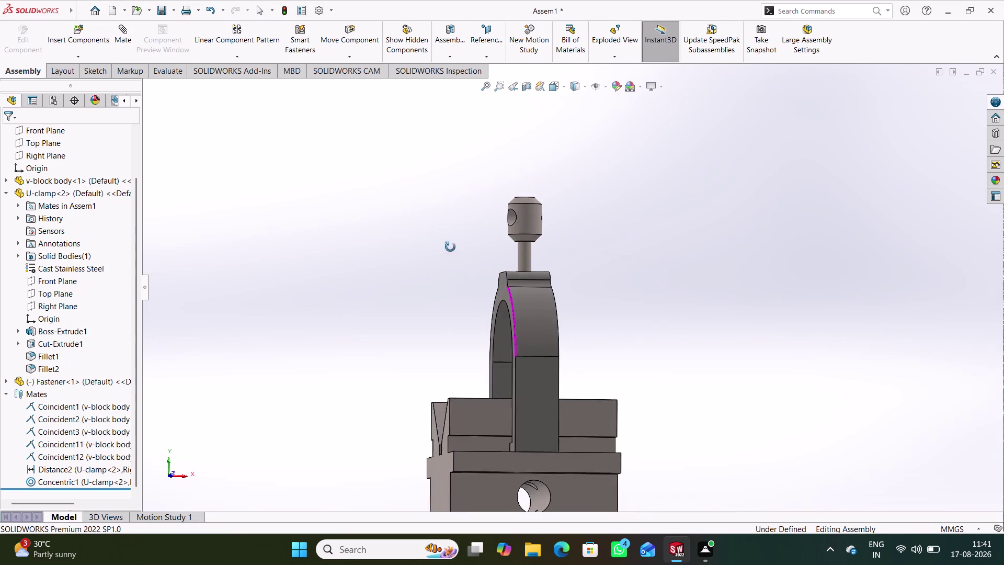
middle_drag(449, 247, 460, 257)
drag(509, 212, 519, 215)
click(408, 244)
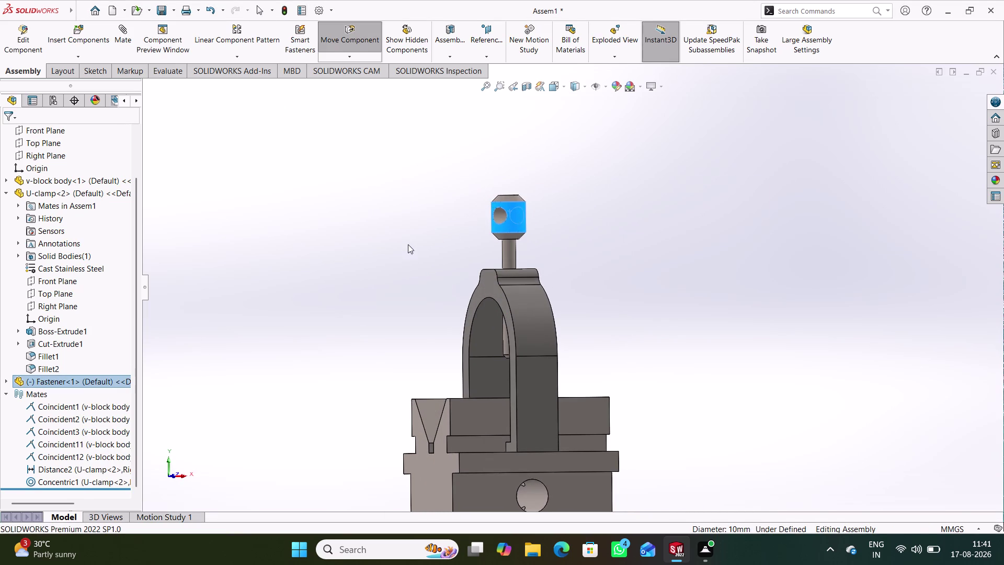
middle_drag(392, 273, 368, 270)
click(122, 45)
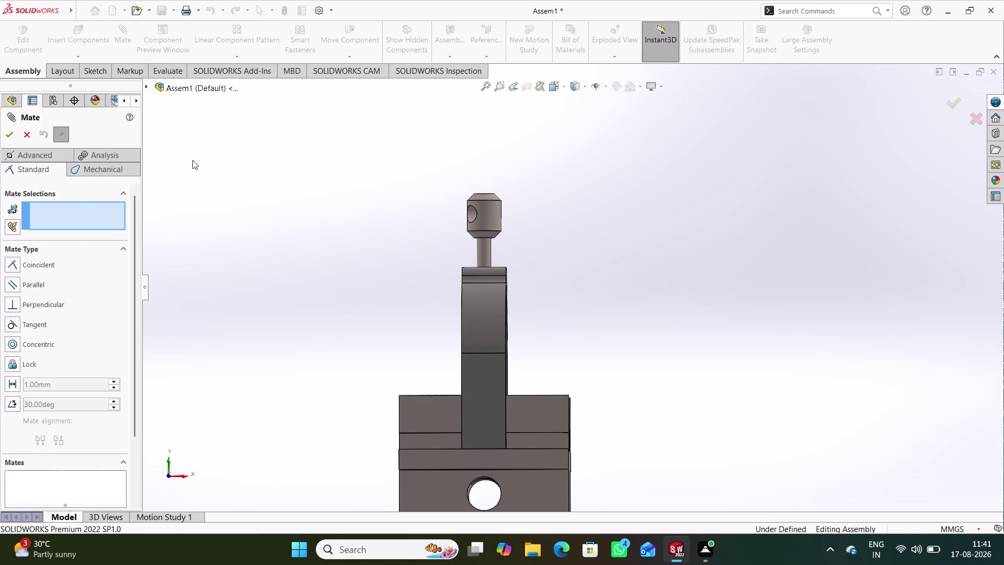
Expand the Fastener tree and try pairing its Right Plane with the assembly Right Plane.
click(145, 84)
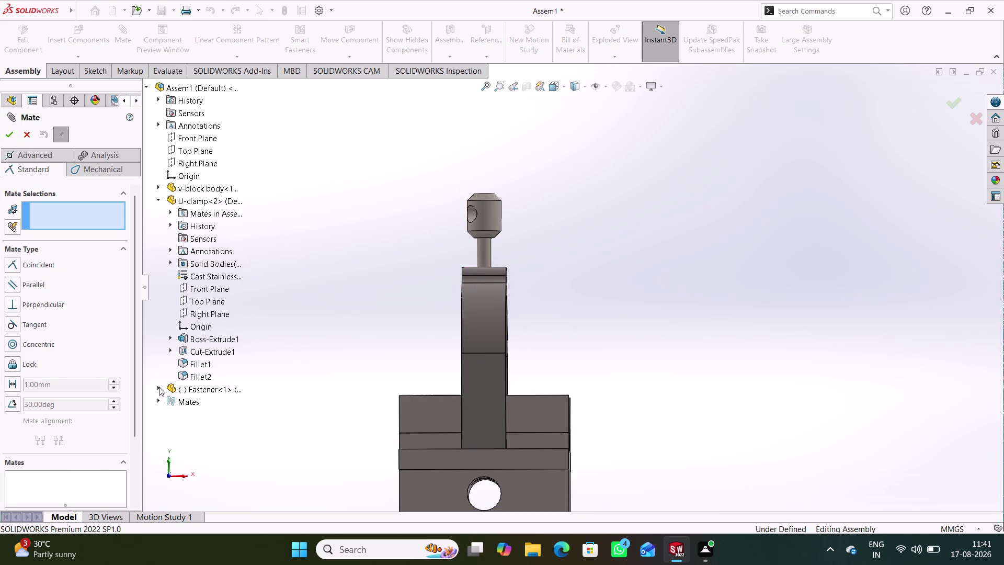
click(160, 200)
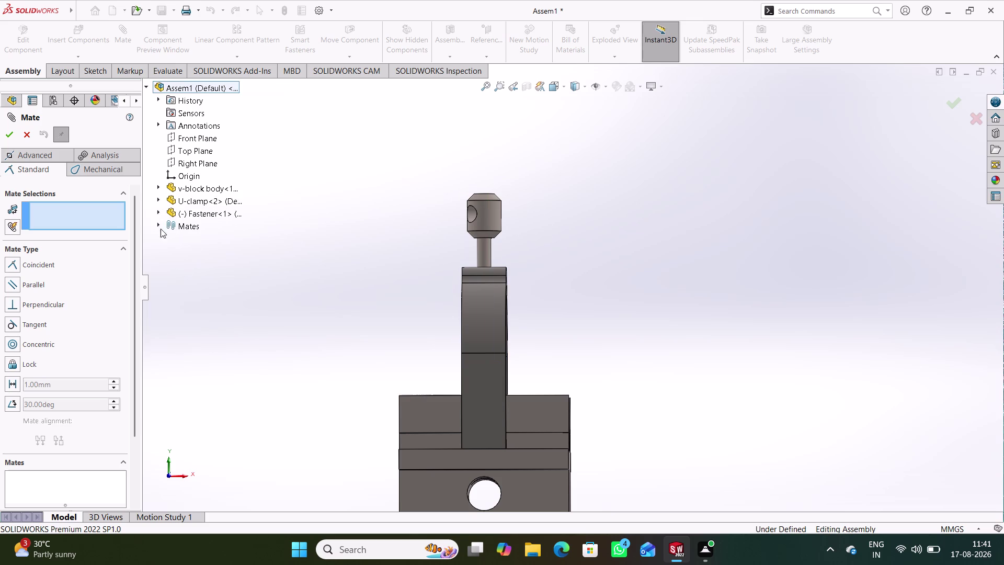
click(159, 211)
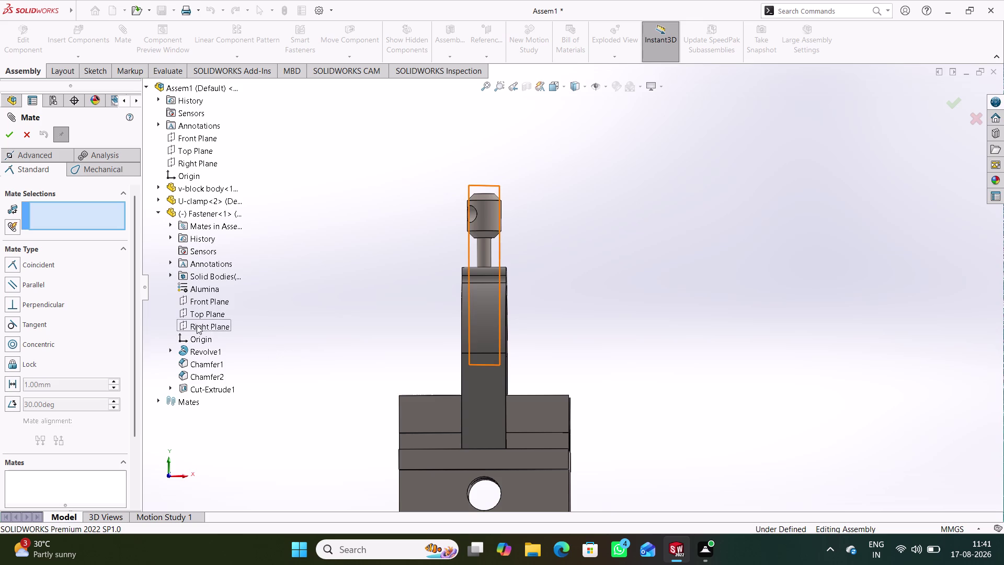
click(198, 324)
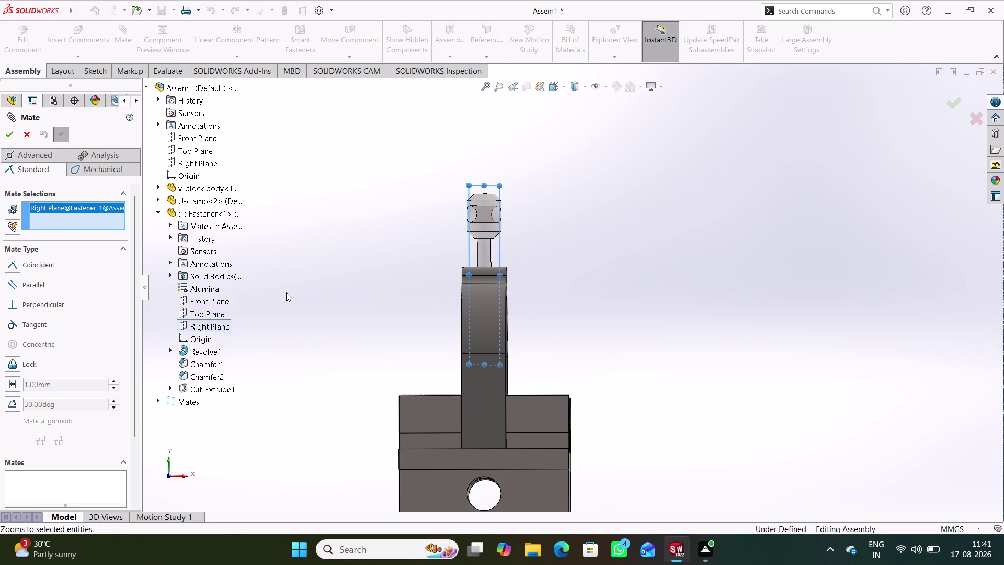
middle_drag(286, 292, 252, 314)
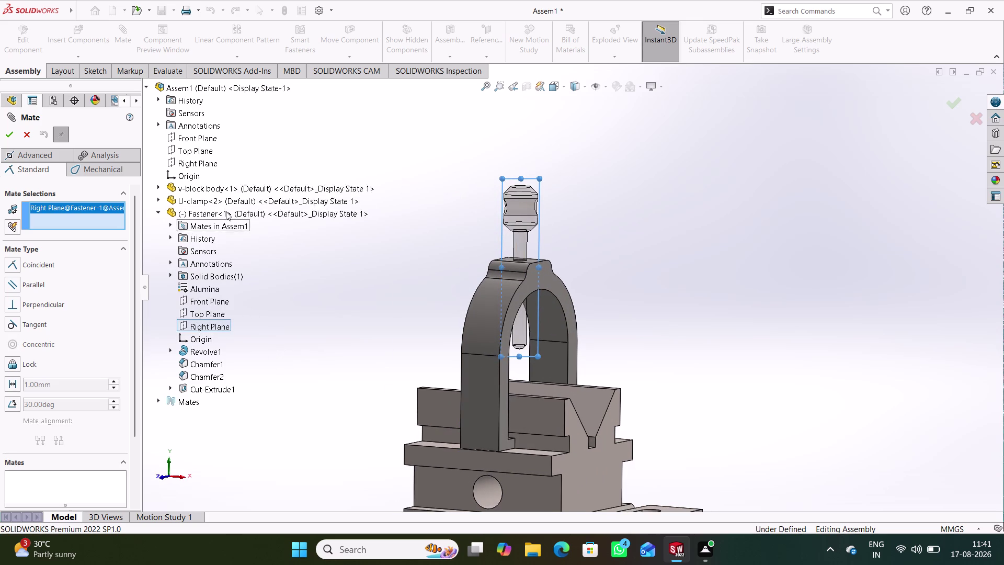
click(203, 159)
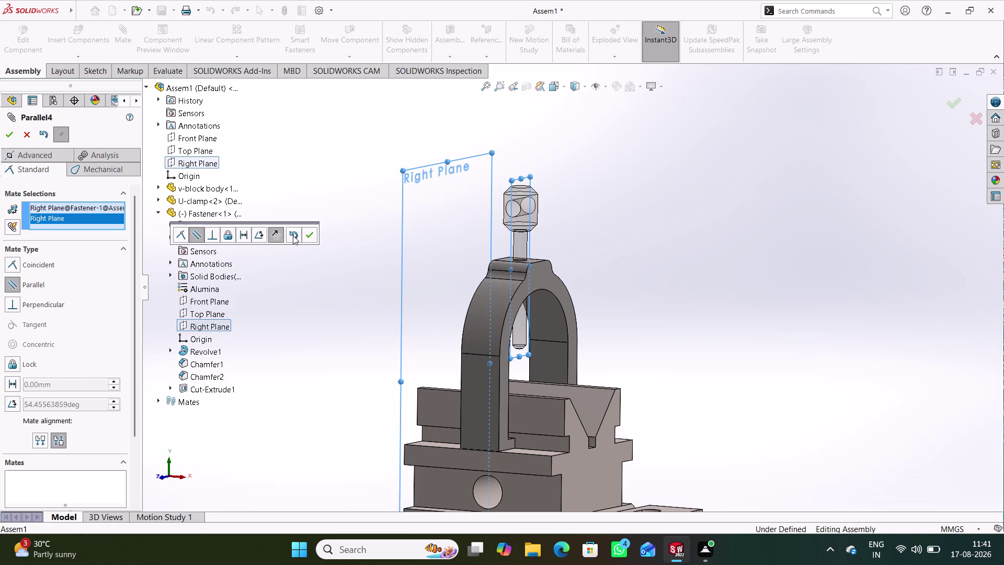
click(293, 235)
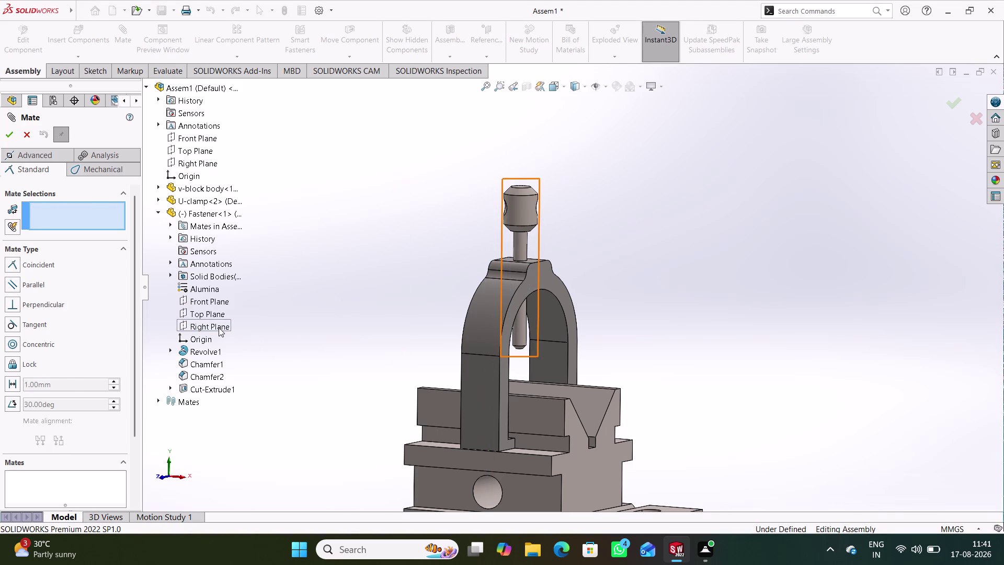
Make the Fastener Right Plane coincident with the assembly Front Plane.
click(219, 327)
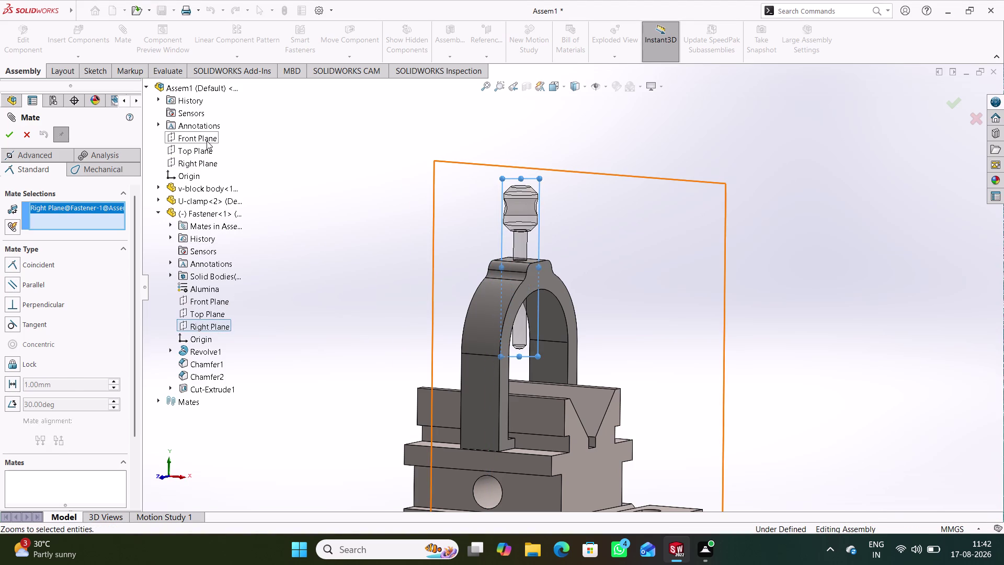
click(206, 140)
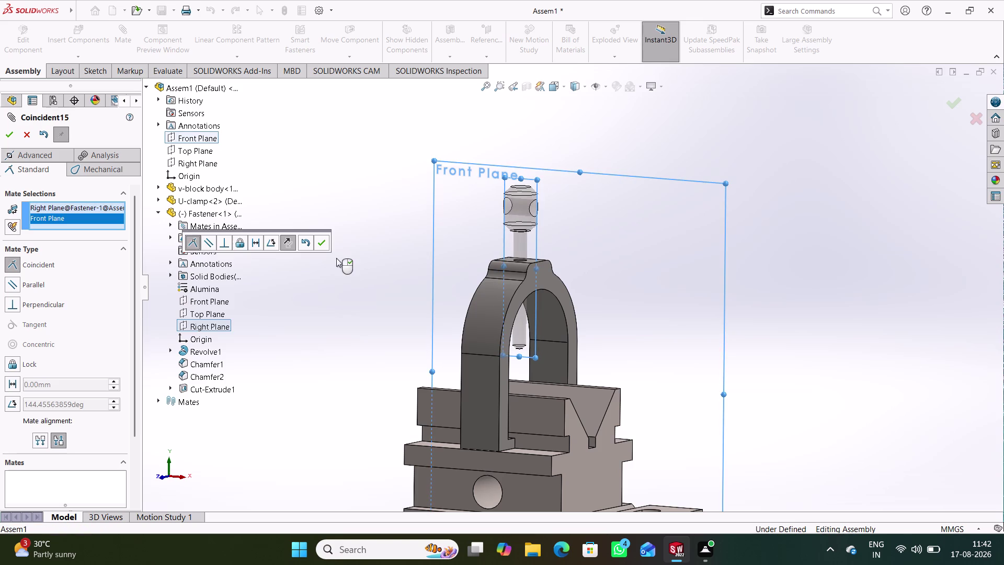
middle_drag(348, 297, 378, 298)
click(319, 240)
click(320, 279)
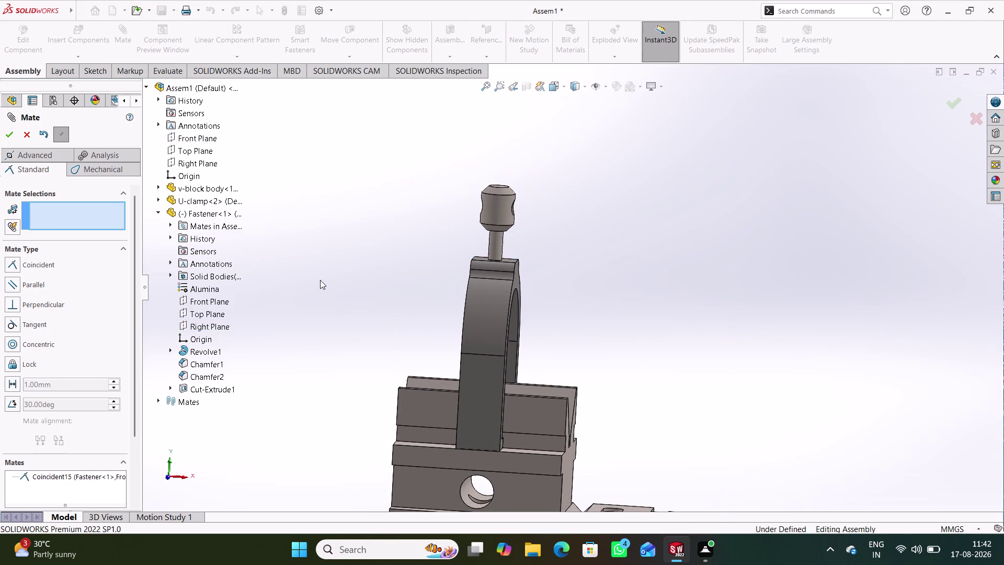
click(28, 136)
Select the Fastener's Top Plane and the U-clamp's top face for a mate.
middle_drag(398, 291, 386, 277)
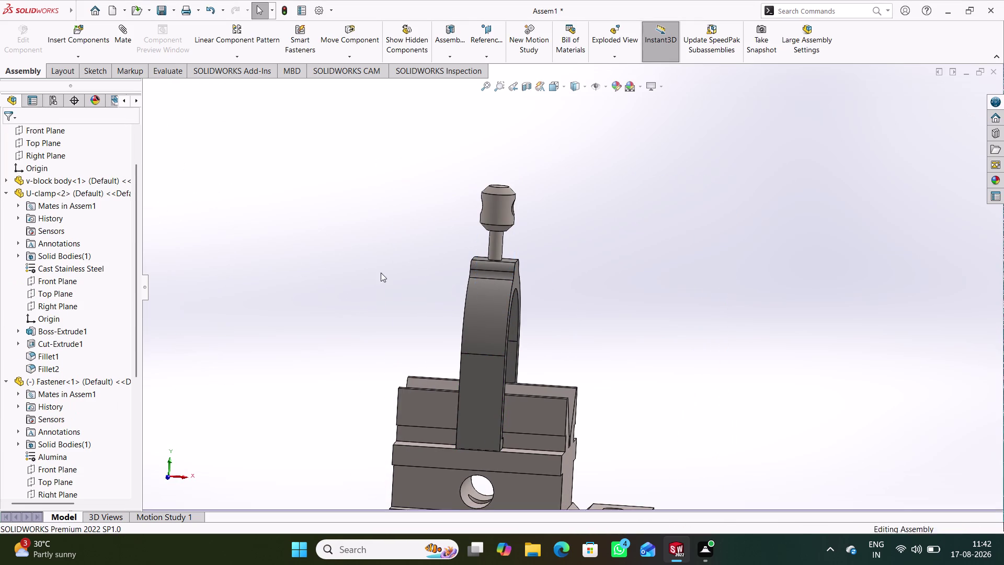
middle_drag(385, 277, 352, 295)
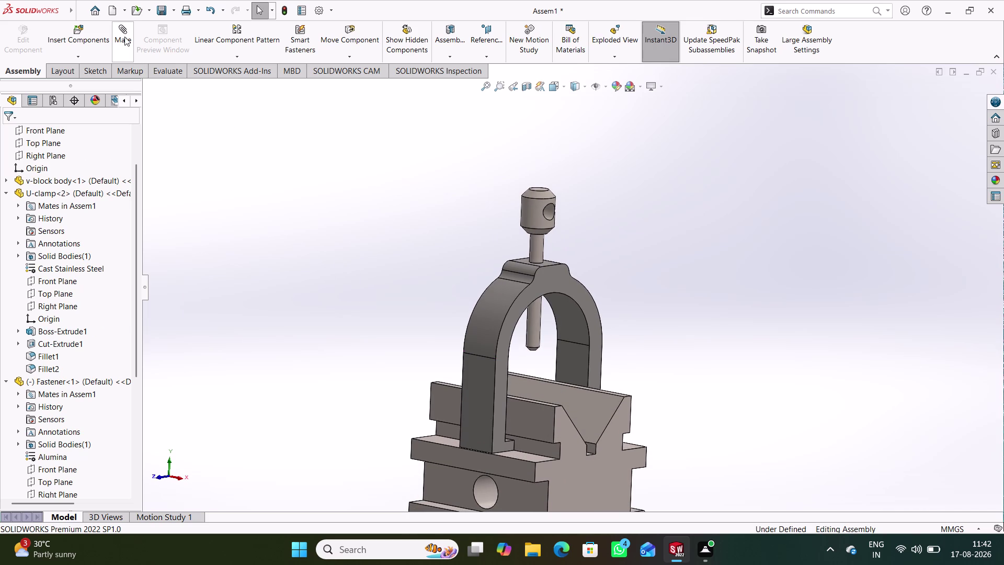
click(124, 37)
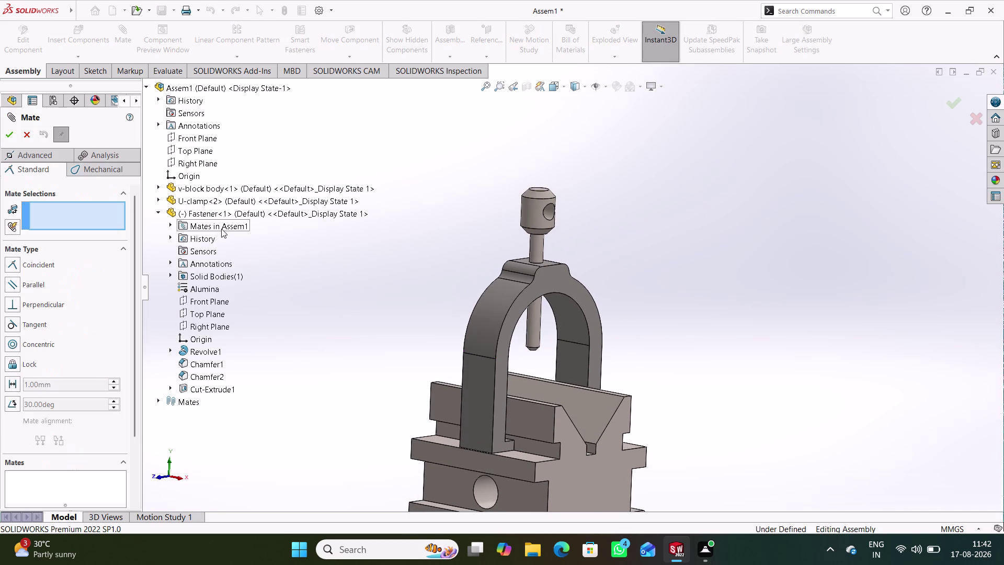
click(222, 313)
middle_drag(424, 269, 397, 345)
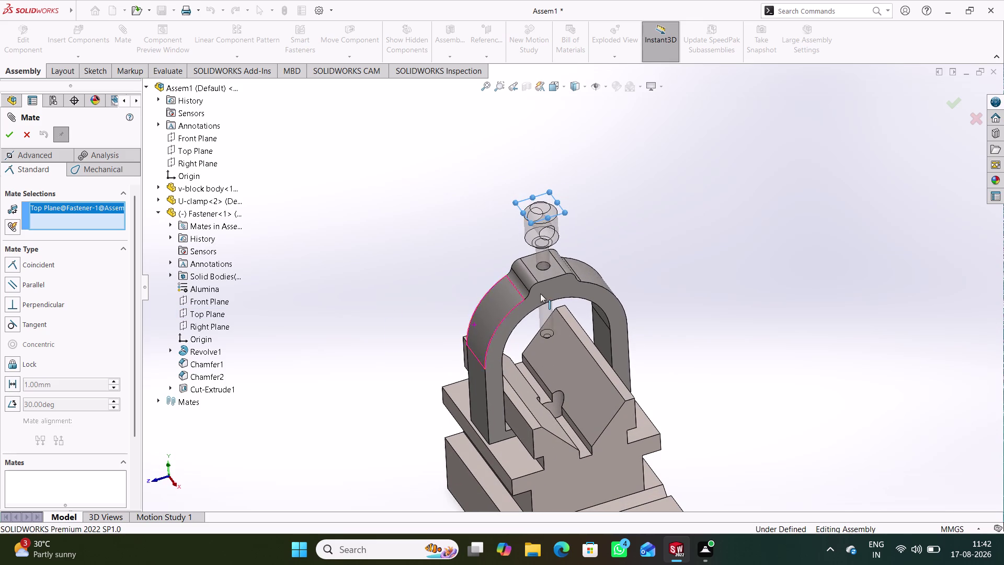
click(555, 266)
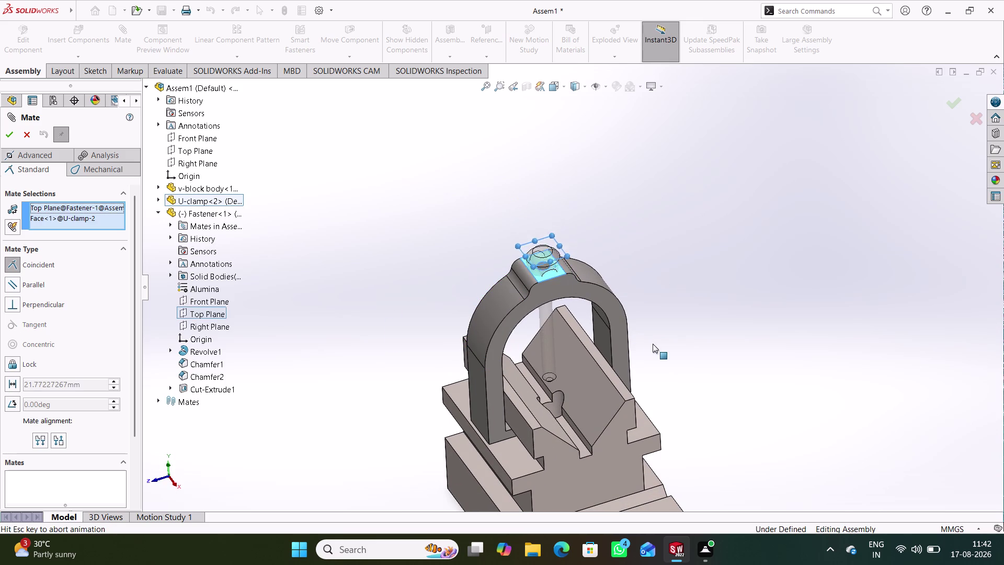
Apply a 20 mm distance mate, fully defining the assembly.
middle_drag(711, 404, 708, 389)
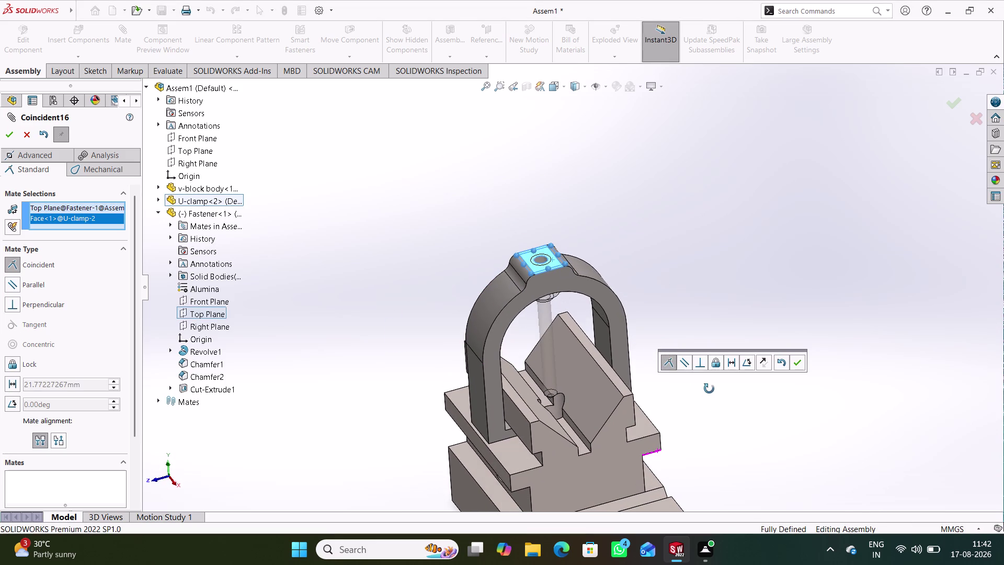
middle_drag(709, 389, 708, 388)
click(734, 362)
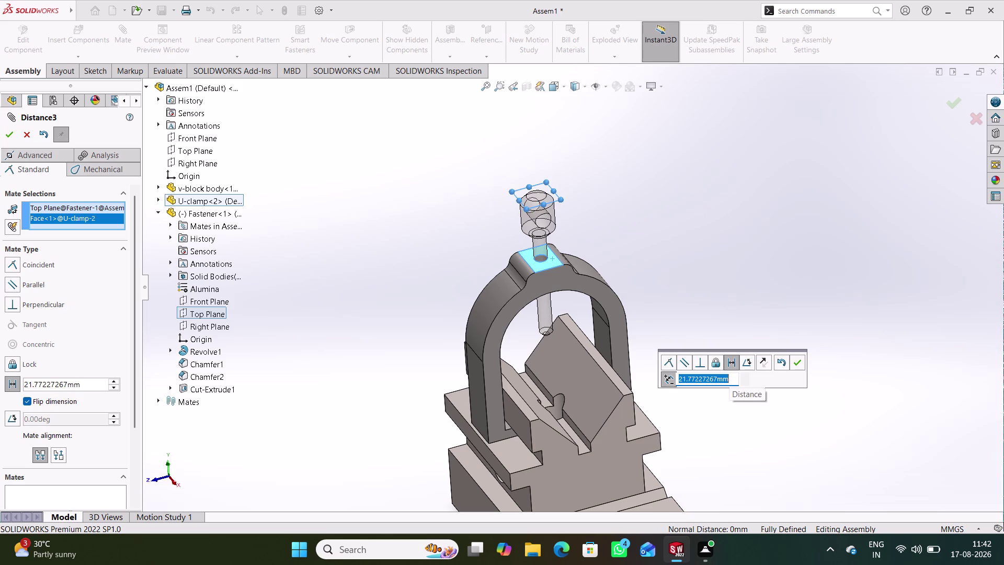
text(20)
key(Return)
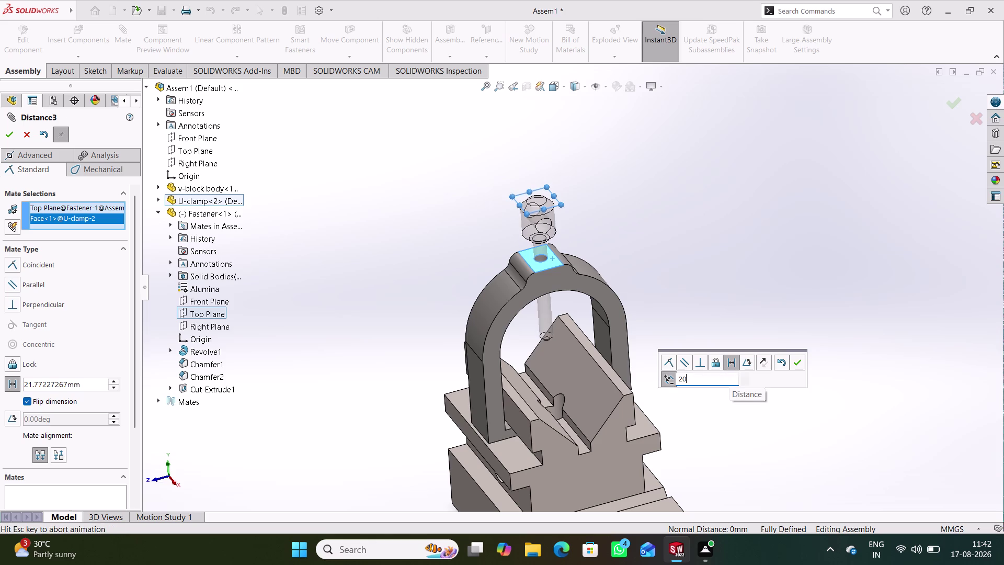
click(796, 365)
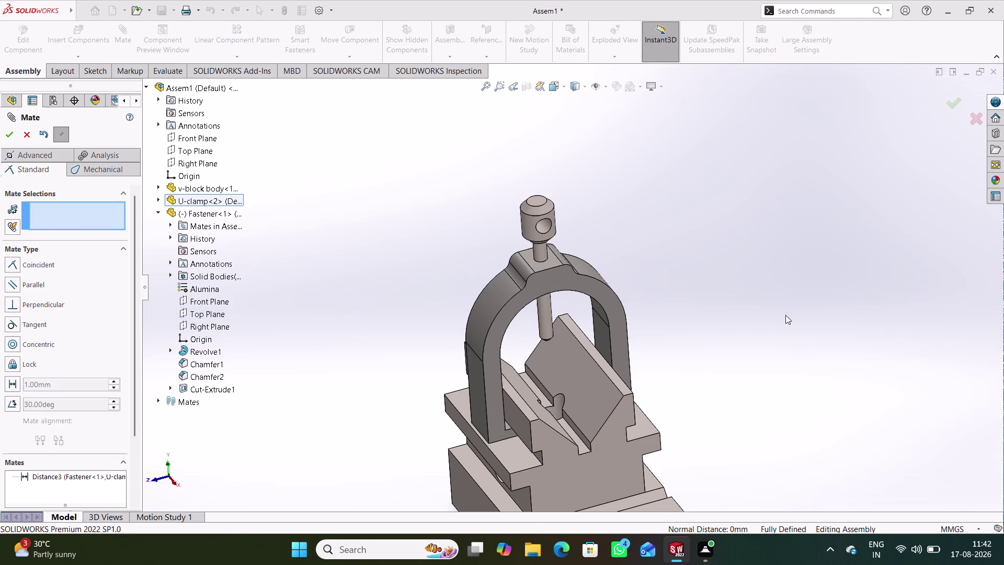
click(761, 258)
click(29, 137)
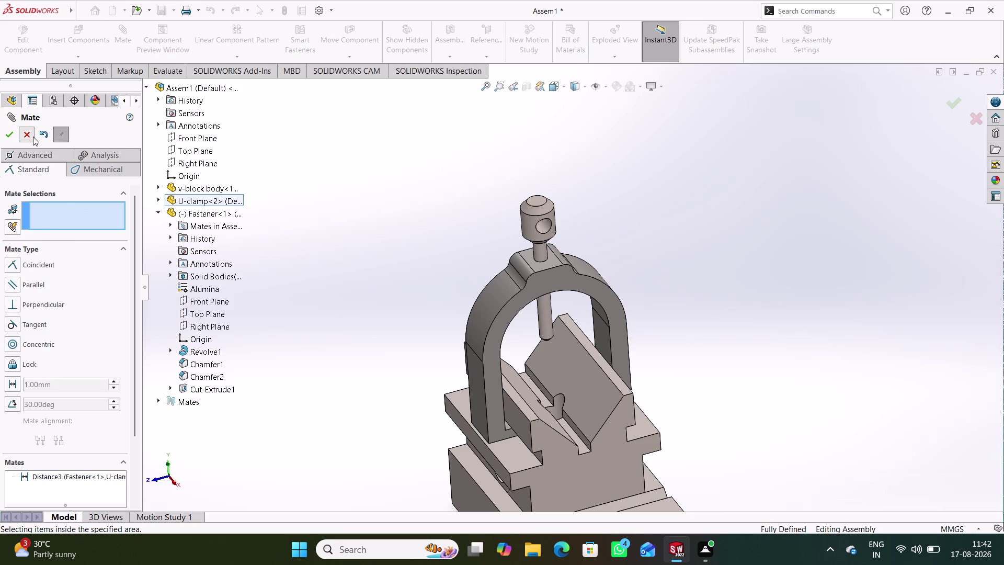
middle_drag(344, 357, 357, 288)
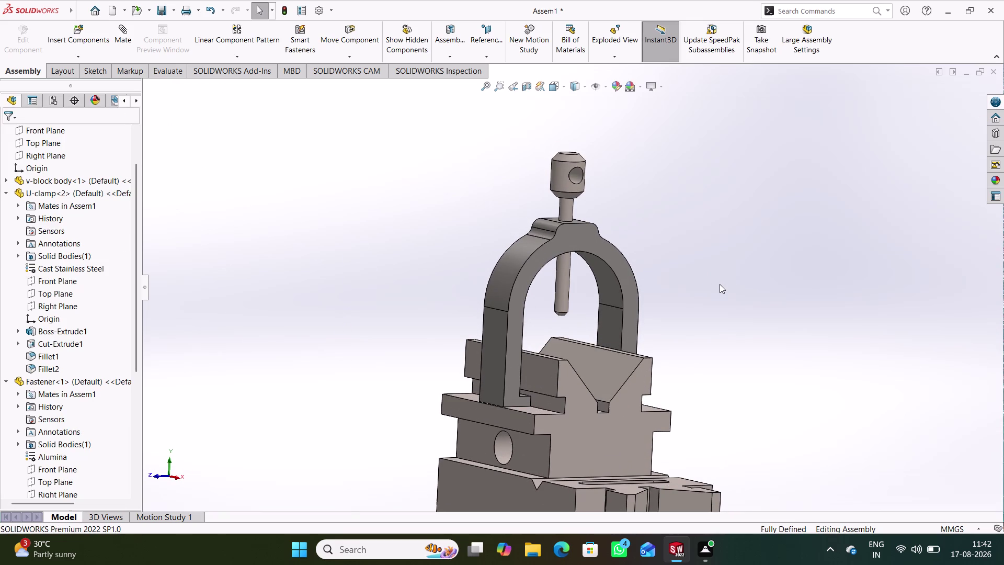
Show the assembly isometric and begin renaming the file to 'v-Block Assem'.
key(ctrl+7)
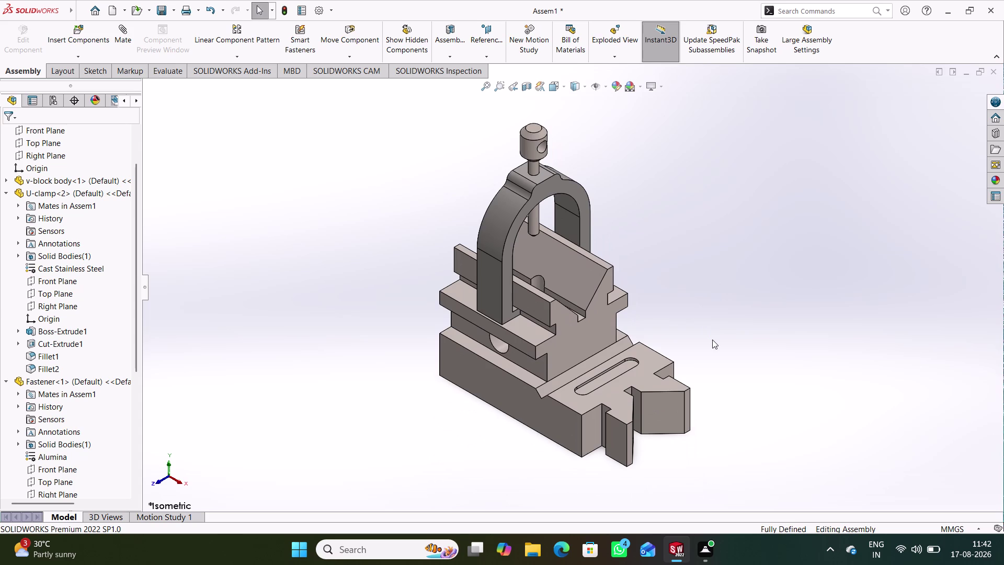
key(ctrl+s)
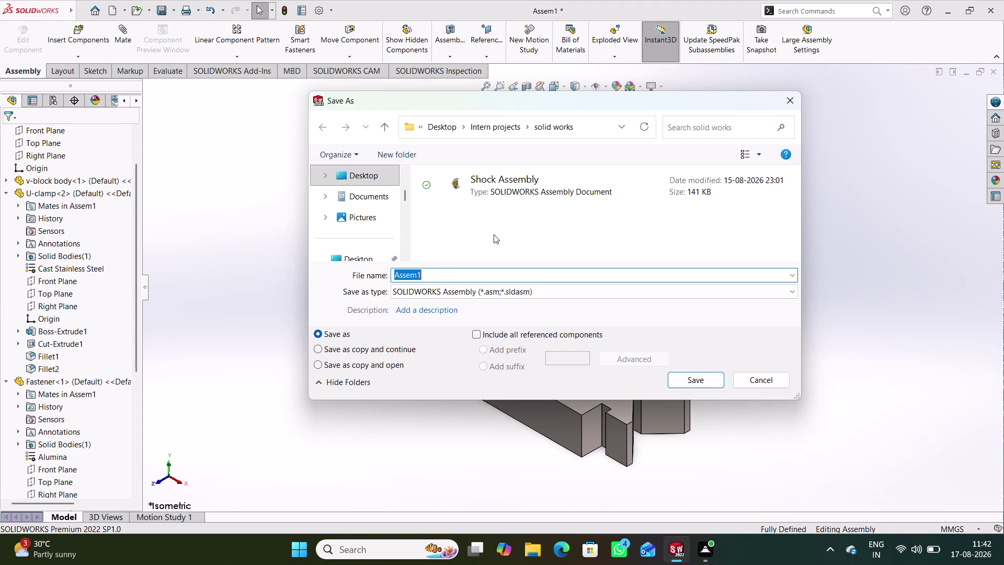
click(445, 273)
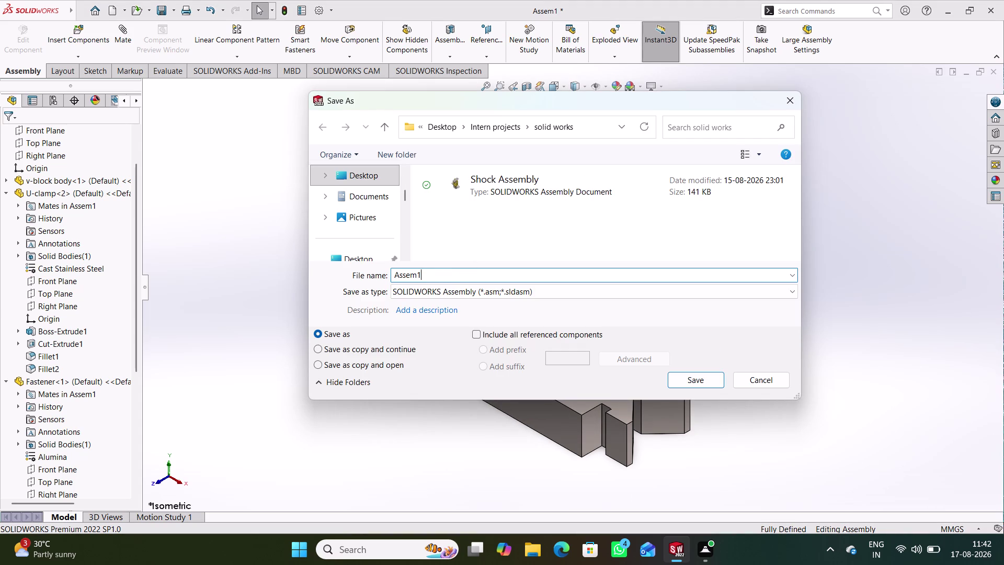
key(BackSpace)
click(392, 272)
key(v)
key(minus)
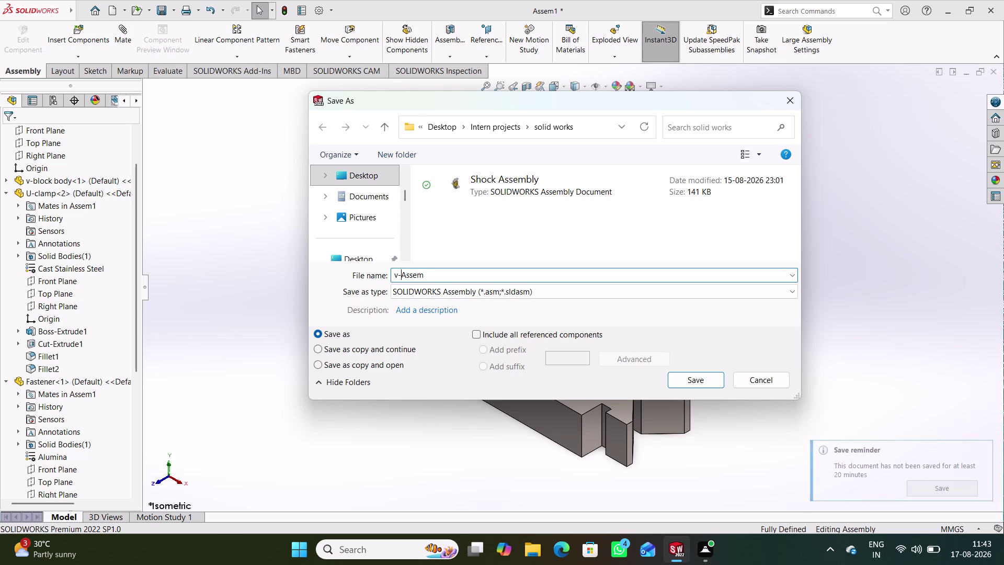
text(Block)
key(space)
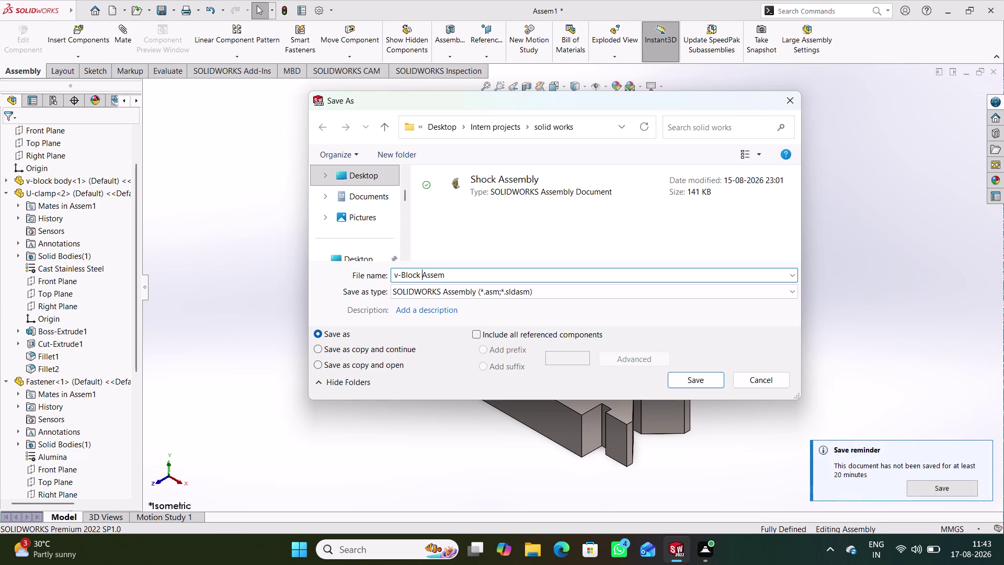
Correct the name to 'V-Block Assem', save, and start a new document.
key(Left)
key(Left)
key(Left)
key(Left)
key(Left)
key(Left)
key(Left)
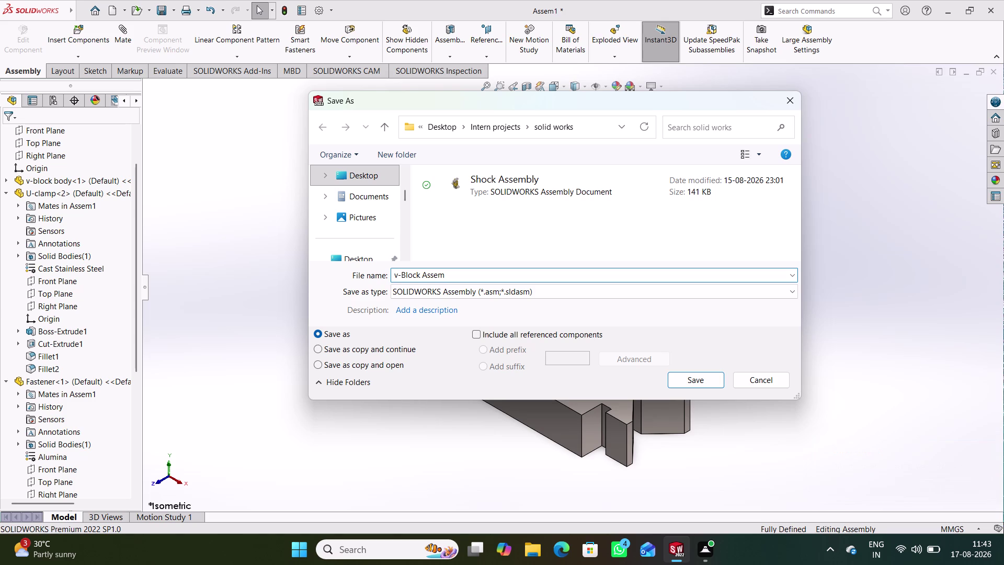
key(BackSpace)
key(shift+v)
click(702, 383)
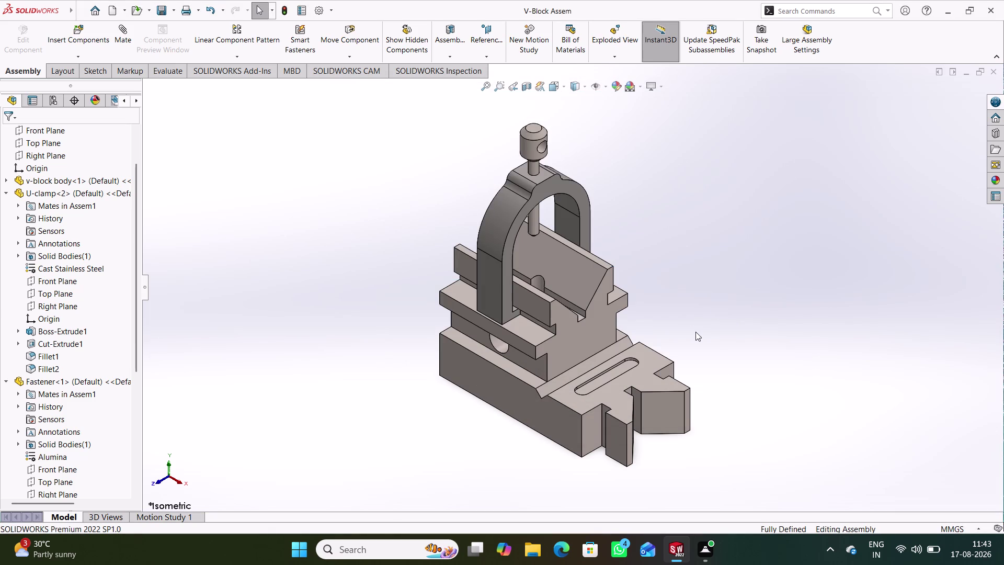
key(ctrl+s)
key(ctrl+n)
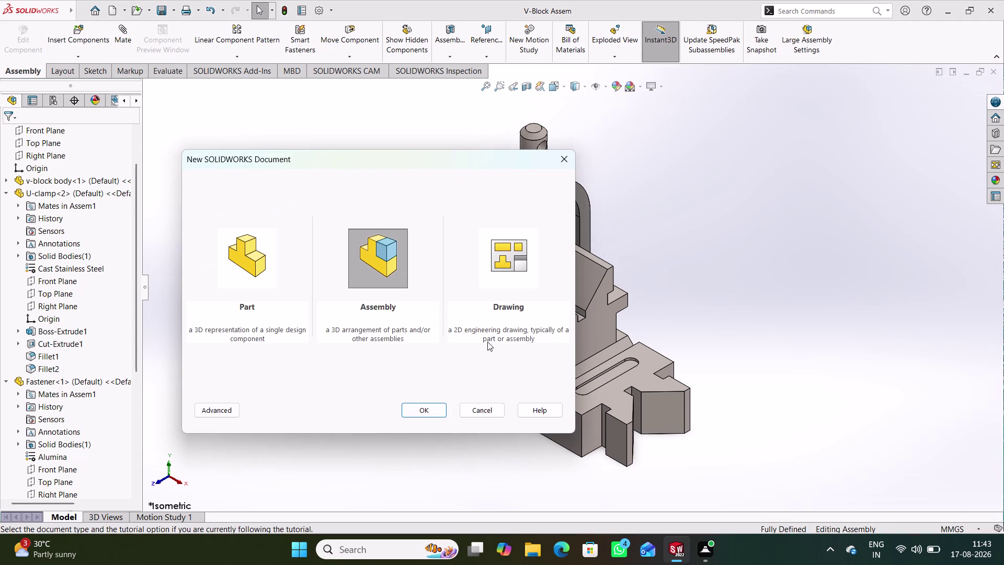
Create a new A3 (ISO) drawing and choose V-Block Assem for the model view.
click(501, 286)
click(429, 408)
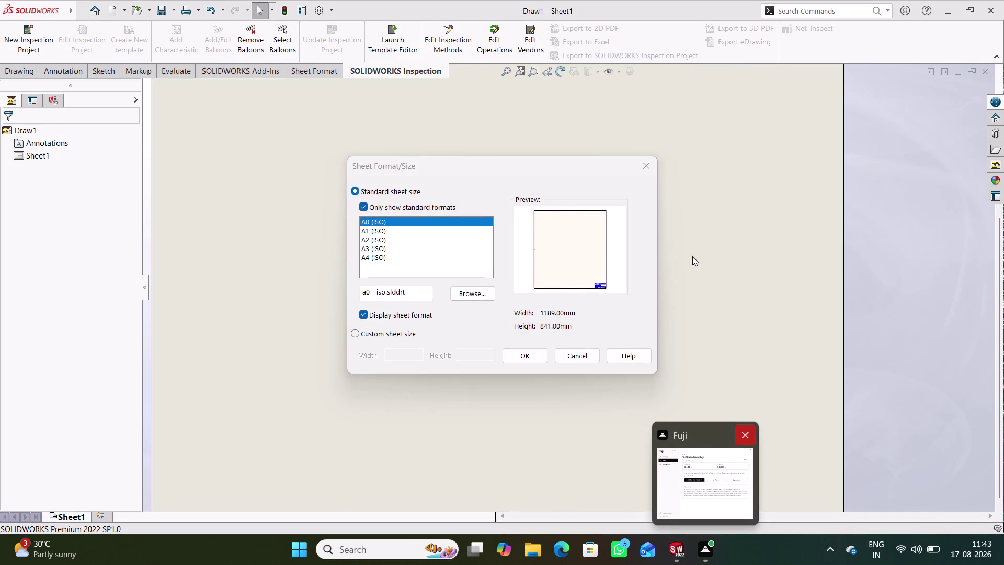
drag(392, 248, 399, 249)
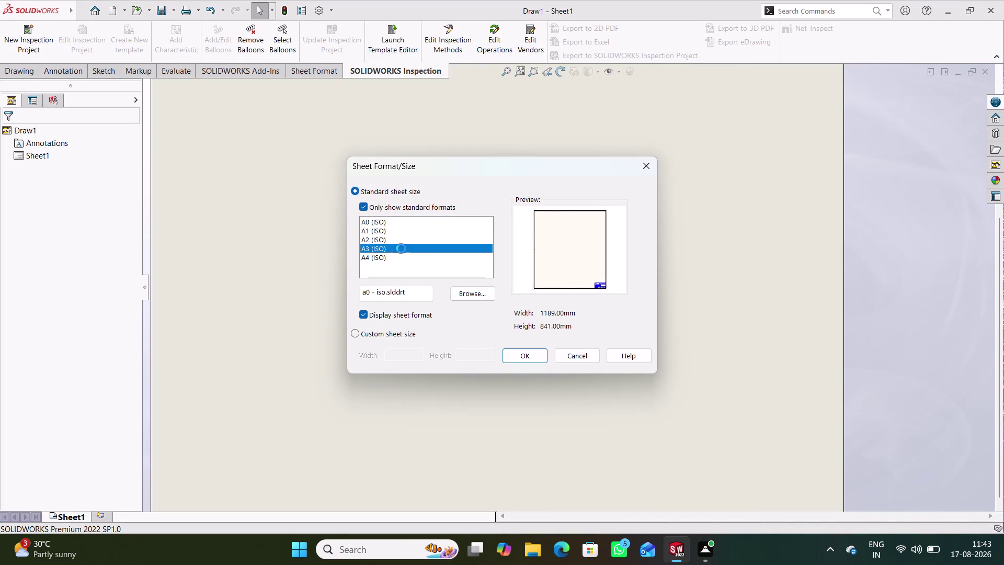
click(525, 355)
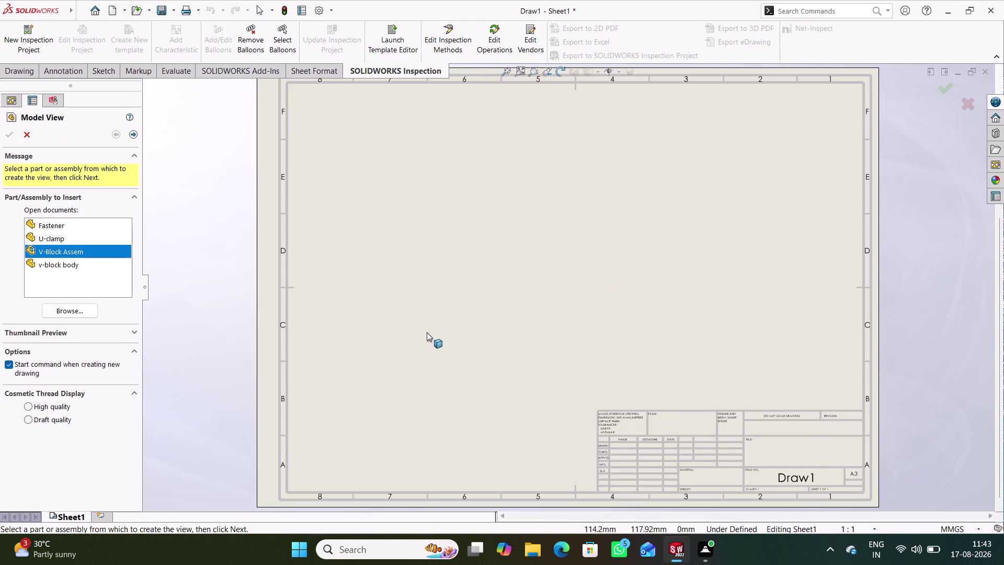
scroll(up, 3)
scroll(down, 3)
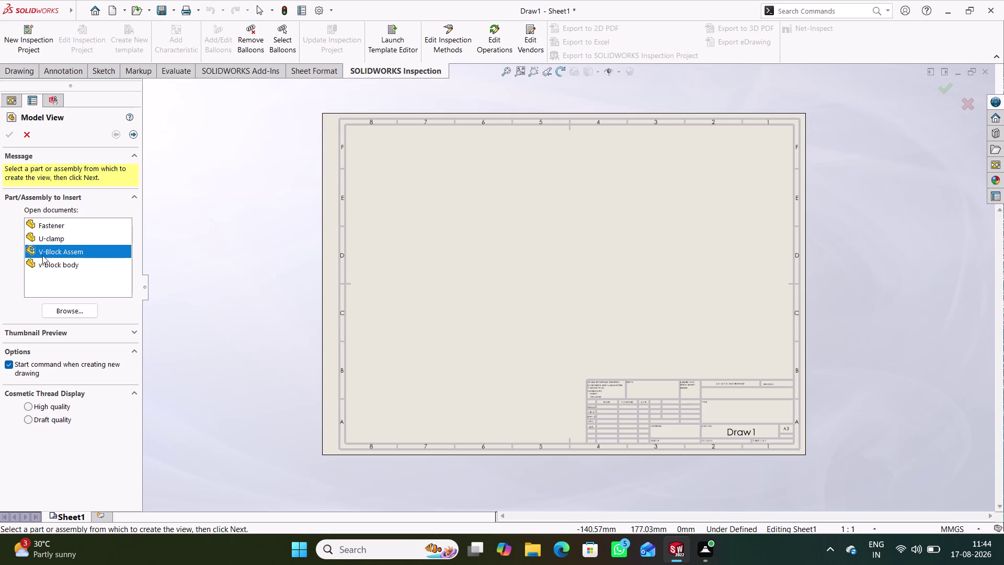
double_click(68, 267)
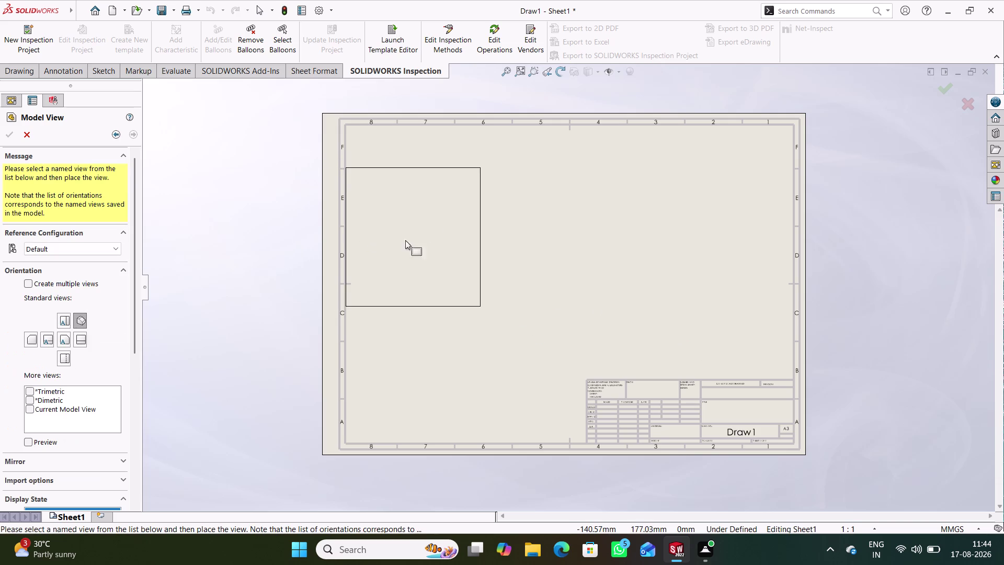
Insert v-block body views with Hidden Lines Visible: front, then top and right projections.
click(63, 337)
scroll(down, 3)
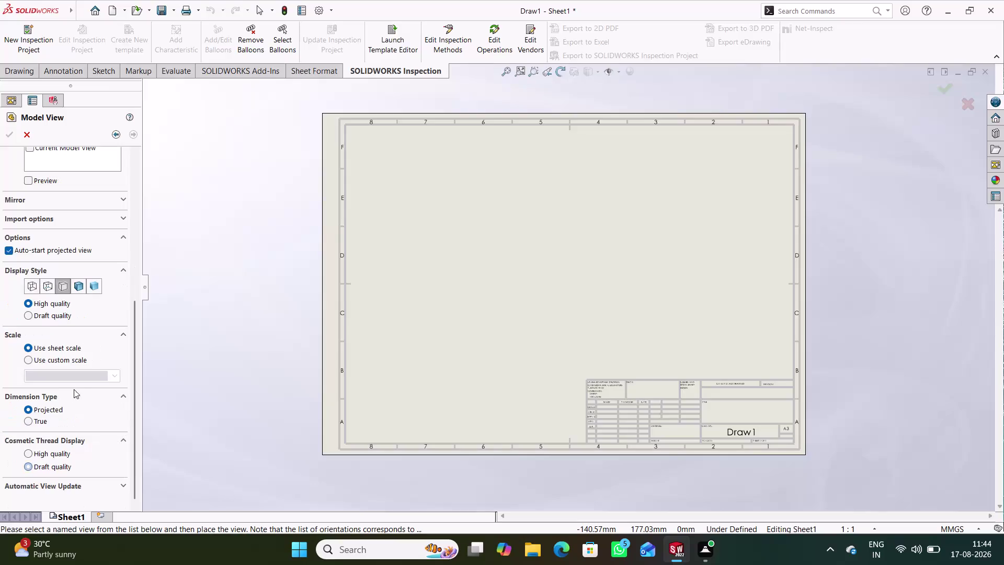
click(46, 283)
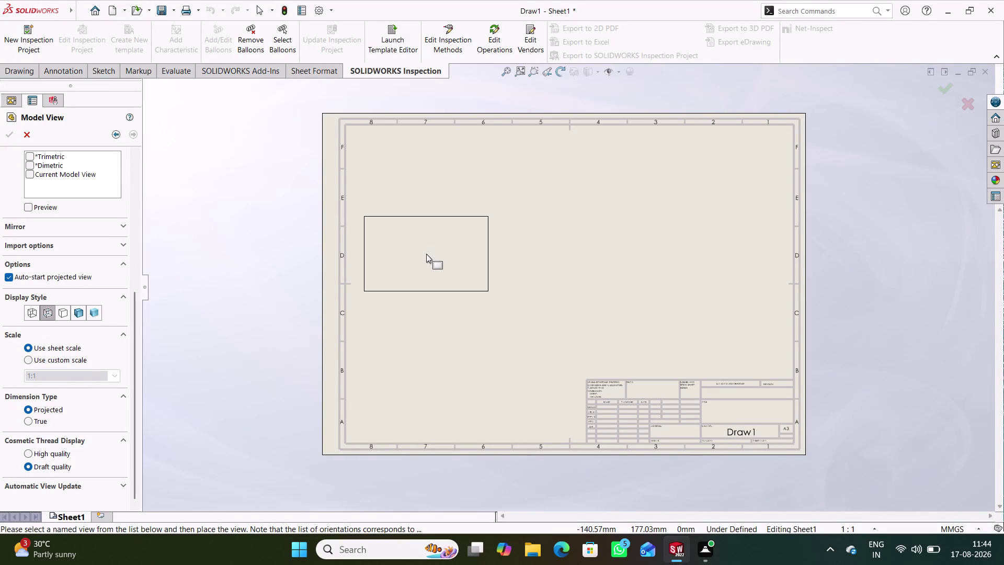
click(424, 257)
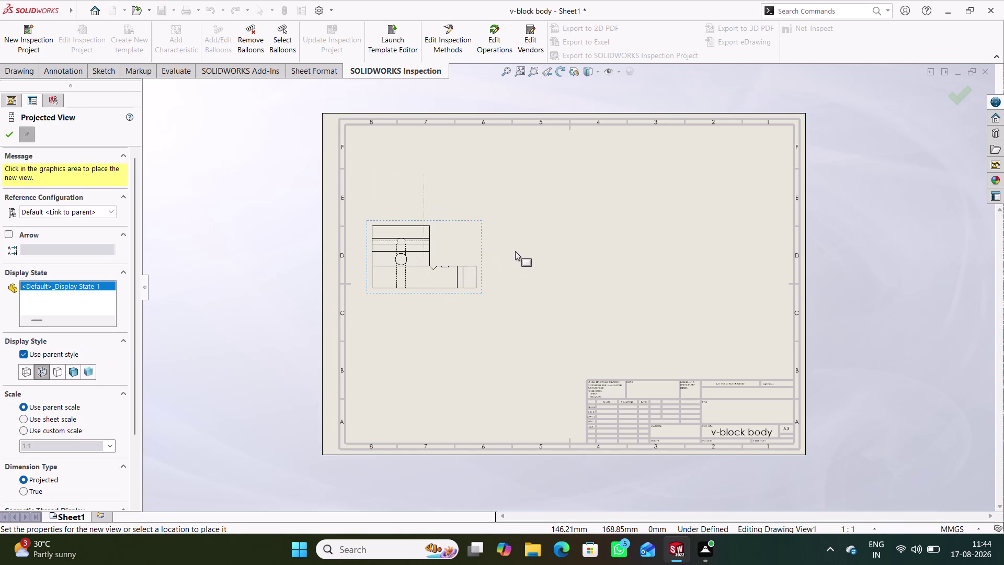
click(541, 246)
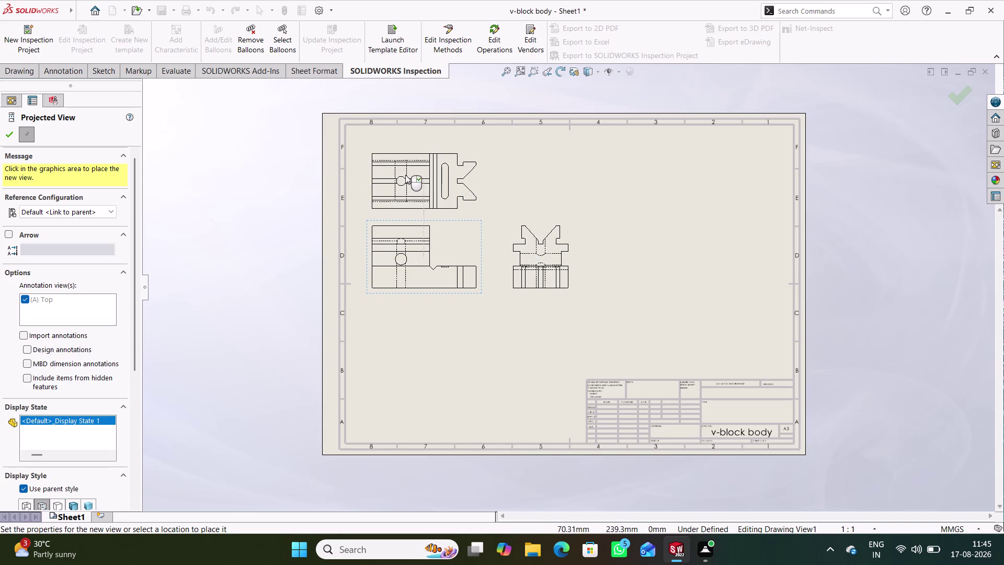
click(405, 171)
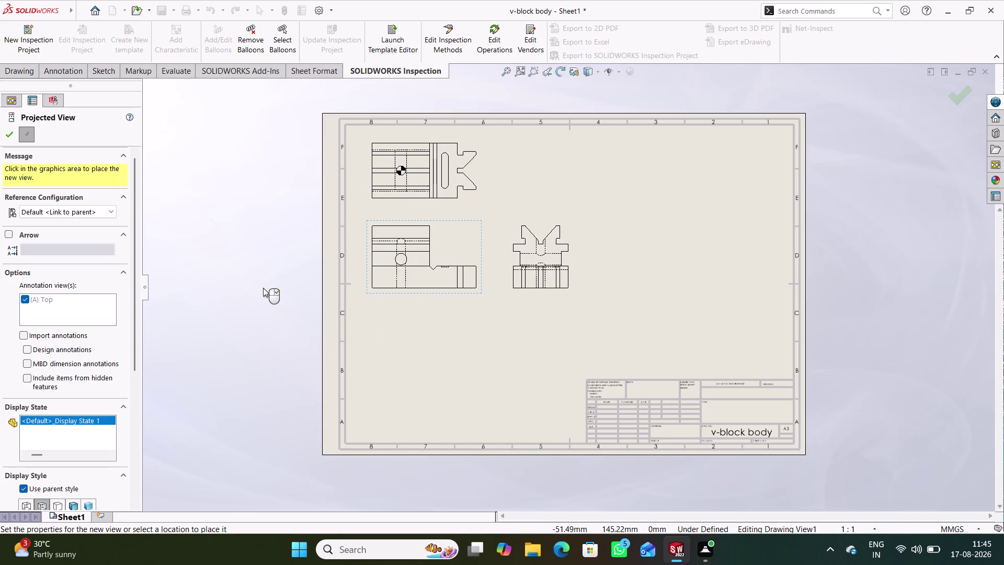
click(9, 134)
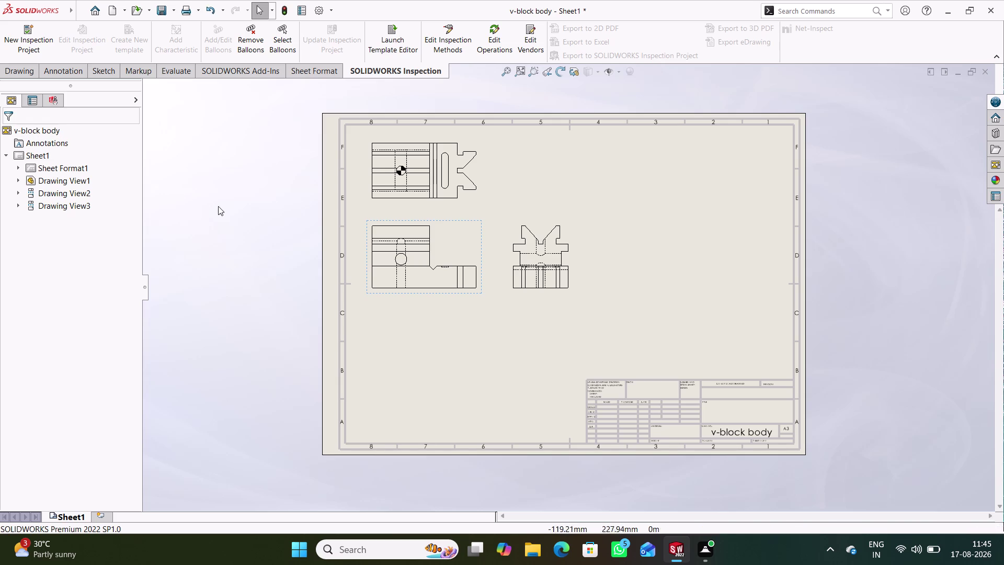
Put the dowel pin symbol on no layer in its settings.
click(237, 226)
scroll(down, 3)
scroll(down, 3)
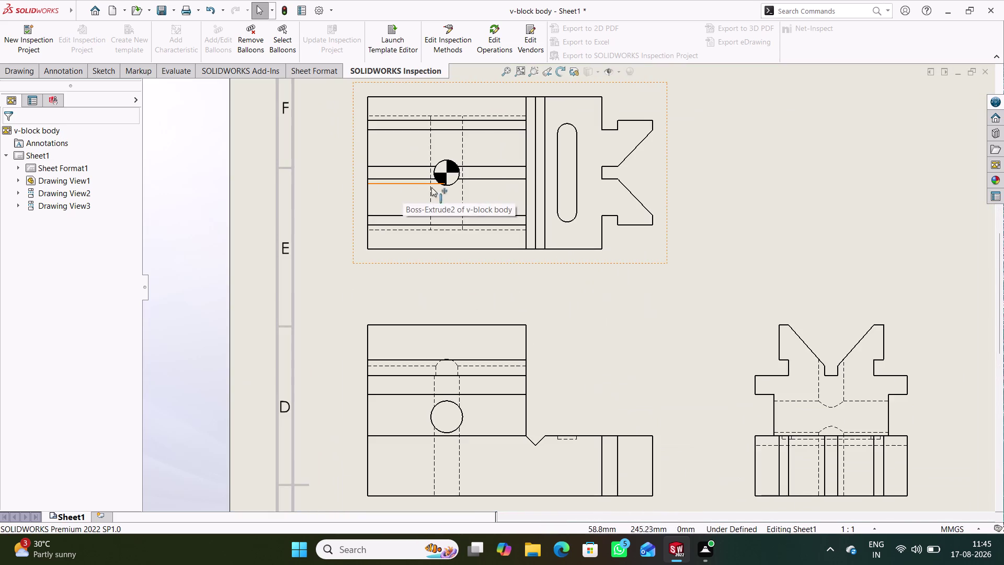
click(481, 179)
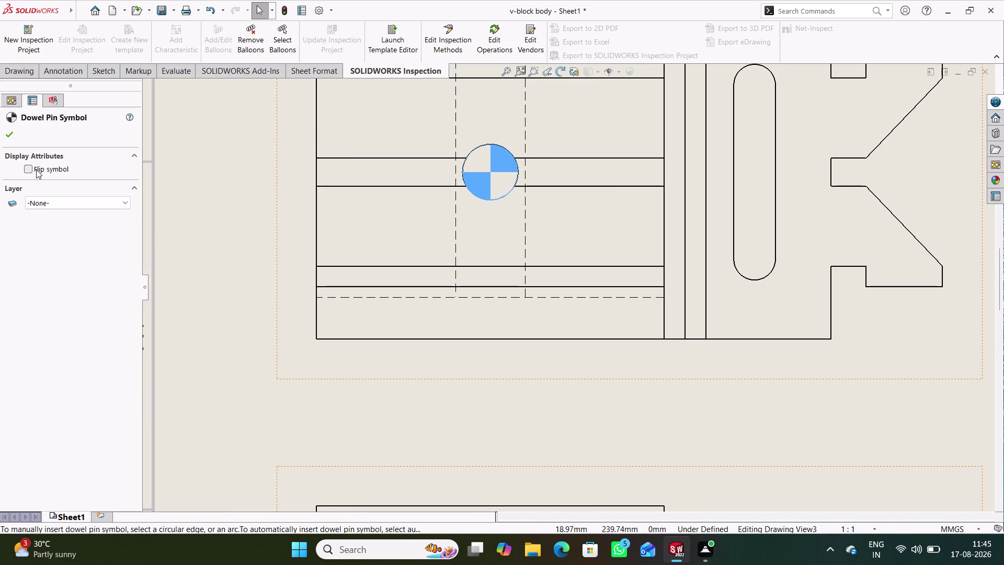
click(126, 203)
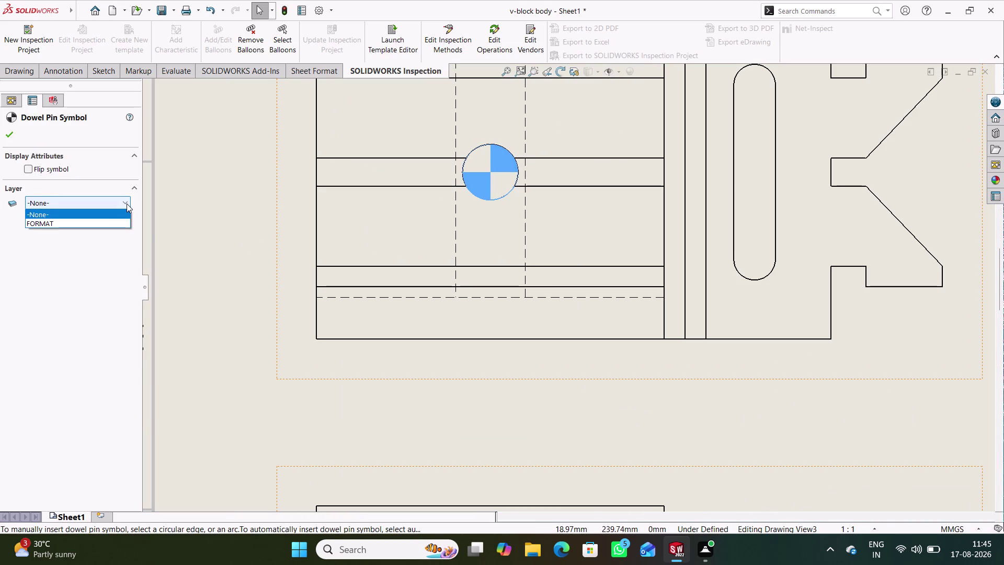
click(117, 221)
click(236, 201)
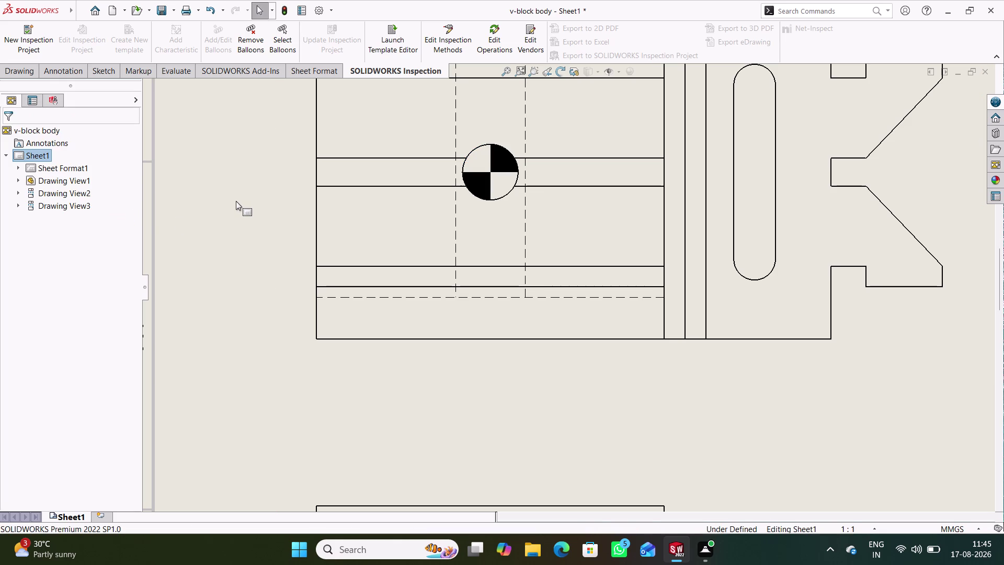
Reopen the dowel pin symbol settings, keep no layer, and collapse display options.
click(473, 184)
click(126, 200)
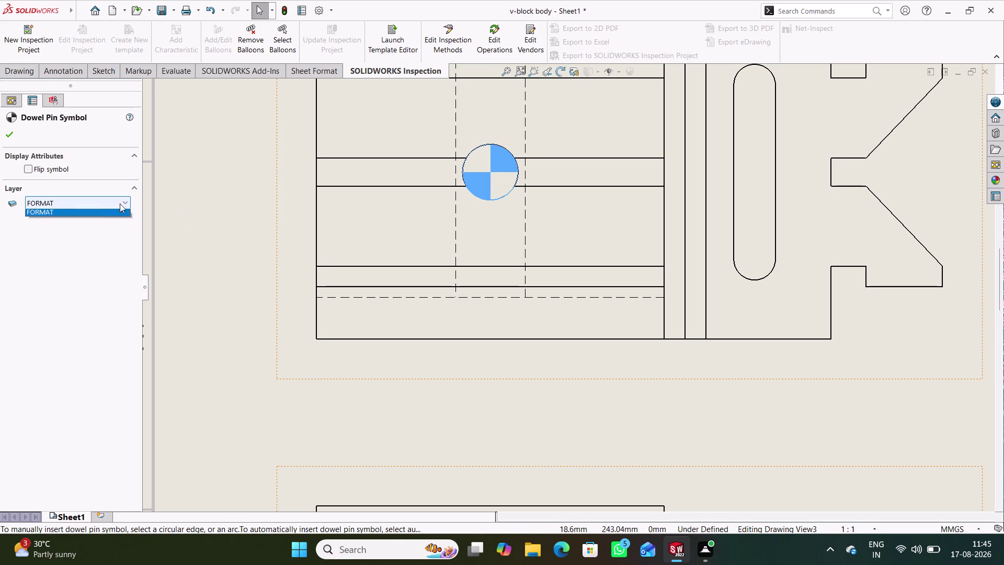
click(94, 214)
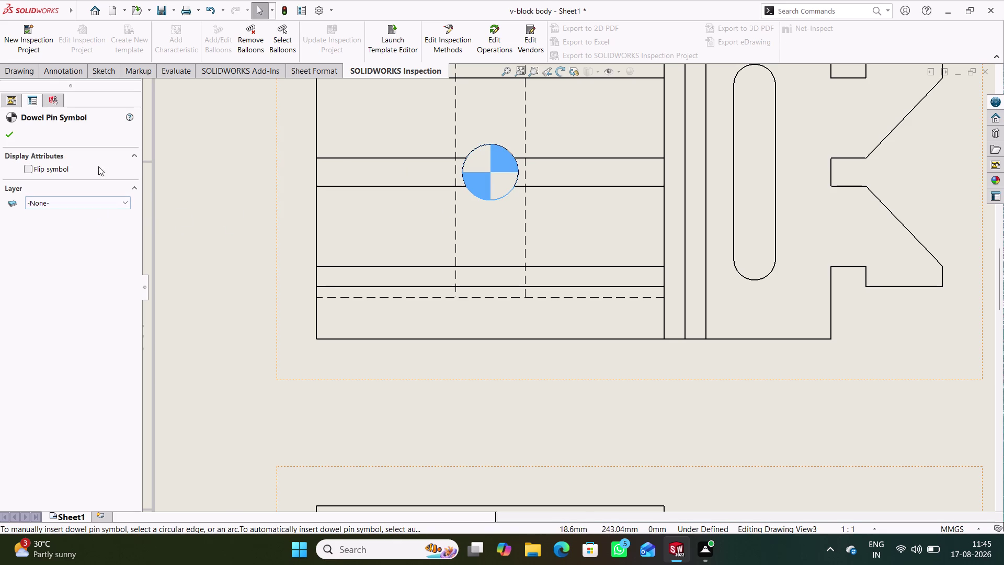
click(27, 166)
click(27, 166)
click(136, 155)
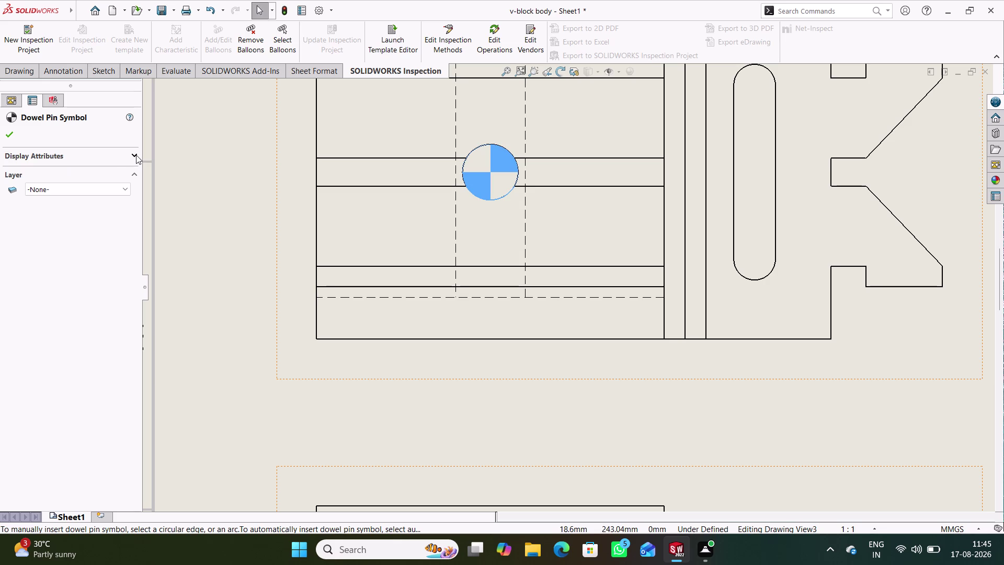
click(136, 155)
click(16, 135)
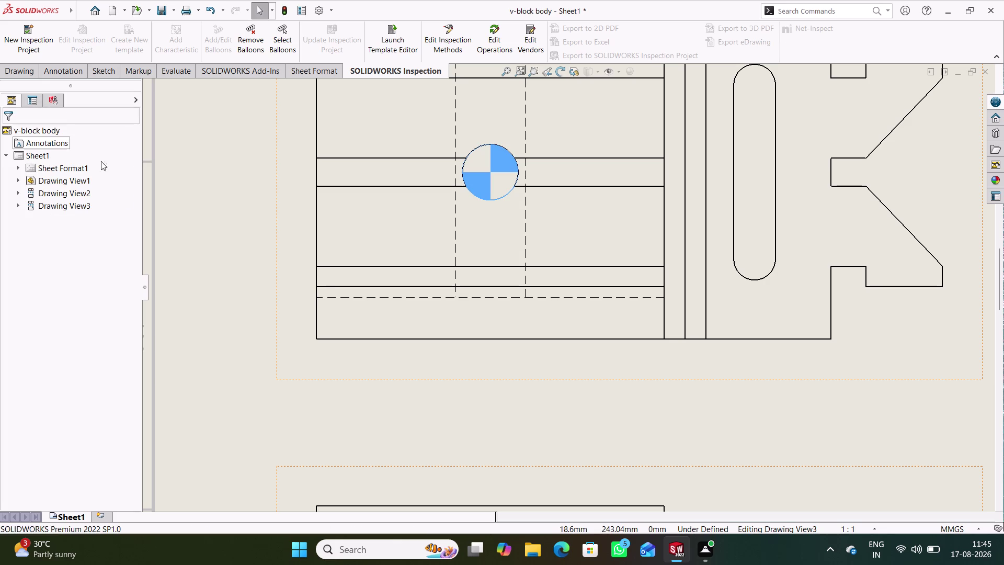
Zoom the sheet to show all three views and start a new Inspection project.
click(230, 185)
scroll(up, 3)
scroll(up, 3)
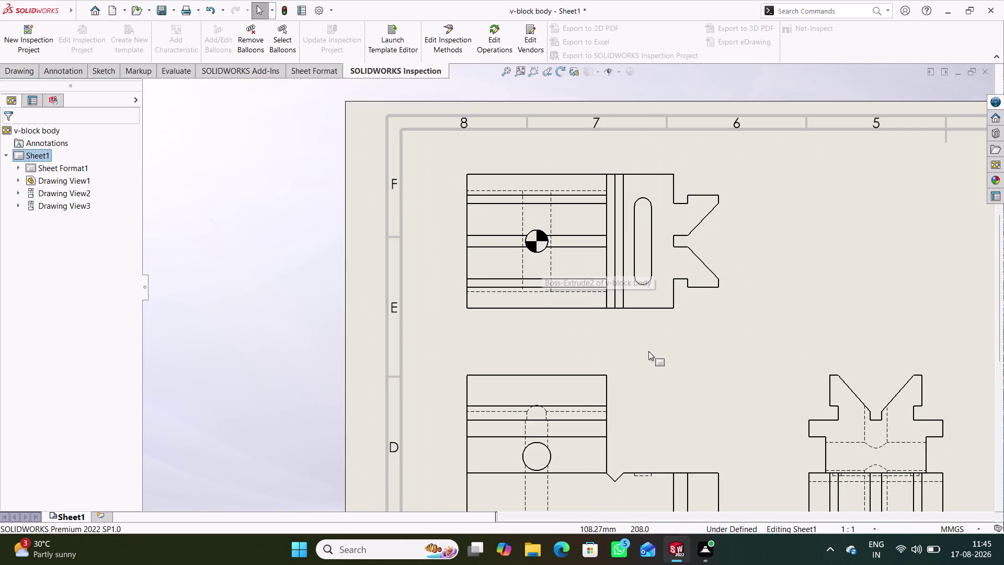
scroll(up, 3)
scroll(down, 3)
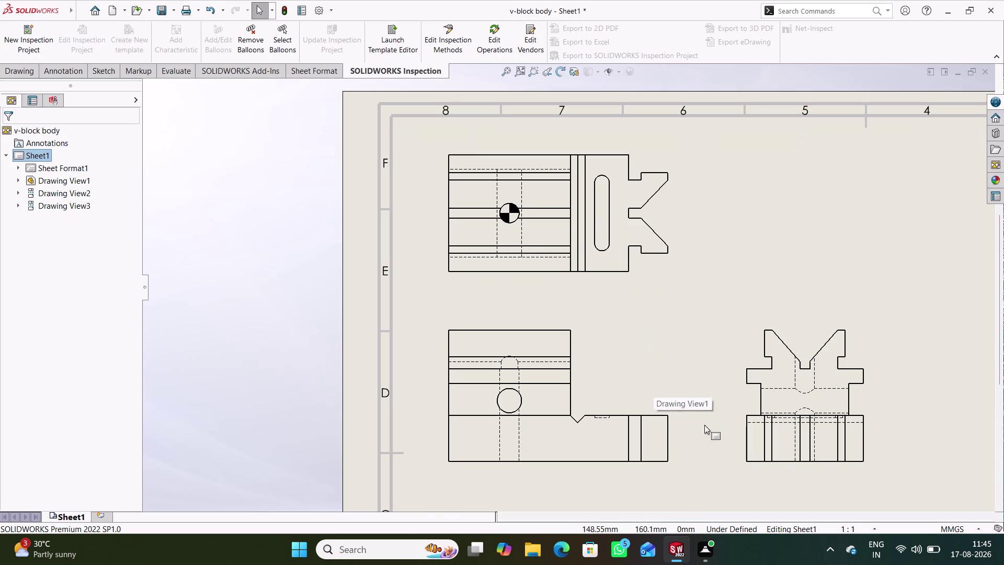
scroll(up, 3)
scroll(up, 3)
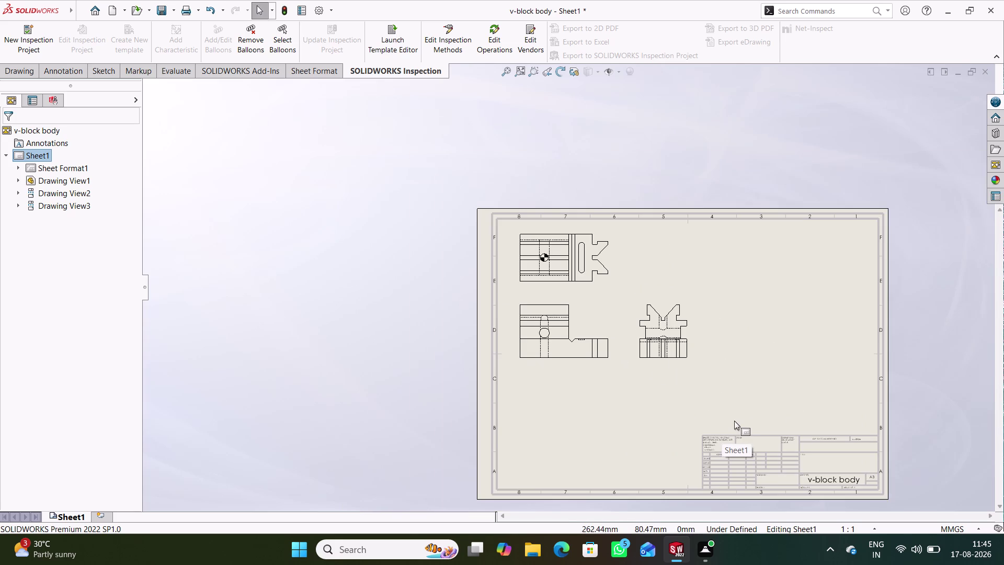
click(31, 48)
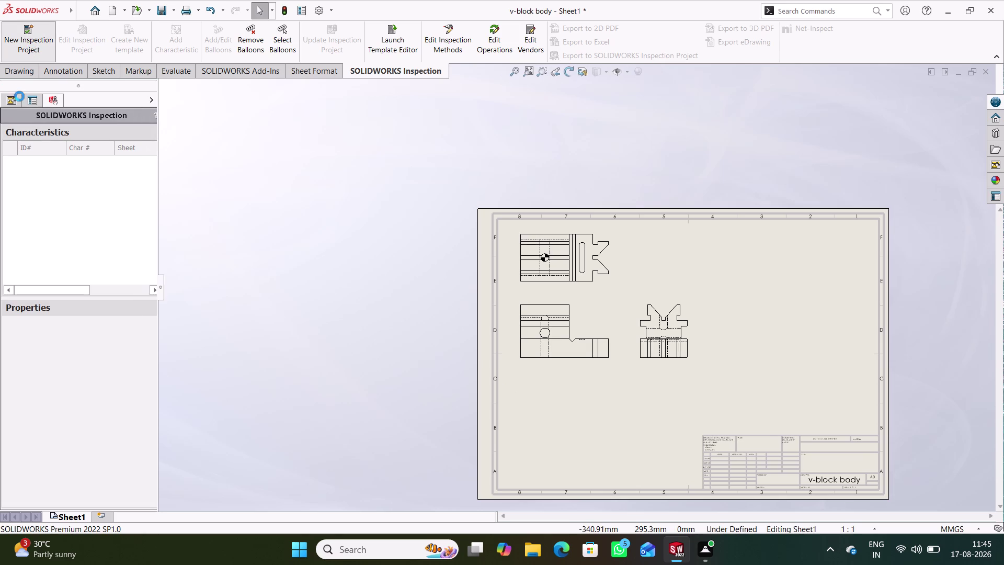
click(10, 101)
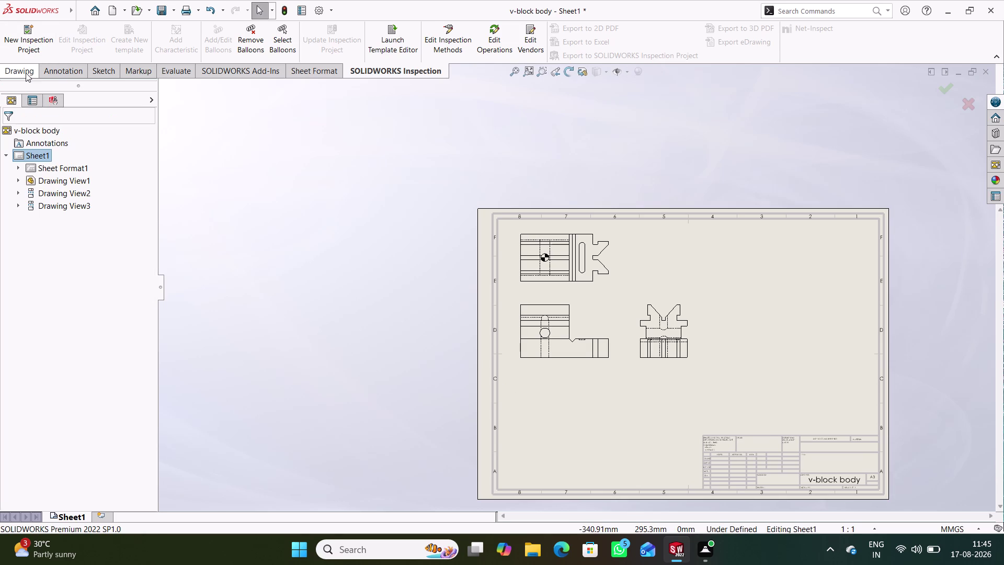
click(26, 72)
click(19, 52)
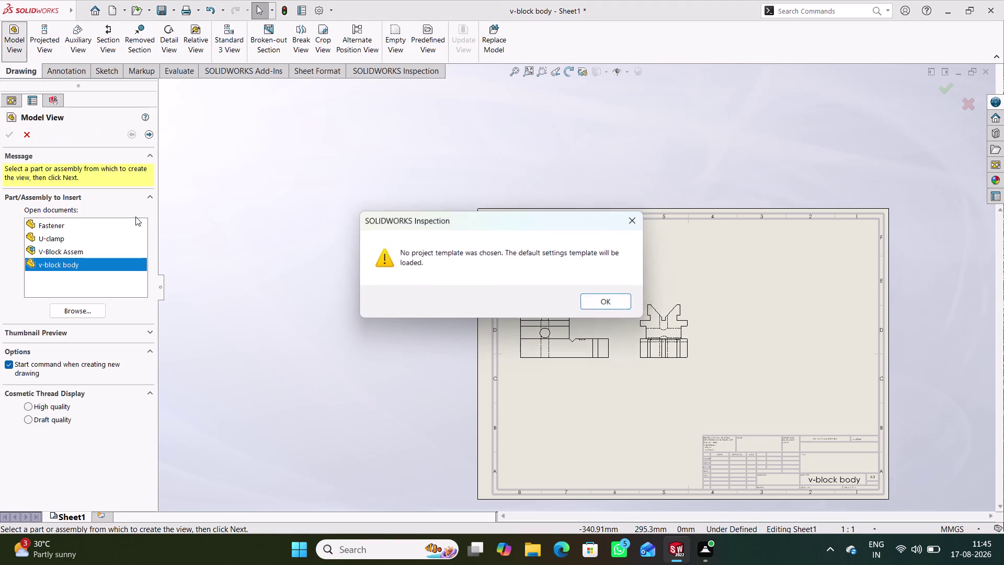
click(638, 214)
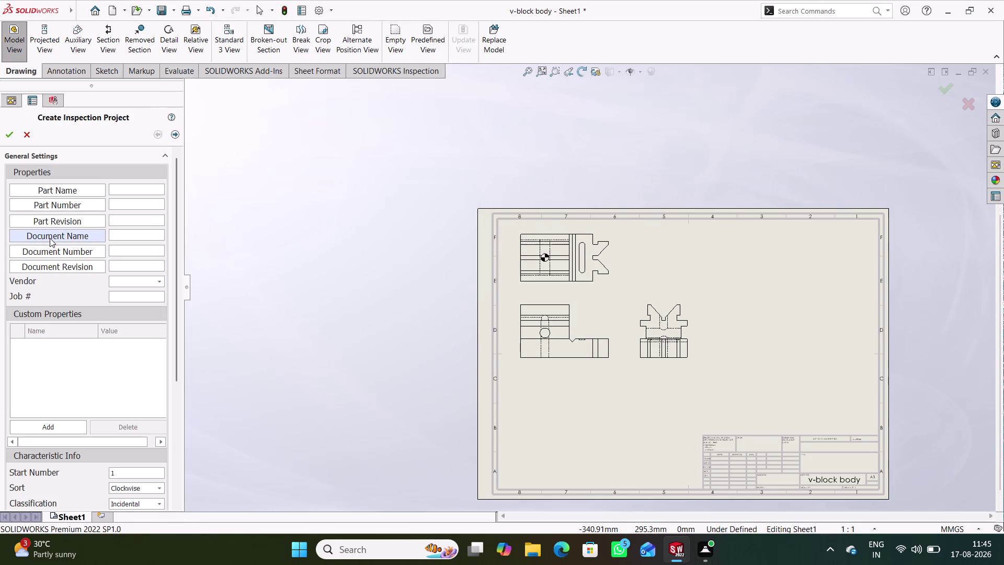
click(25, 137)
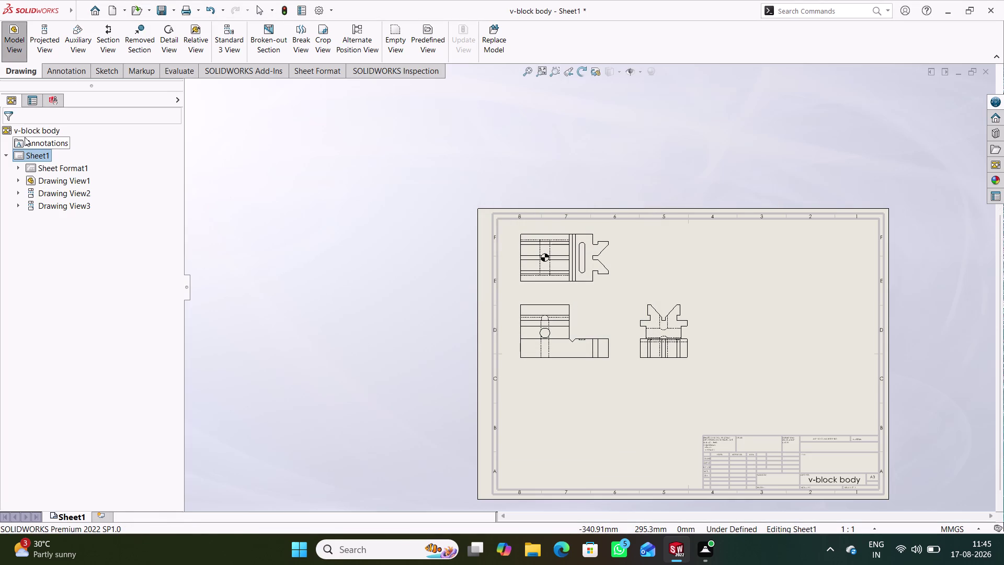
click(12, 102)
click(35, 100)
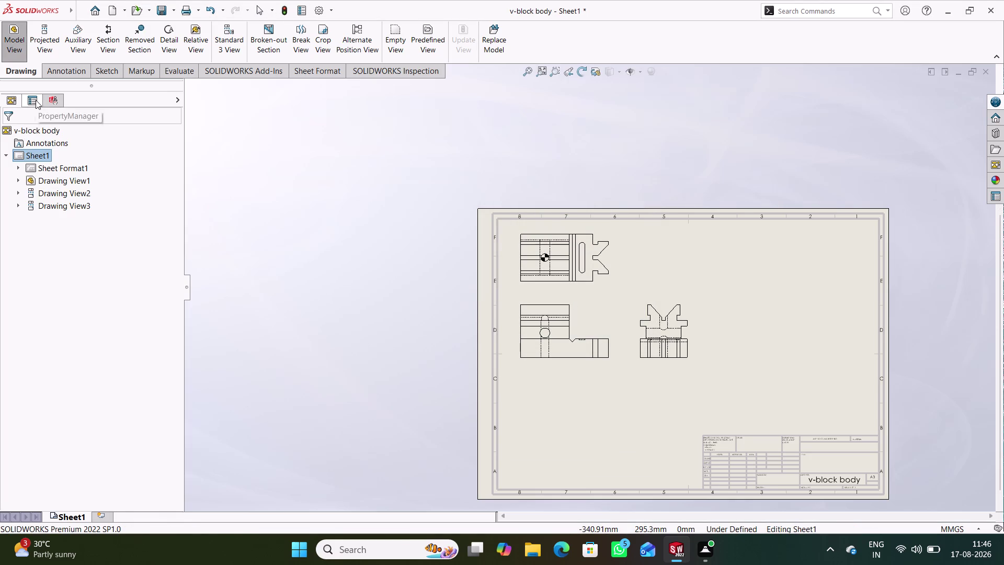
click(50, 100)
click(13, 101)
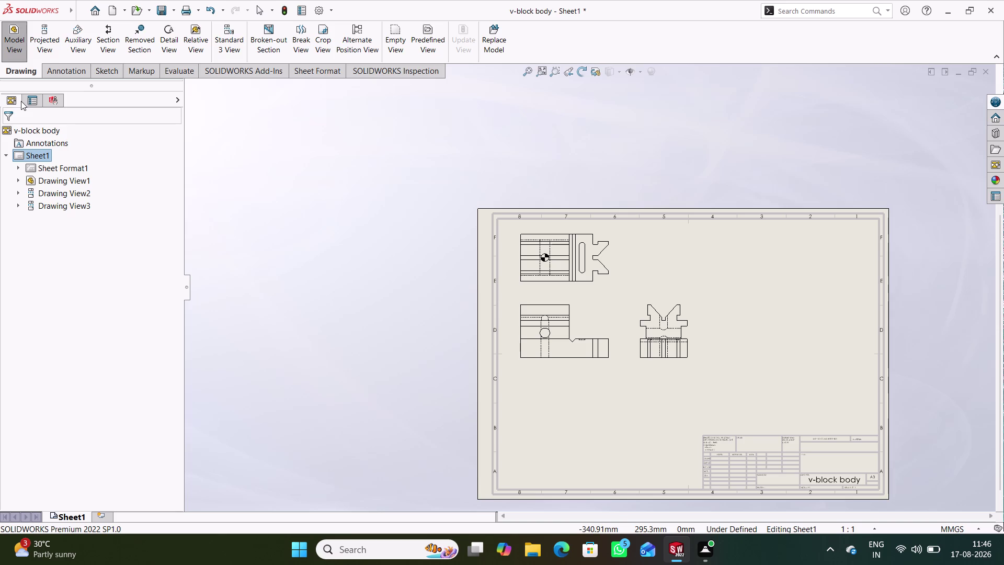
click(21, 54)
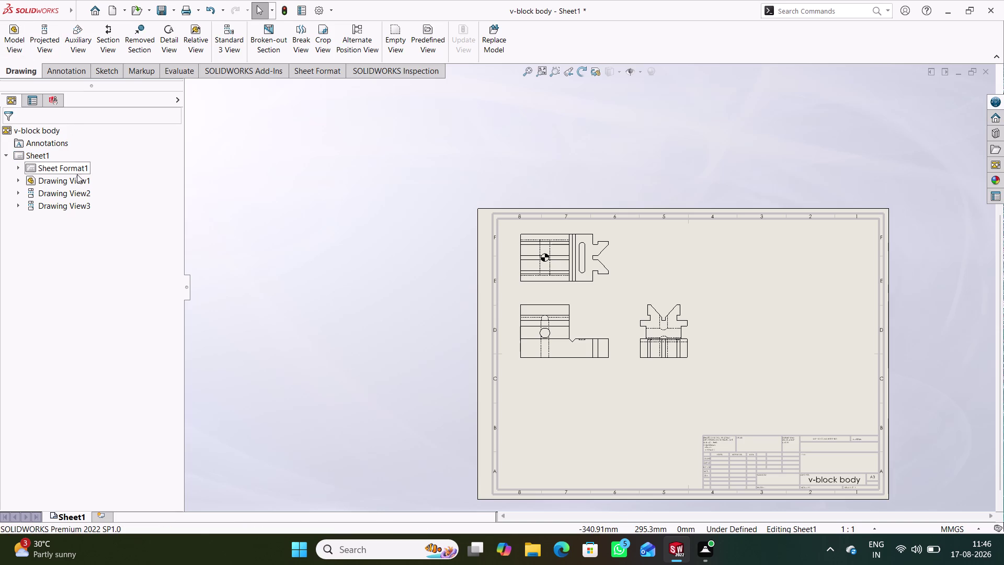
Insert a U-clamp view at the lower-left in a standard orientation, with a projected view above.
click(9, 49)
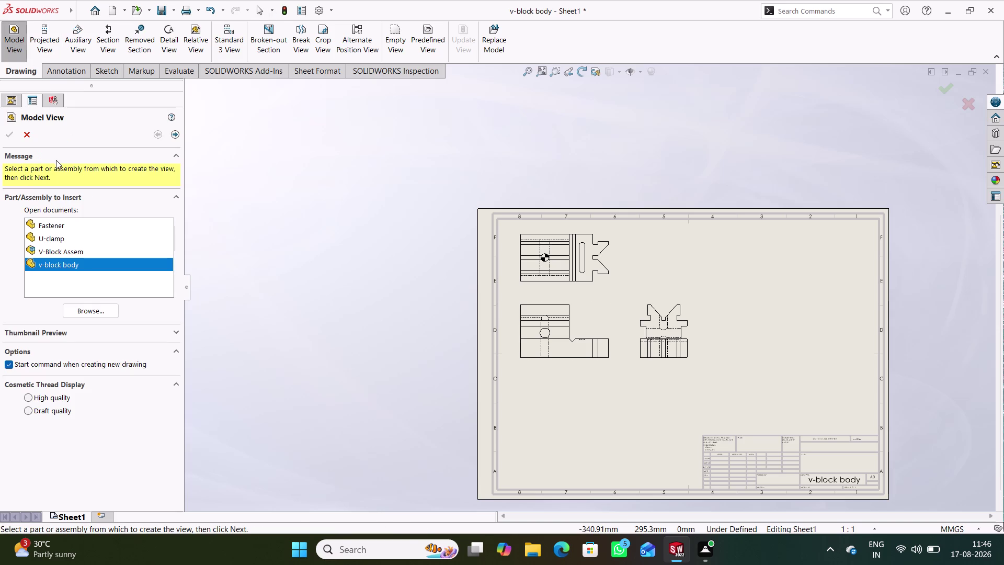
click(58, 235)
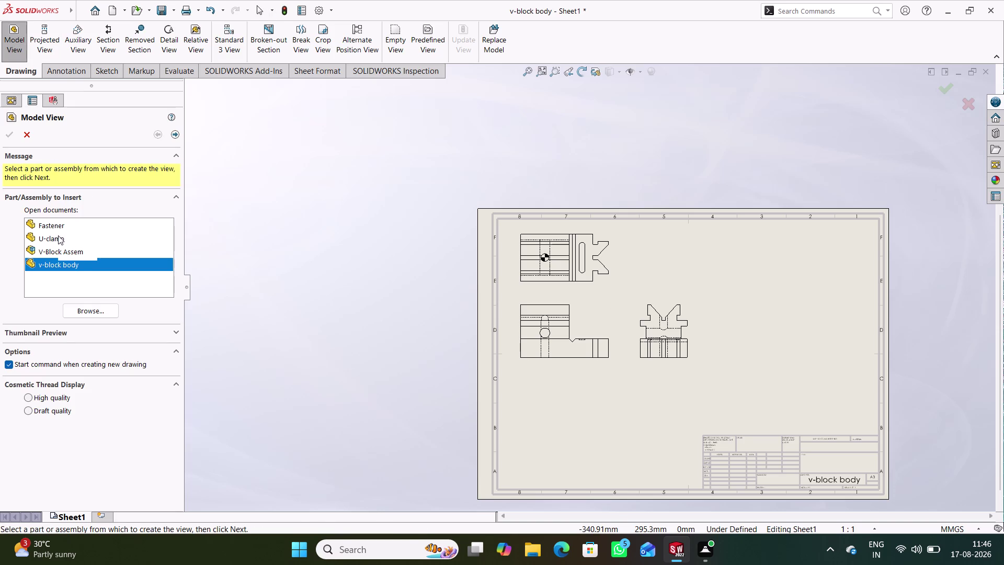
double_click(58, 236)
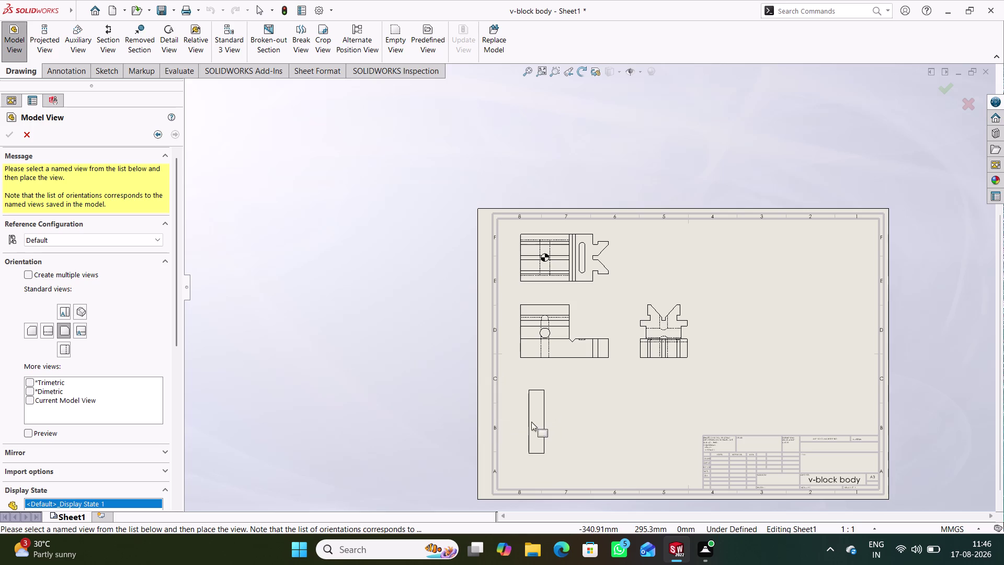
click(79, 330)
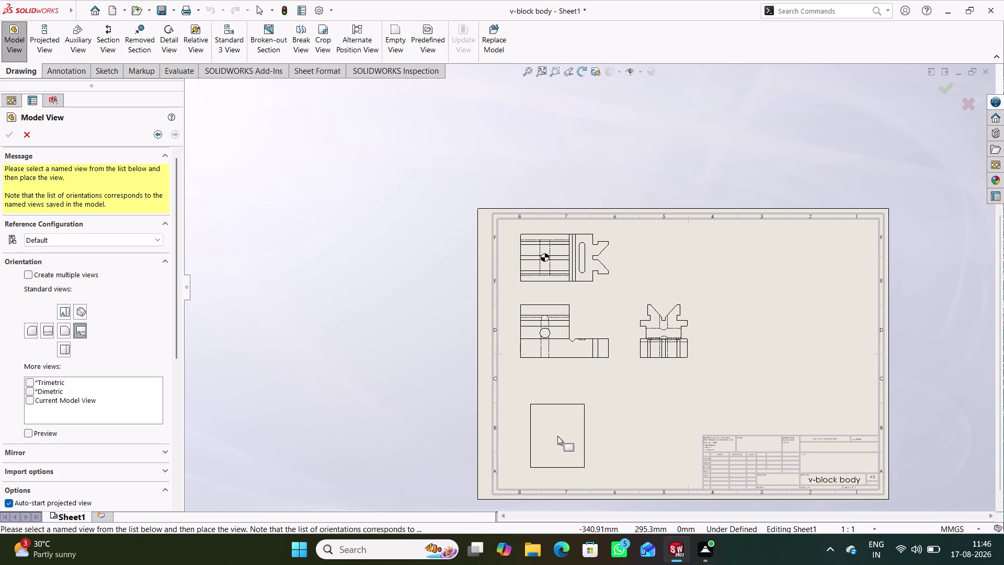
click(556, 441)
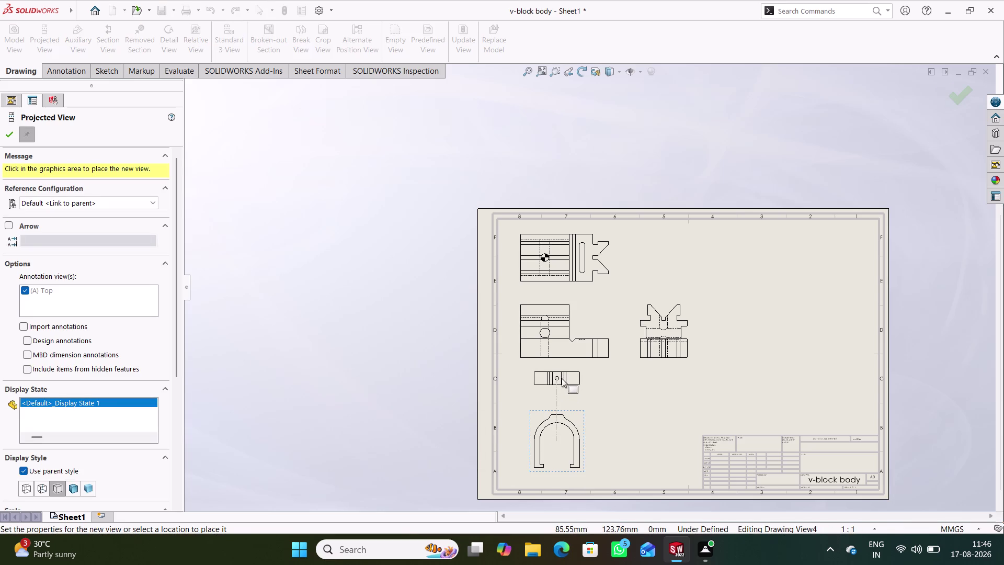
click(561, 385)
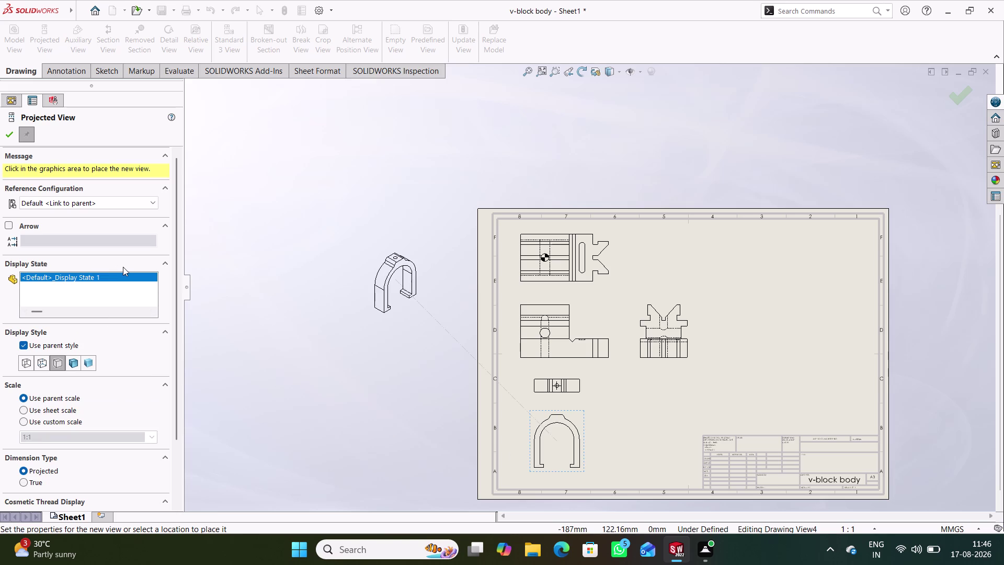
click(6, 133)
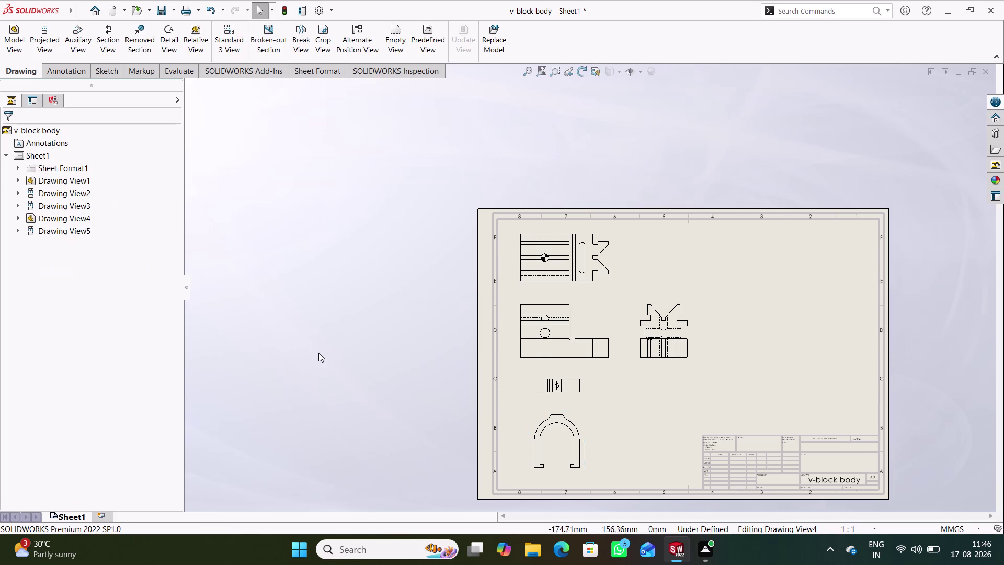
Switch the U-clamp view's display style to Hidden Lines Visible and confirm.
double_click(585, 445)
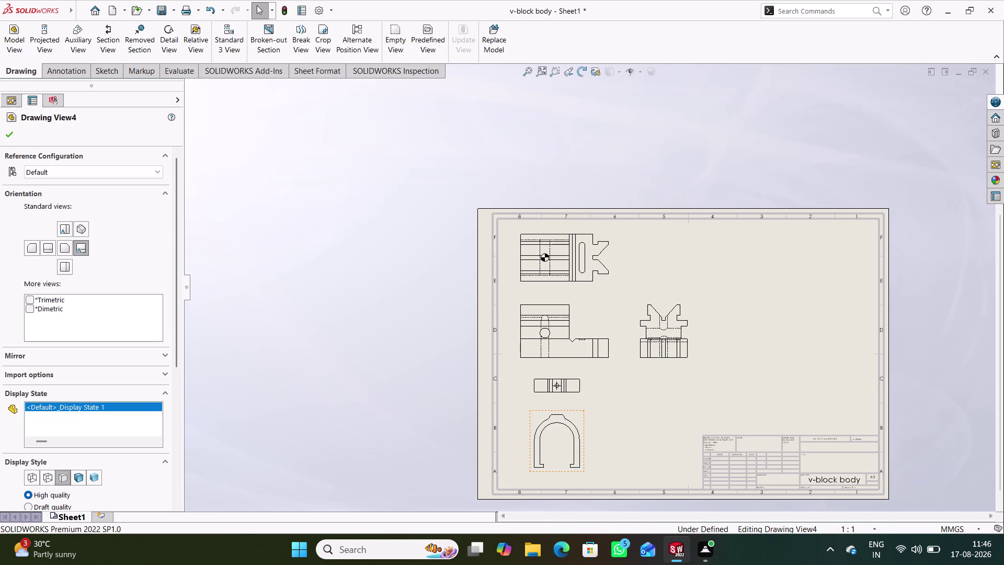
scroll(down, 3)
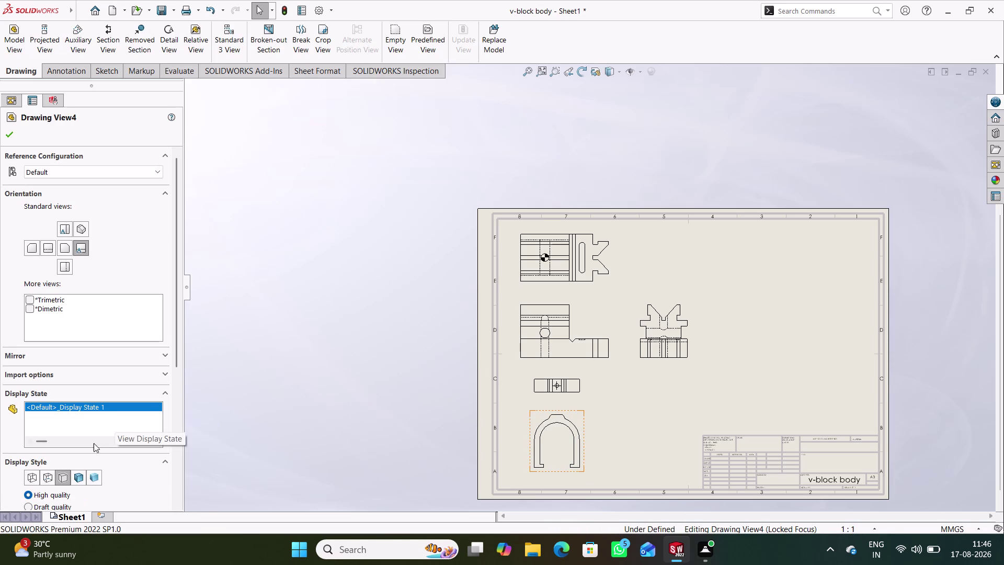
click(51, 475)
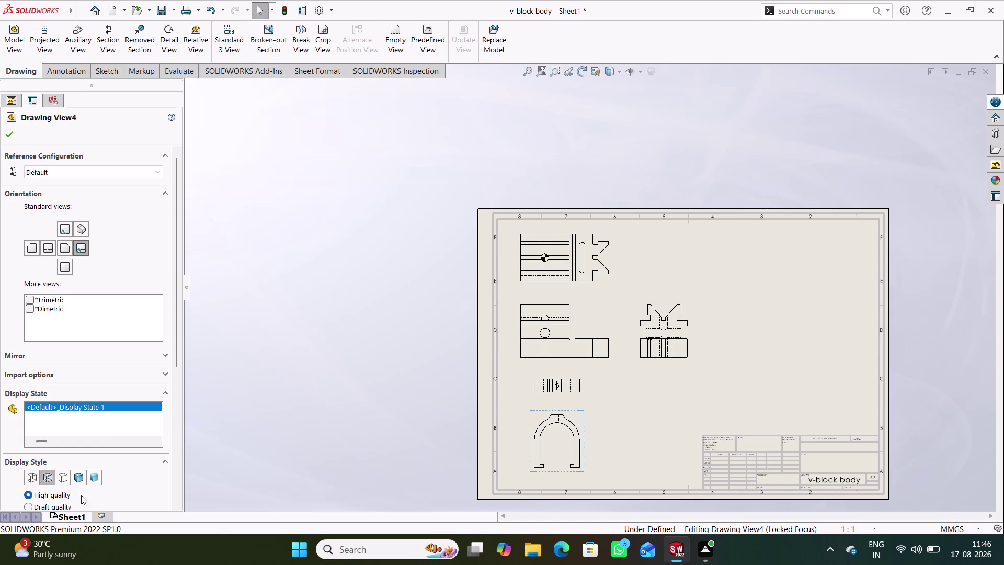
scroll(down, 3)
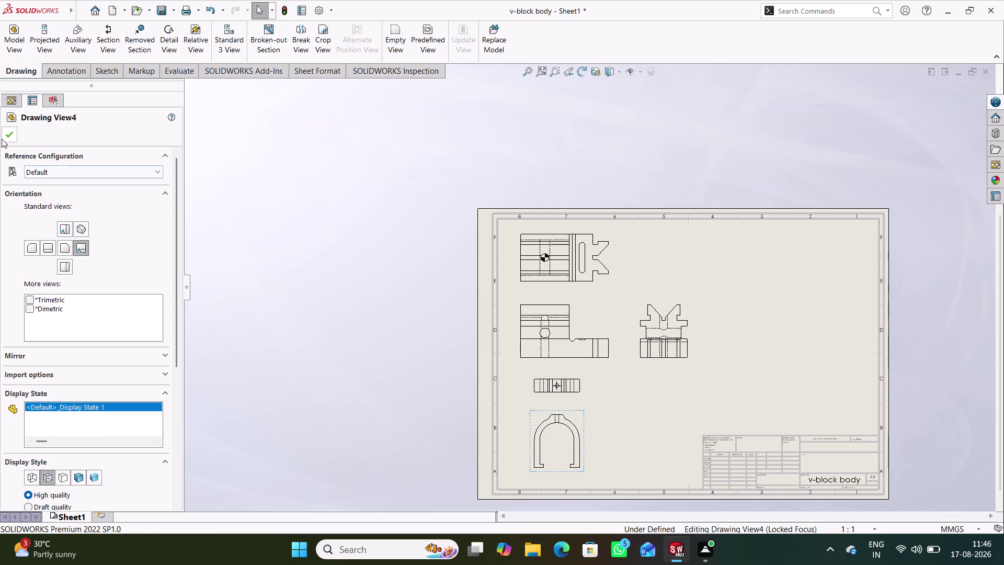
click(5, 133)
click(320, 347)
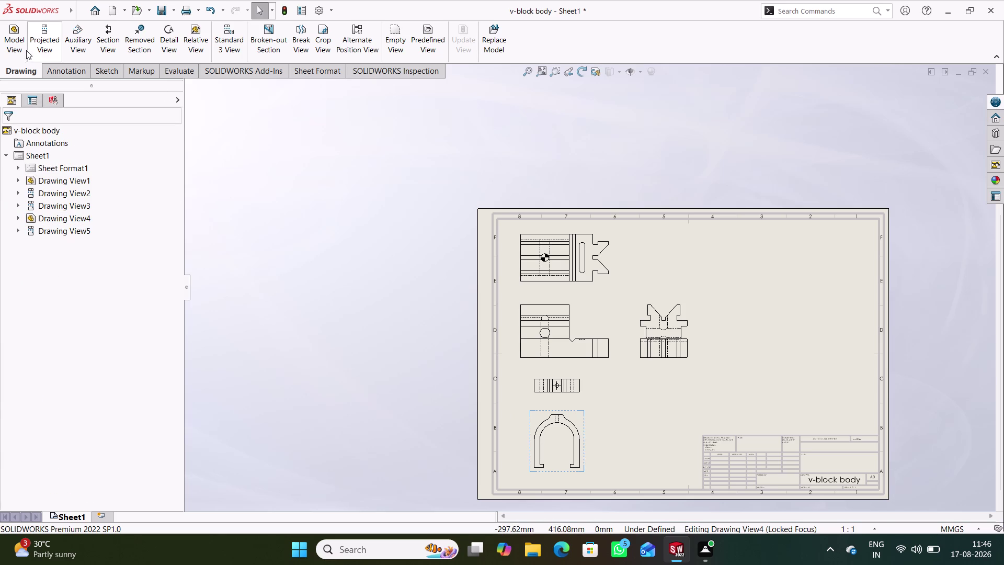
drag(22, 48, 29, 50)
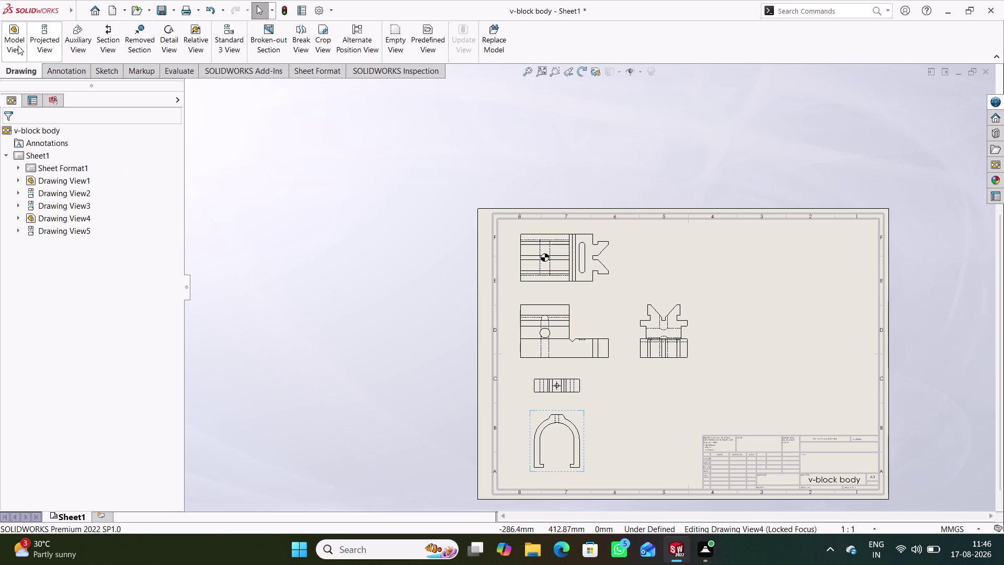
click(17, 45)
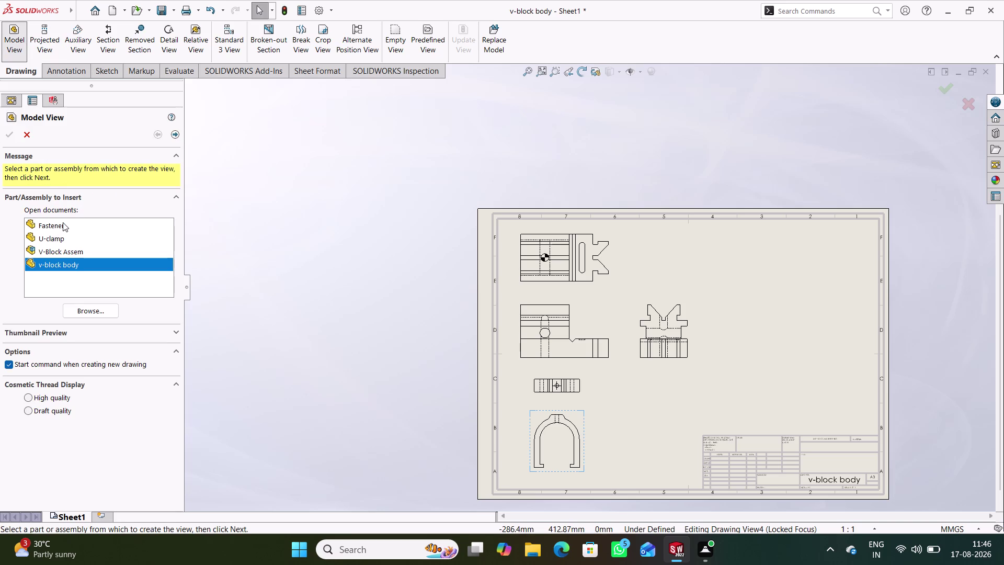
Place a Fastener view right of the U-clamp with a projected end view below.
double_click(63, 222)
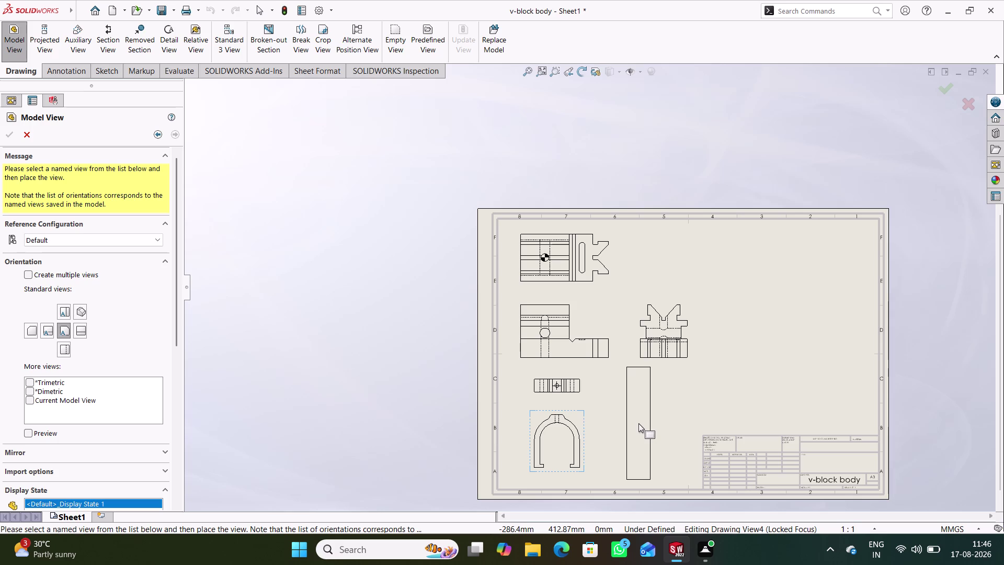
click(637, 421)
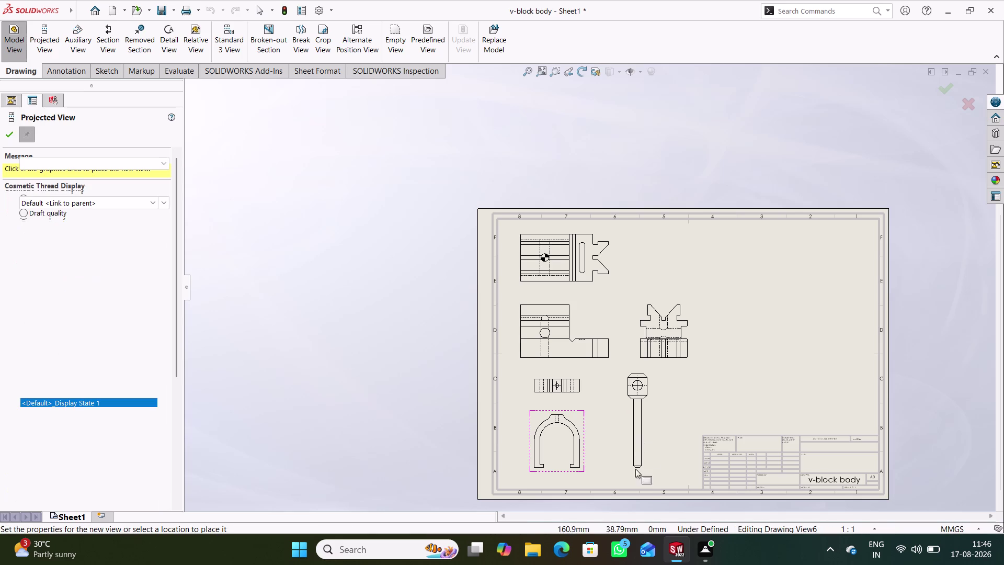
click(641, 483)
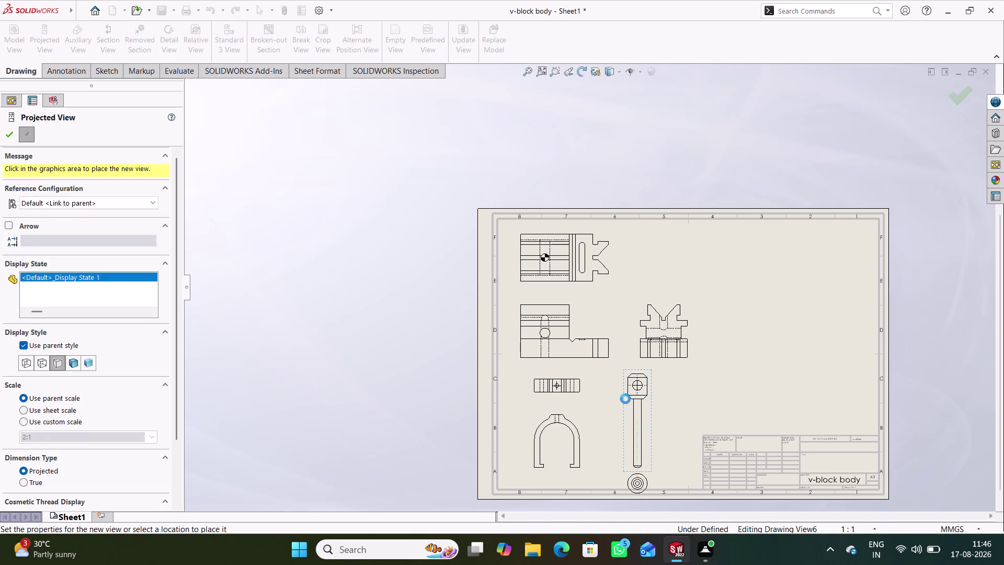
click(7, 137)
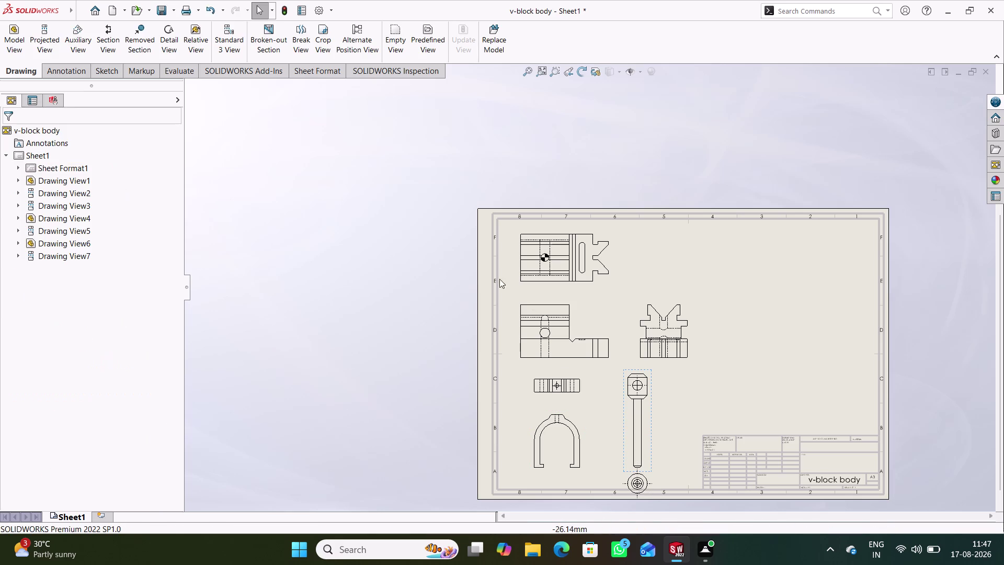
Drag the pin's end view down toward the sheet's bottom edge.
scroll(down, 3)
scroll(down, 3)
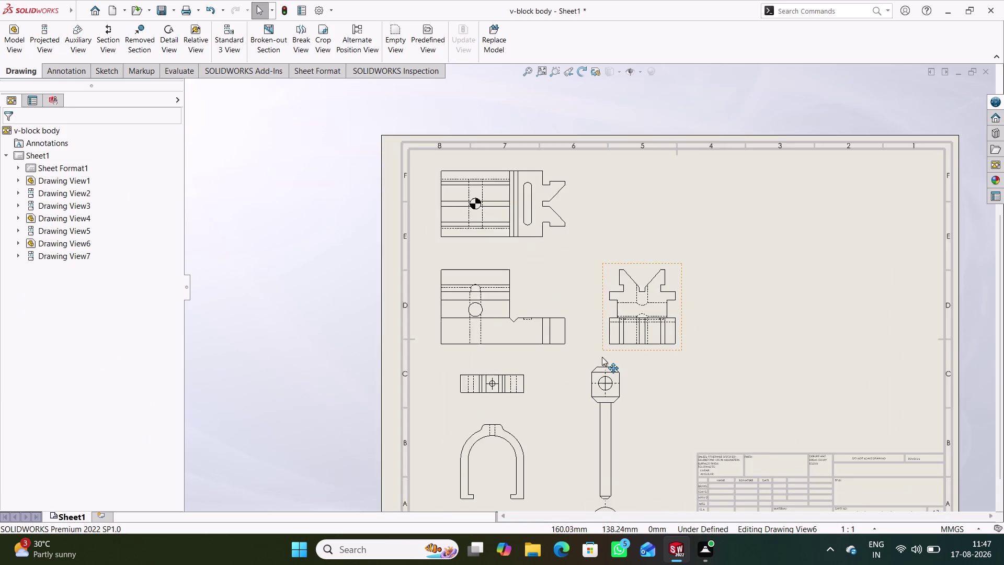
drag(526, 248, 525, 236)
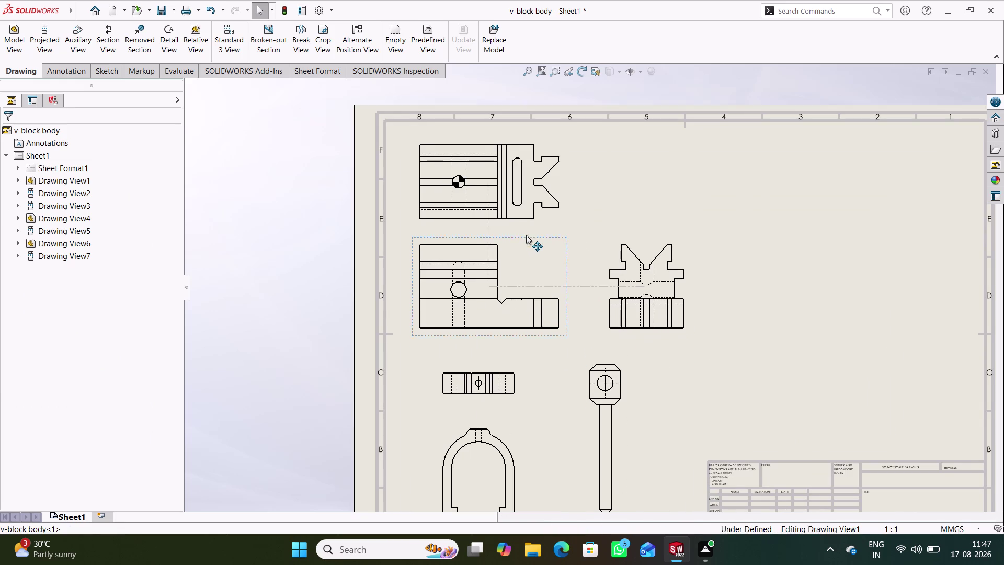
drag(525, 236, 526, 229)
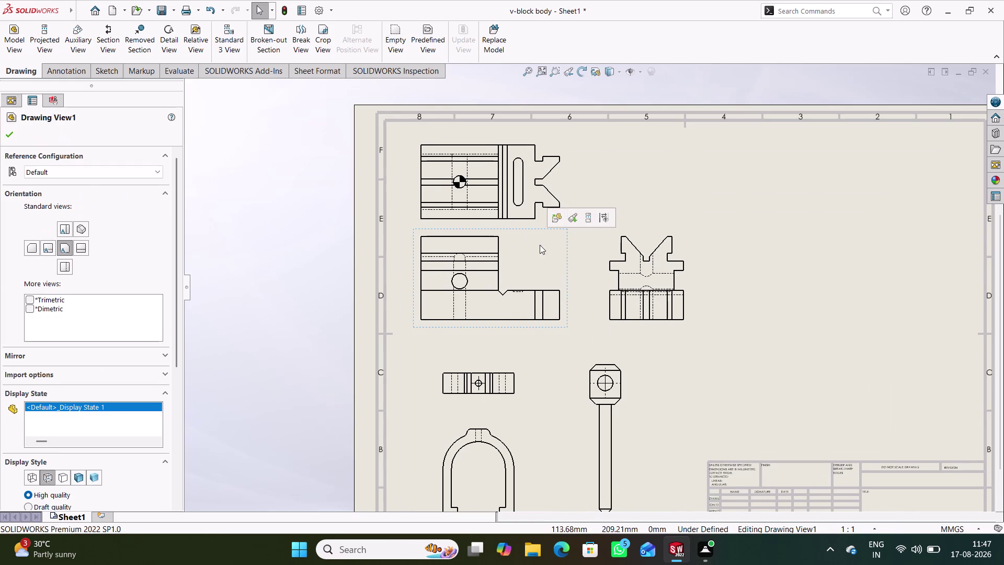
drag(631, 392, 652, 372)
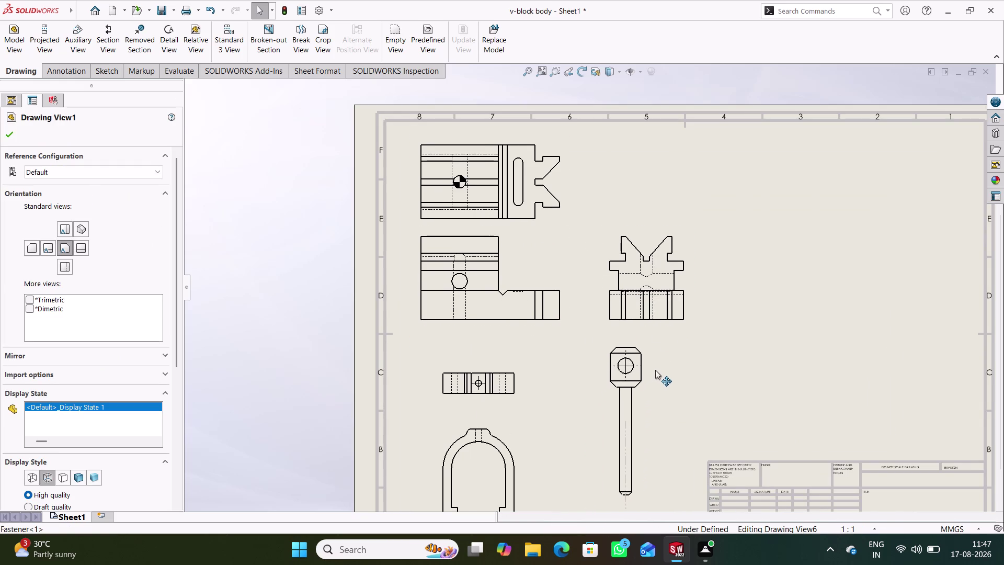
drag(652, 373, 661, 366)
scroll(up, 3)
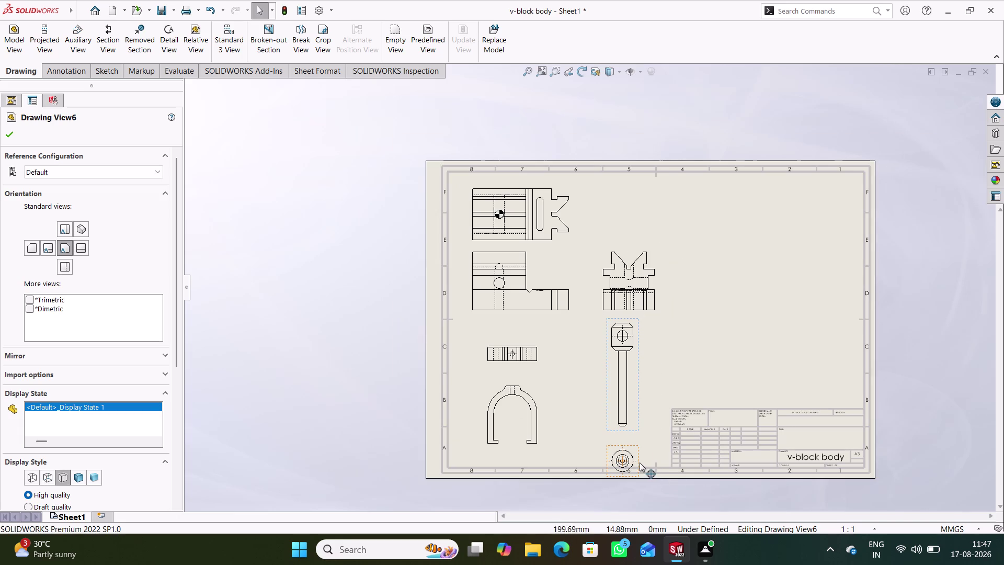
drag(639, 461, 644, 439)
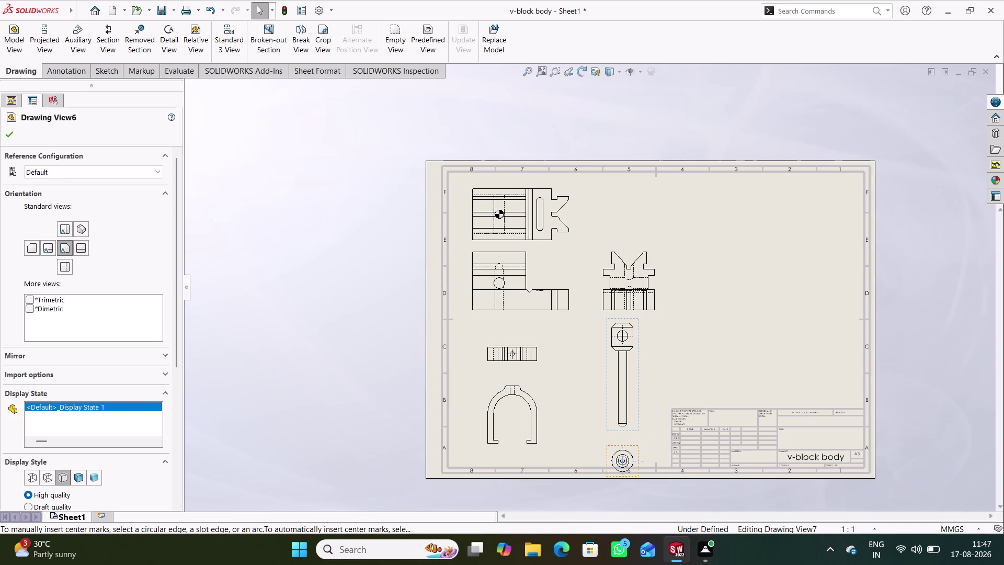
Align the pin's end view directly under the pin's front view.
click(665, 341)
drag(638, 447, 639, 435)
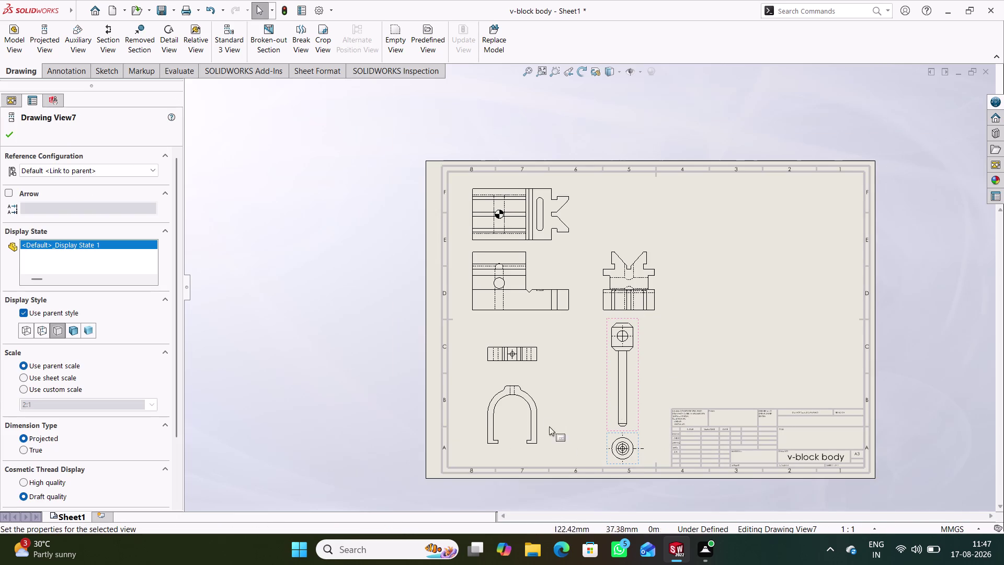
scroll(down, 3)
scroll(down, 3)
click(713, 319)
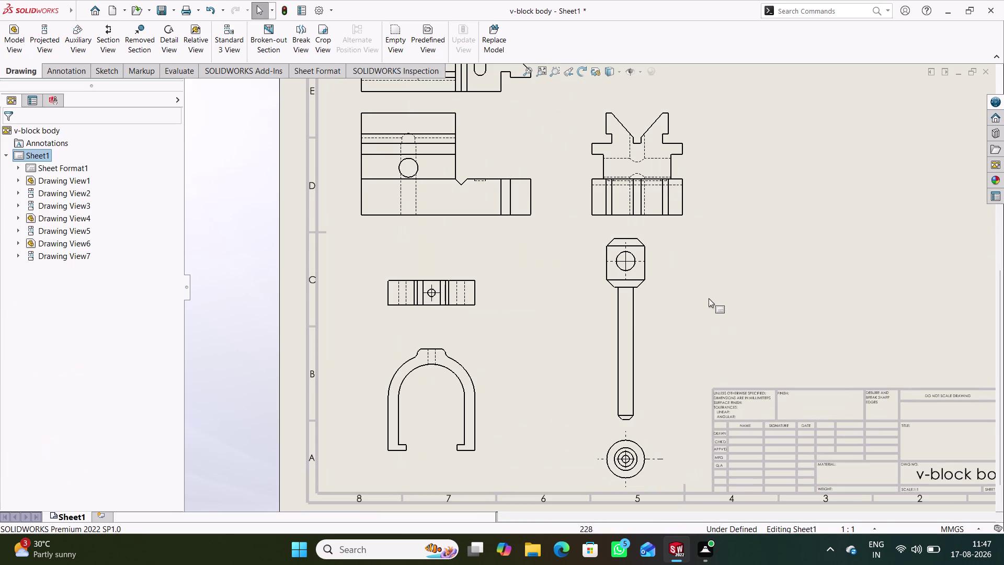
scroll(up, 3)
scroll(down, 3)
middle_drag(547, 176, 504, 235)
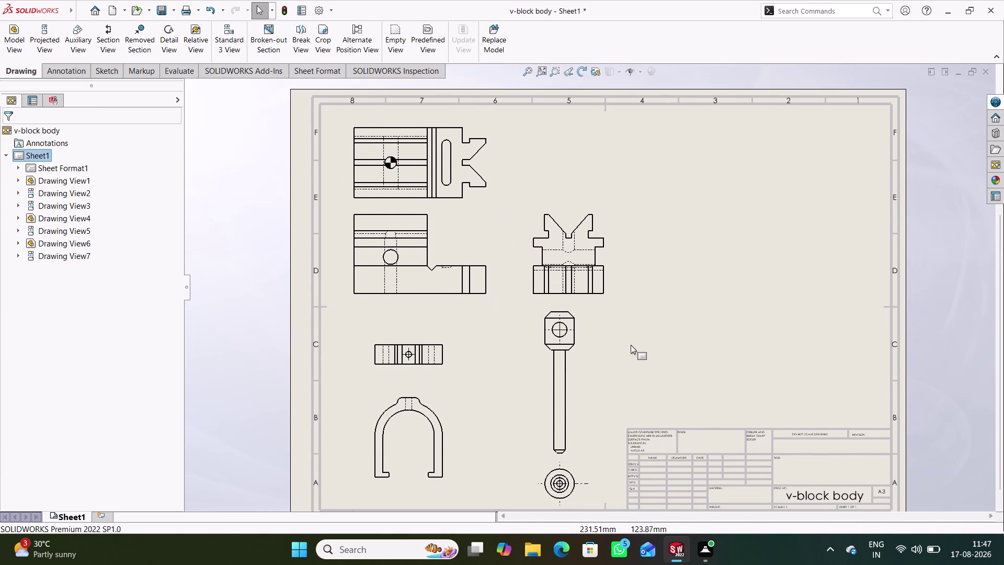
Check the properties of the pin, small block and U-clamp views.
double_click(579, 368)
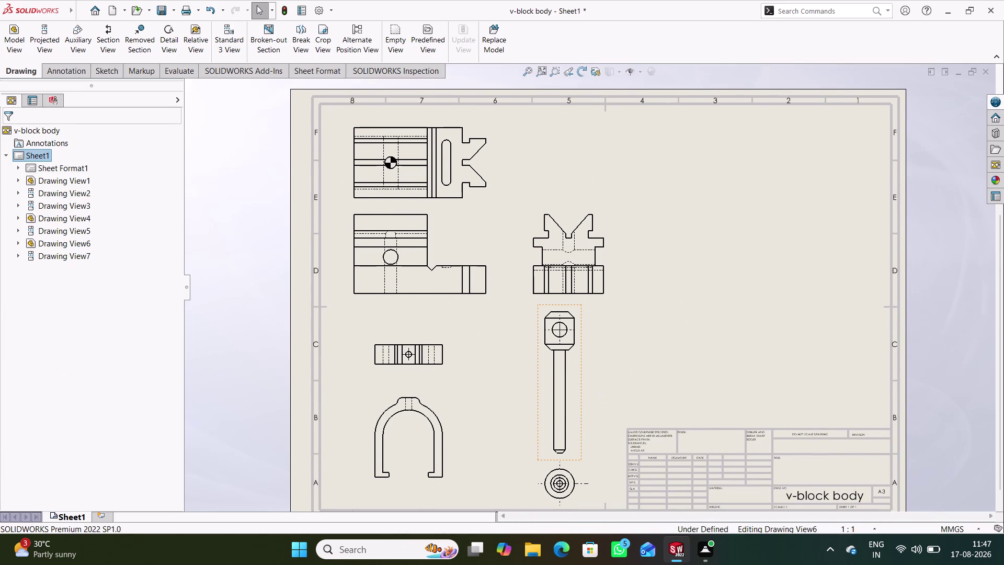
scroll(down, 3)
click(47, 382)
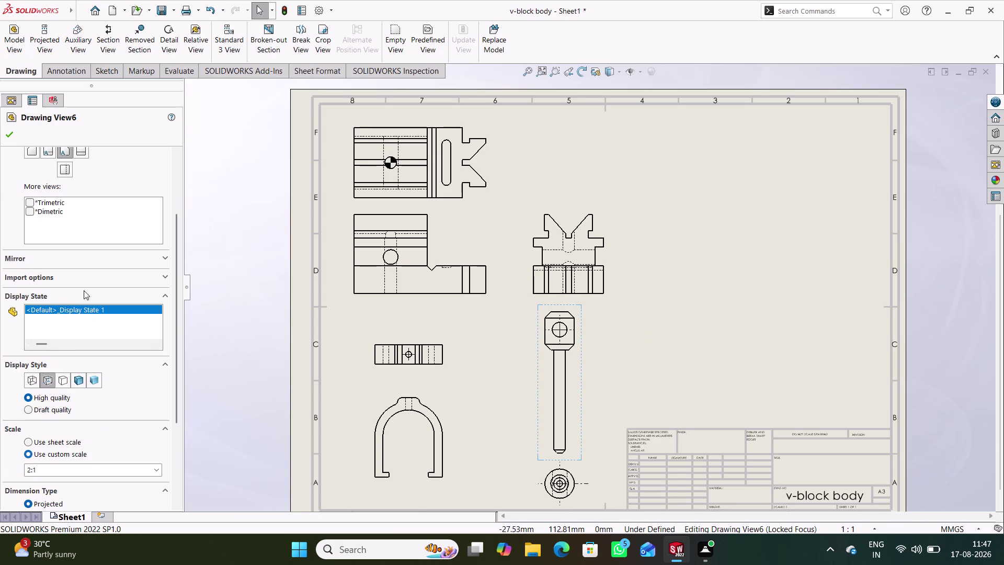
click(14, 136)
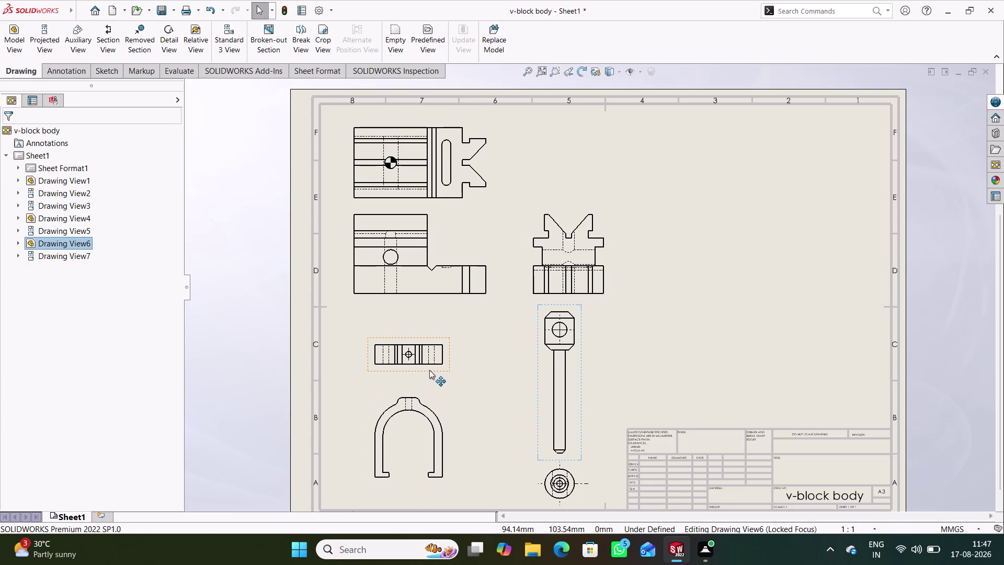
double_click(434, 378)
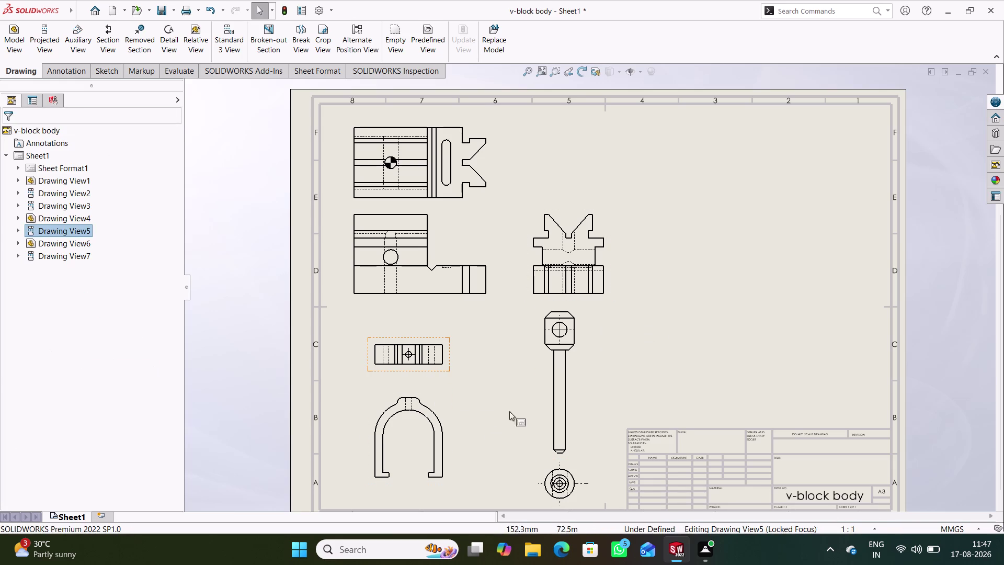
double_click(452, 435)
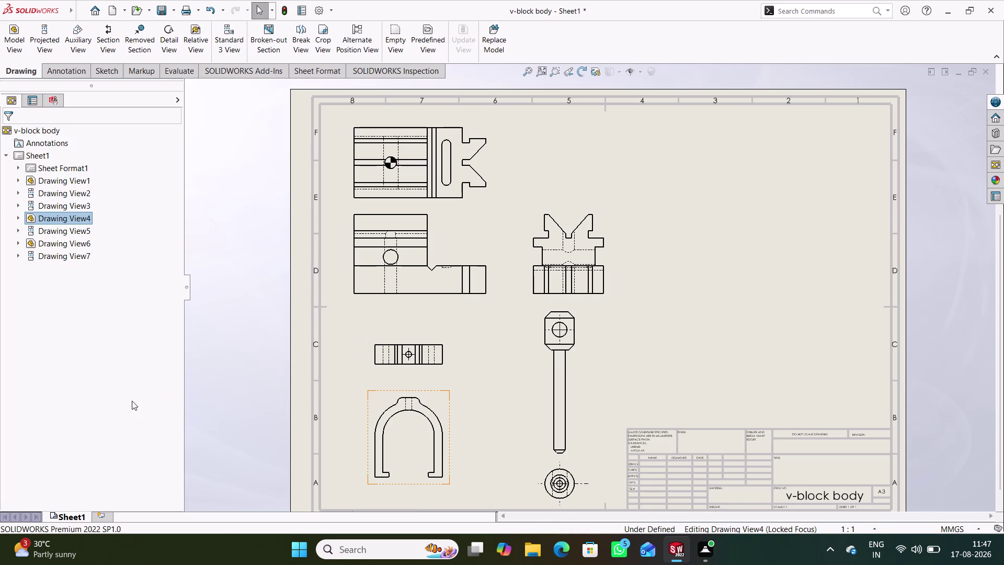
double_click(449, 400)
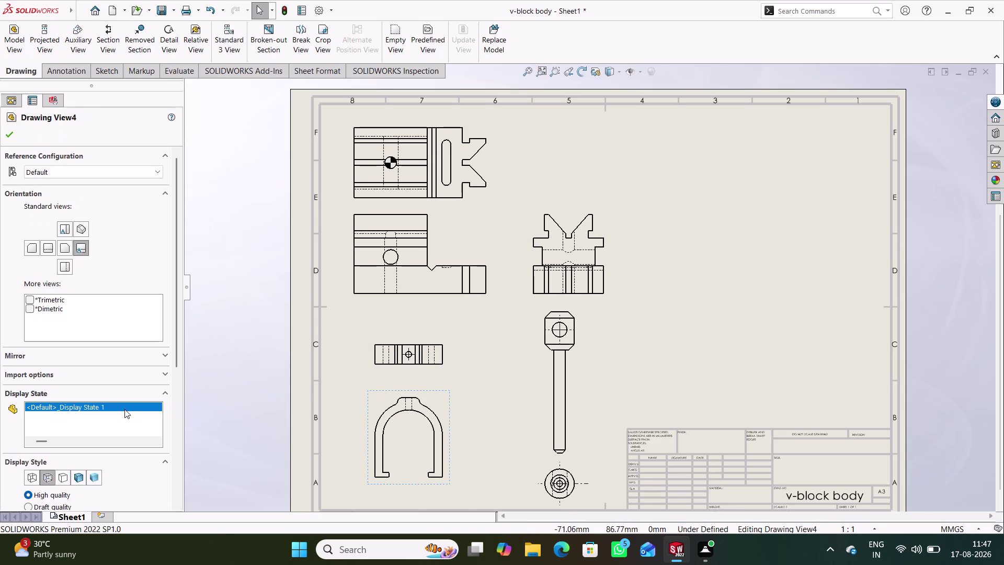
scroll(down, 3)
scroll(down, 3)
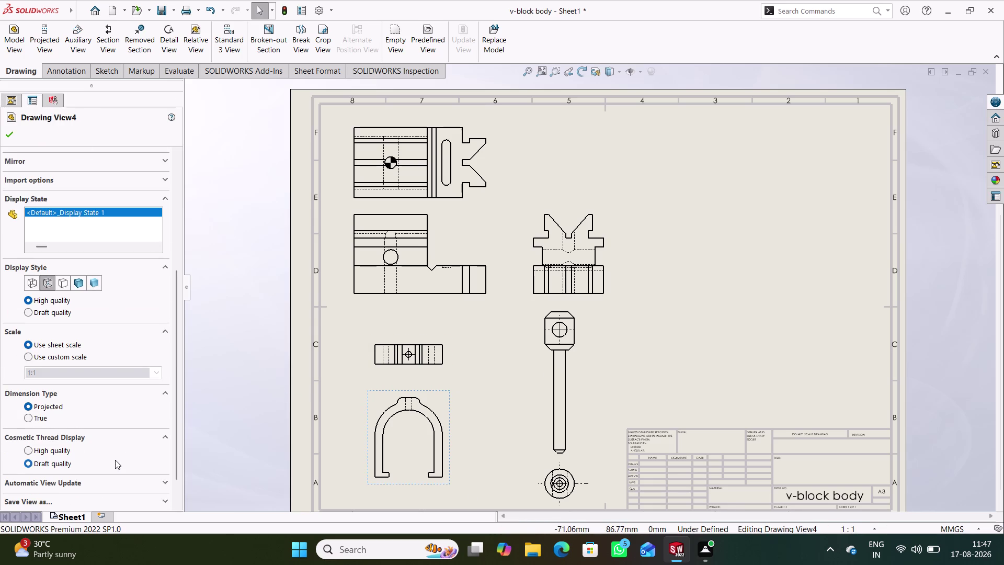
click(10, 137)
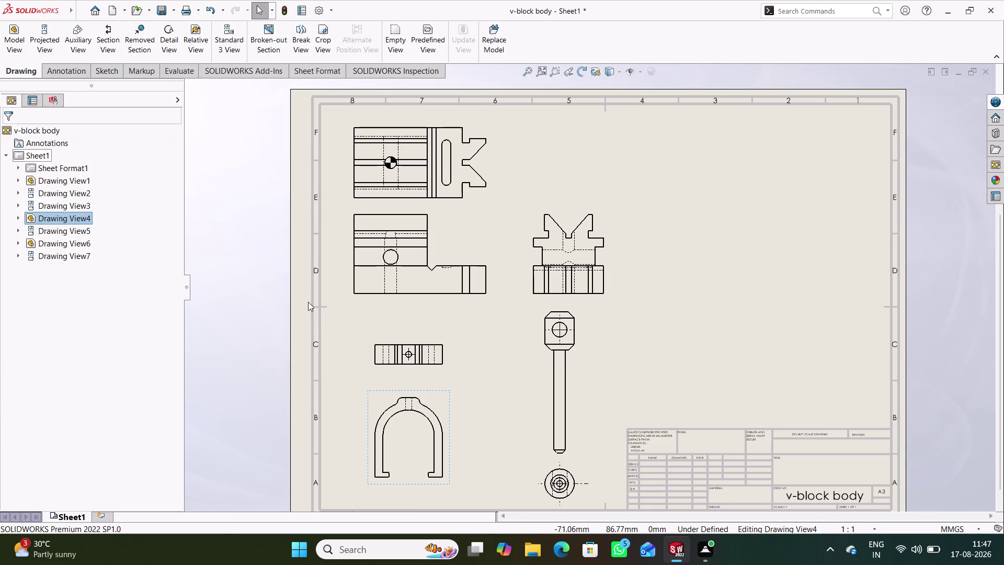
Check the v-block body front view's properties and show the Annotation commands.
click(465, 308)
click(465, 307)
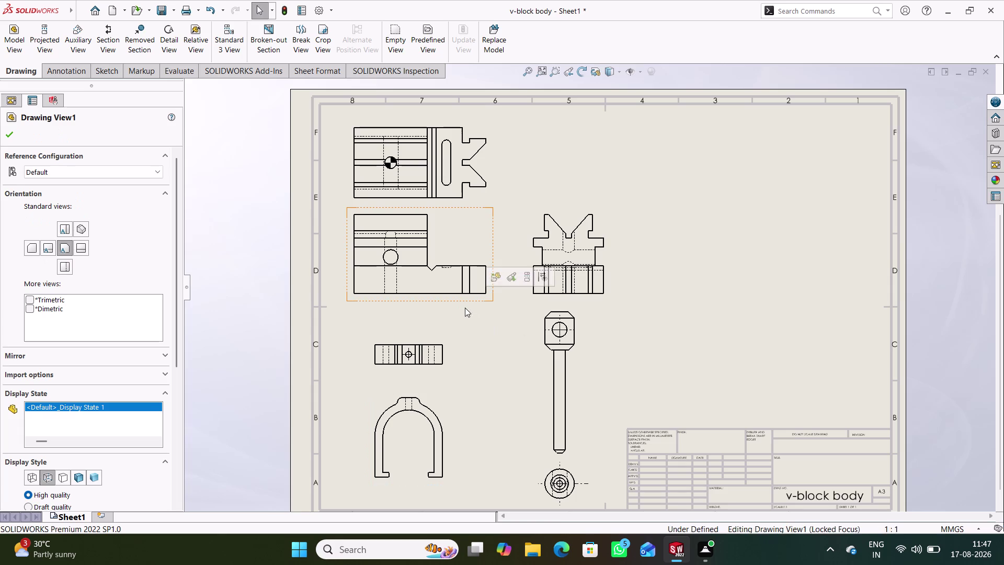
scroll(down, 3)
scroll(down, 3)
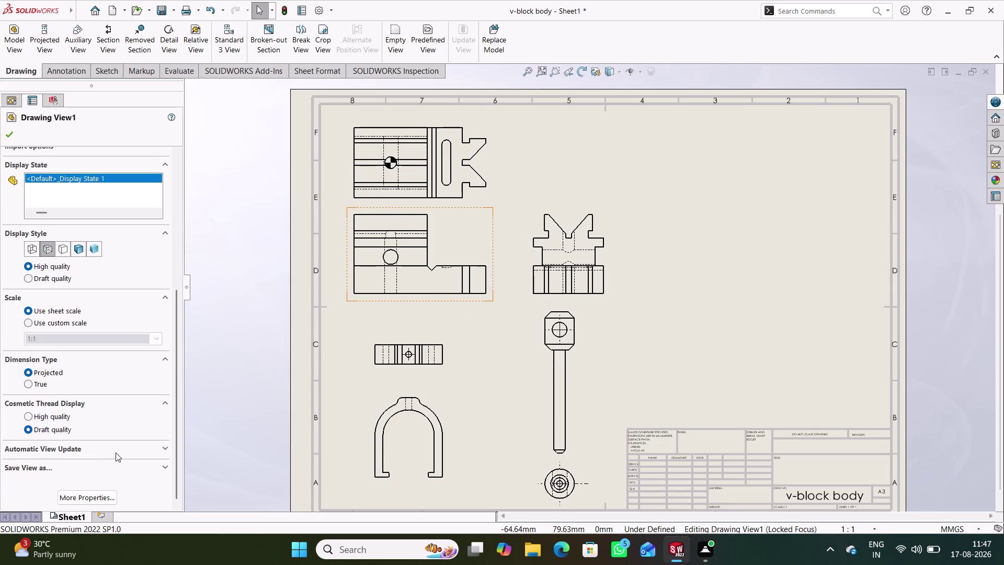
click(12, 136)
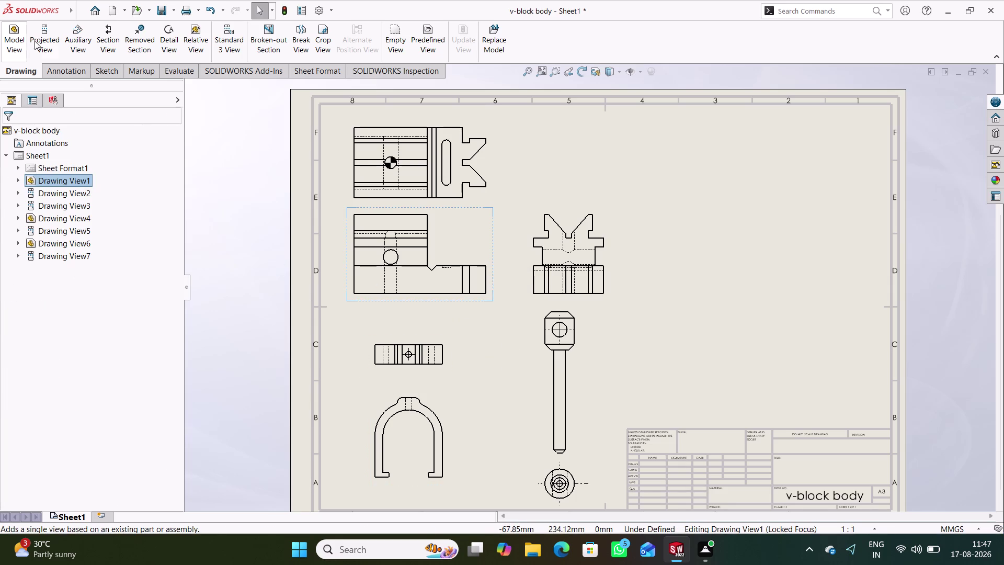
click(48, 70)
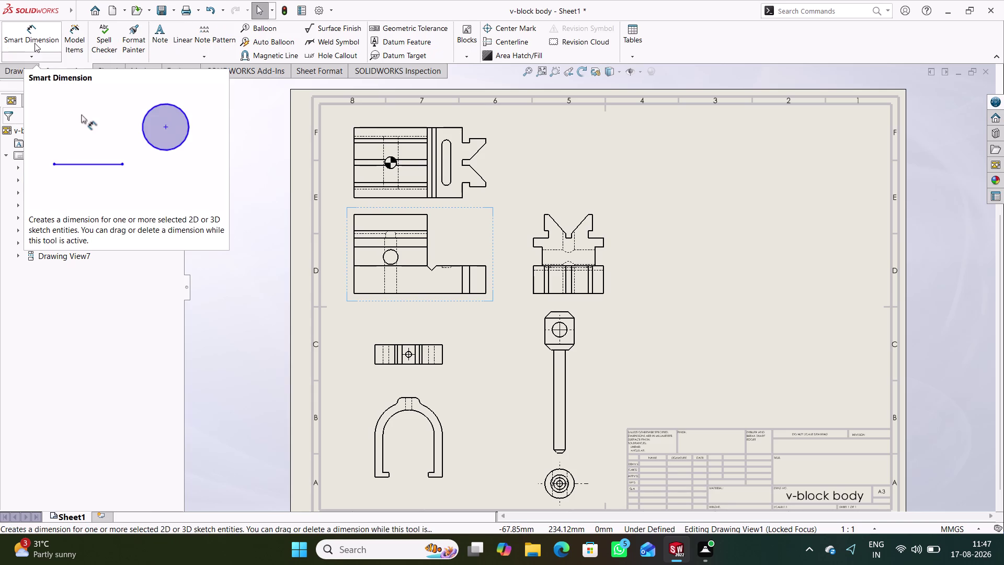
Zoom into the top view and open Model Items to import model dimensions.
click(35, 43)
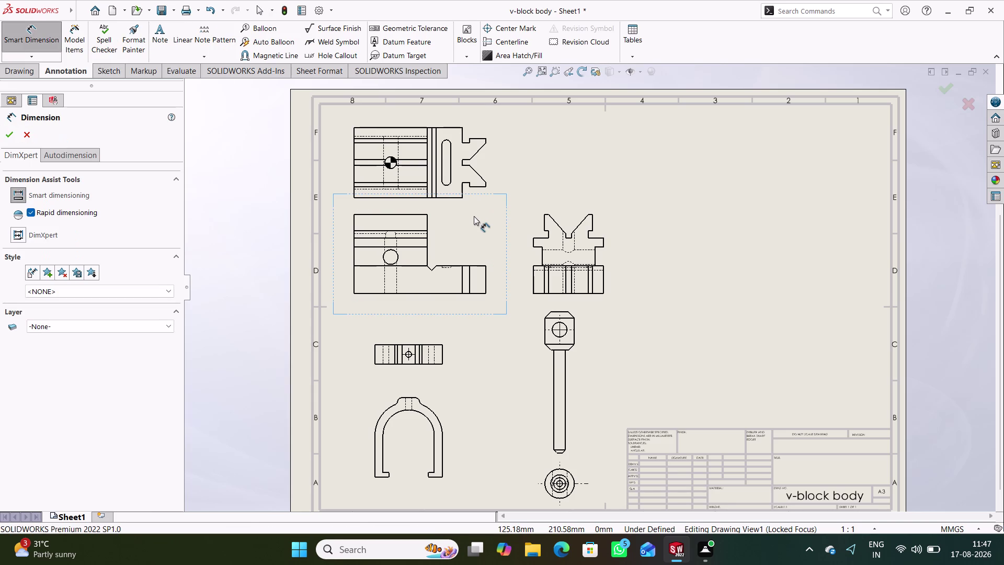
scroll(down, 3)
scroll(down, 3)
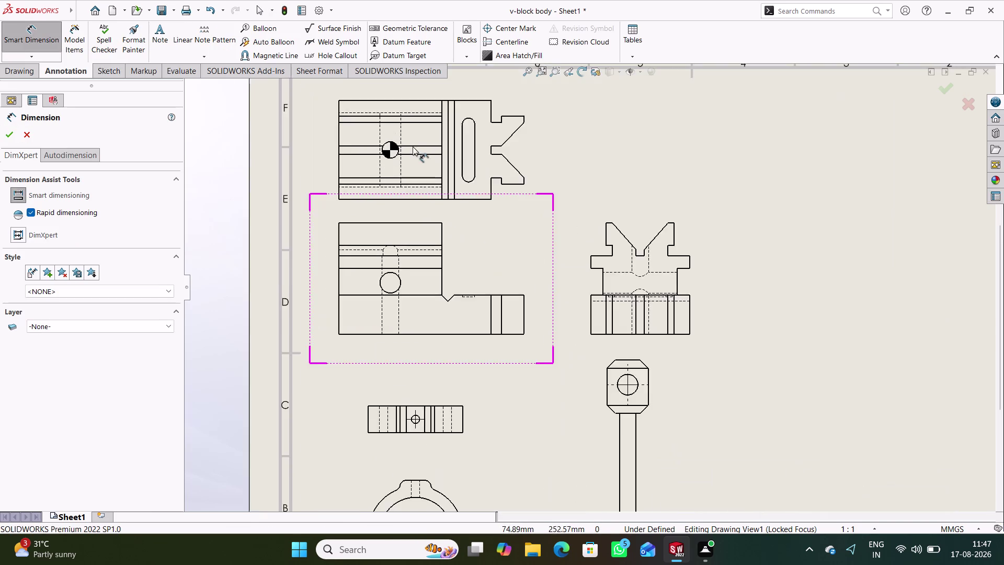
scroll(down, 3)
scroll(down, 3)
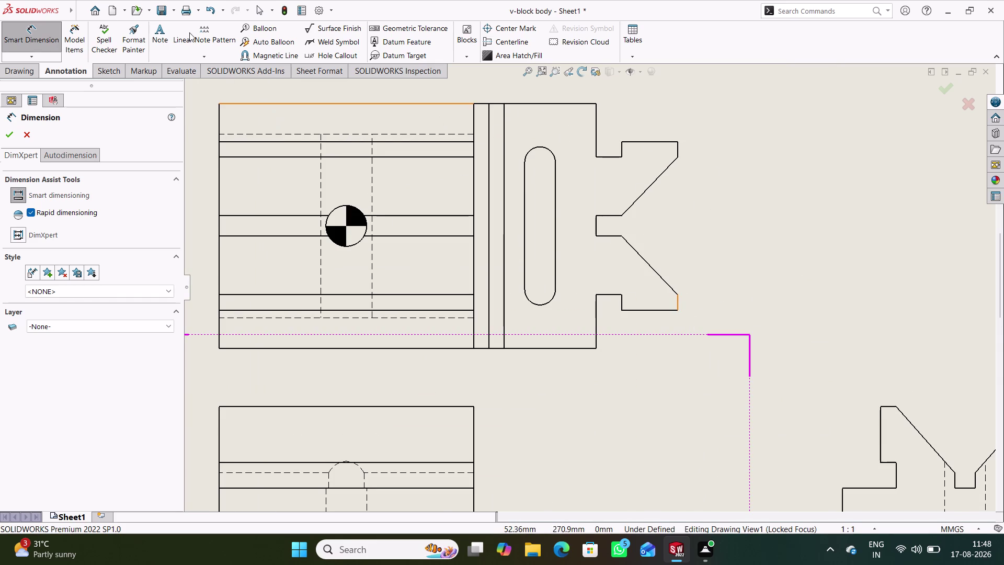
click(78, 45)
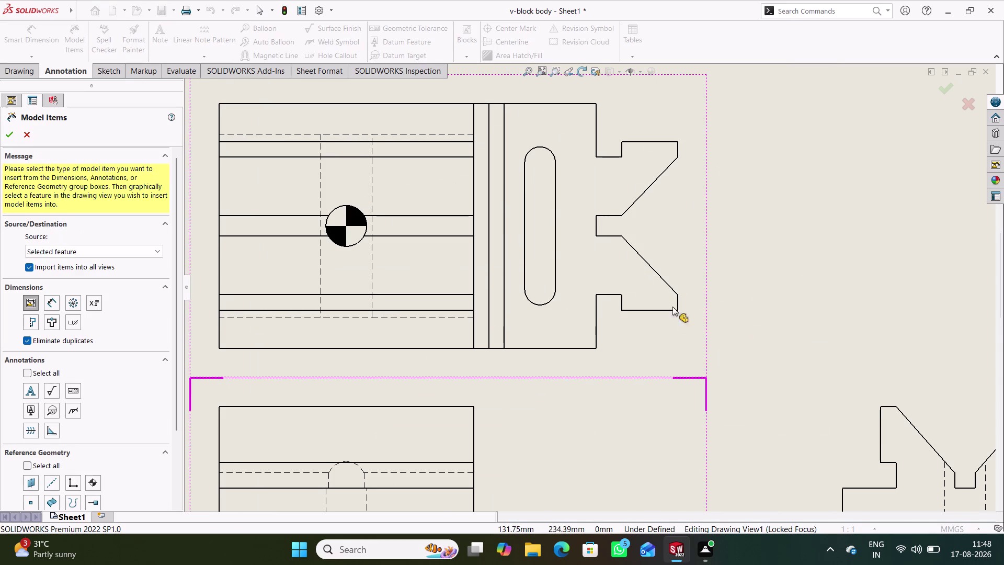
Import model dimensions into the top and front views.
double_click(668, 311)
scroll(up, 3)
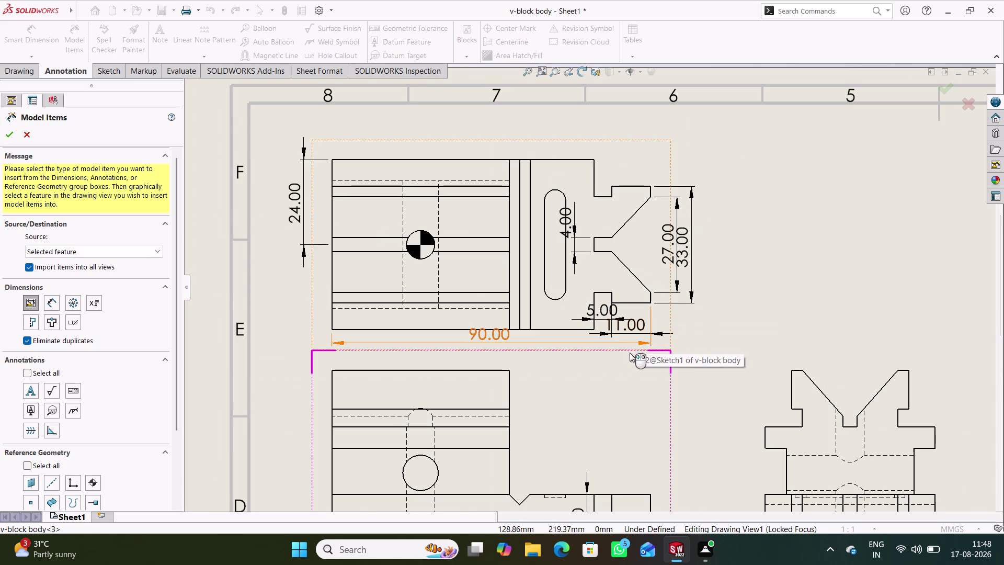
double_click(507, 374)
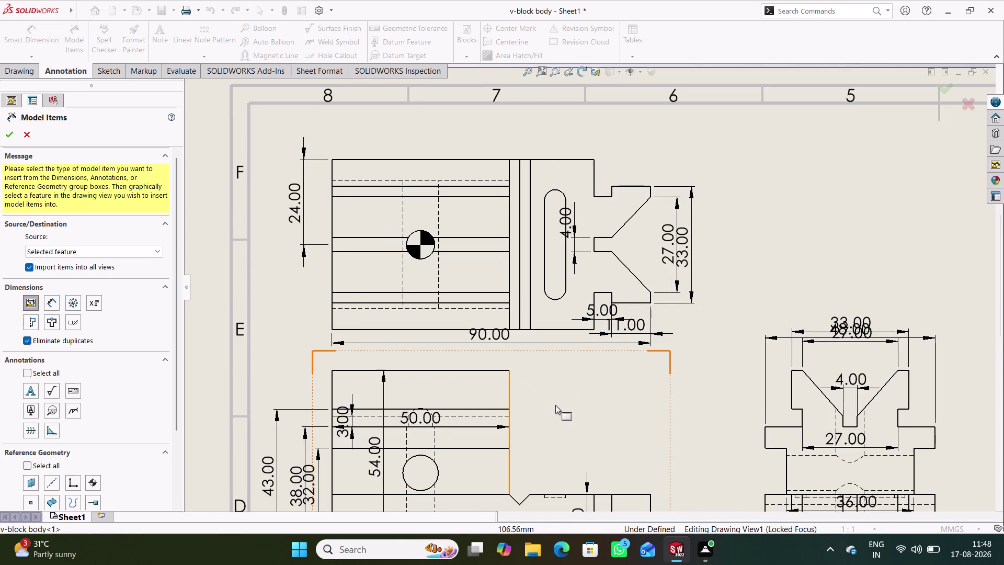
scroll(up, 3)
scroll(down, 3)
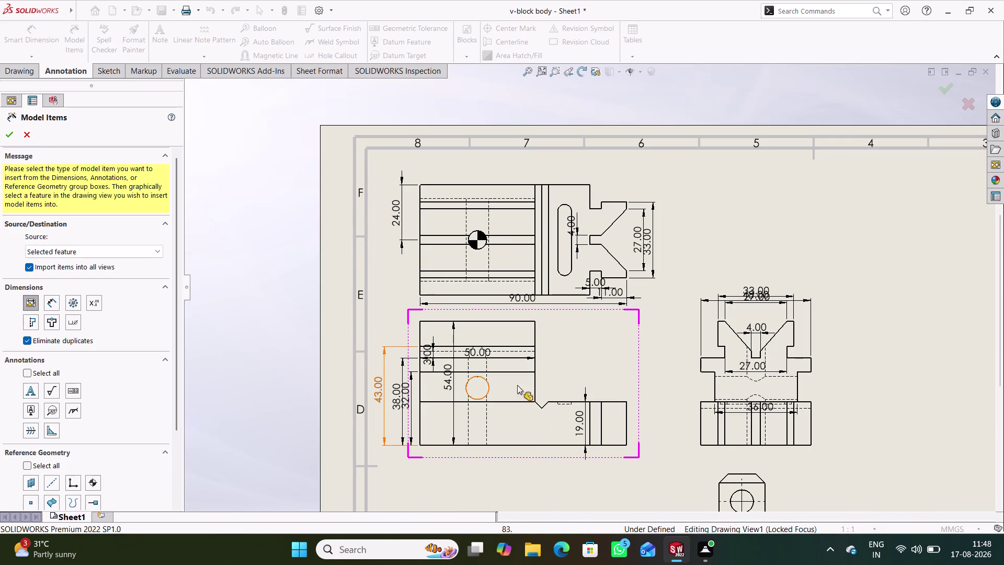
click(7, 134)
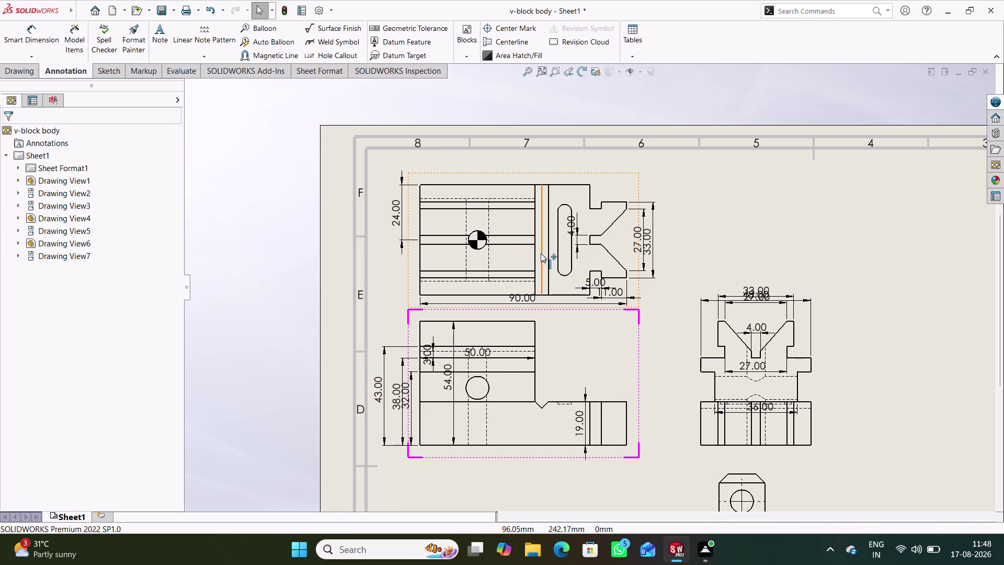
scroll(down, 3)
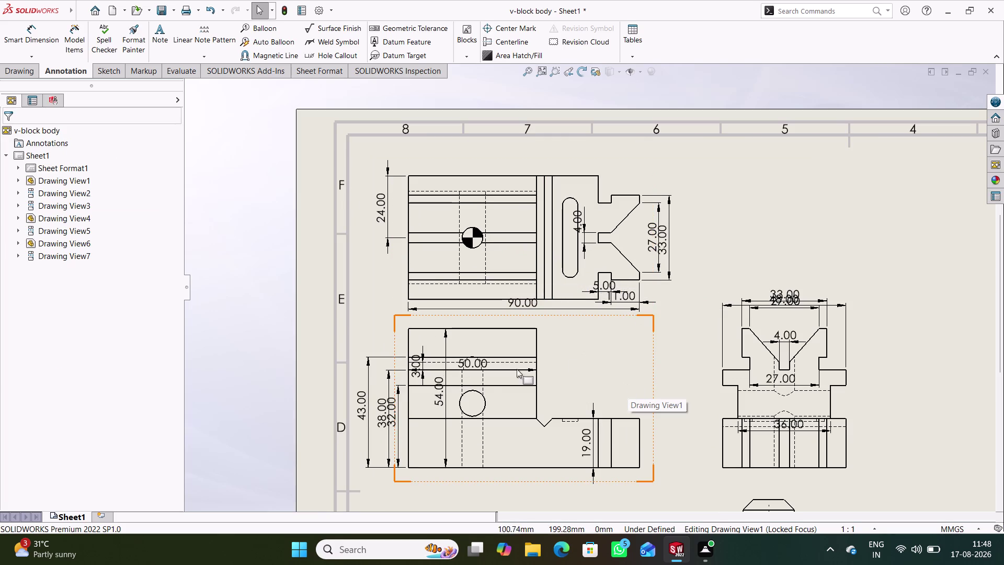
scroll(down, 3)
Move the 3.00 dimension right of the front view and 50.00 above it.
drag(434, 334, 425, 334)
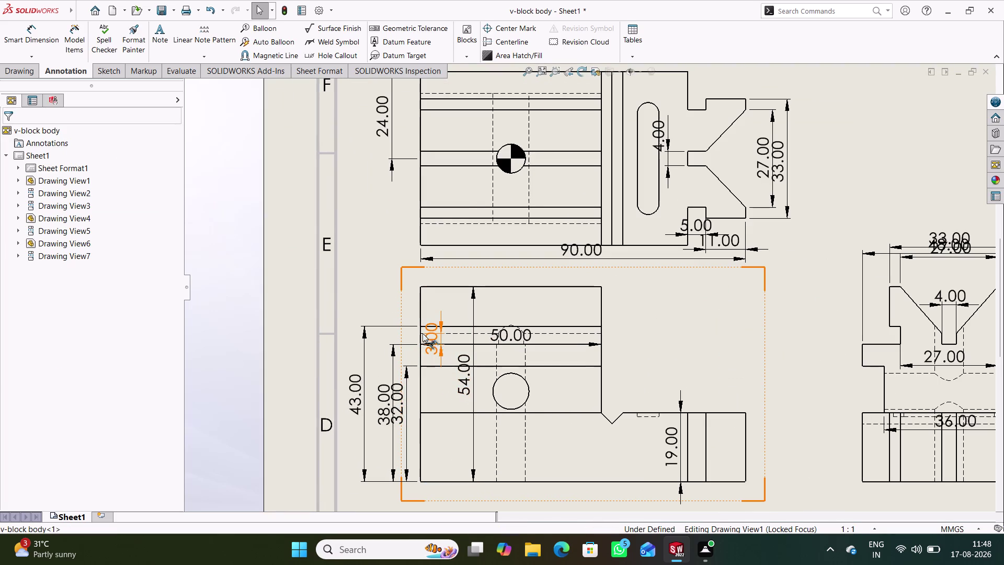
drag(425, 333, 640, 349)
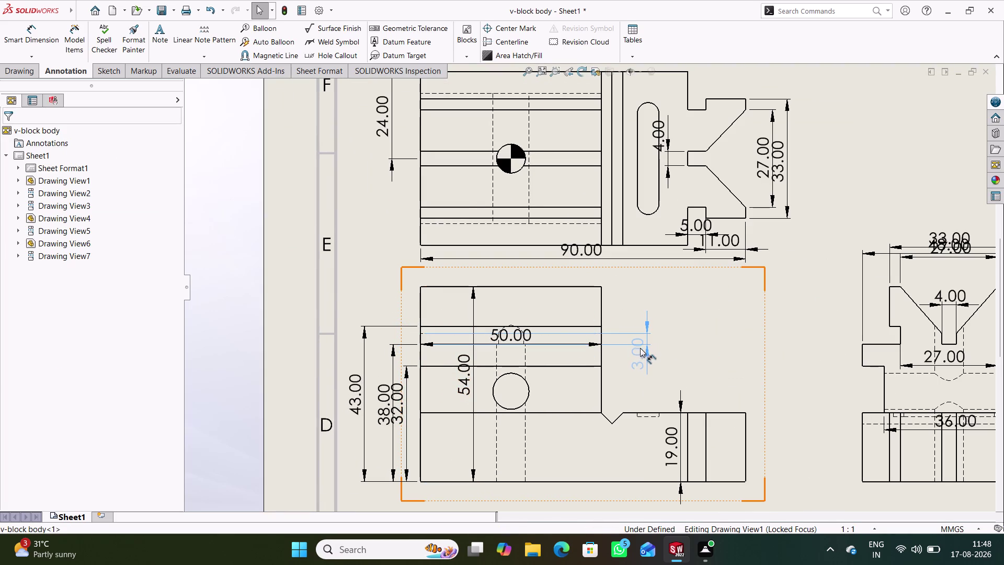
drag(639, 349, 643, 300)
click(690, 360)
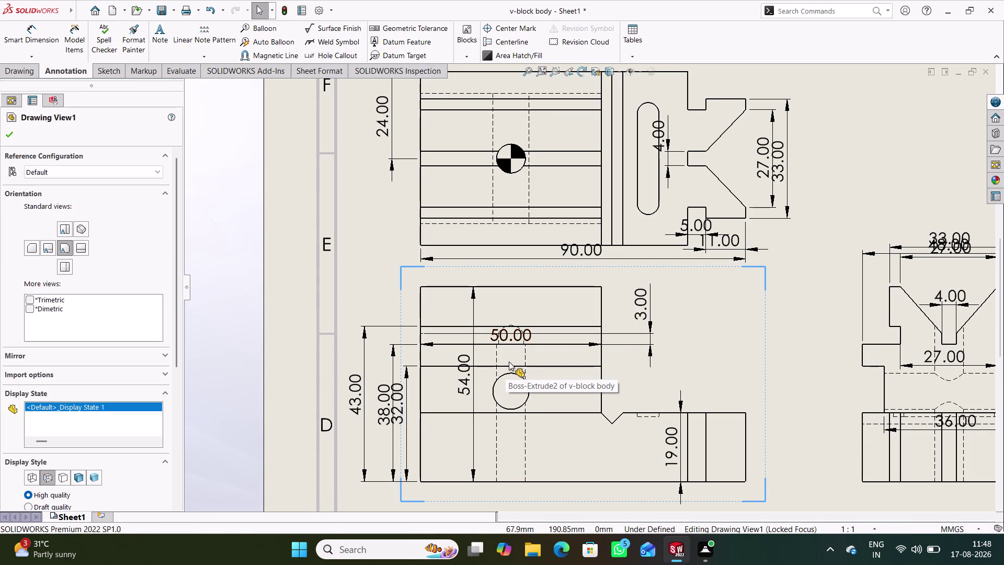
drag(500, 338, 494, 271)
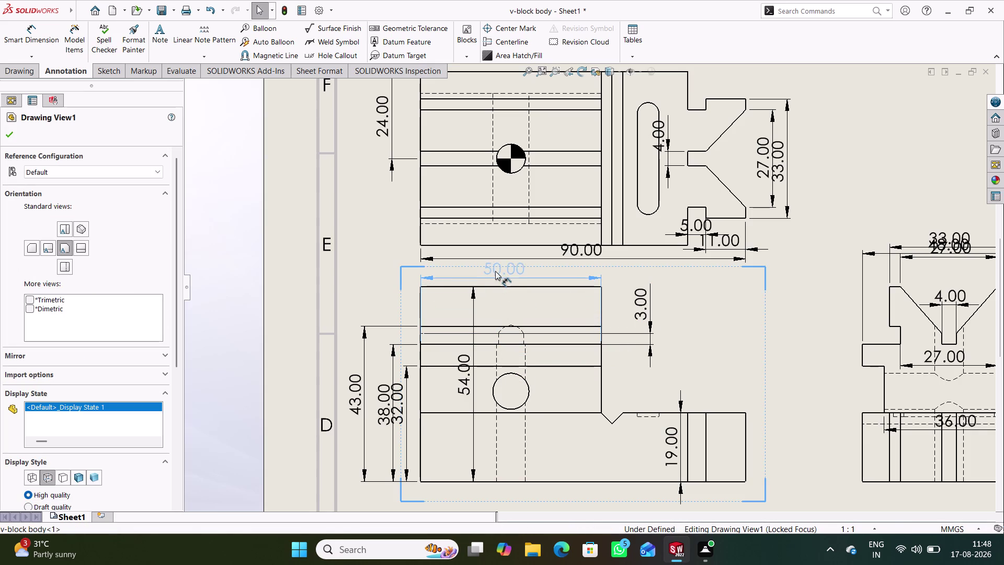
drag(494, 271, 503, 271)
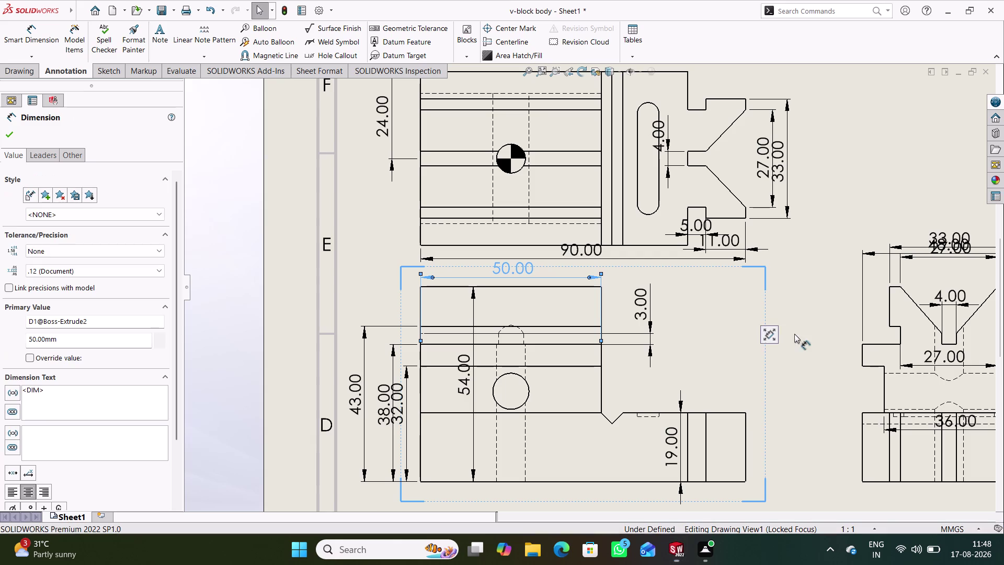
click(818, 339)
Stack the 54.00 and 43.00 dimensions on the view's right side.
drag(464, 379, 510, 379)
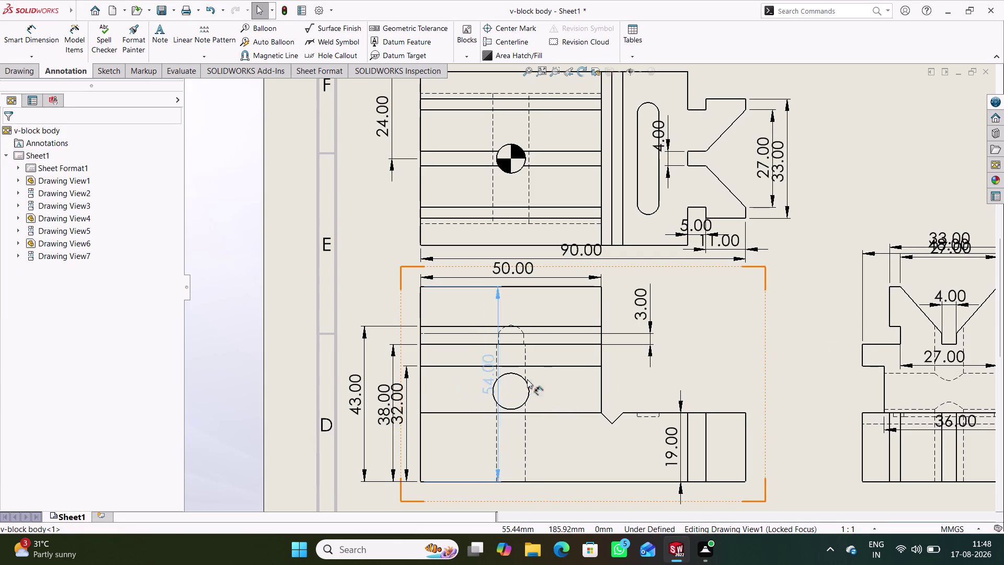
drag(510, 379, 767, 374)
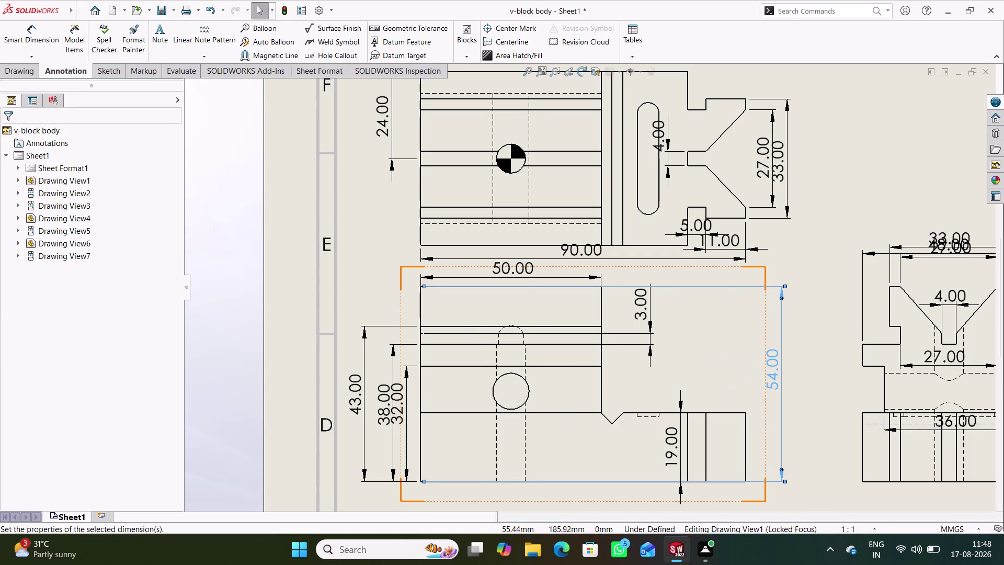
click(809, 390)
scroll(up, 3)
scroll(down, 3)
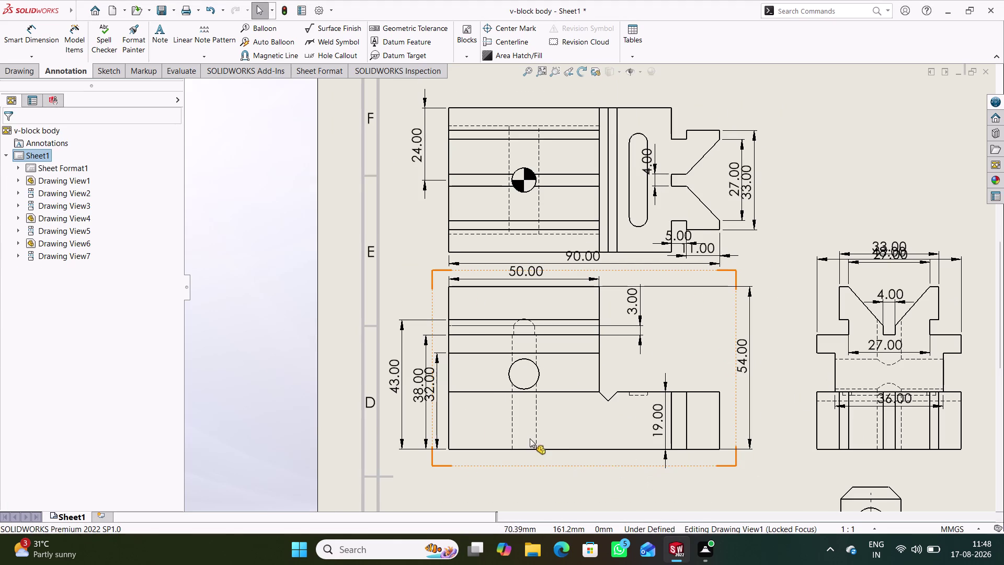
scroll(down, 3)
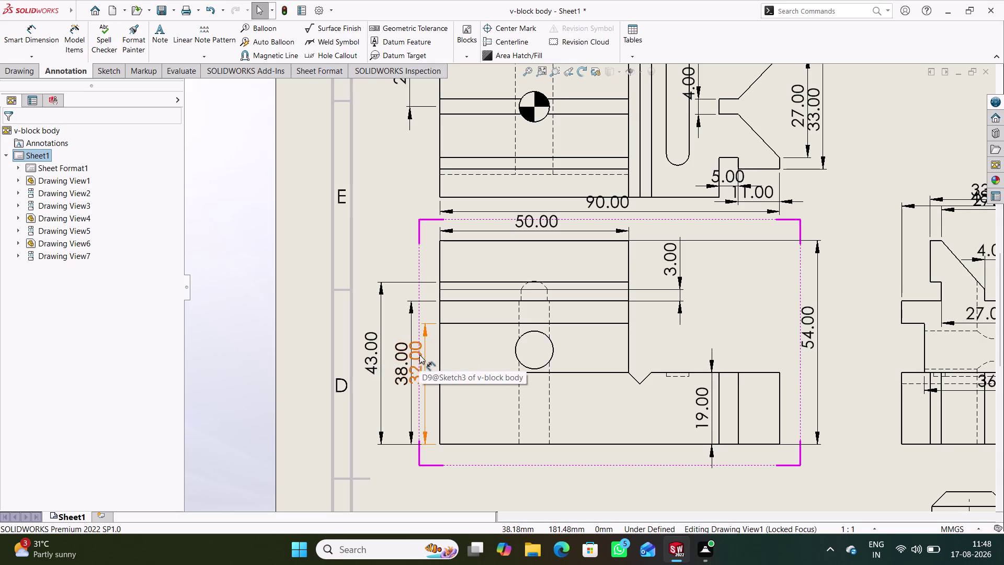
drag(374, 354, 789, 362)
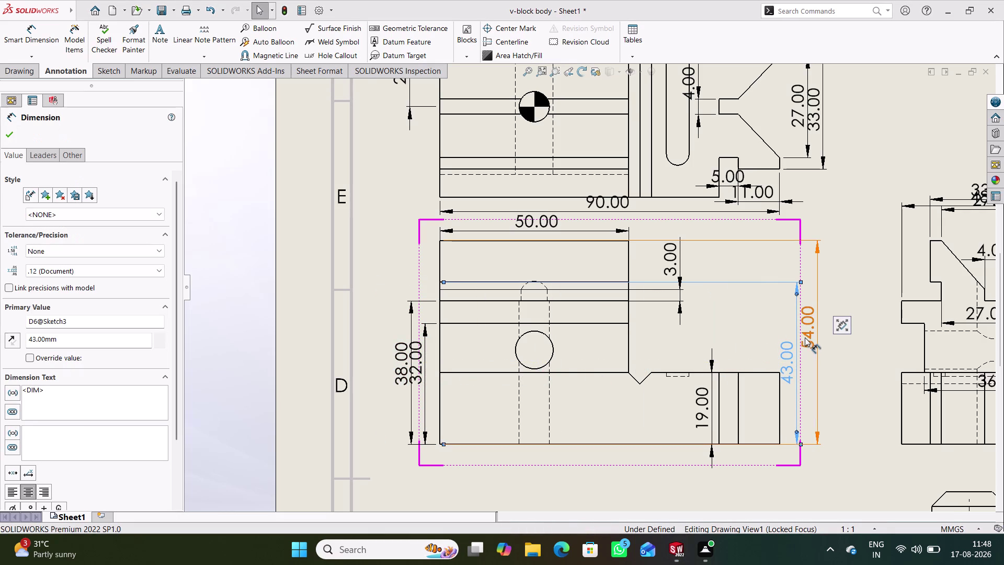
drag(805, 337, 838, 337)
drag(784, 359, 793, 359)
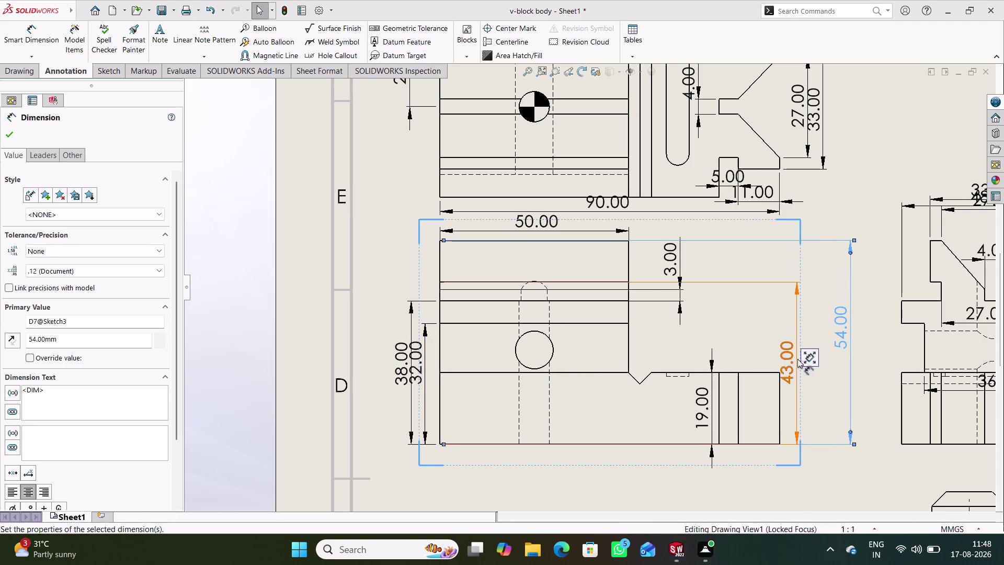
drag(793, 359, 814, 356)
drag(405, 367, 389, 366)
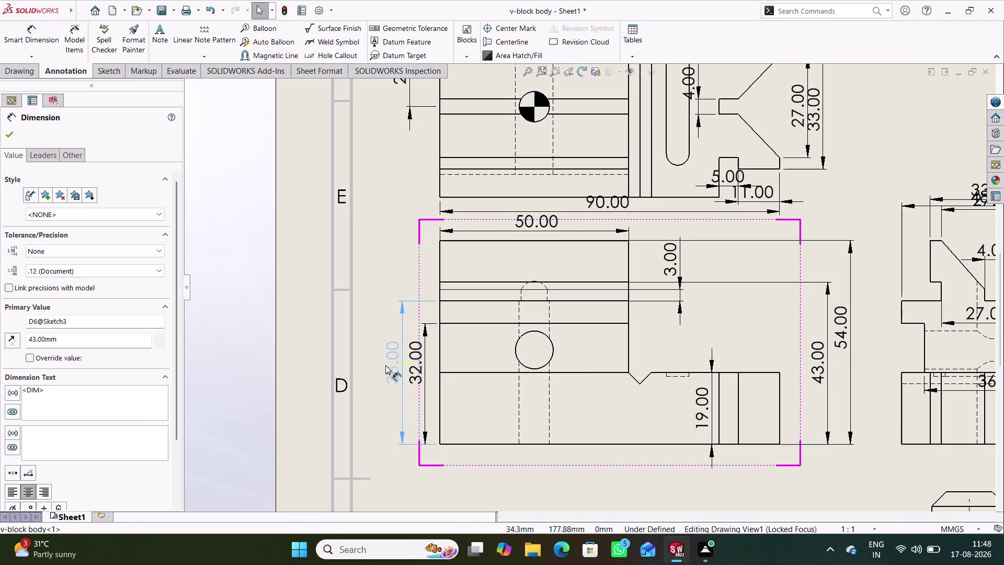
Place 38.00 outside 32.00 on the left and 90.00 below the view.
drag(389, 366, 367, 360)
drag(418, 364, 390, 365)
click(570, 495)
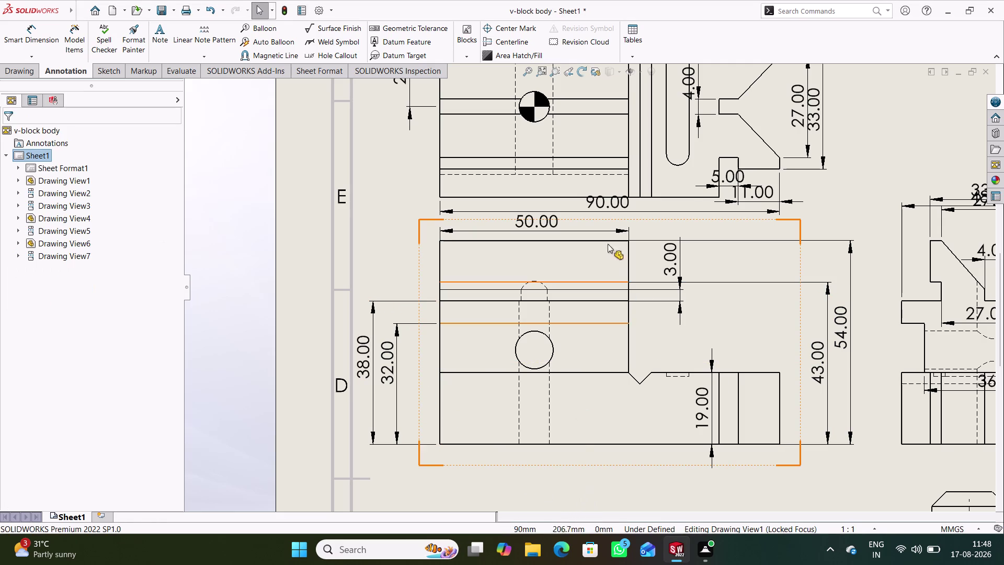
drag(611, 202, 653, 476)
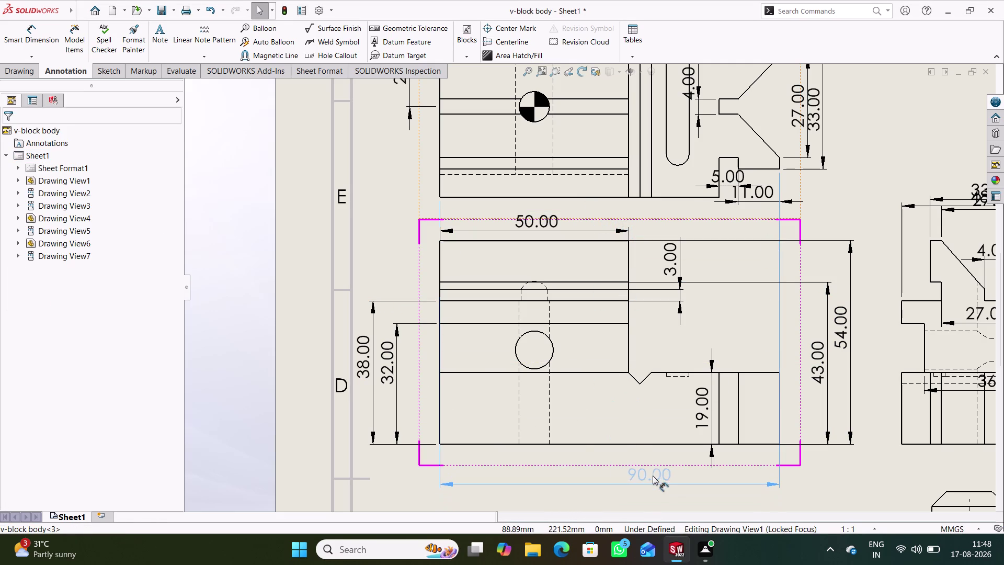
drag(653, 475, 653, 475)
click(821, 478)
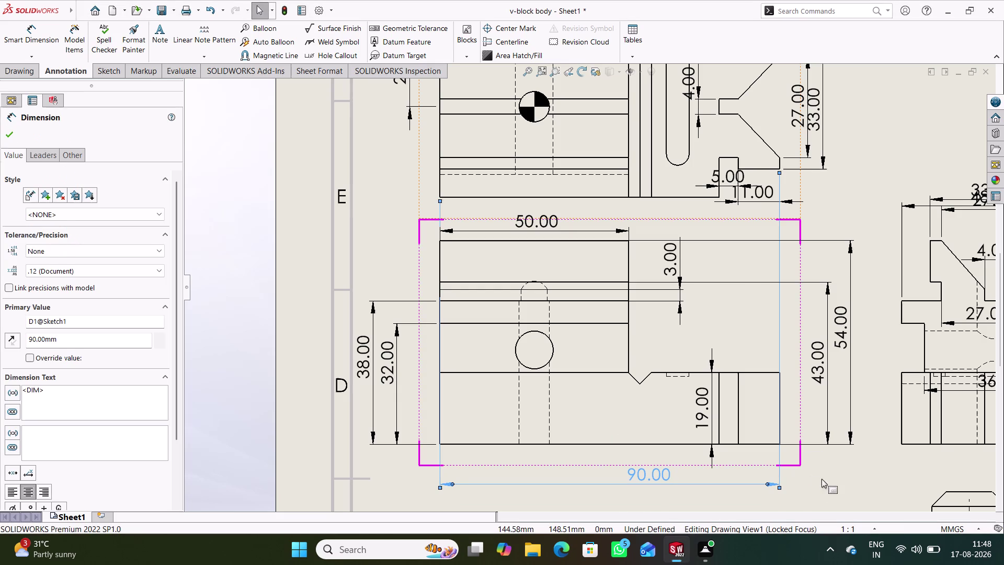
Start dragging the side view's 36.00 dimension downward.
scroll(up, 3)
scroll(down, 3)
scroll(down, 3)
drag(841, 303, 853, 389)
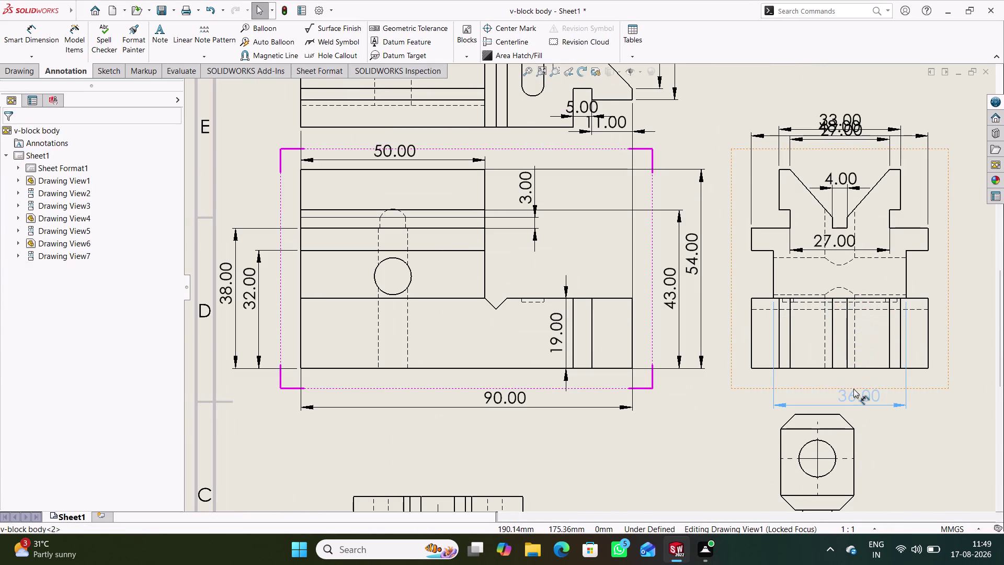
Place the 36.00 dimension below the side view.
drag(853, 389, 843, 384)
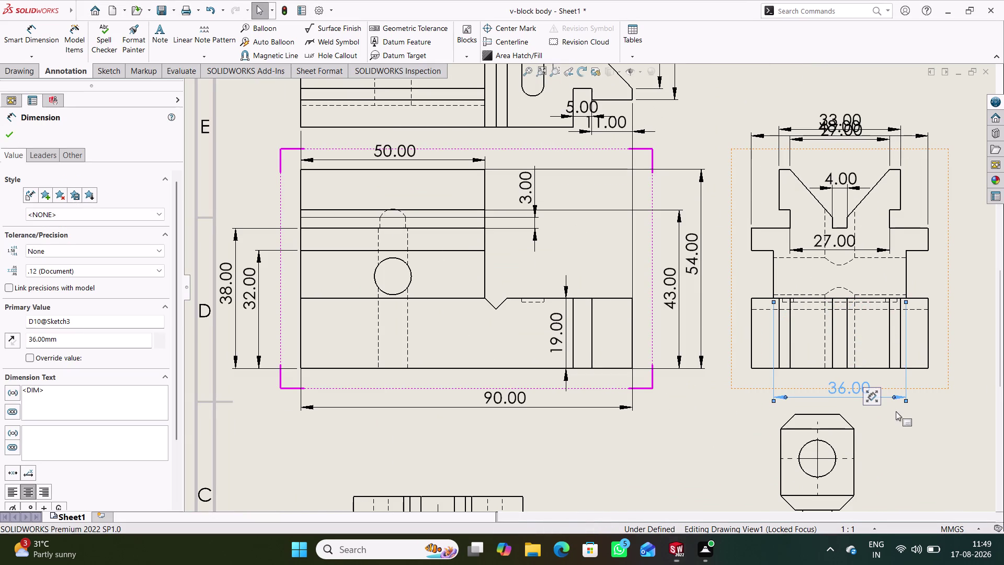
click(895, 411)
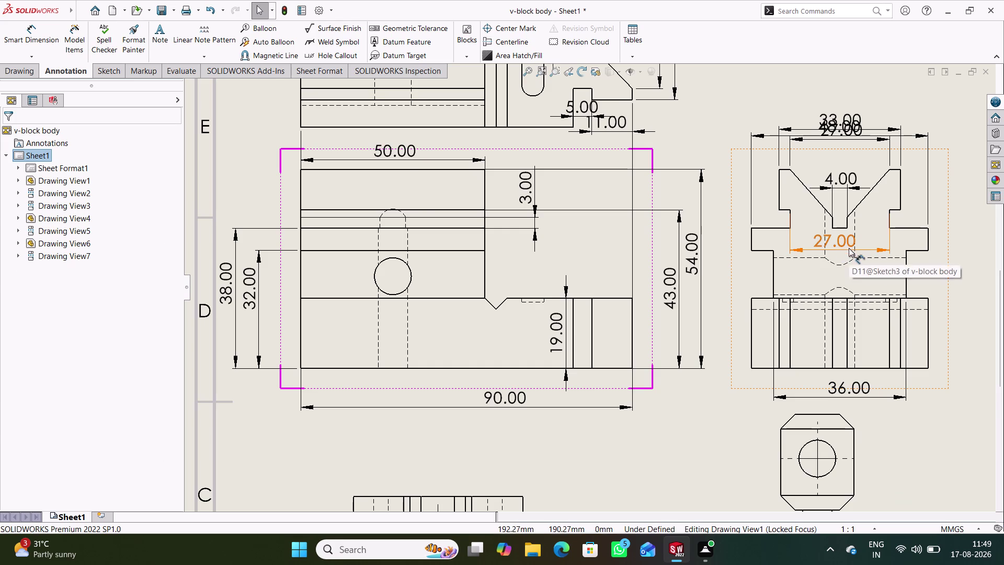
scroll(up, 3)
scroll(down, 3)
scroll(down, 3)
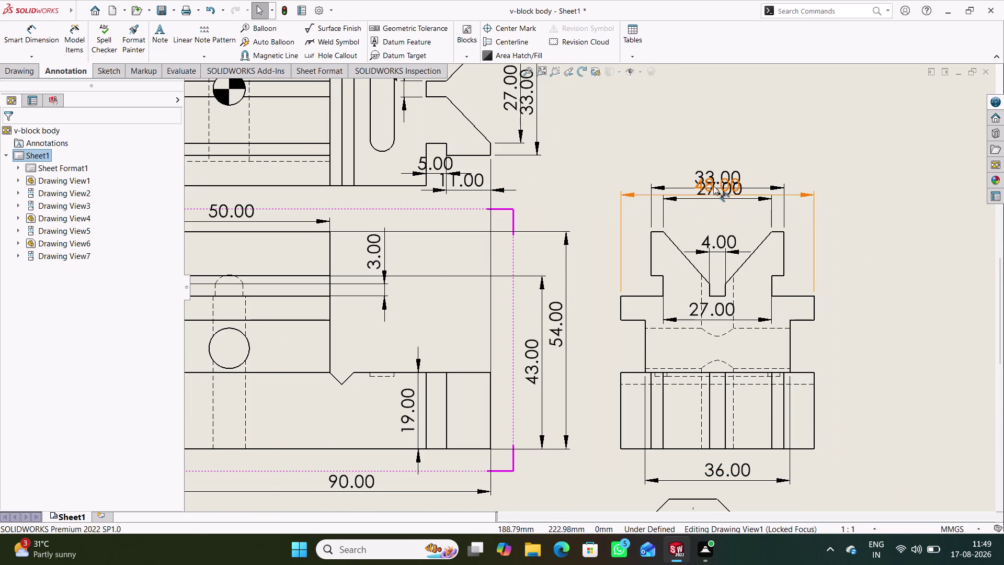
Stack 48.00, 33.00 and 27.00 above the side view and move 4.00 into the V.
drag(713, 186, 709, 143)
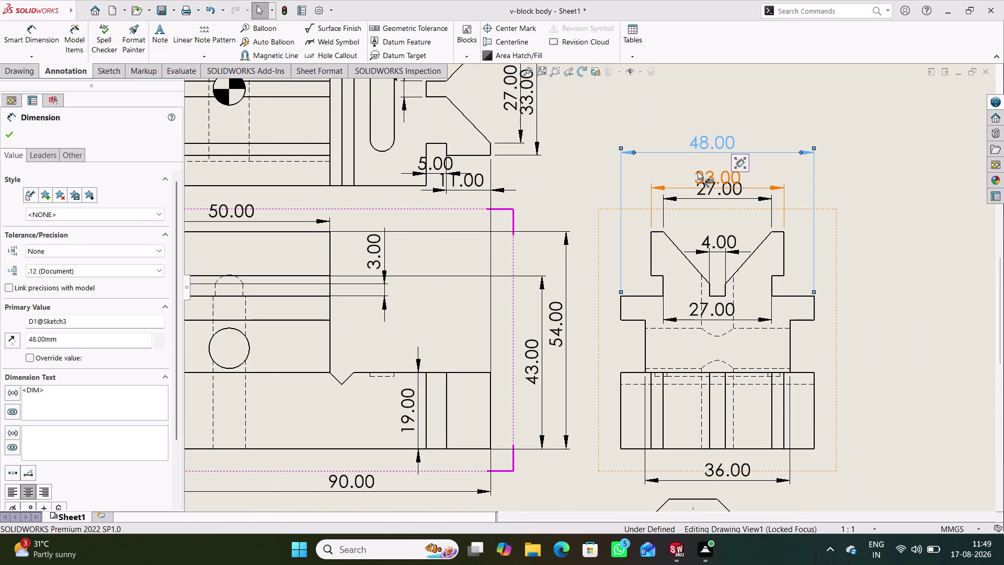
drag(709, 174, 710, 165)
drag(708, 311, 719, 242)
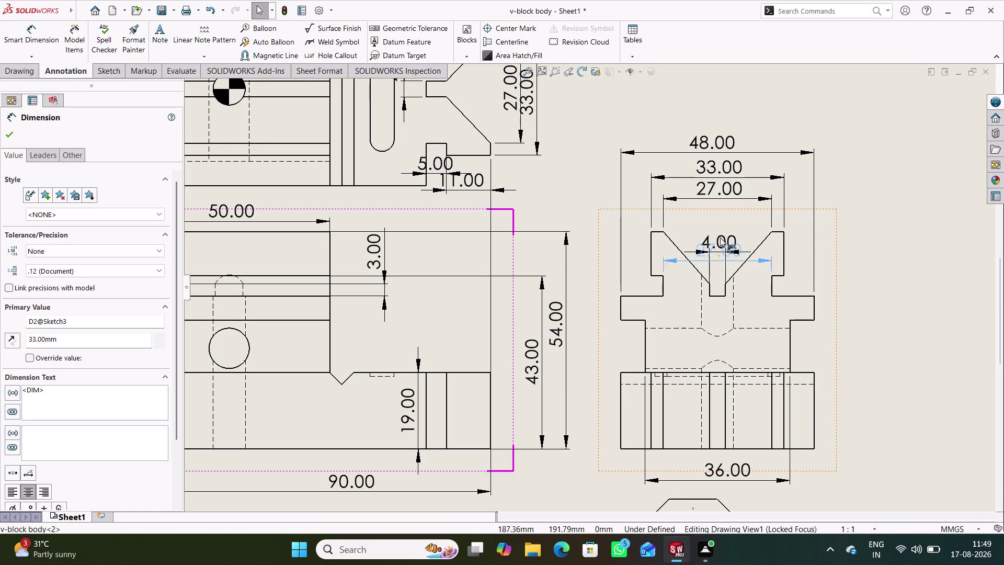
drag(719, 242, 727, 189)
click(851, 251)
drag(752, 187, 752, 209)
right_click(714, 205)
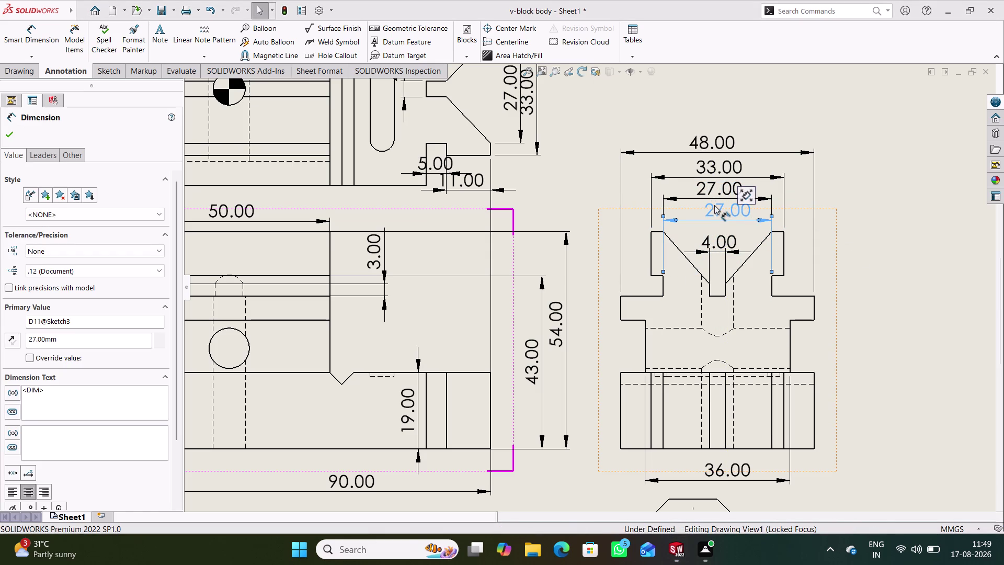
click(760, 282)
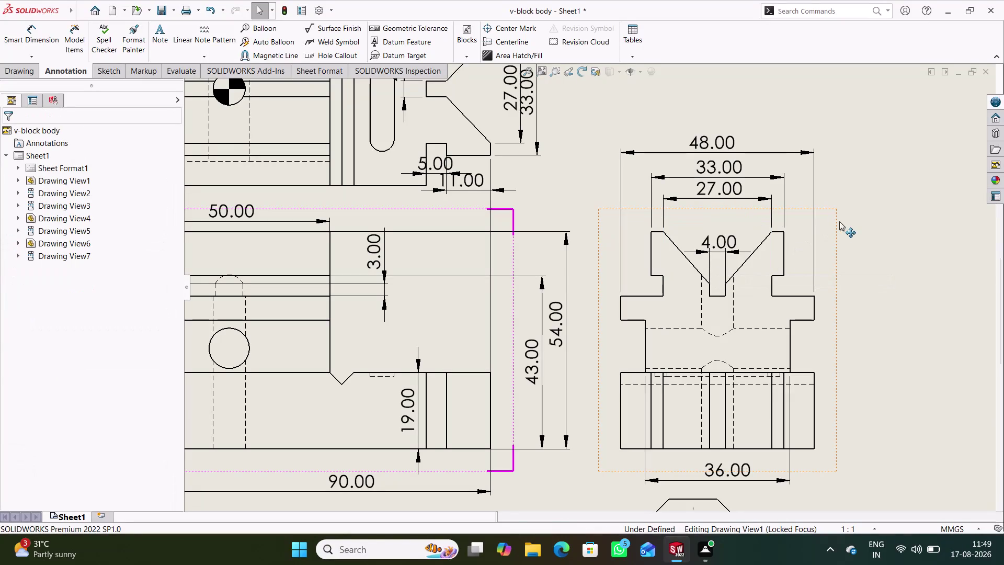
click(841, 221)
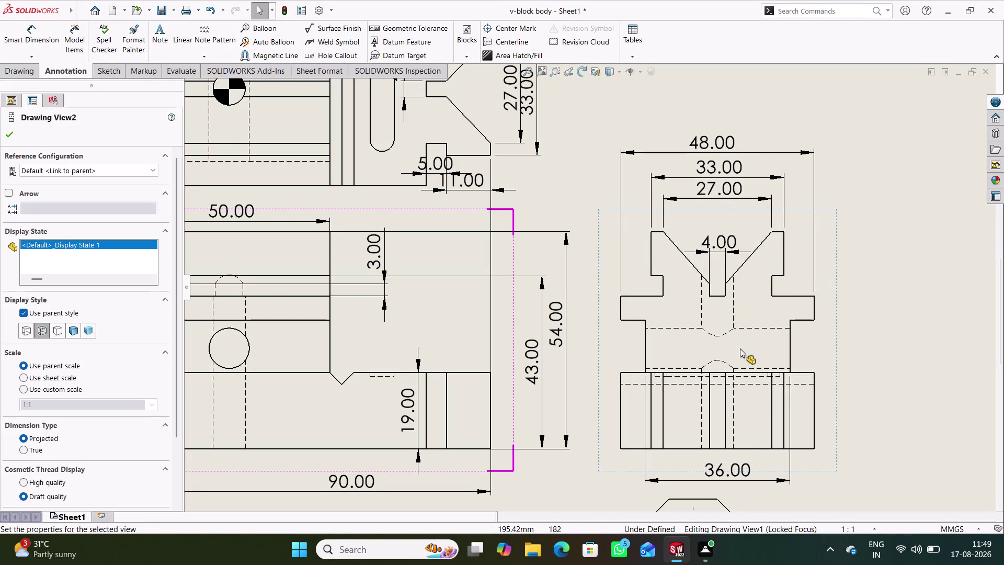
Reposition the 11.00 and 5.00 dimensions side by side in the top view.
scroll(up, 3)
scroll(up, 3)
scroll(down, 3)
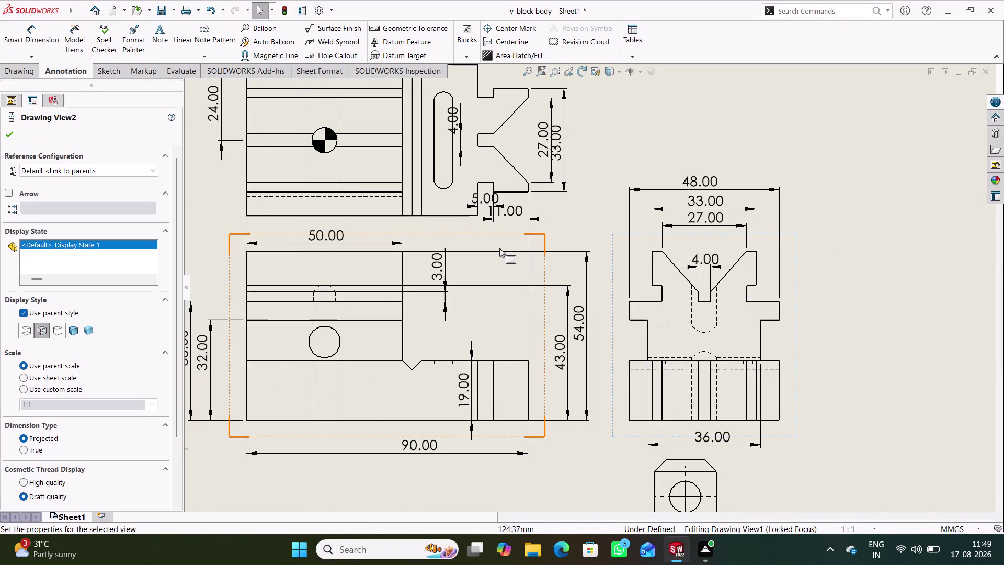
scroll(down, 3)
drag(518, 214, 568, 214)
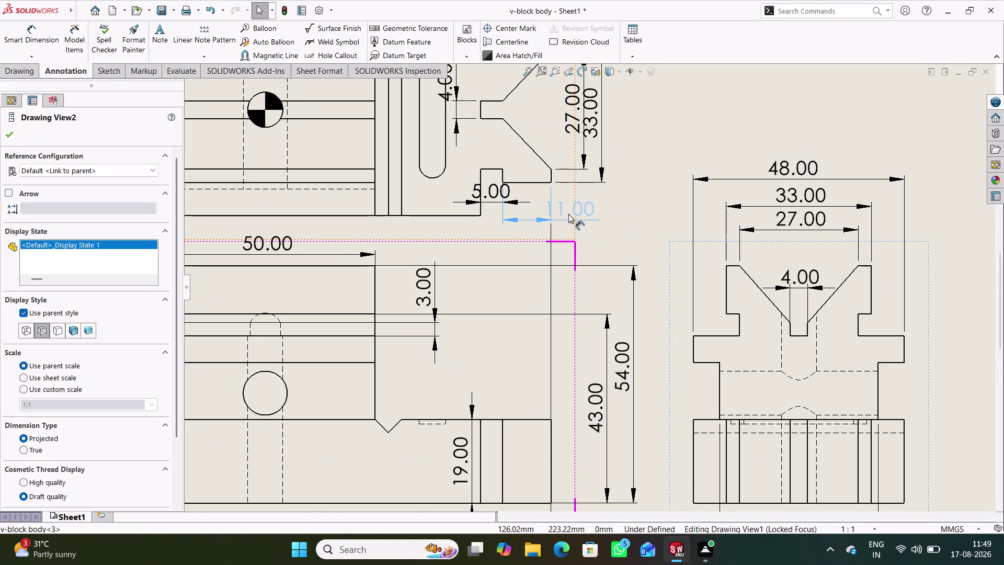
drag(568, 214, 569, 214)
drag(489, 191, 492, 224)
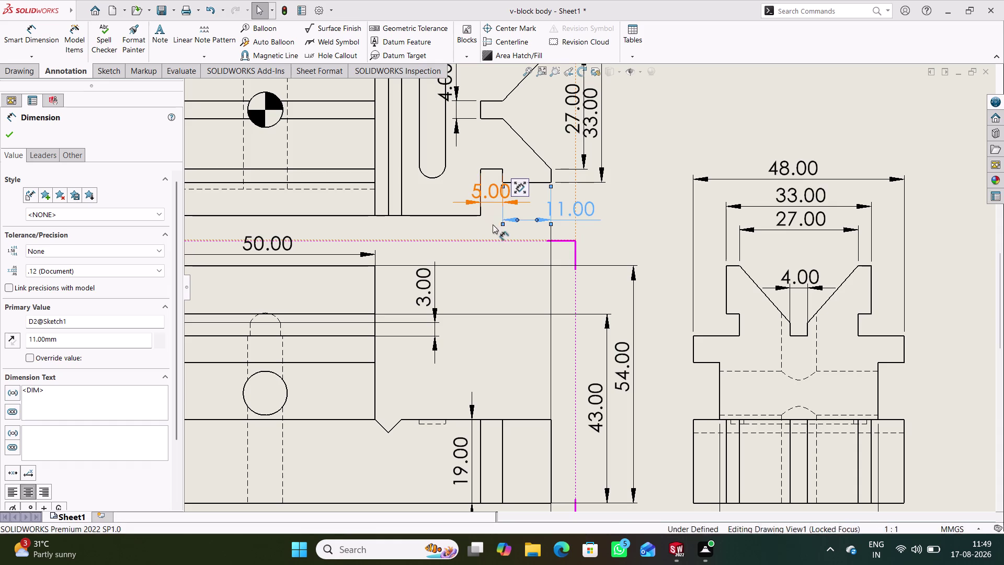
drag(492, 224, 484, 189)
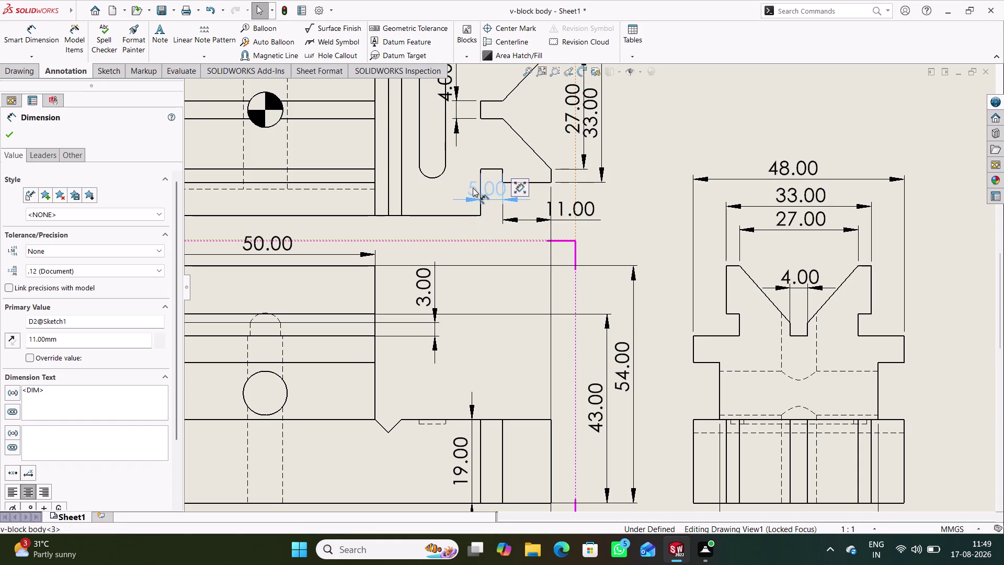
drag(484, 189, 455, 194)
scroll(up, 3)
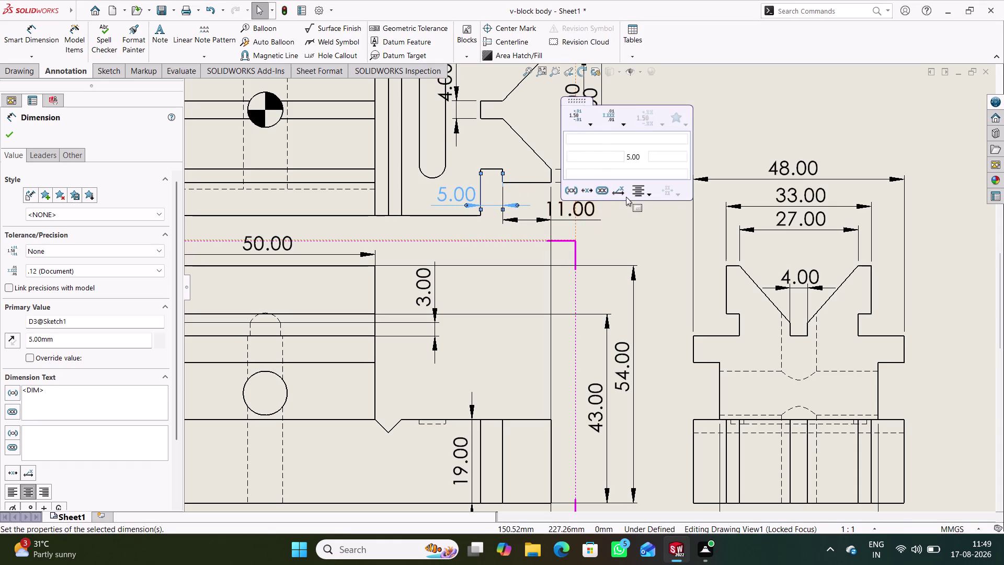
click(641, 219)
Space the 27.00 and 33.00 dimensions apart beside the V groove.
scroll(up, 3)
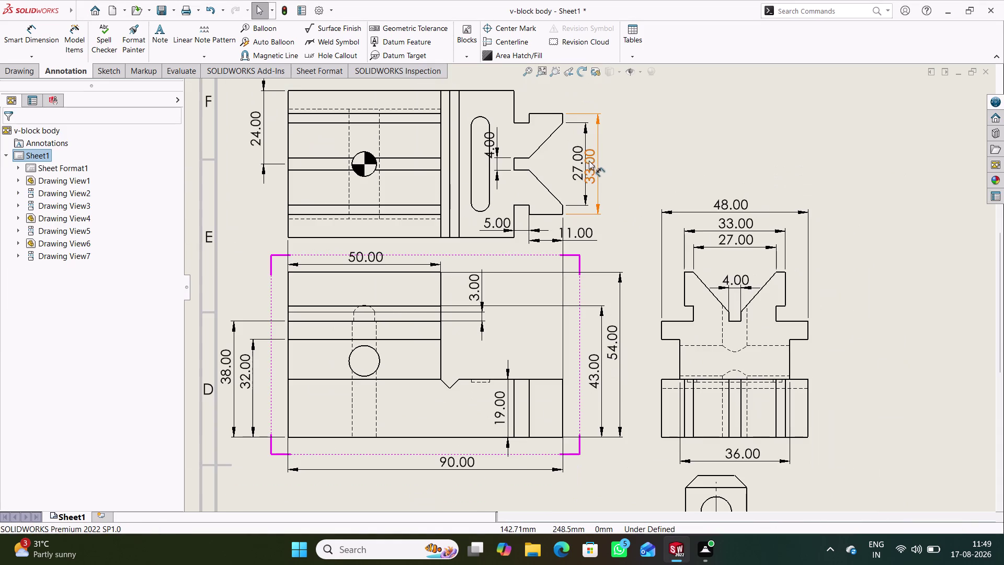
drag(588, 161, 577, 163)
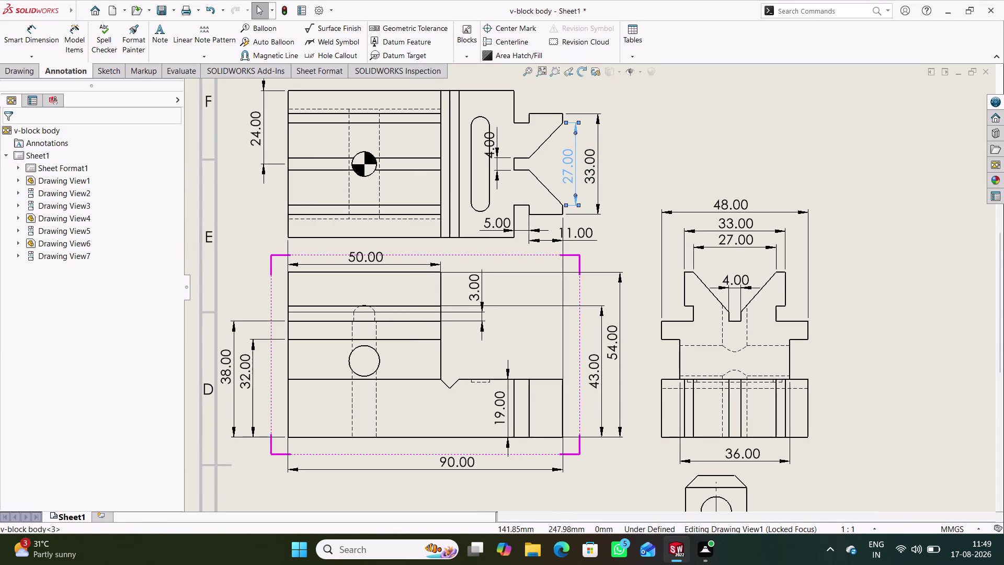
drag(590, 164, 622, 164)
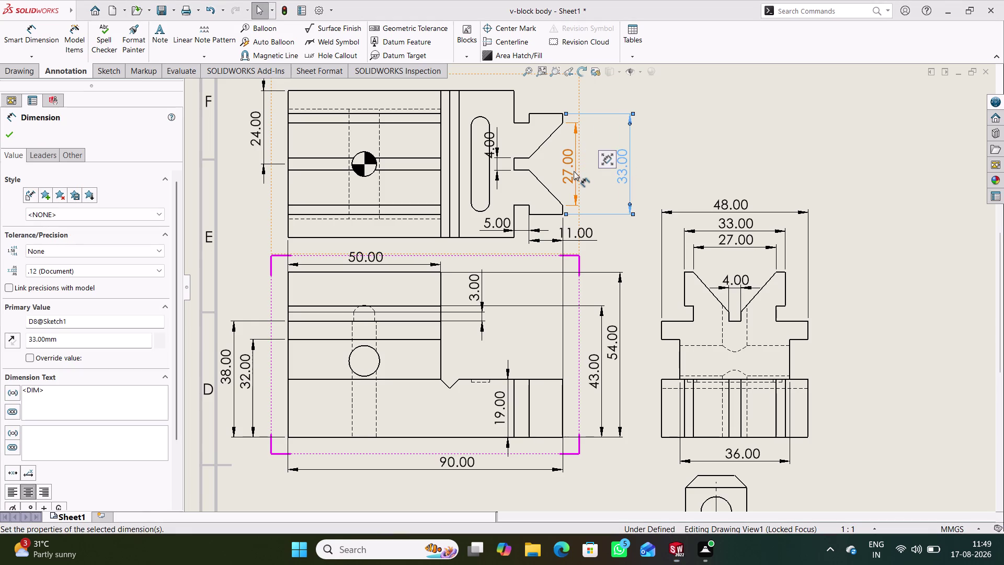
drag(568, 171, 603, 172)
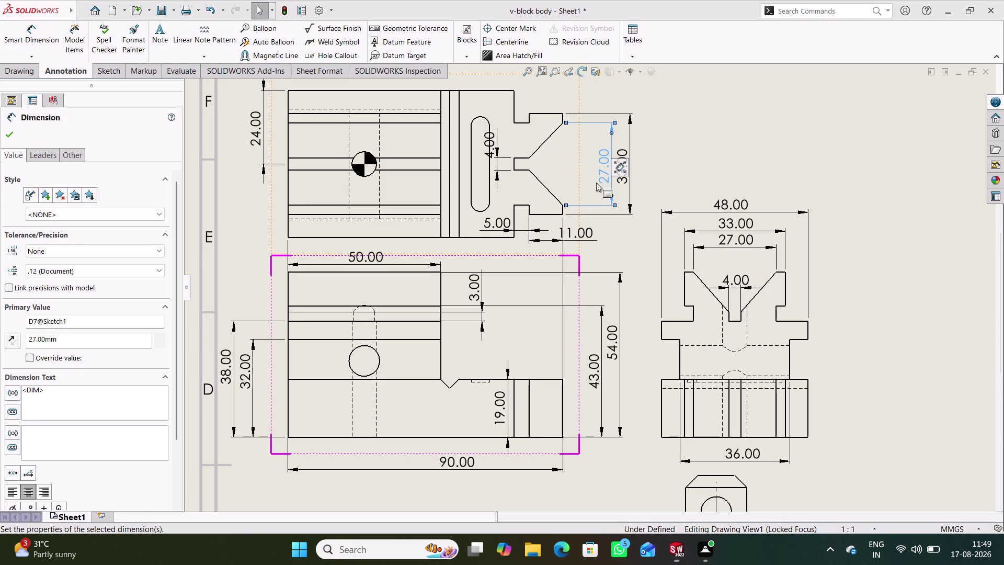
click(659, 157)
Move the 4.00 slot width dimension between the slot and the V-notch.
scroll(up, 3)
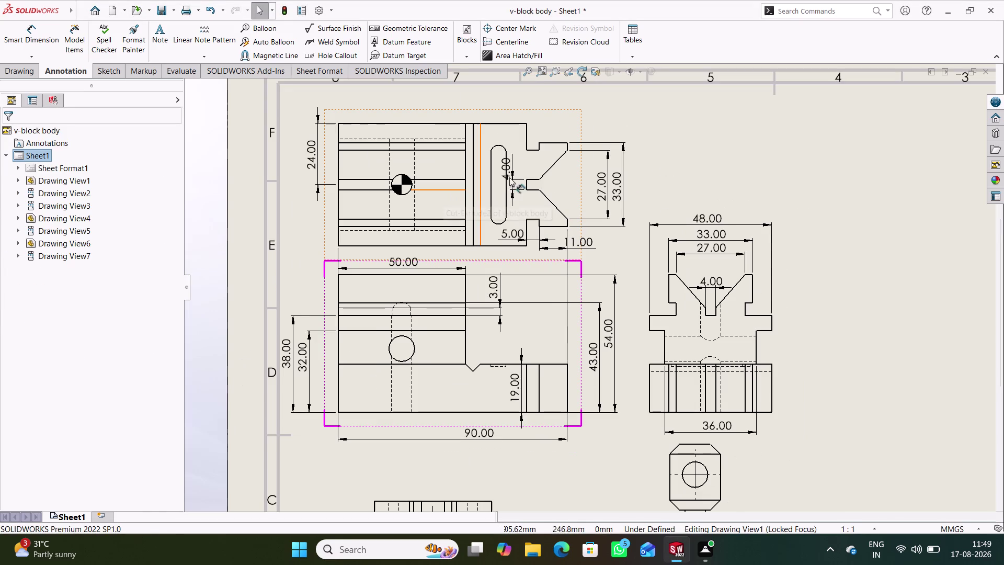
drag(509, 168, 517, 168)
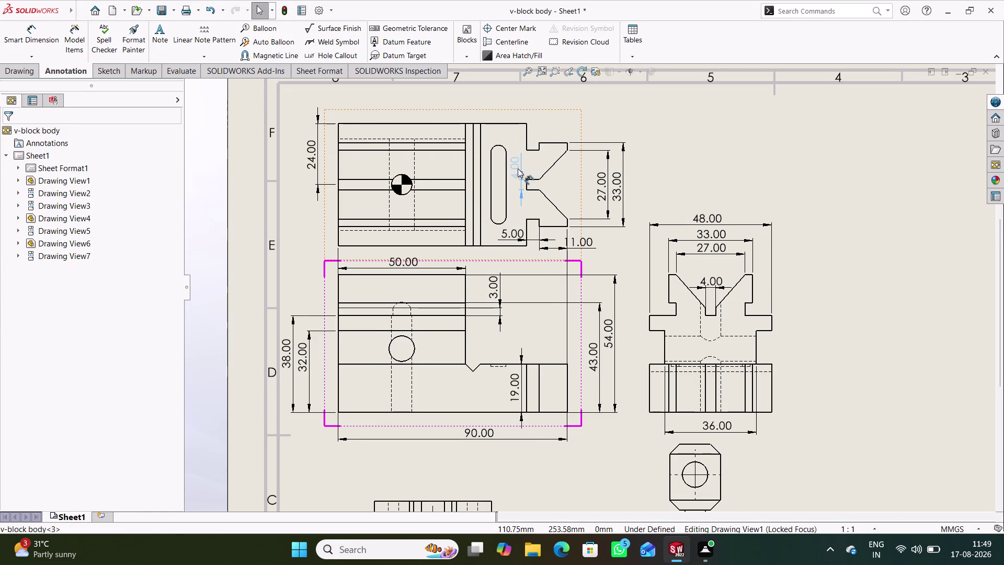
drag(517, 168, 517, 163)
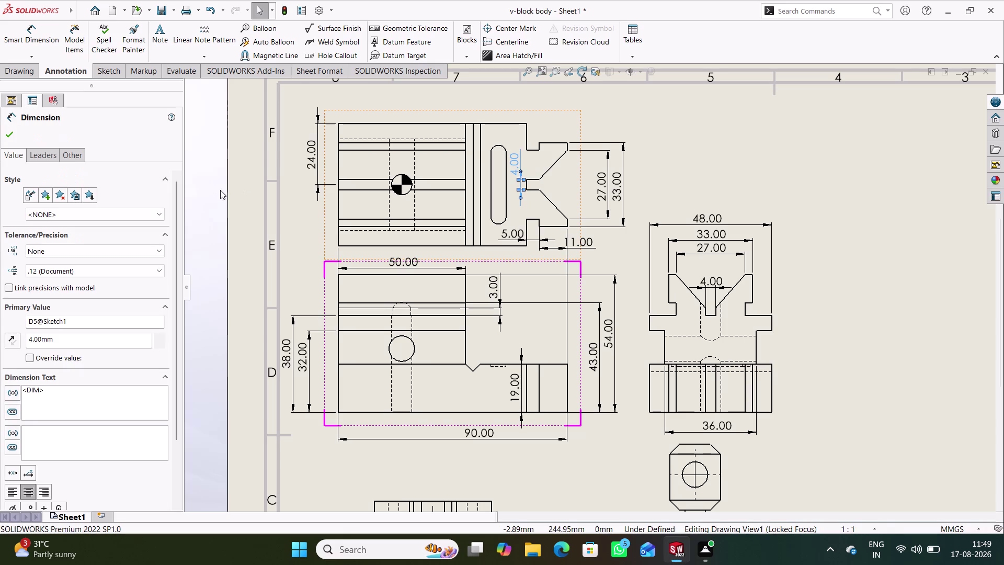
click(8, 133)
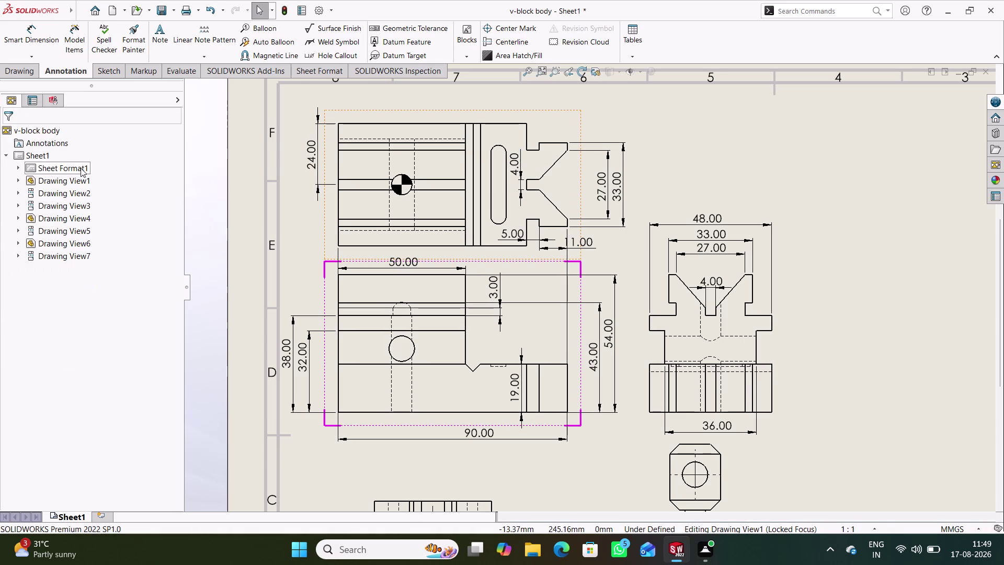
double_click(42, 44)
click(394, 176)
Add R4.00 on the dowel hole and a 25.00 edge-to-hole dimension in the front view.
click(368, 107)
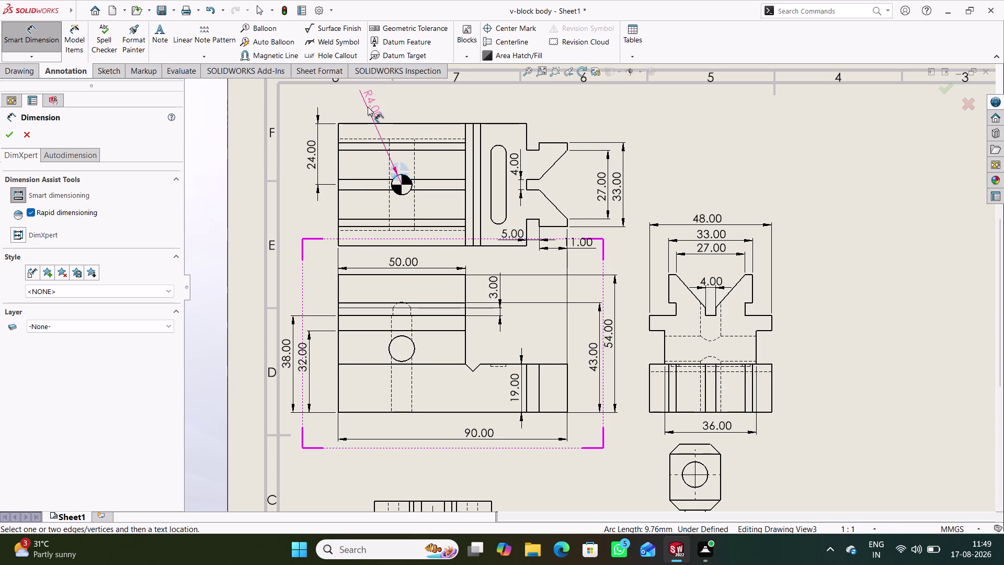
scroll(up, 3)
scroll(down, 3)
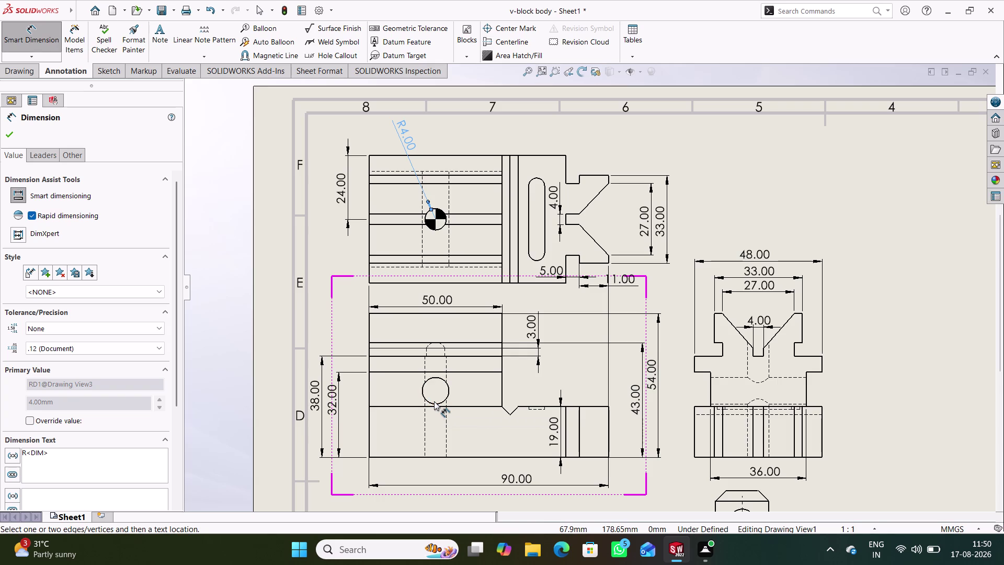
click(368, 423)
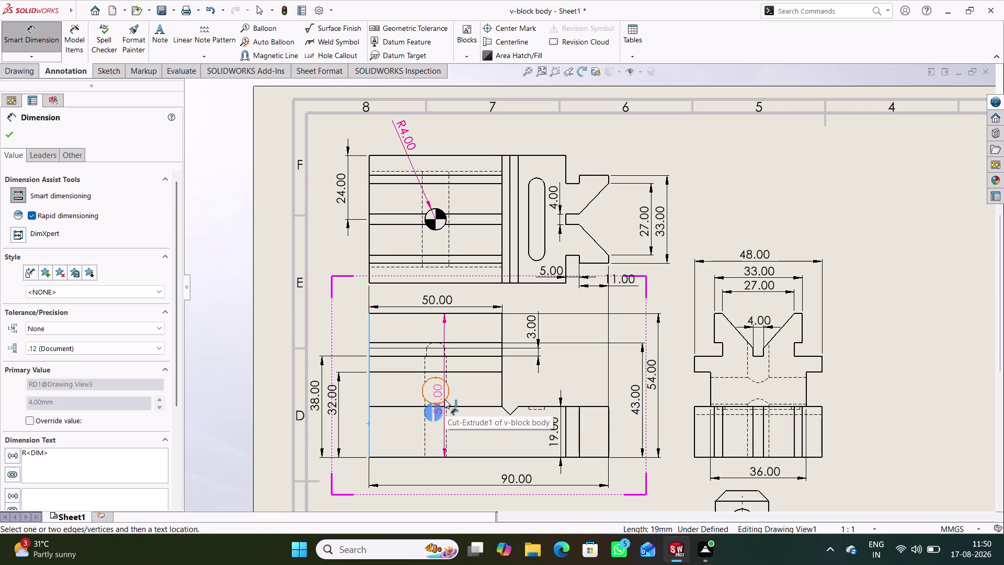
click(444, 398)
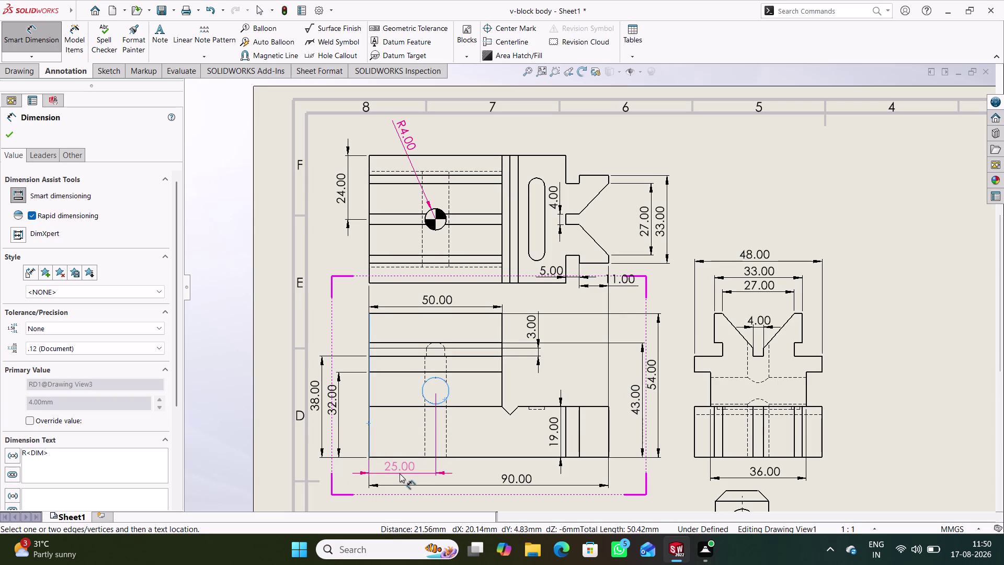
click(400, 476)
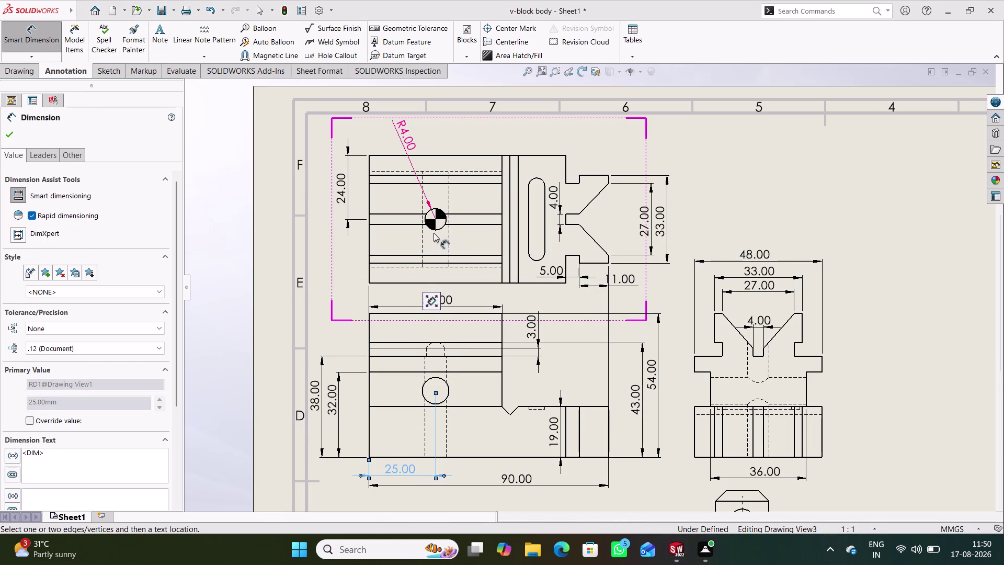
Add a 25.00 edge-to-hole dimension below the top view and settle its position.
click(369, 239)
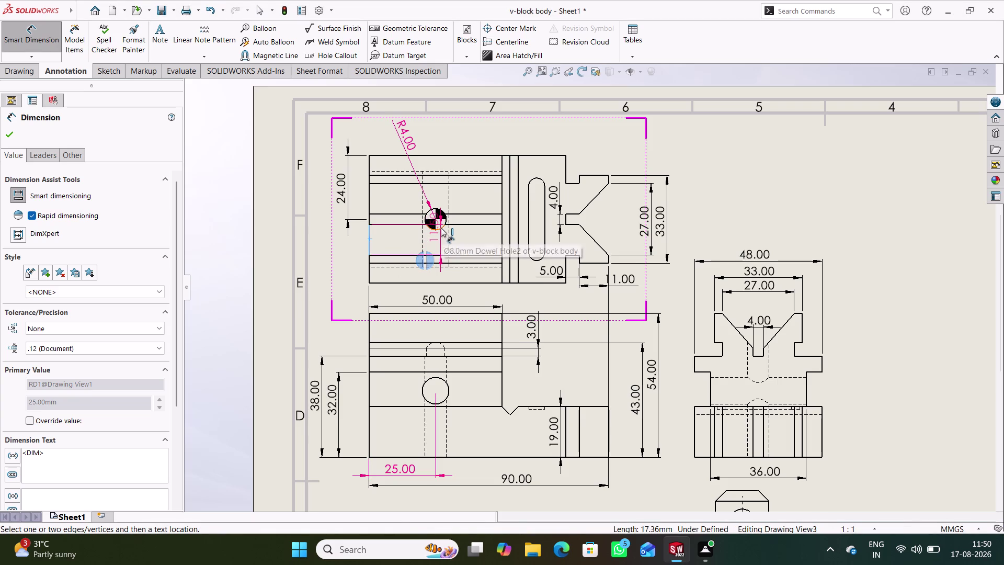
click(441, 227)
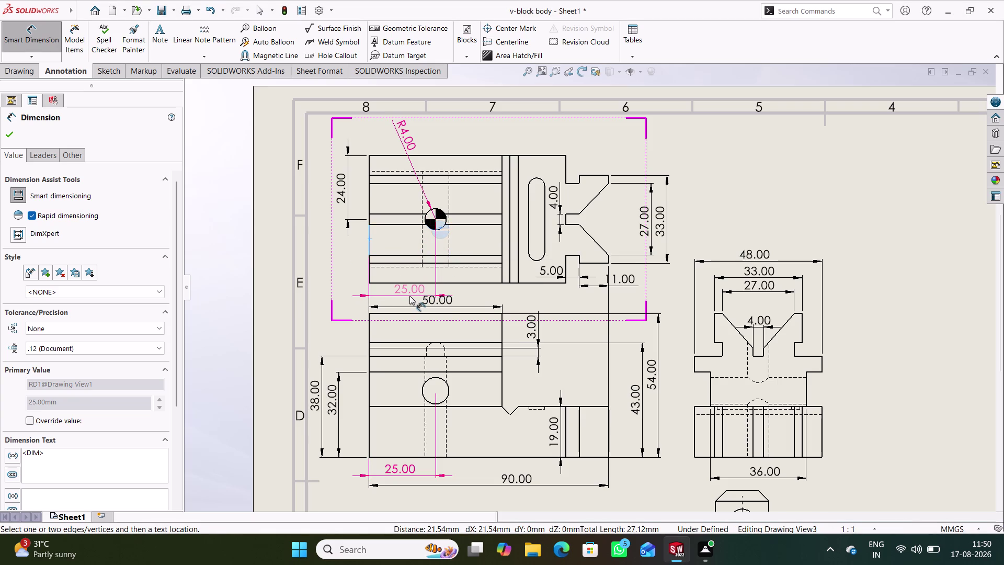
click(409, 296)
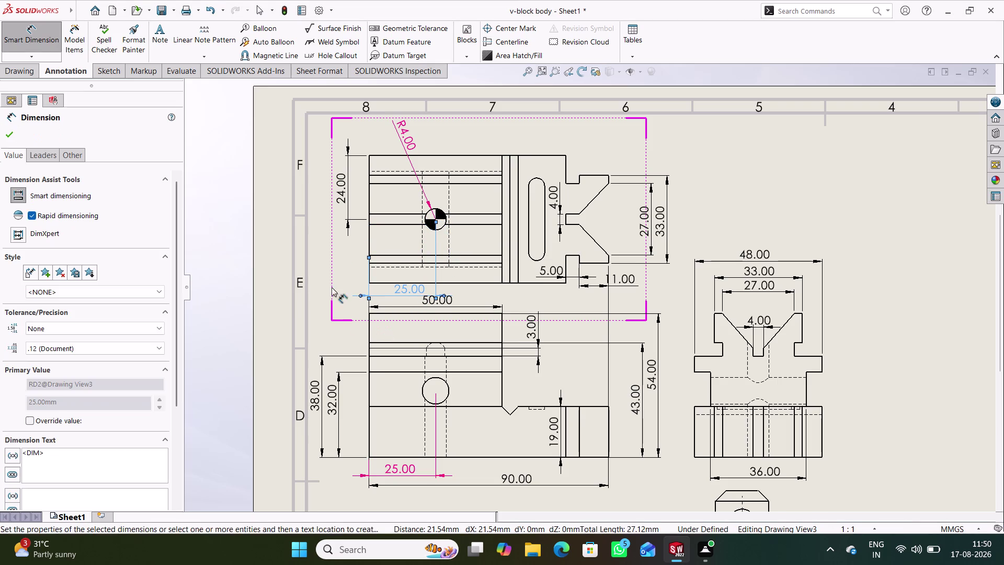
click(320, 263)
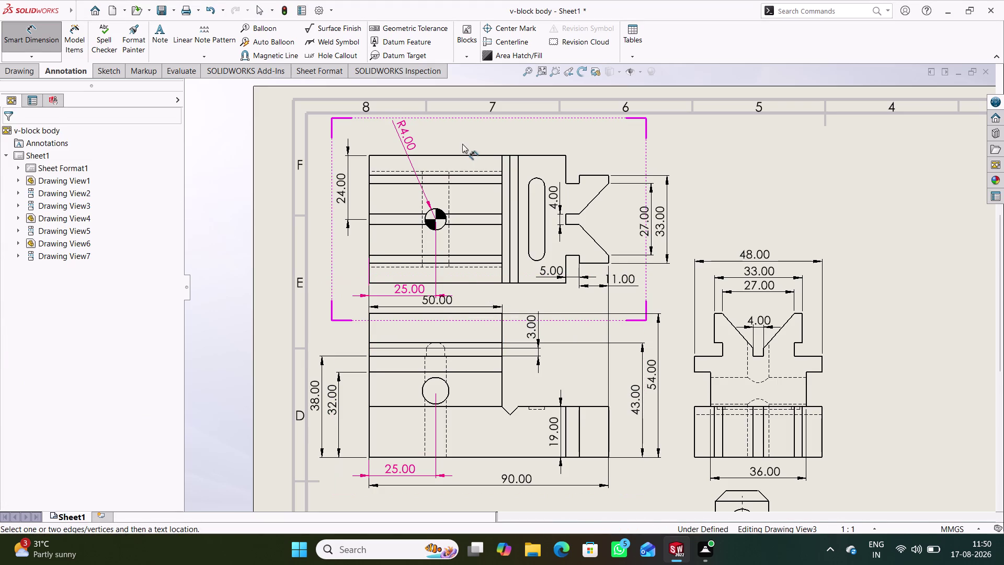
click(46, 36)
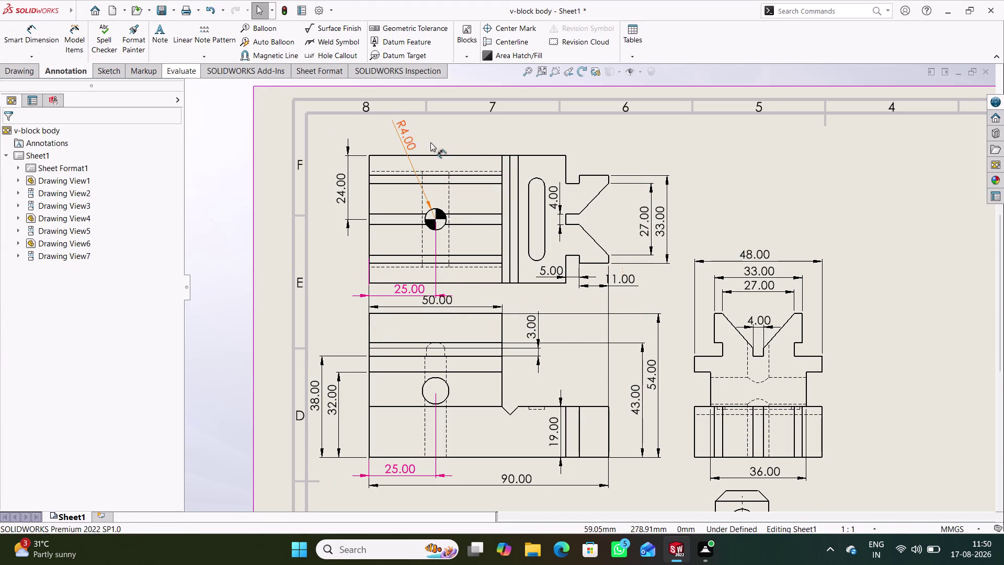
drag(456, 155, 451, 140)
click(318, 244)
drag(411, 272, 411, 278)
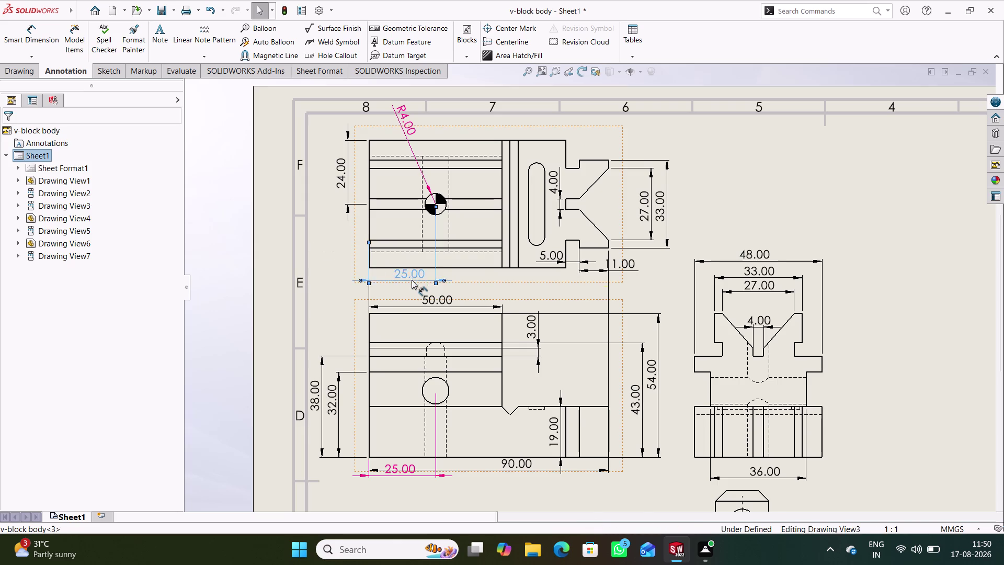
drag(412, 279, 412, 279)
click(340, 251)
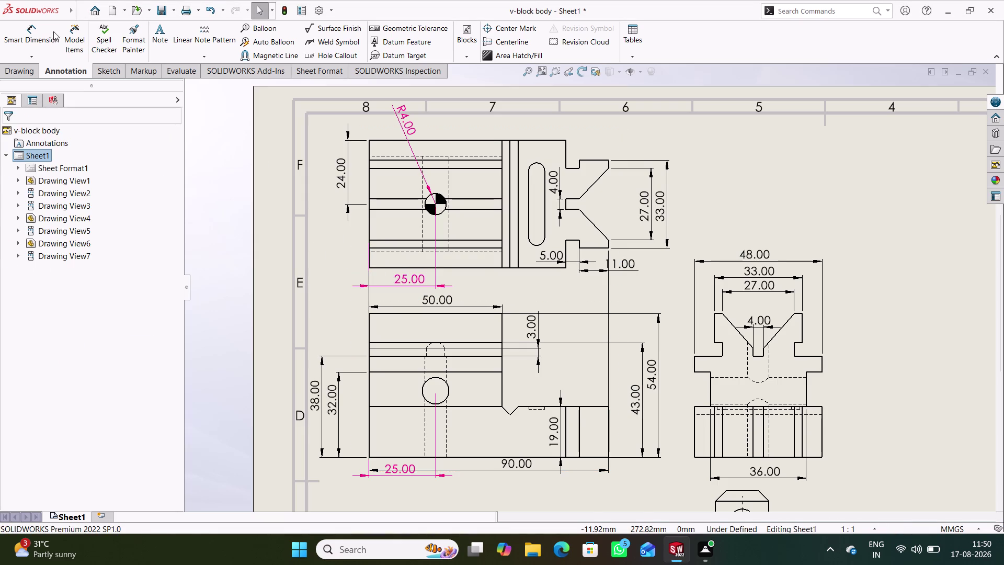
Dimension the slot's rounded end as R3.00, placed above the slot.
drag(41, 36, 45, 37)
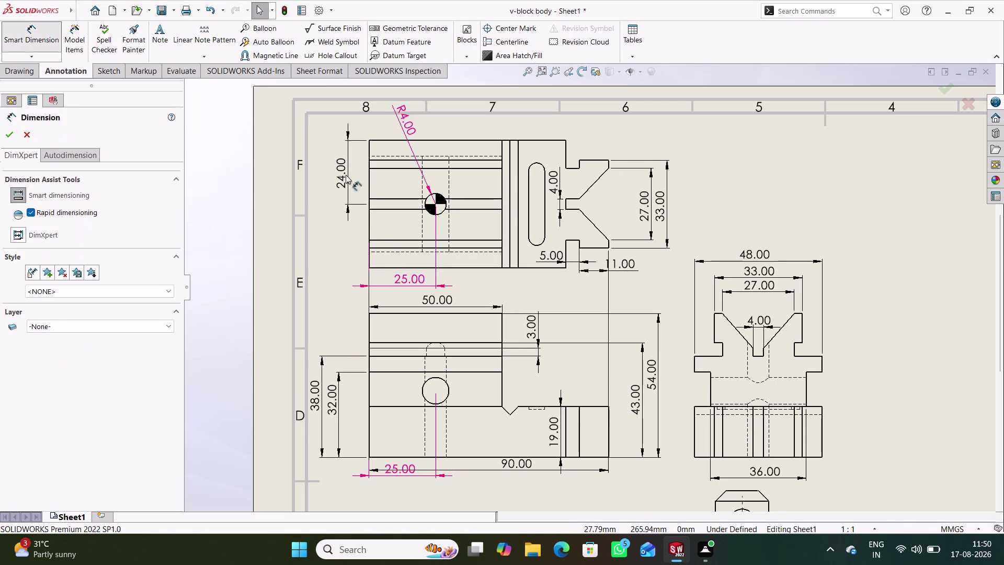
click(533, 162)
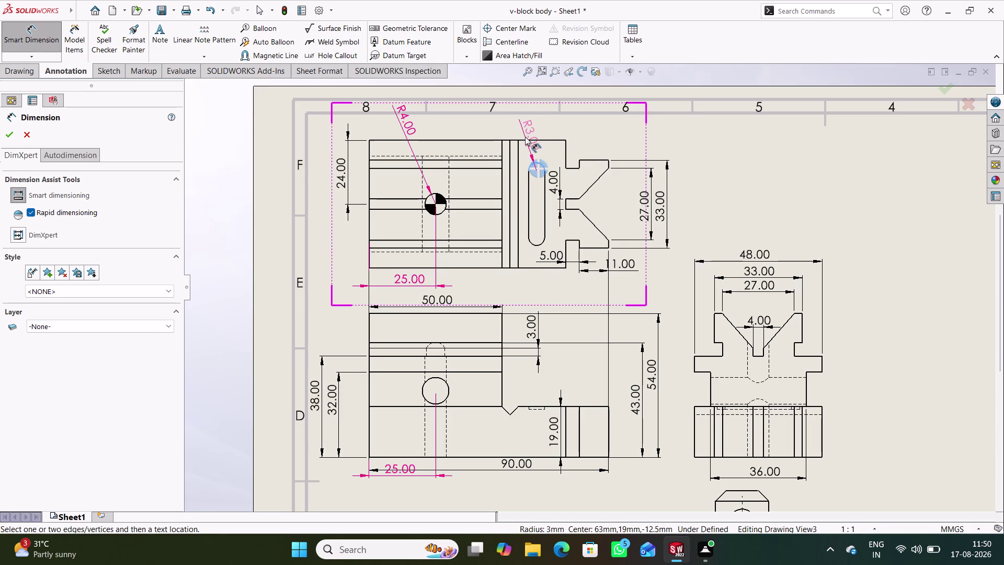
click(525, 136)
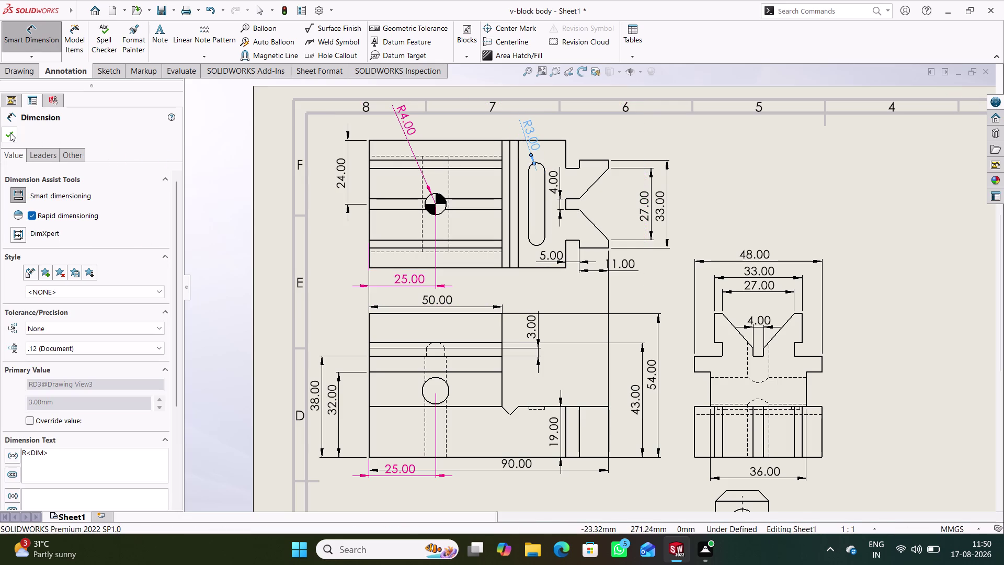
click(10, 132)
click(733, 175)
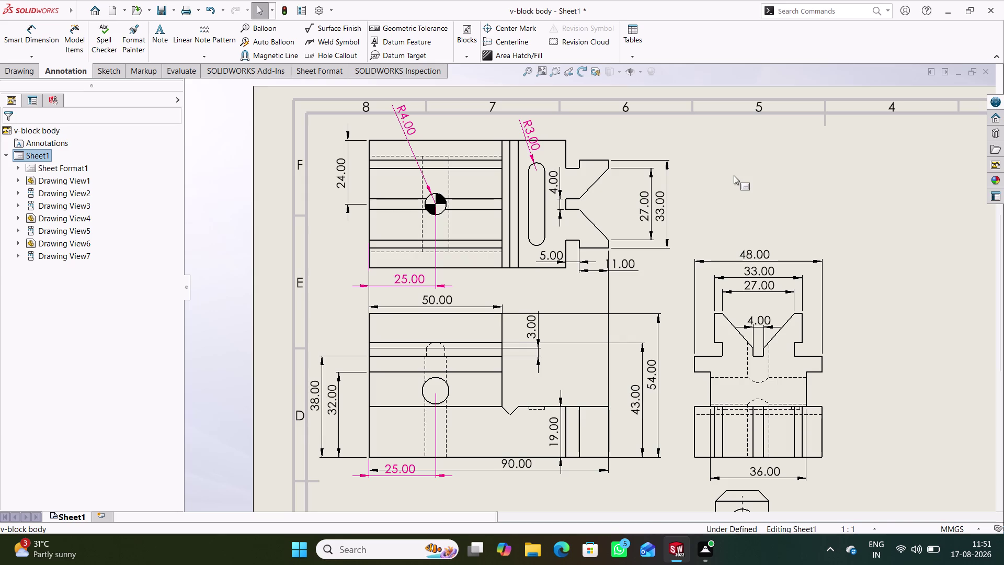
Dimension the 25.00 slot length beside the V-notch's 27.00 and 33.00 dimensions.
click(56, 44)
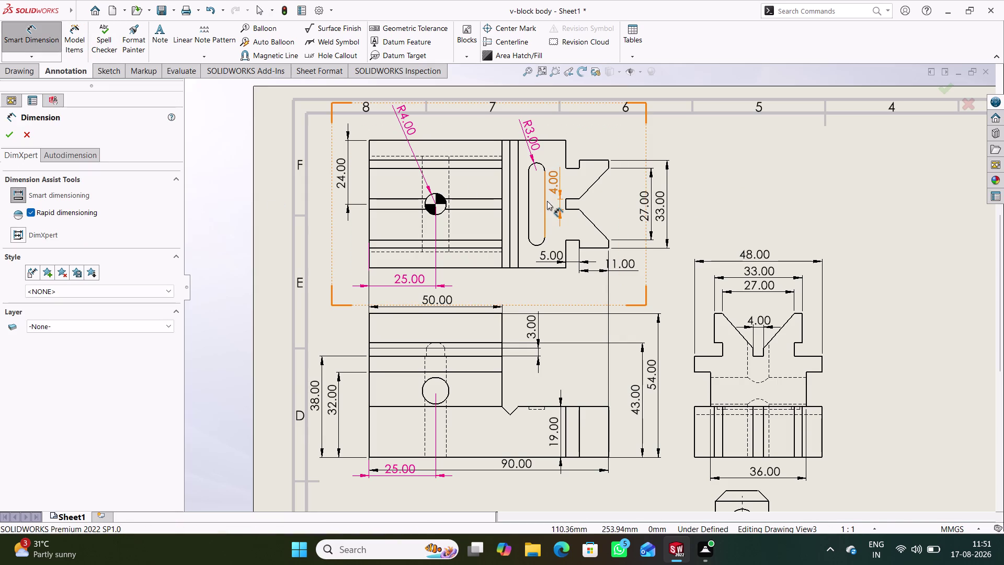
click(545, 231)
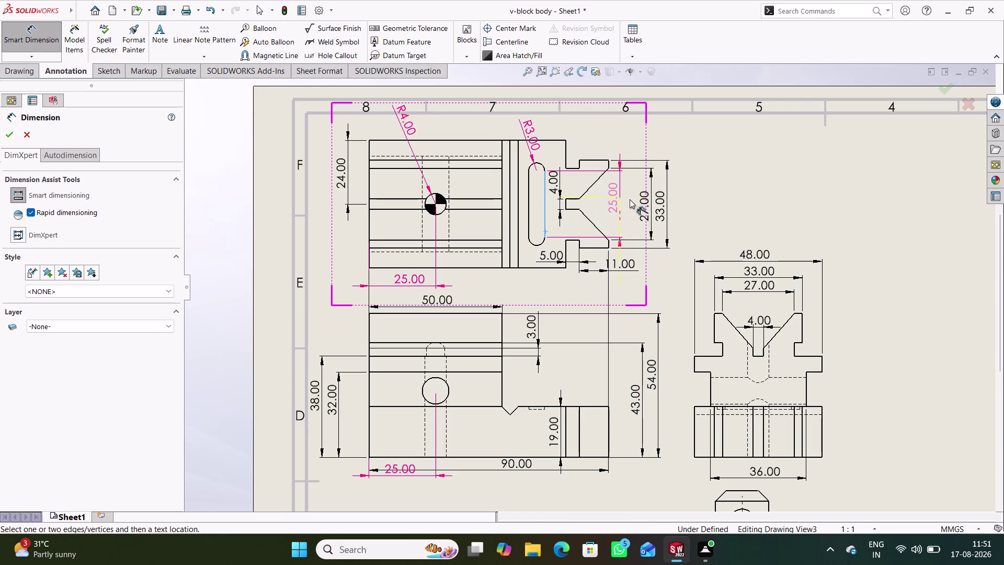
click(631, 202)
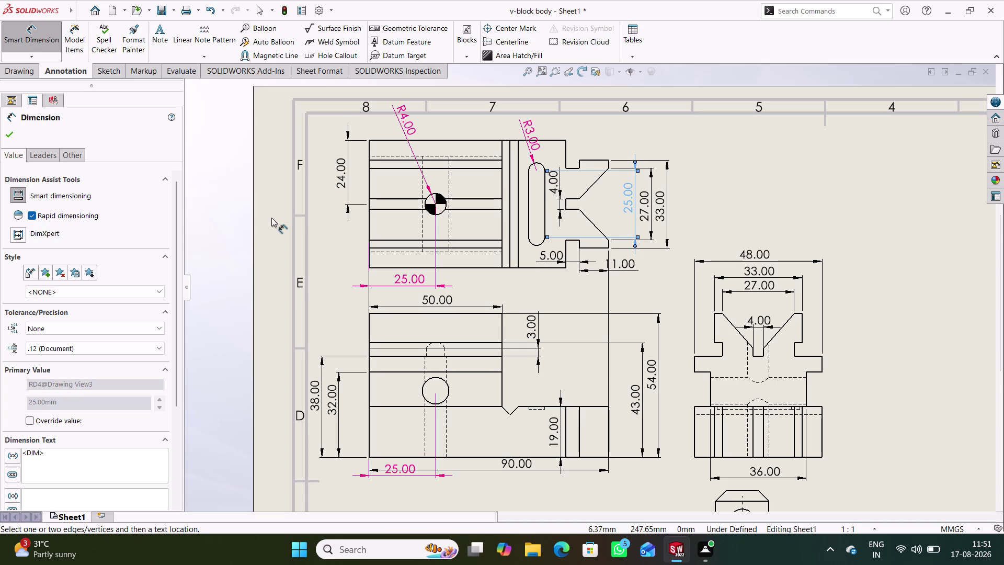
click(566, 270)
click(607, 249)
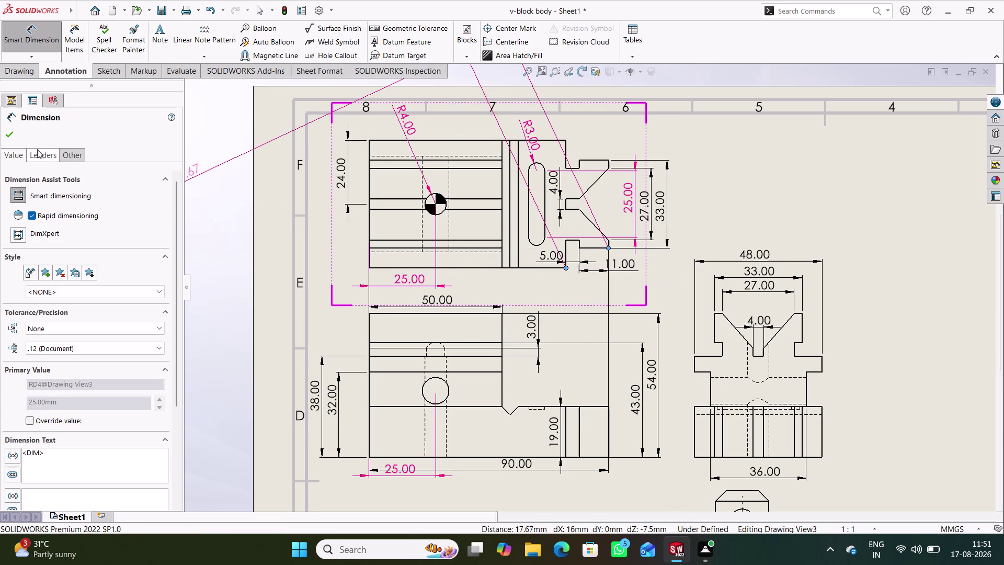
click(12, 134)
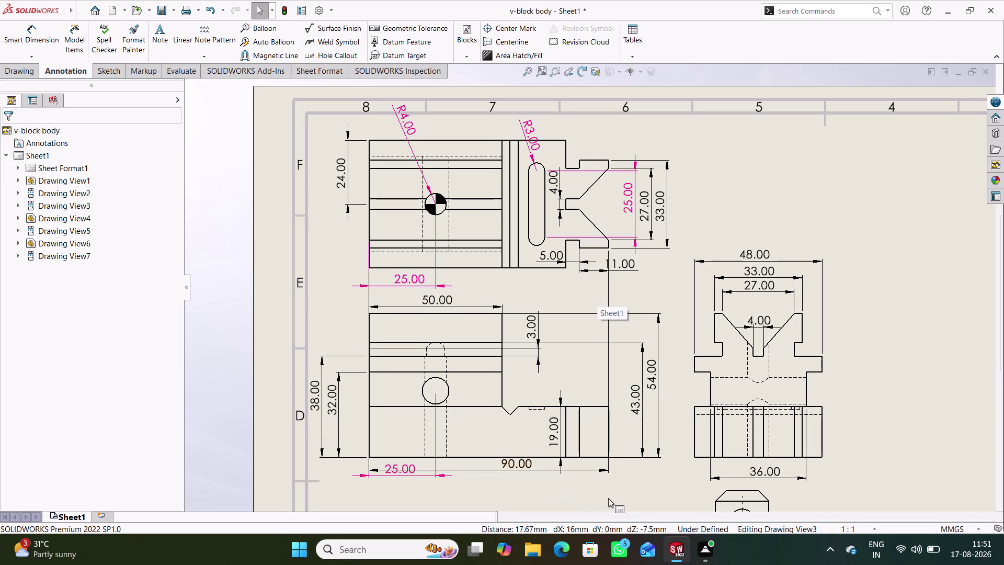
middle_drag(627, 487, 614, 408)
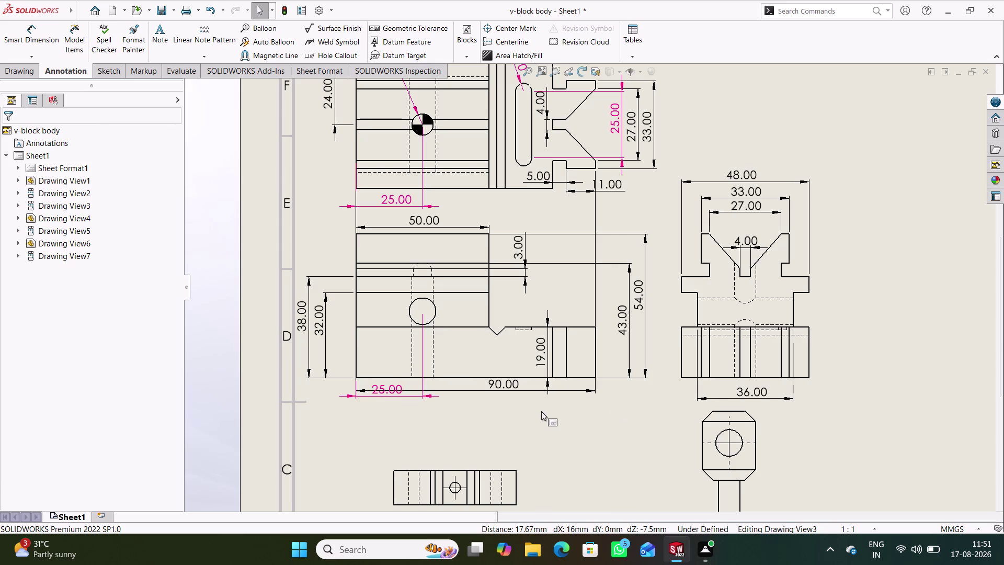
Add a 3.00 notch depth dimension to the front view.
click(496, 335)
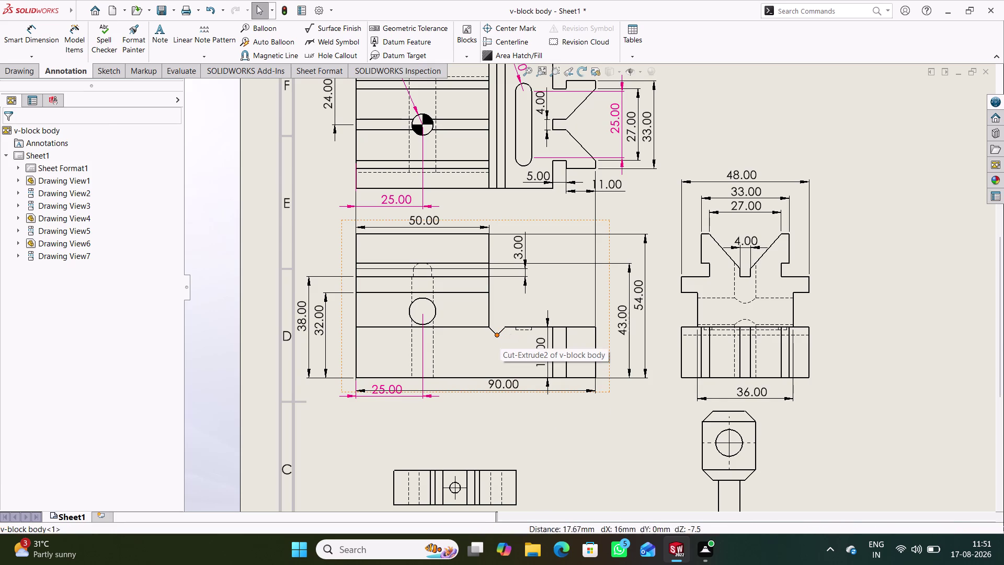
click(505, 326)
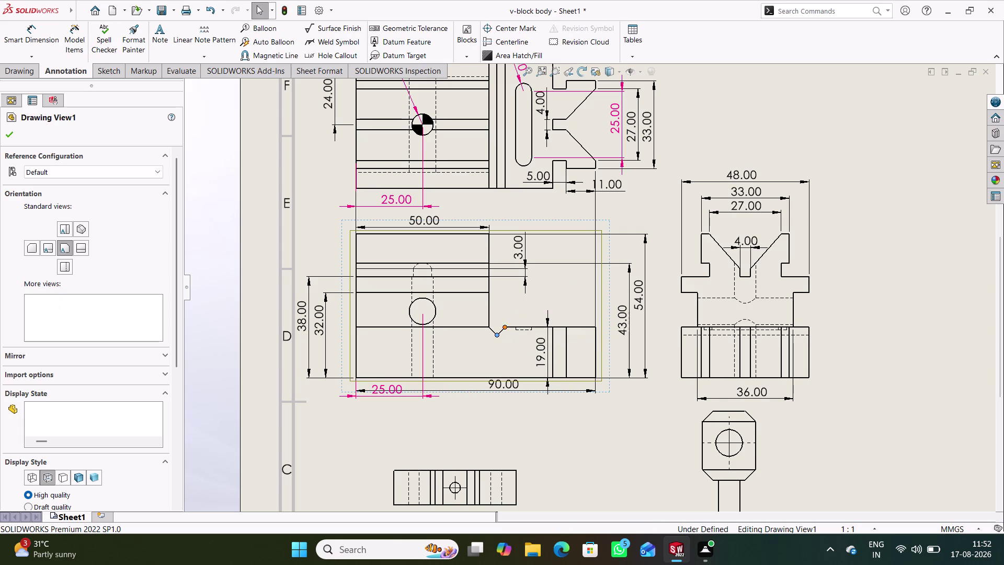
click(50, 46)
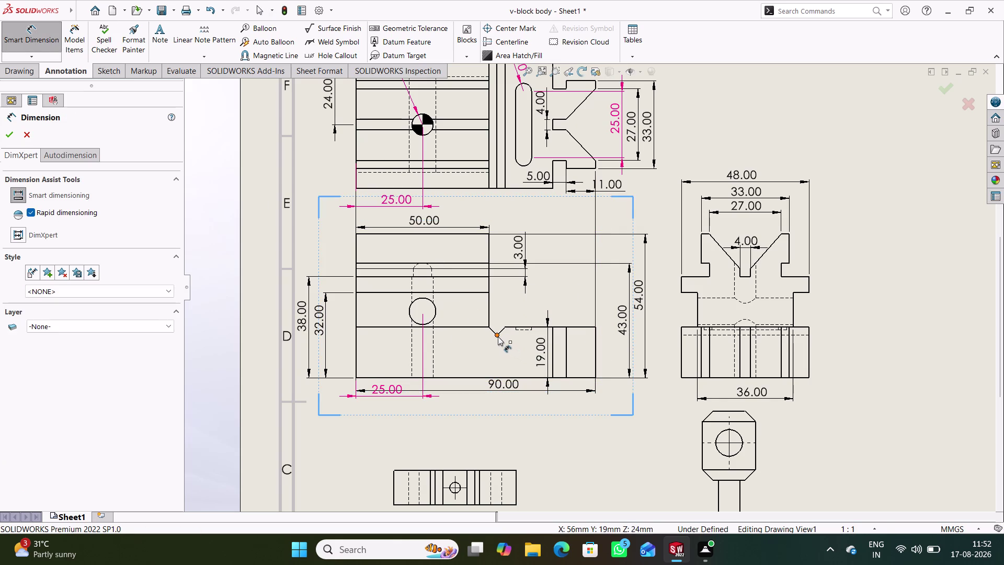
click(497, 336)
click(506, 328)
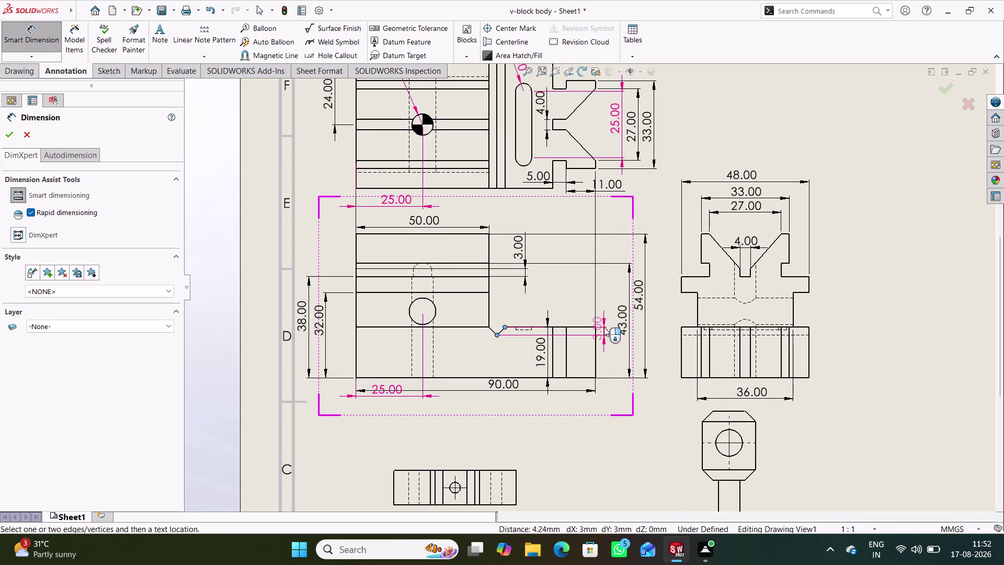
click(606, 328)
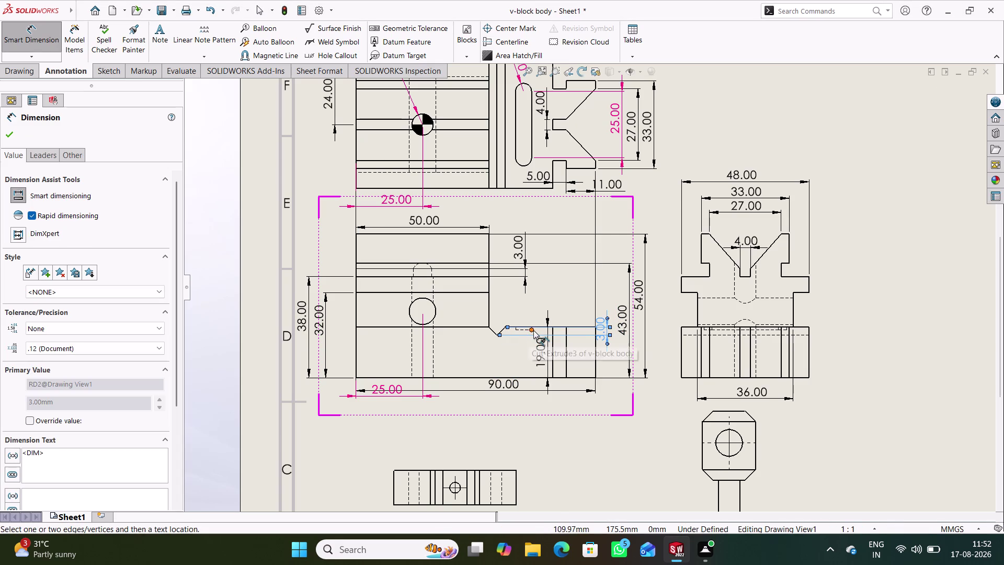
scroll(down, 3)
scroll(down, 3)
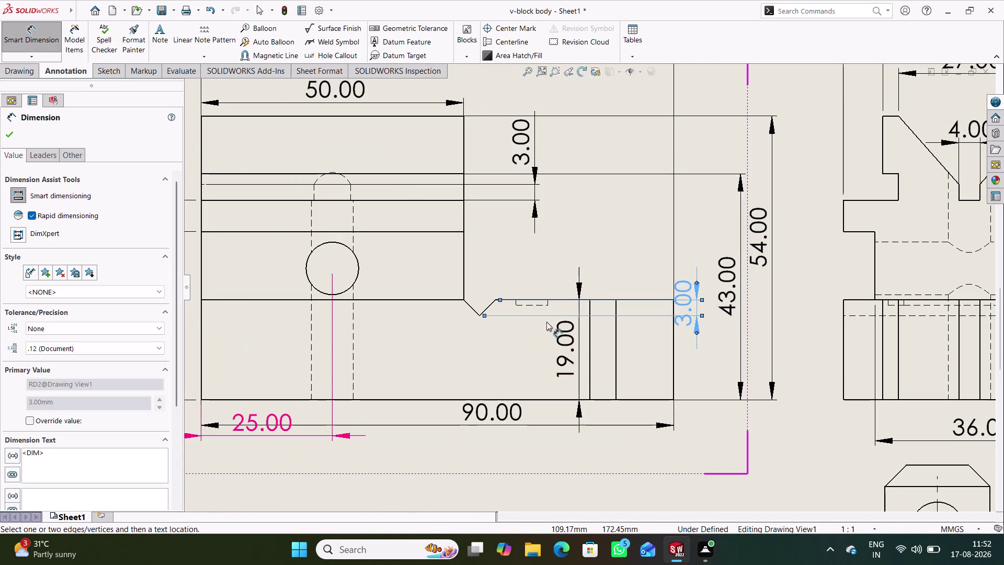
scroll(down, 3)
Add the 1.00 notch height and 19.00 base height dimensions.
click(552, 295)
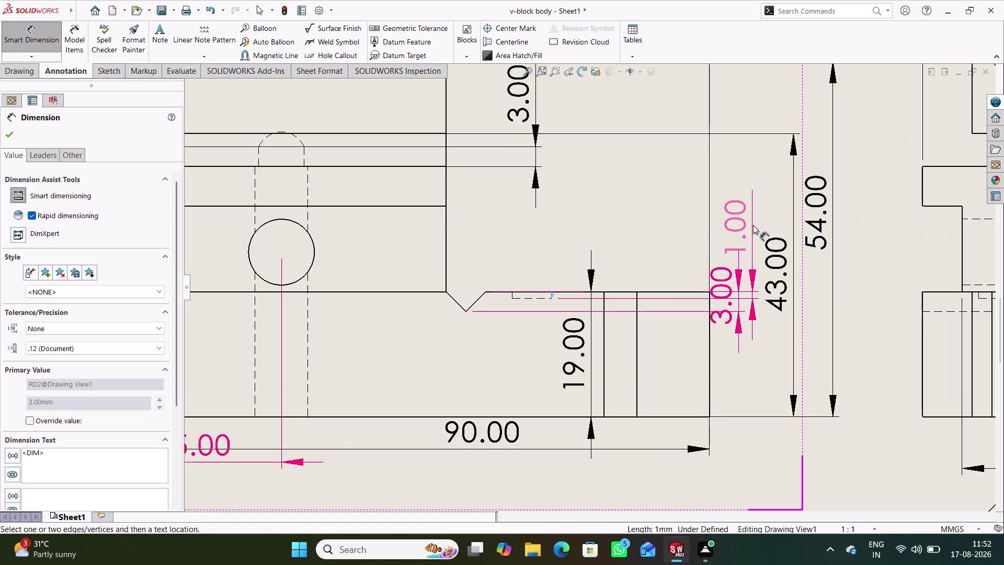
click(755, 215)
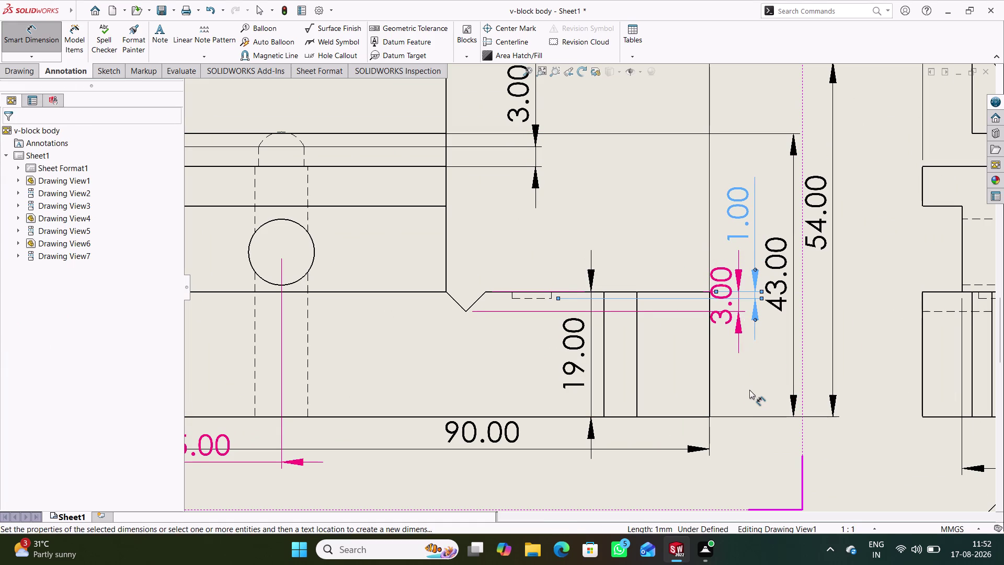
click(749, 387)
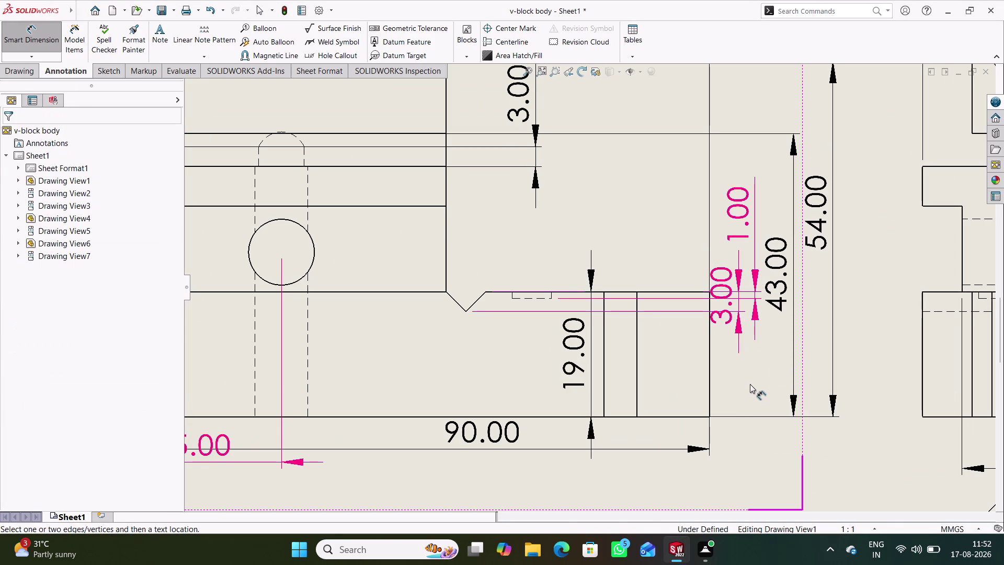
click(708, 379)
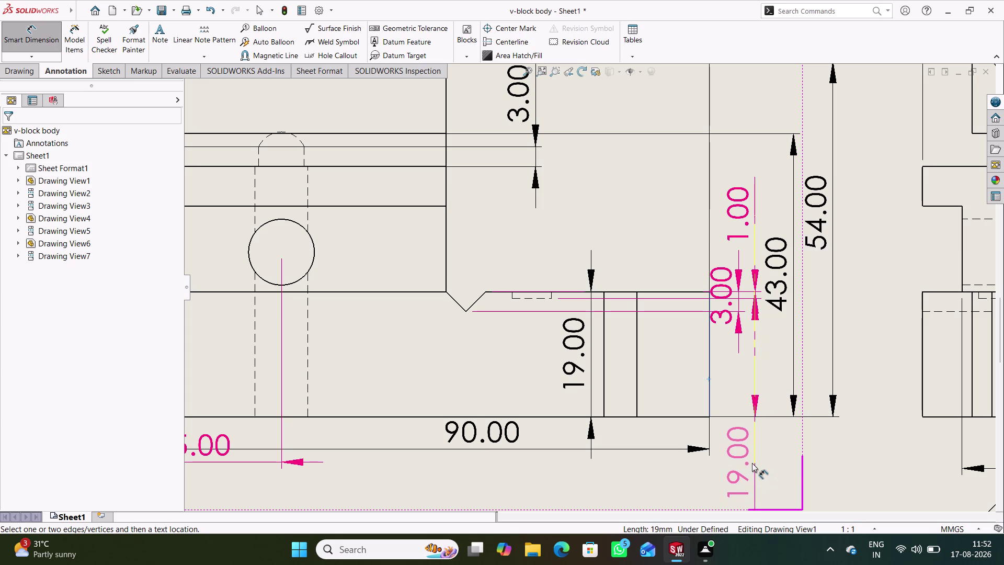
click(752, 462)
click(847, 457)
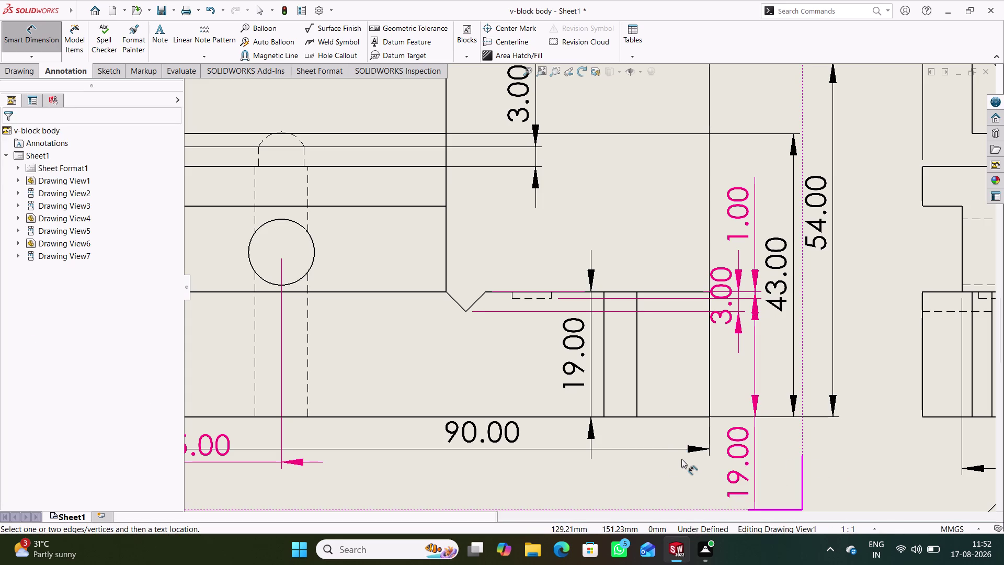
click(30, 33)
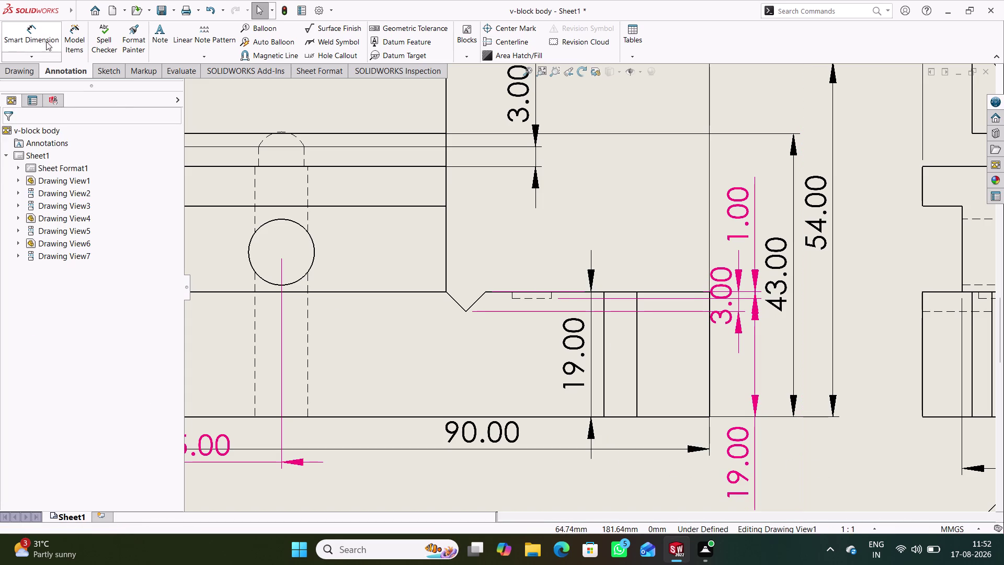
Reposition the 3.00 dimension left of the 43.00 dimension line.
drag(722, 281, 726, 337)
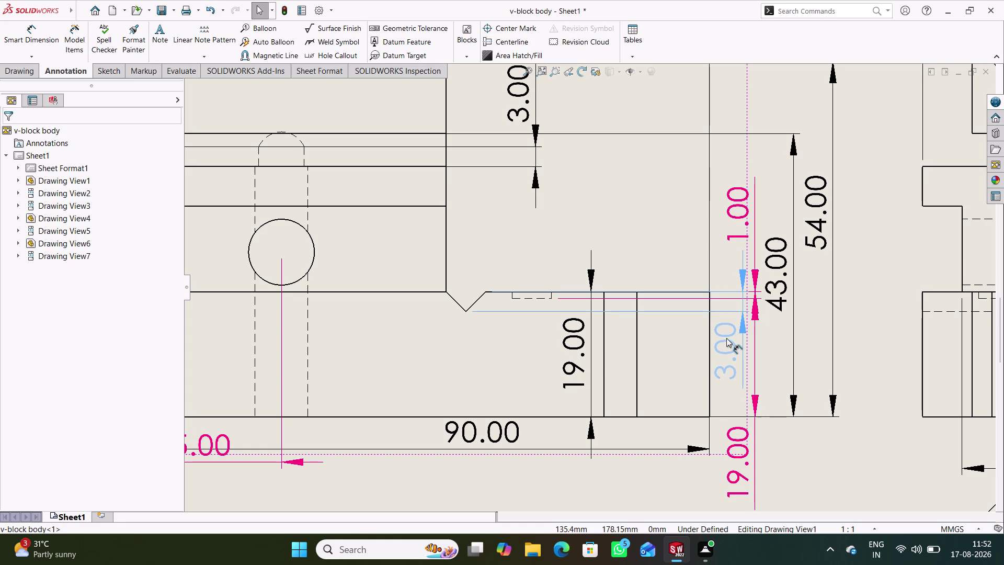
drag(726, 338, 739, 339)
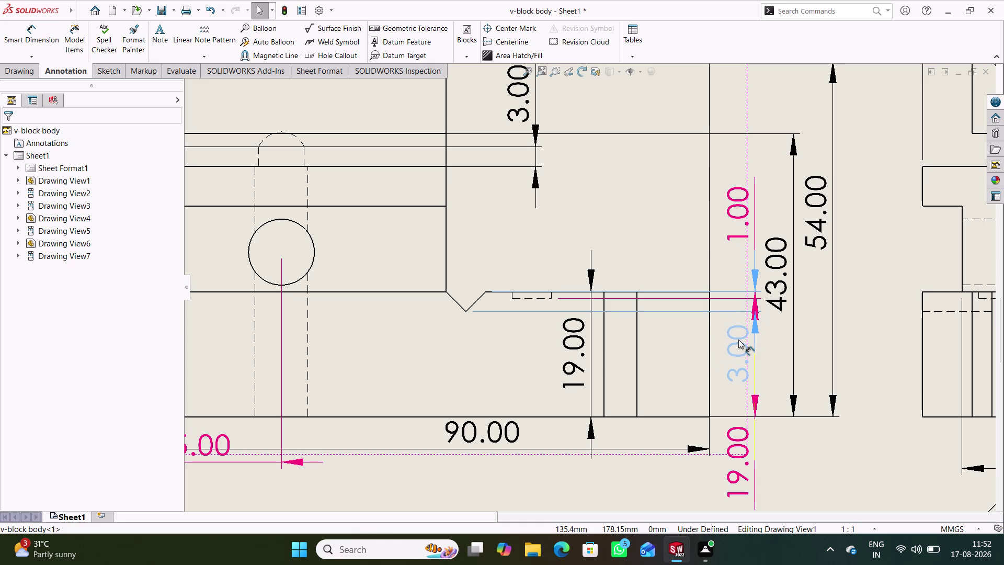
drag(738, 339, 737, 340)
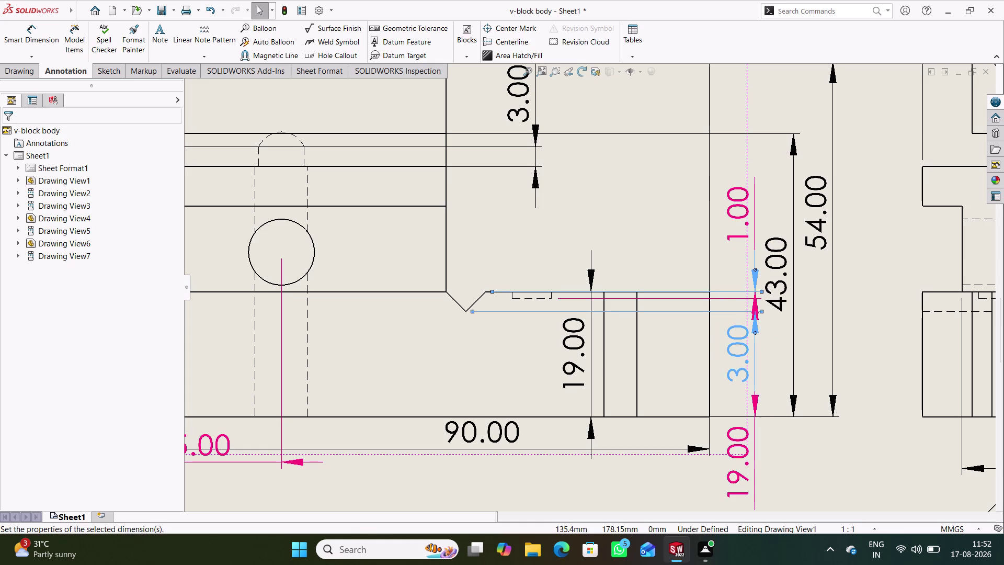
click(799, 466)
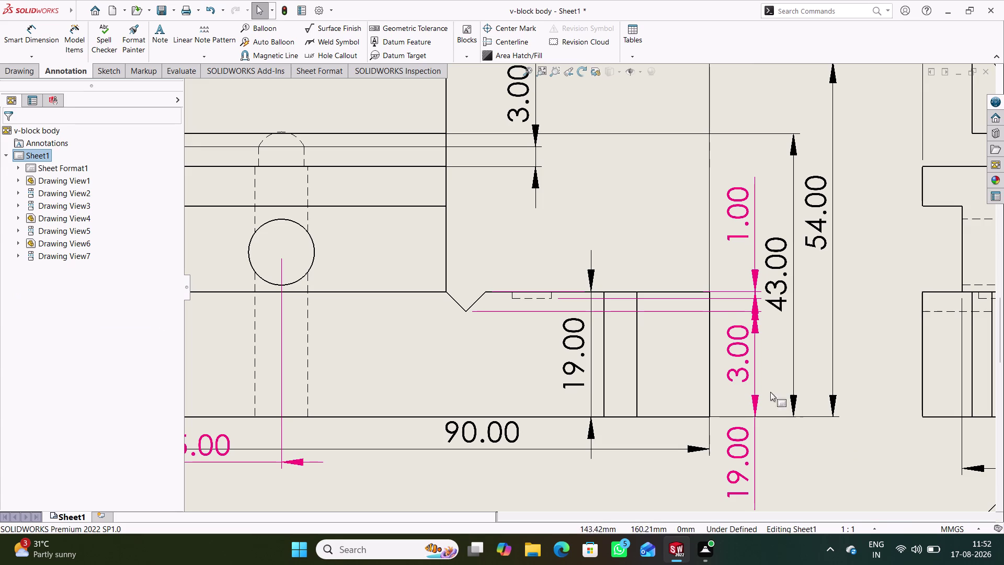
drag(737, 350, 684, 351)
click(833, 463)
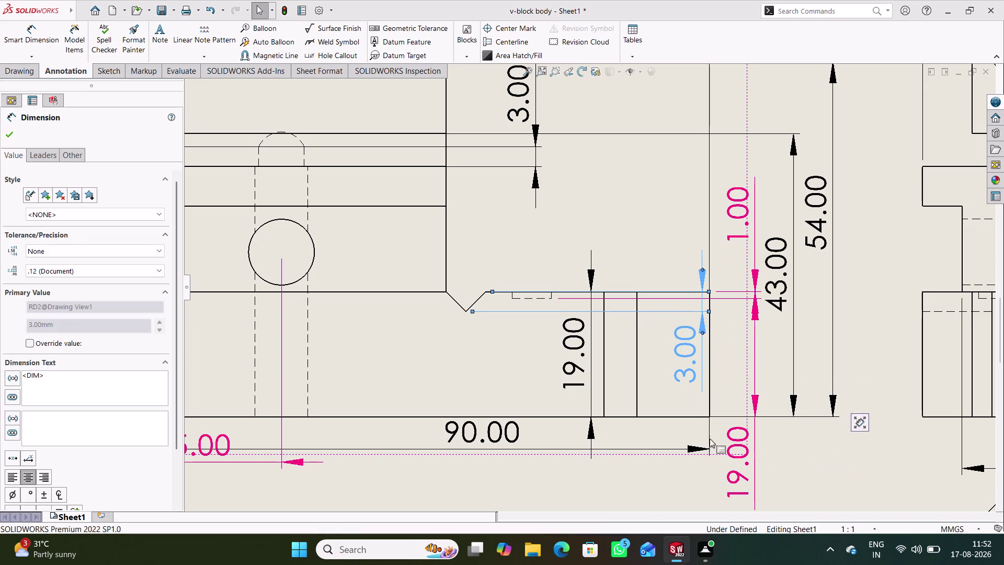
Zoom out and add a 3.00 step height dimension right of the end view.
scroll(up, 3)
scroll(up, 3)
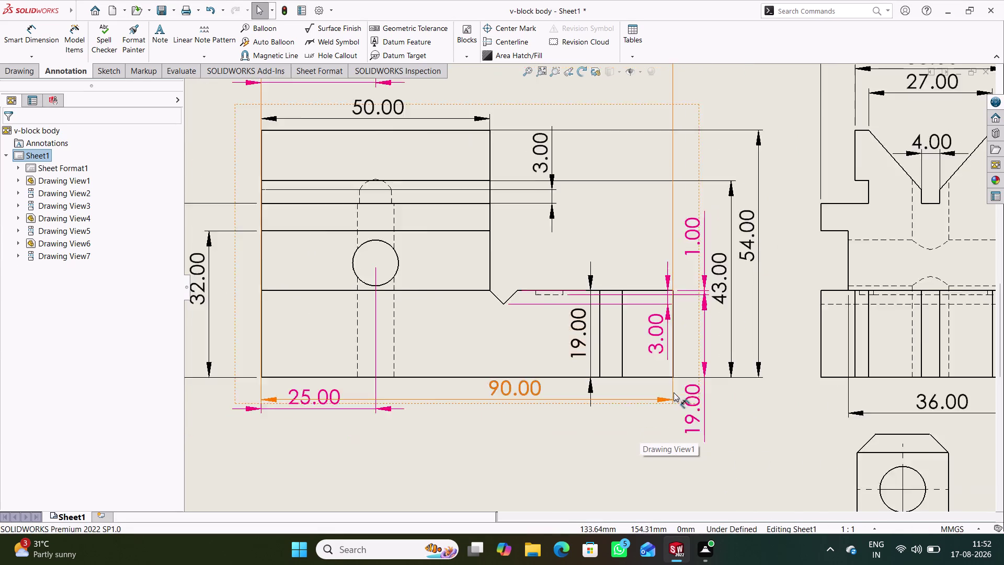
scroll(up, 3)
scroll(up, 3)
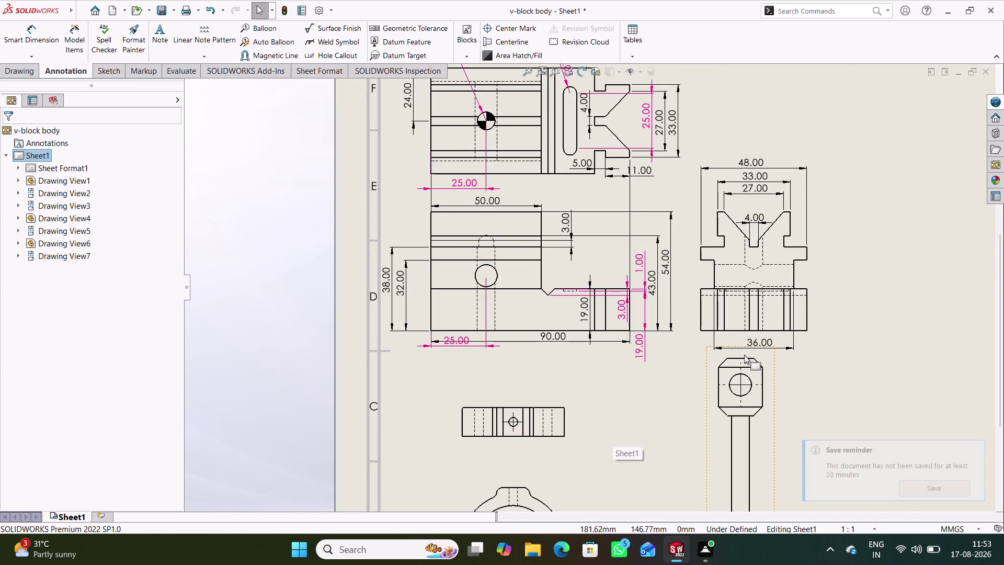
scroll(up, 3)
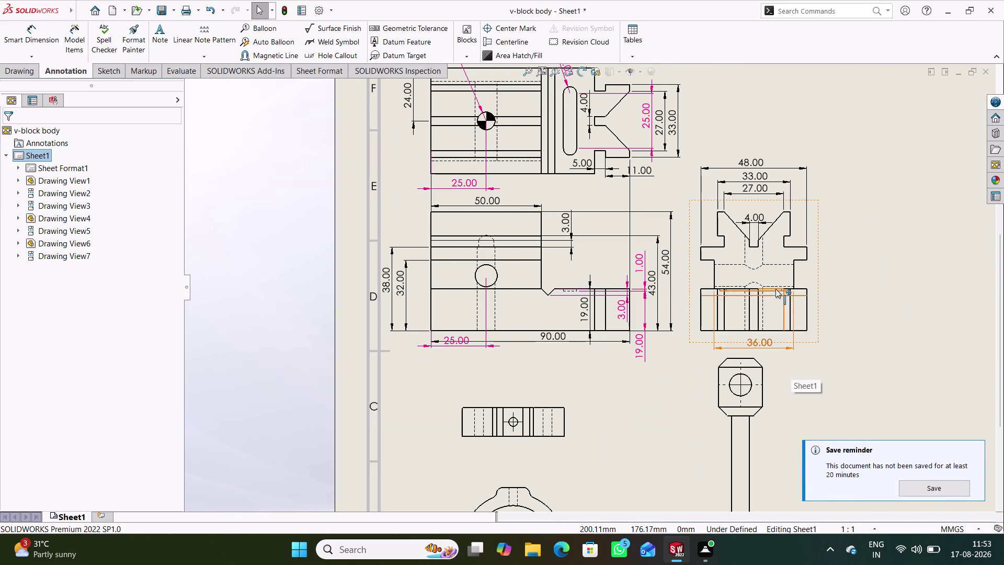
scroll(down, 3)
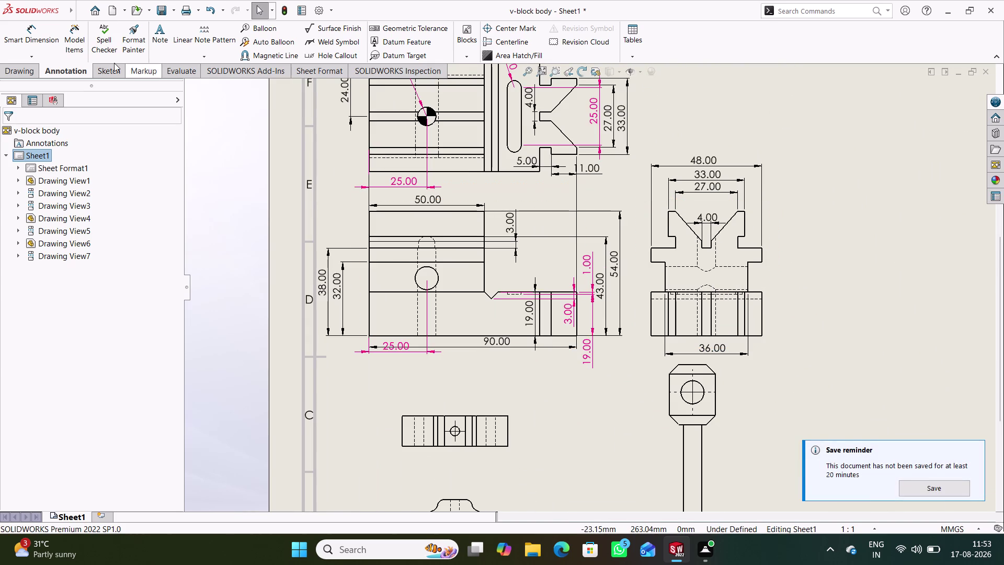
click(52, 37)
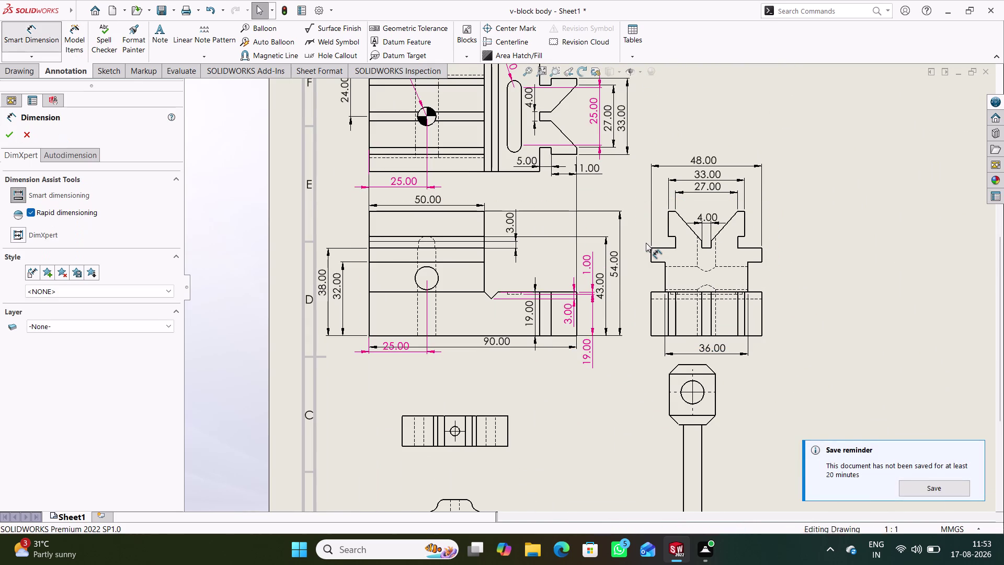
click(711, 243)
click(808, 226)
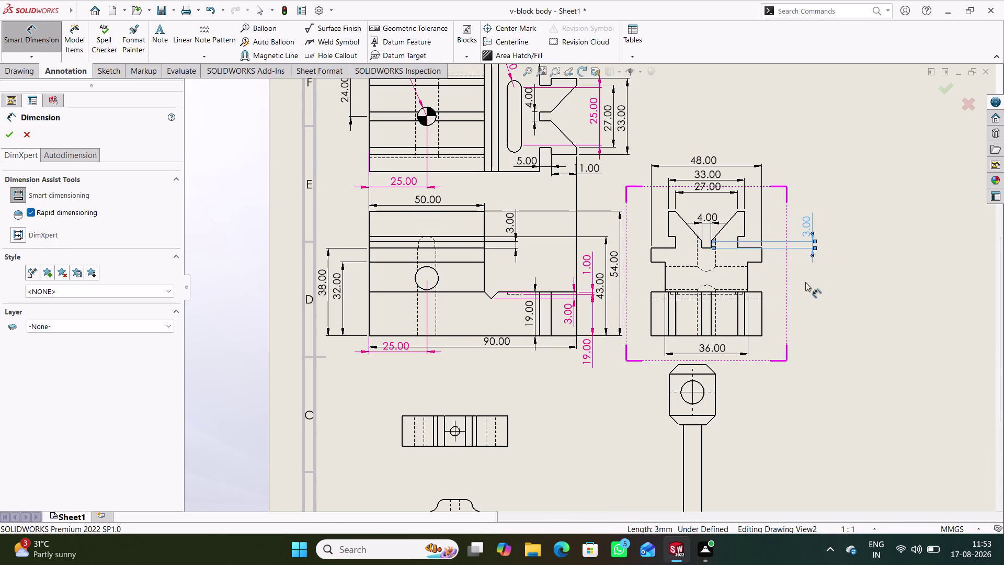
click(810, 289)
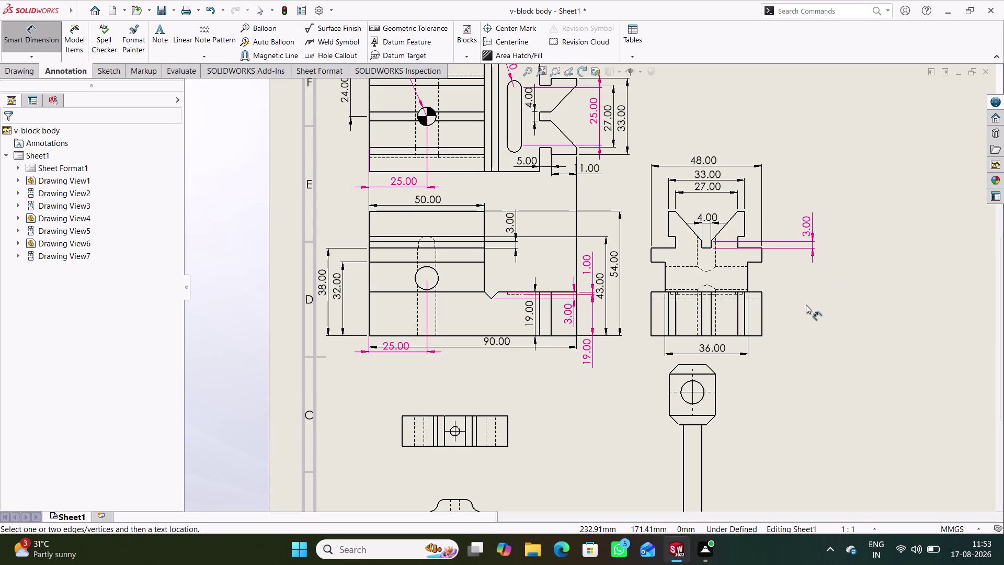
Add the 32.00 and 38.00 height dimensions right of the end view.
click(761, 336)
click(762, 260)
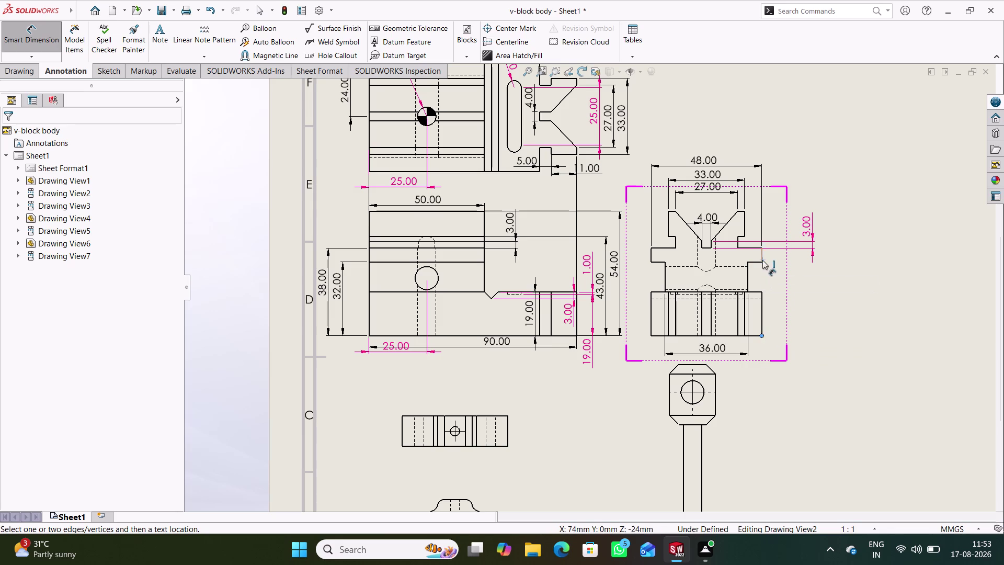
click(761, 262)
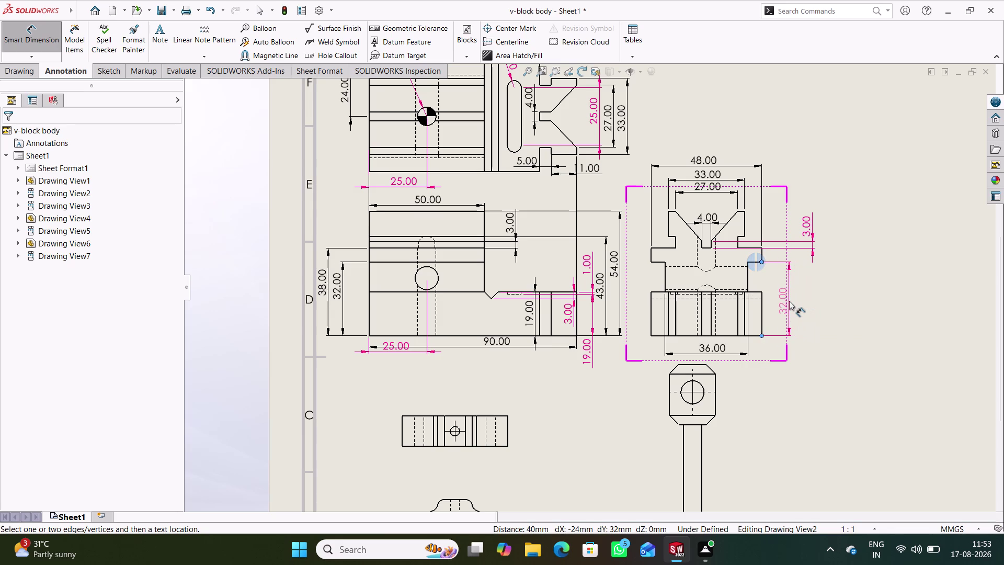
click(786, 301)
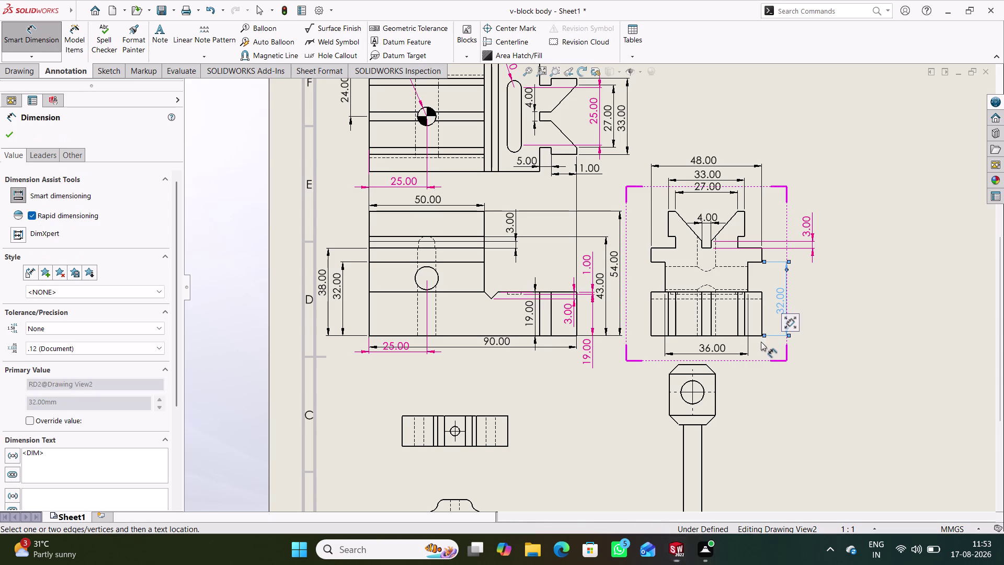
click(761, 334)
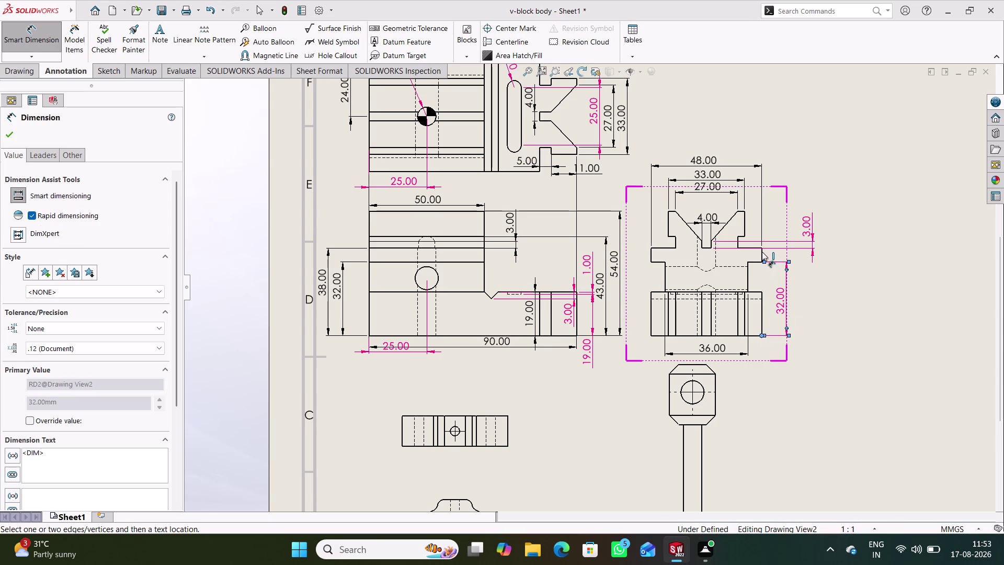
click(761, 249)
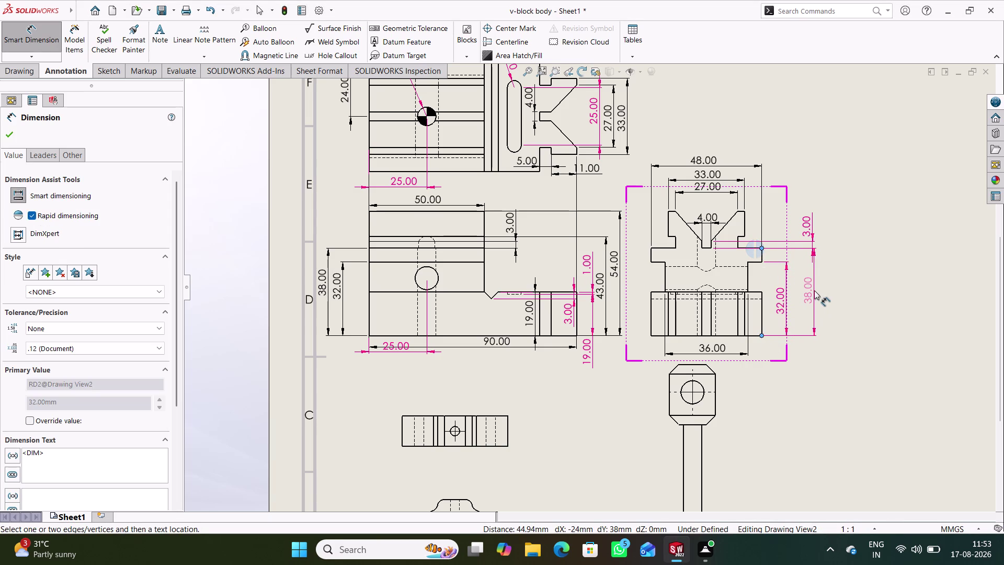
click(811, 296)
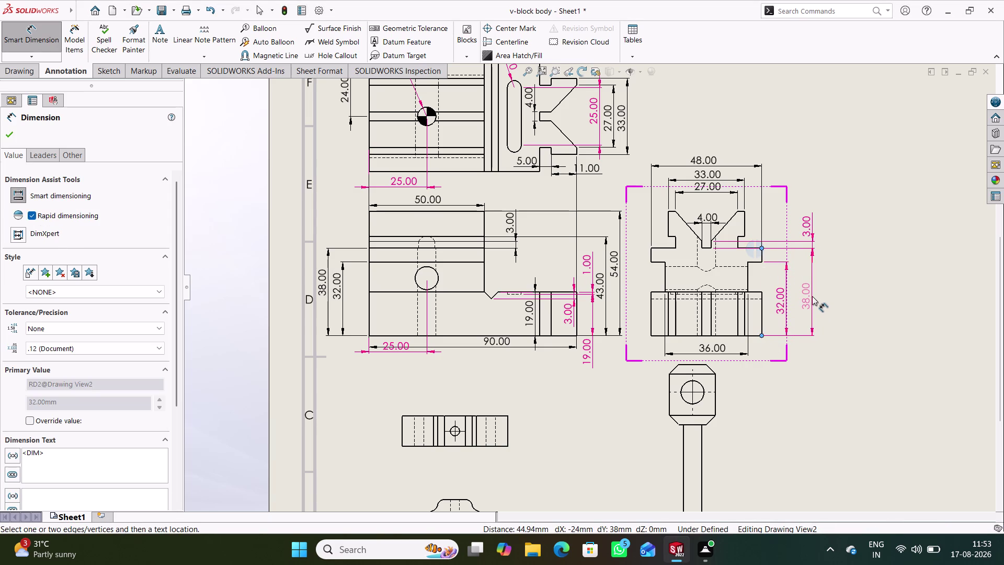
click(840, 308)
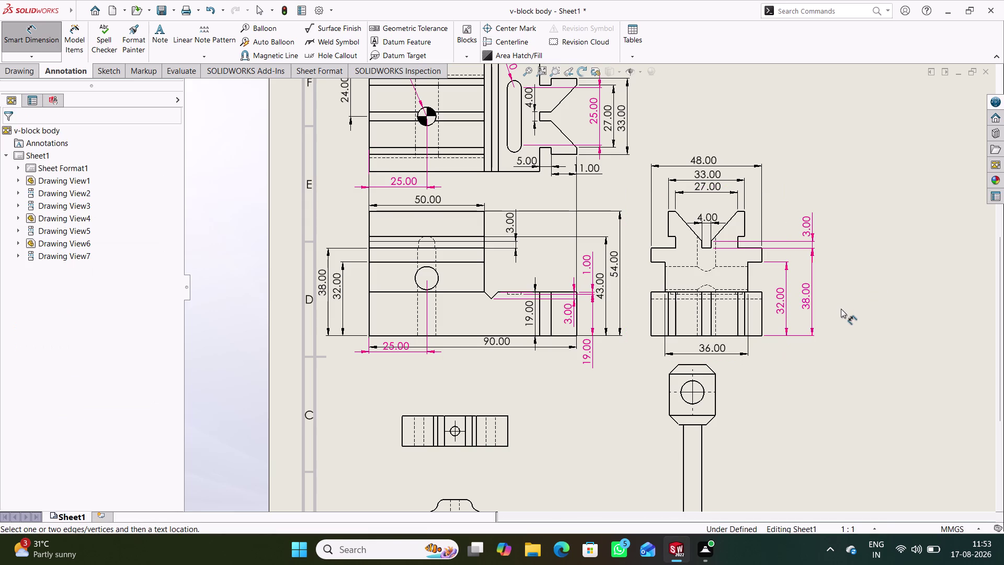
Add the 43.00 and 54.00 height dimensions stacked outward.
click(762, 337)
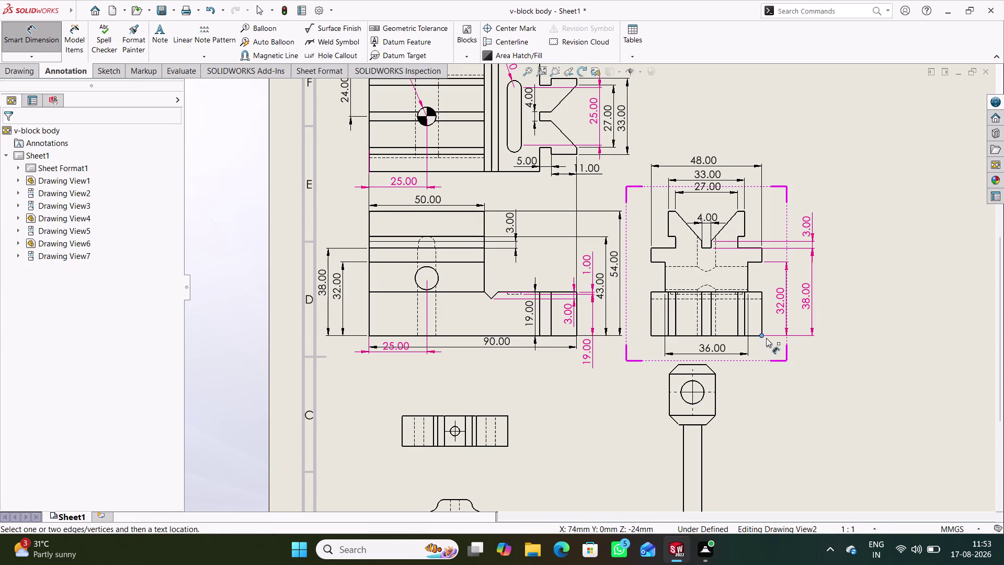
click(745, 237)
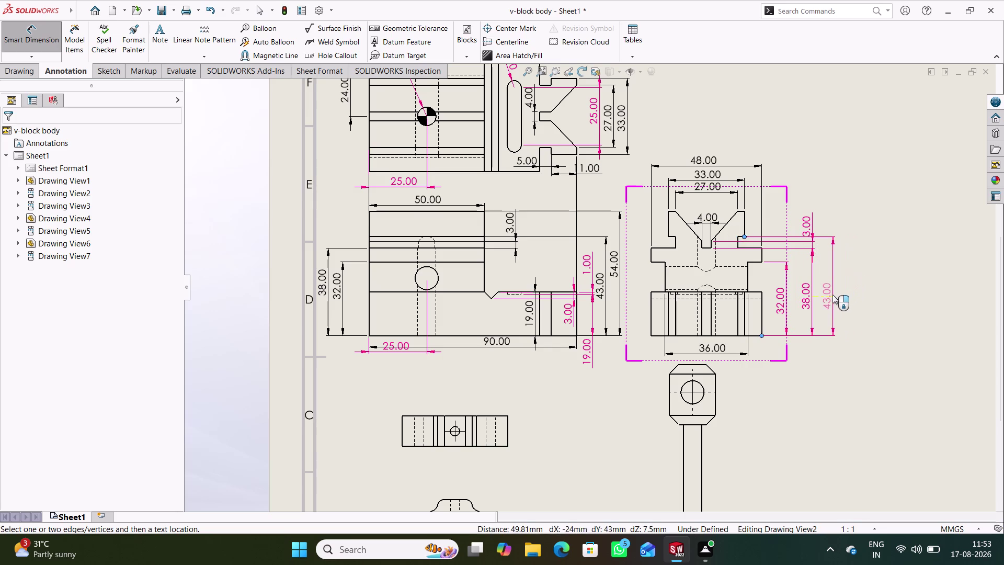
click(832, 295)
click(819, 379)
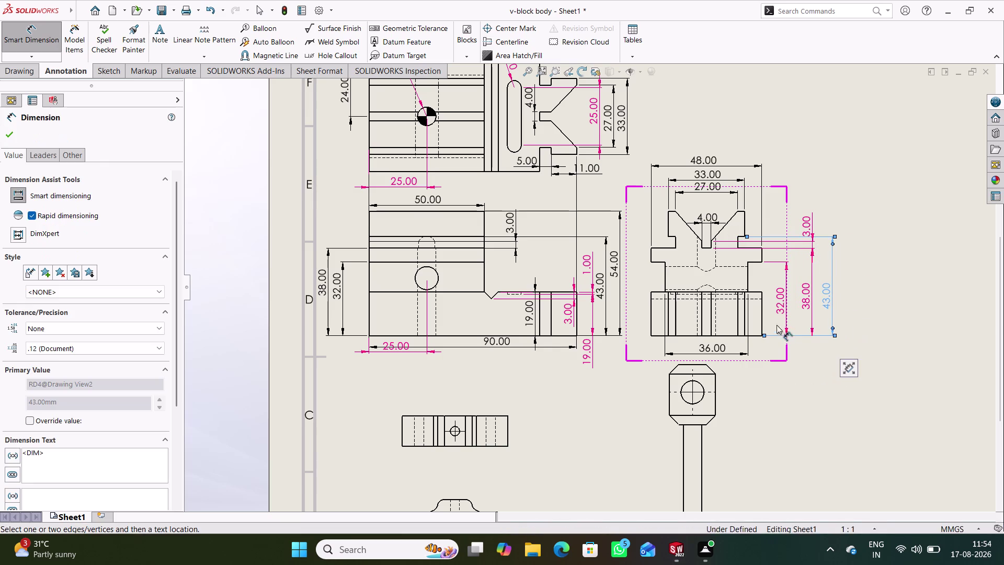
click(761, 335)
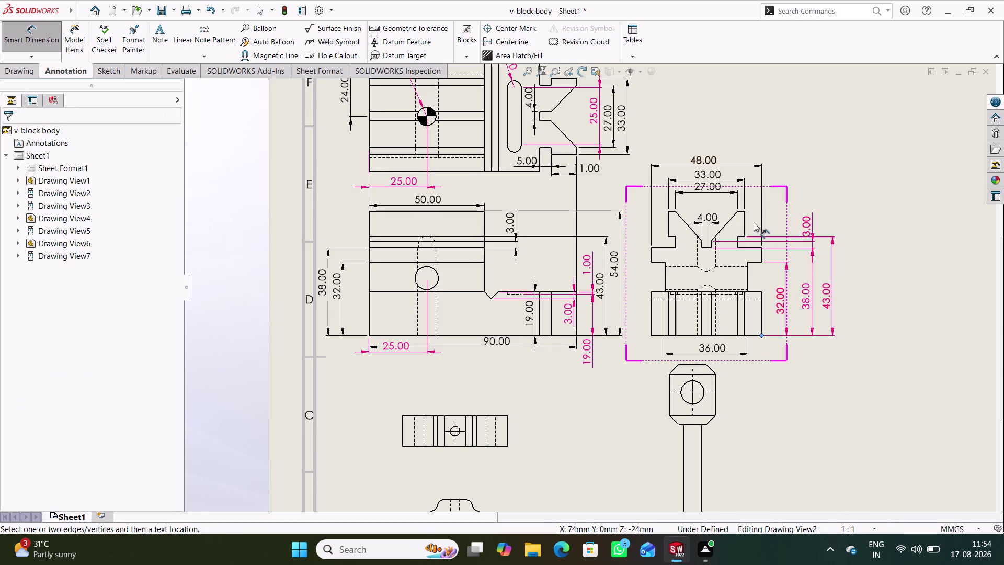
click(743, 211)
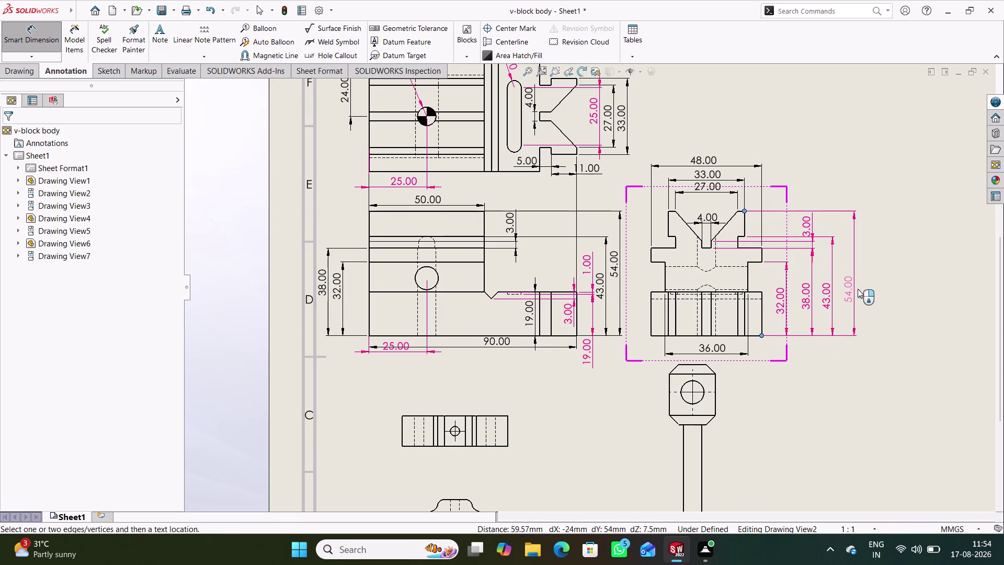
click(855, 288)
click(818, 404)
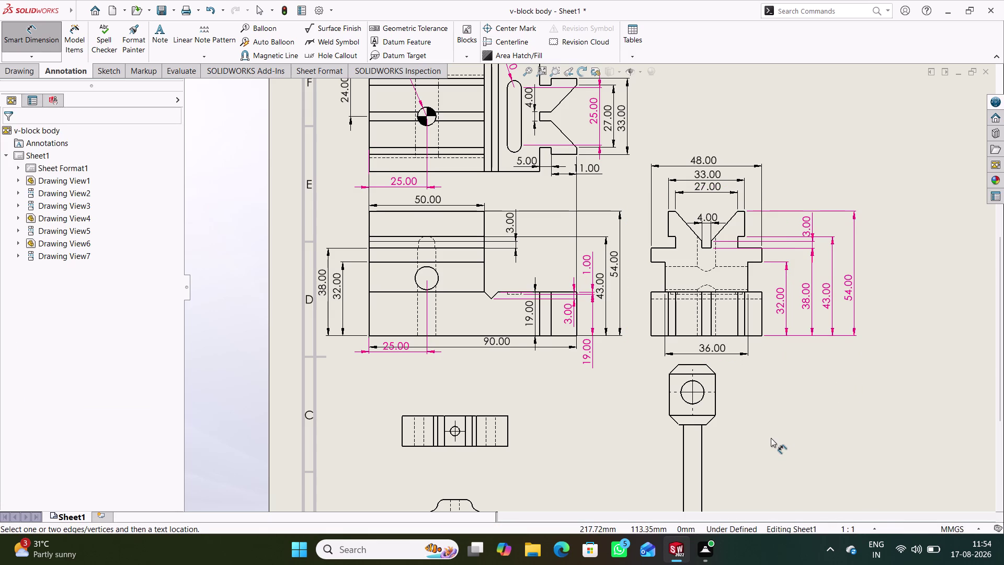
scroll(up, 3)
scroll(up, 3)
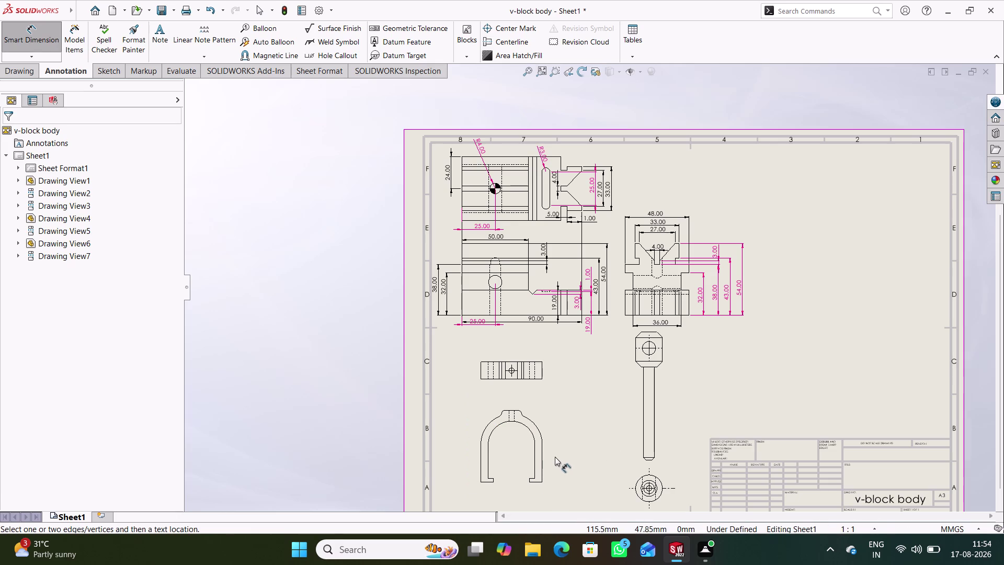
scroll(down, 3)
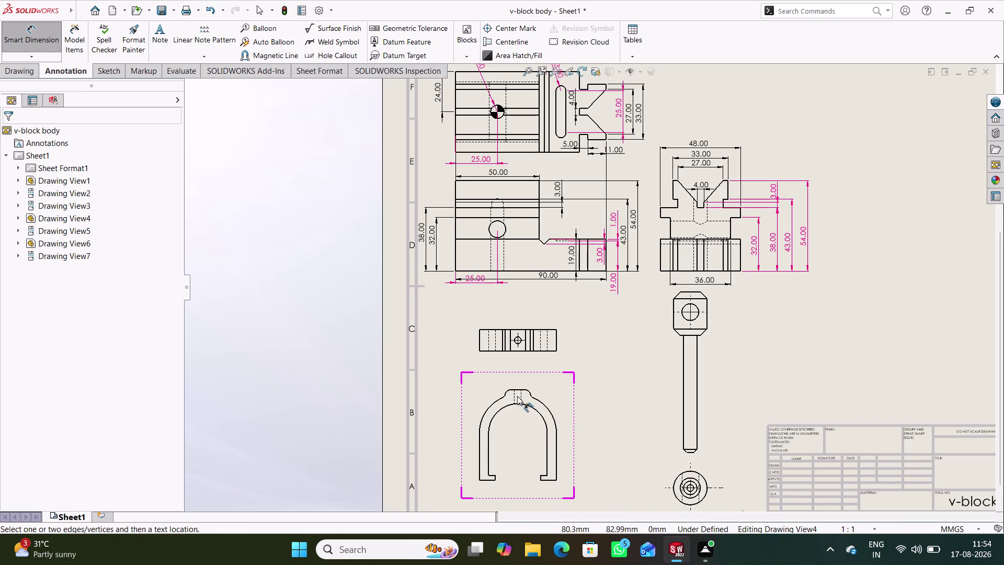
Dimension the U-clamp's small top hole as Ø4.00, placed above it.
click(516, 394)
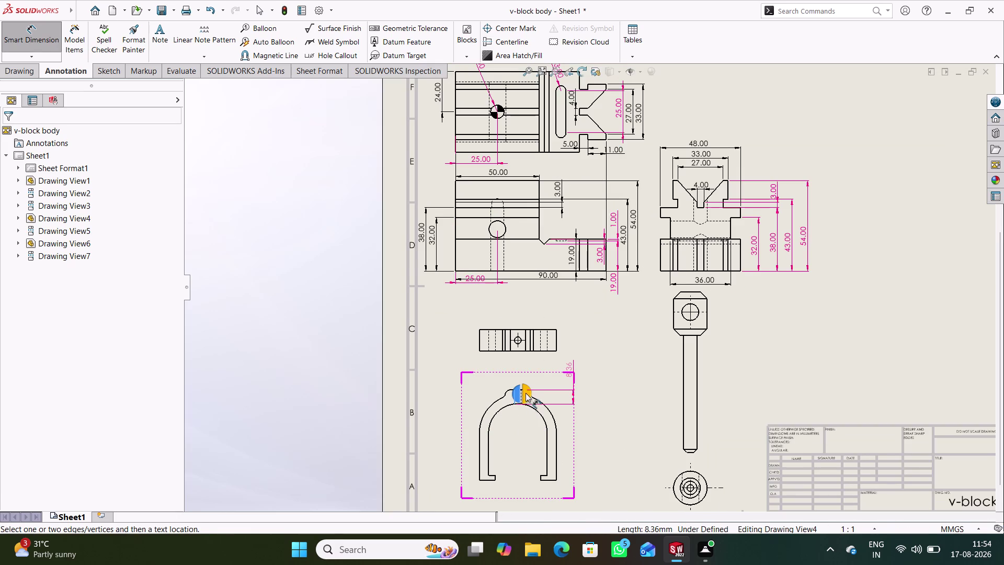
scroll(down, 3)
scroll(down, 3)
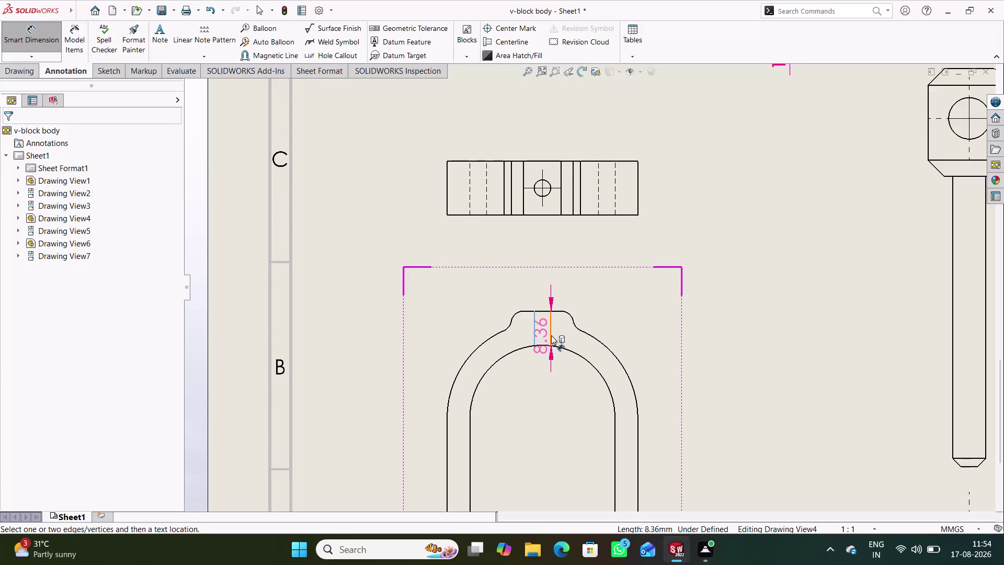
click(551, 335)
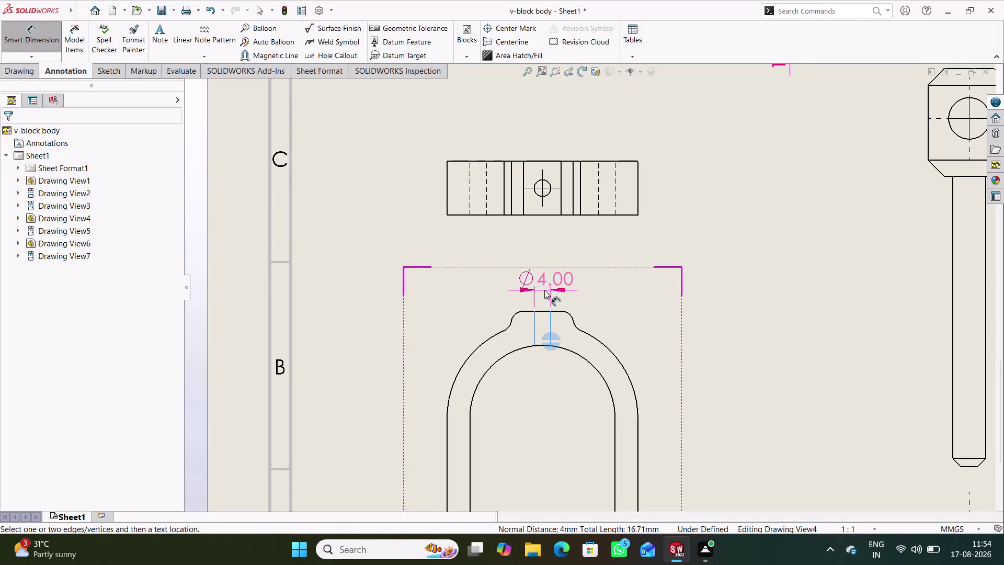
click(544, 290)
click(720, 423)
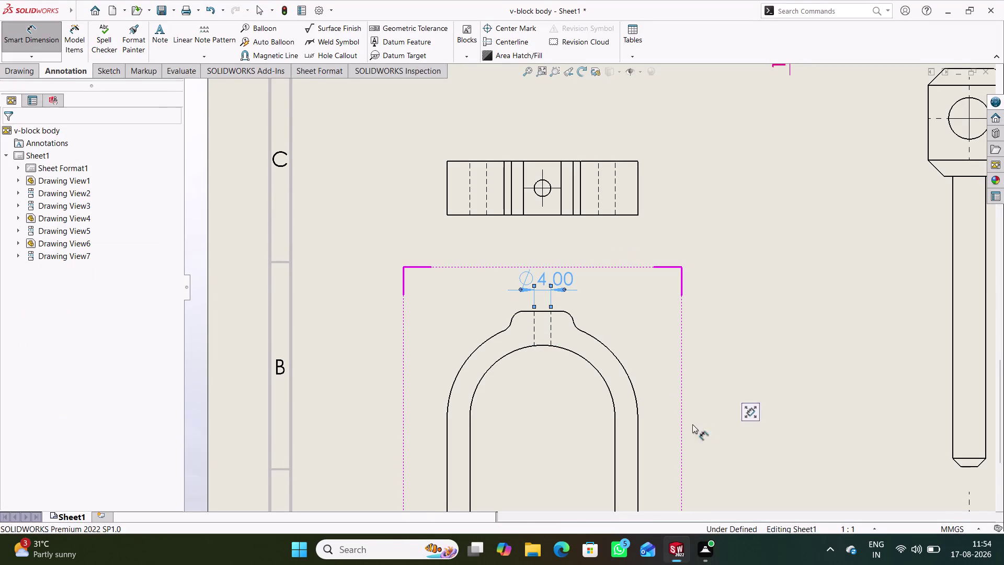
click(570, 313)
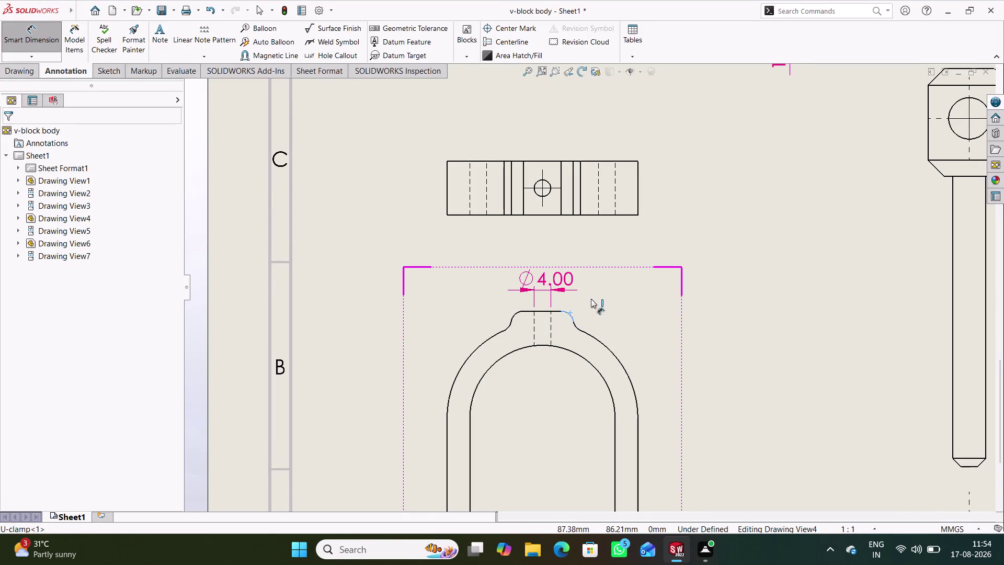
Add an R3.00 radius to the small fillet beside the top boss.
click(620, 287)
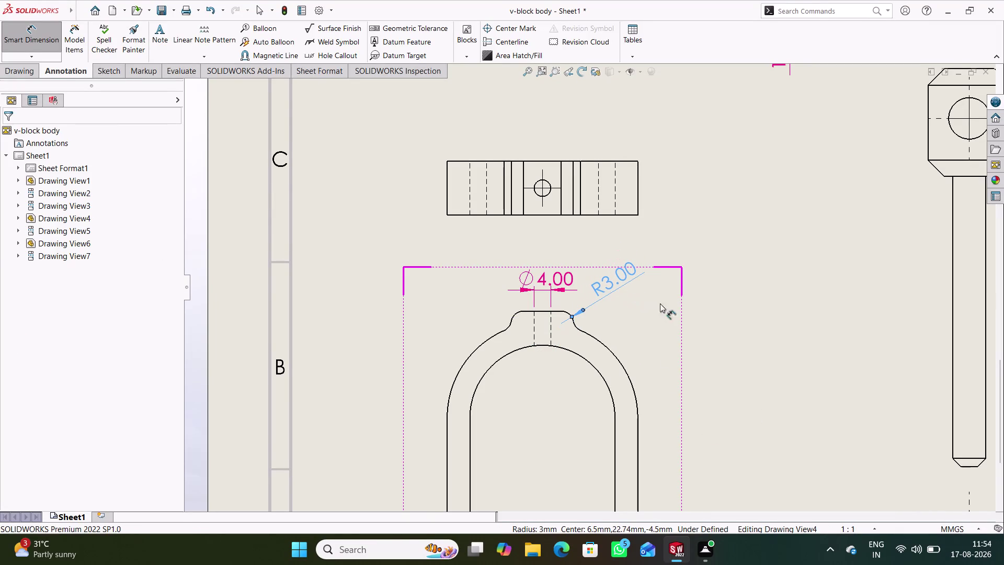
click(710, 337)
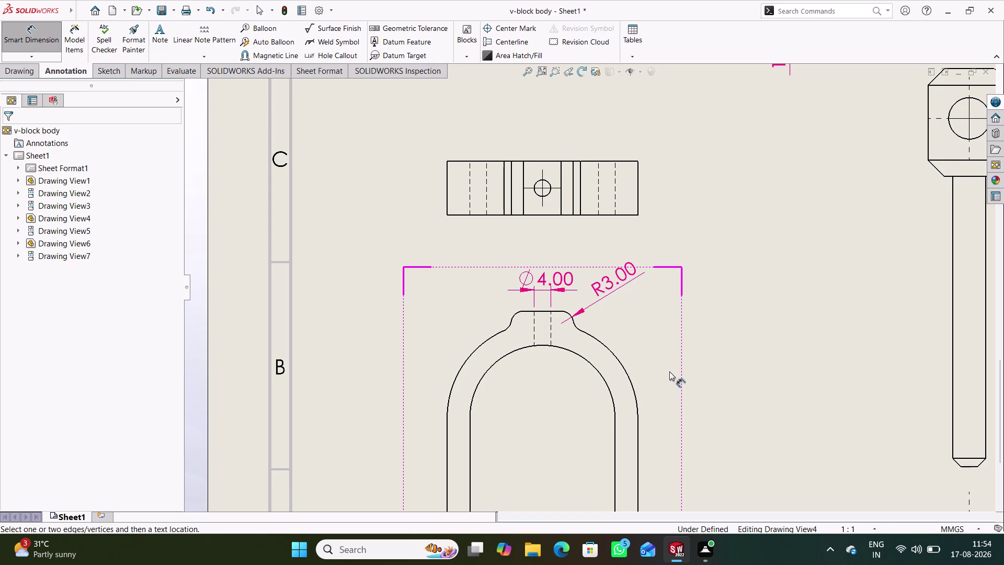
scroll(up, 3)
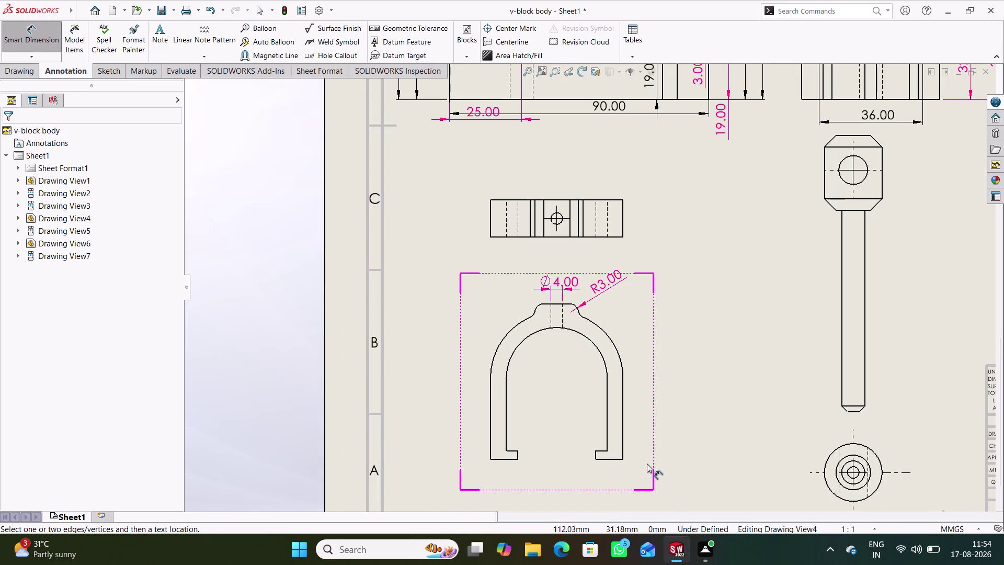
Add the clamp's 54.00 height, 3.00 foot thickness and 46.00 overall width.
click(623, 459)
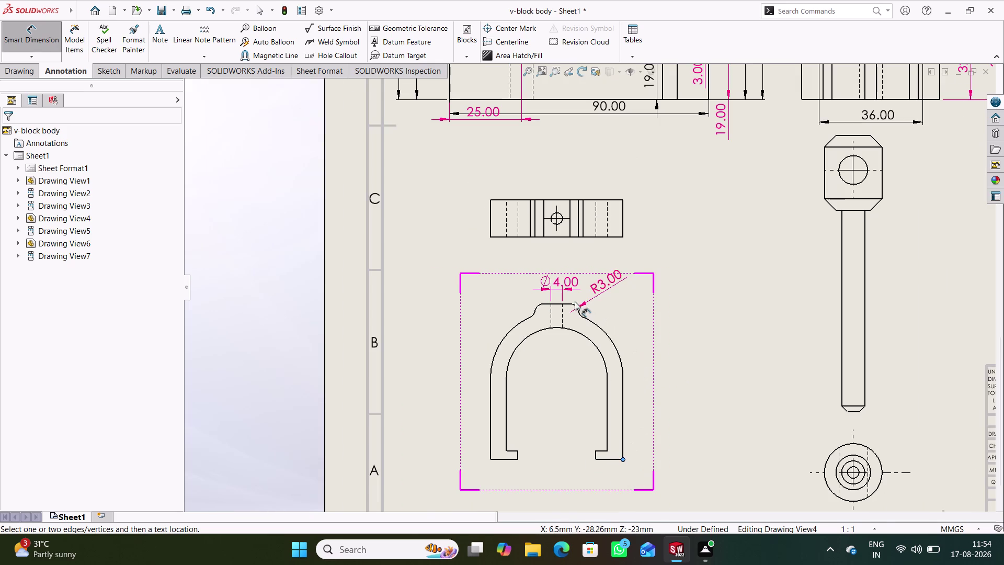
click(563, 303)
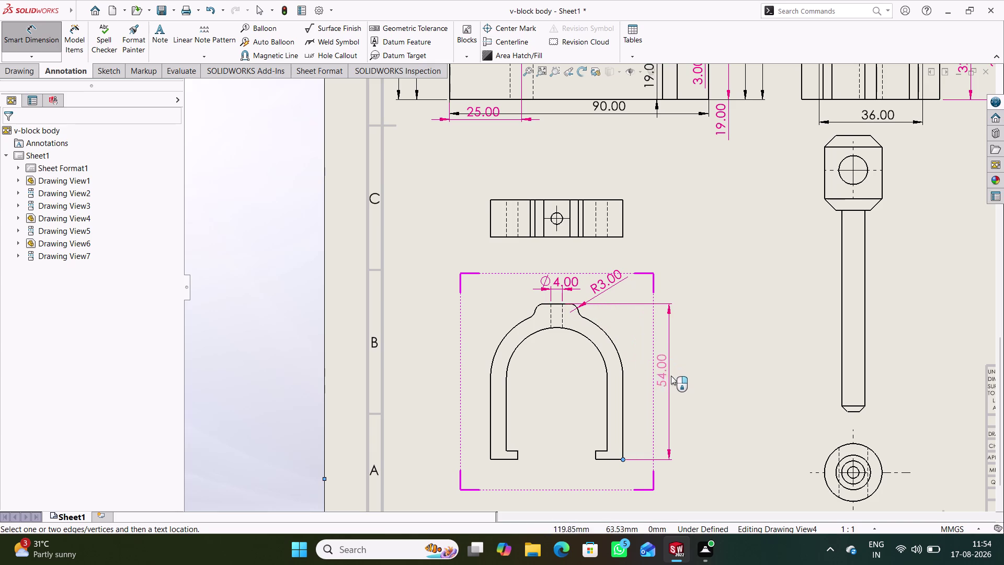
click(669, 385)
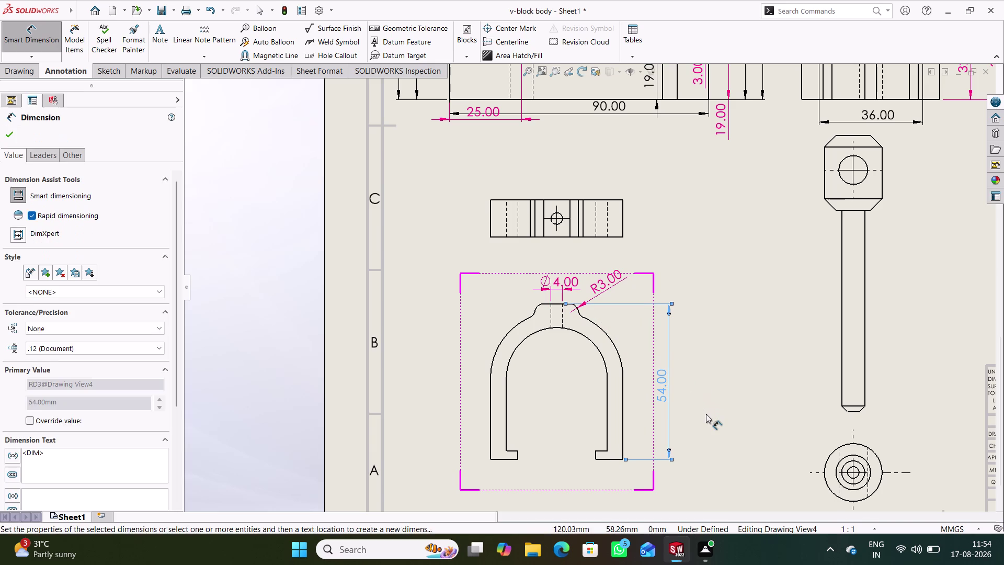
click(706, 414)
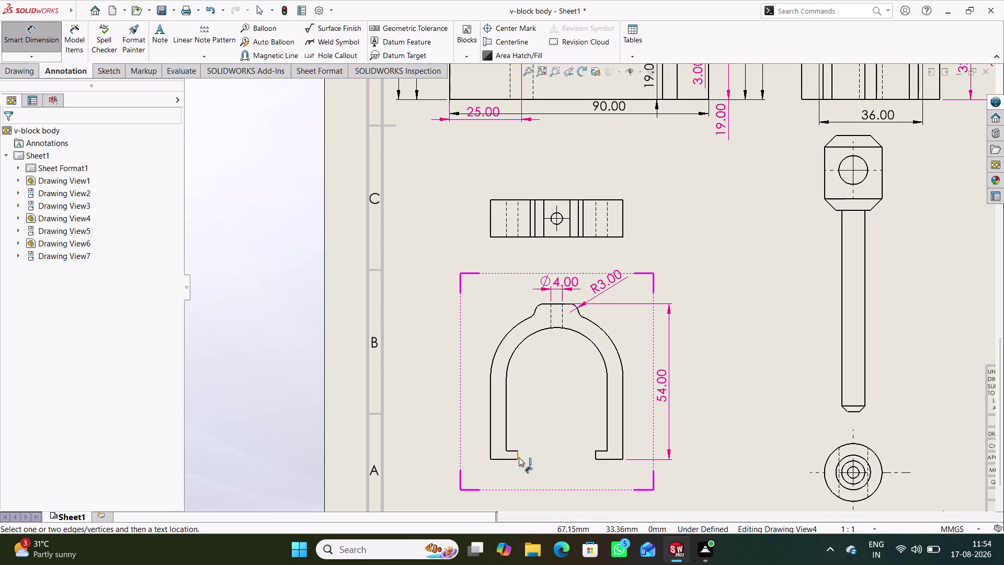
click(518, 453)
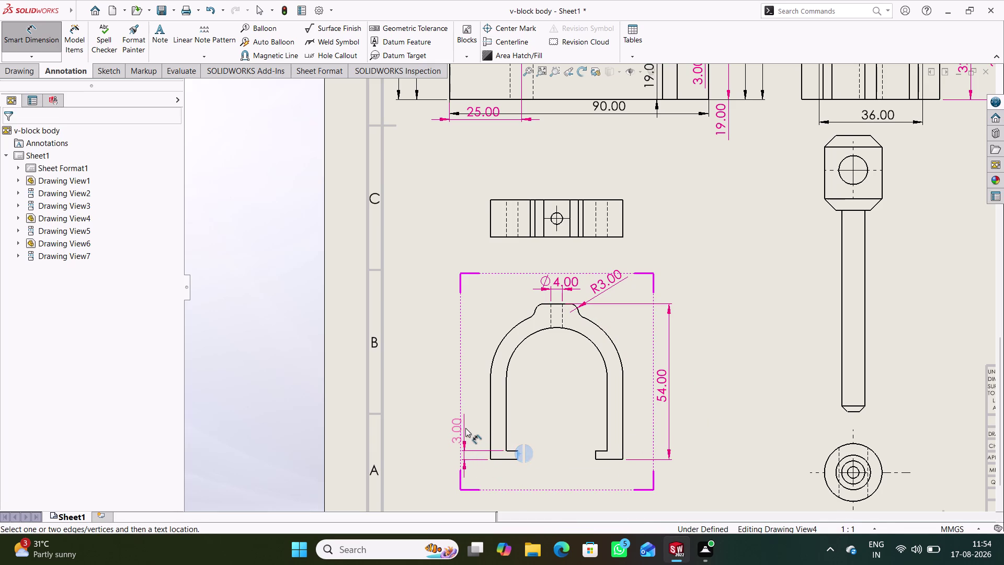
click(465, 428)
click(479, 379)
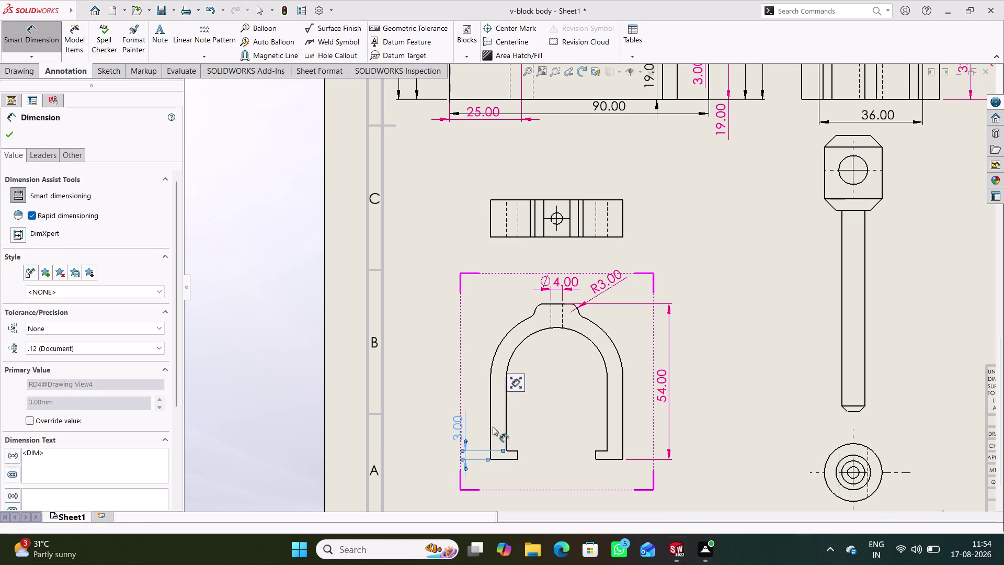
click(490, 458)
click(622, 459)
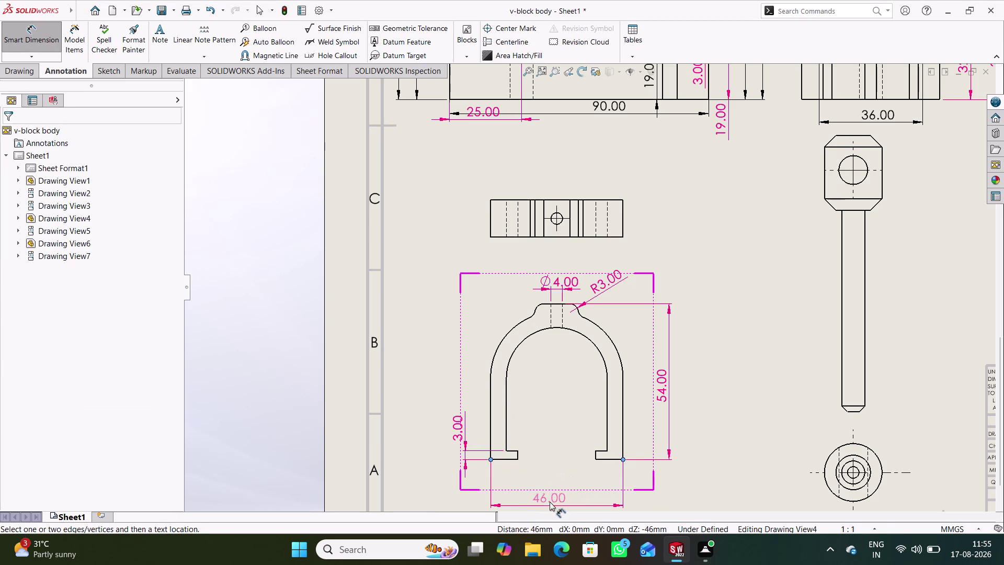
click(550, 501)
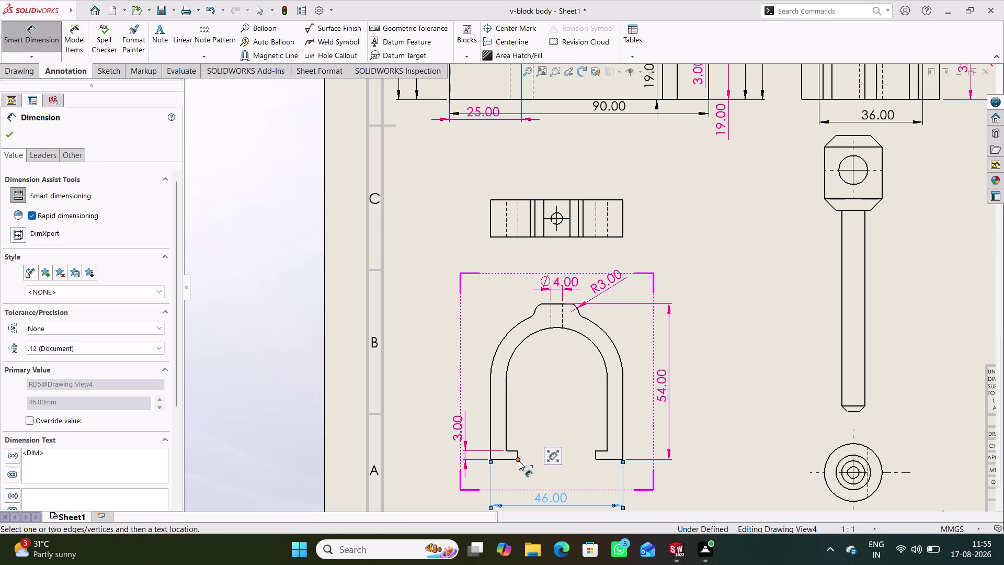
Add the 27.00 gap width and 4.00 foot width, discarding a misplaced leg dimension.
click(518, 460)
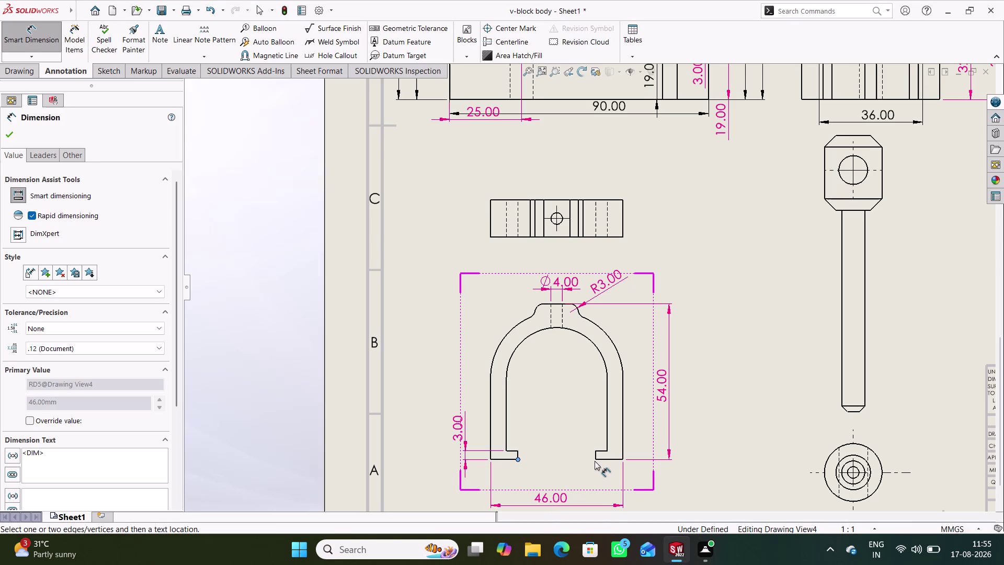
click(596, 457)
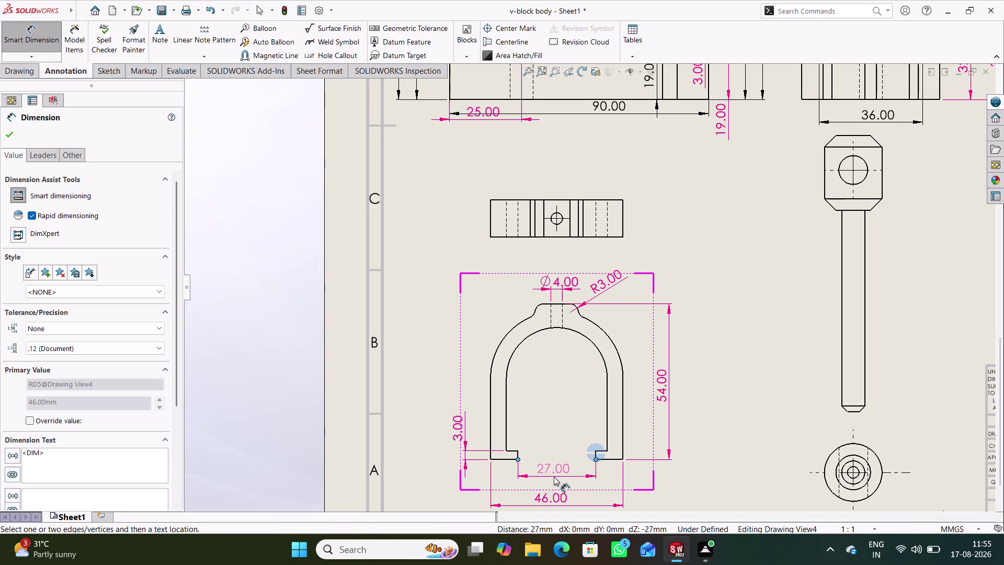
click(553, 477)
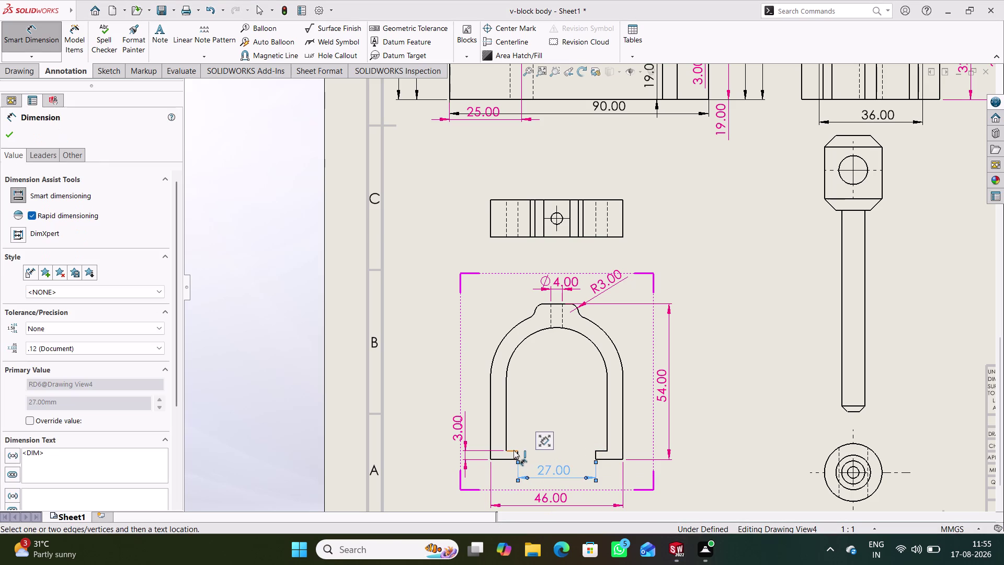
click(513, 450)
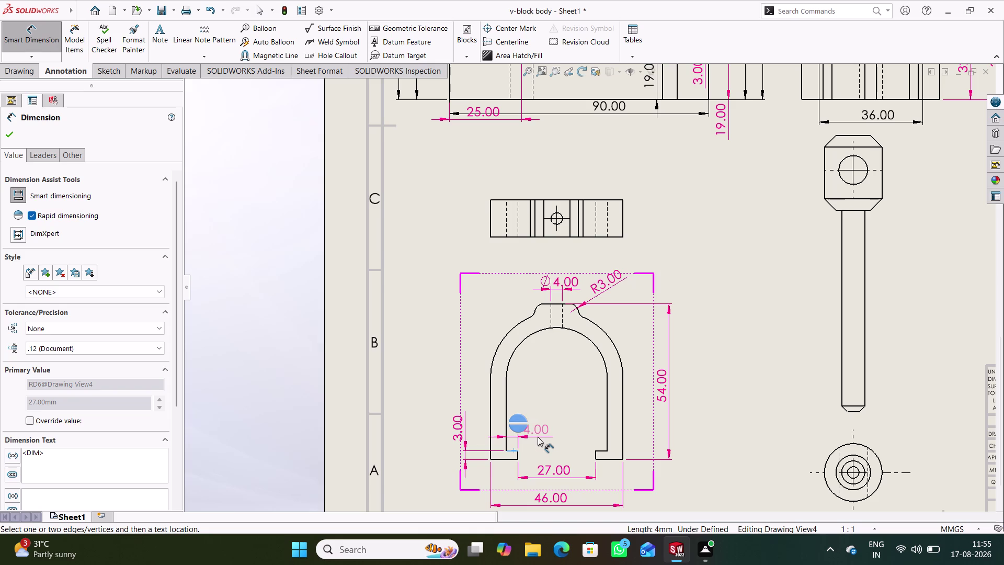
click(539, 437)
click(747, 453)
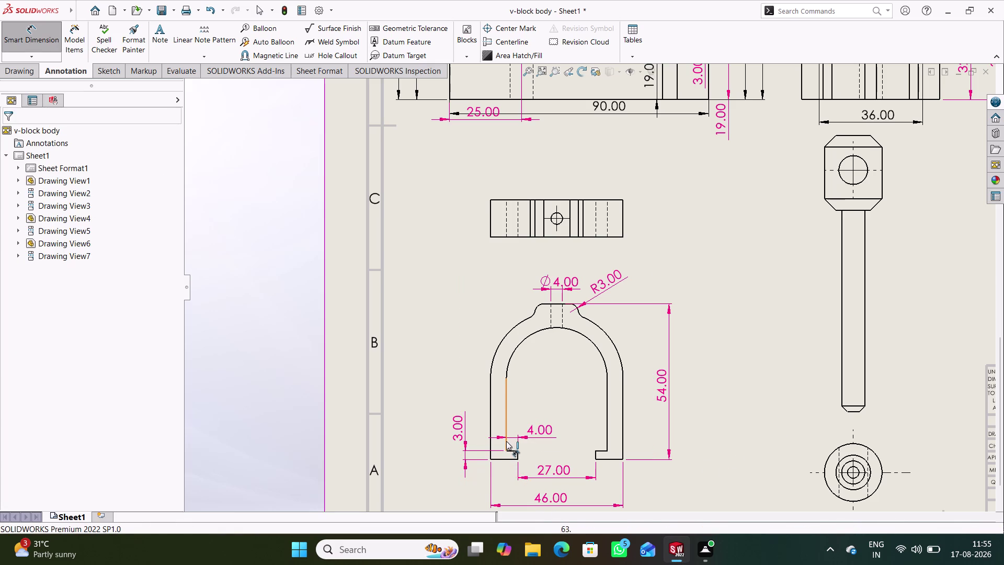
click(506, 441)
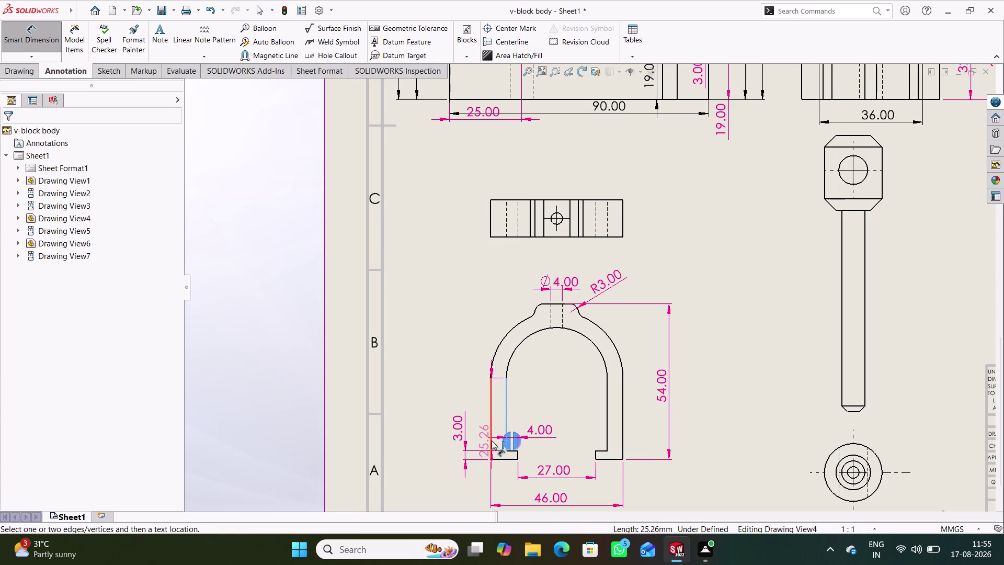
click(491, 441)
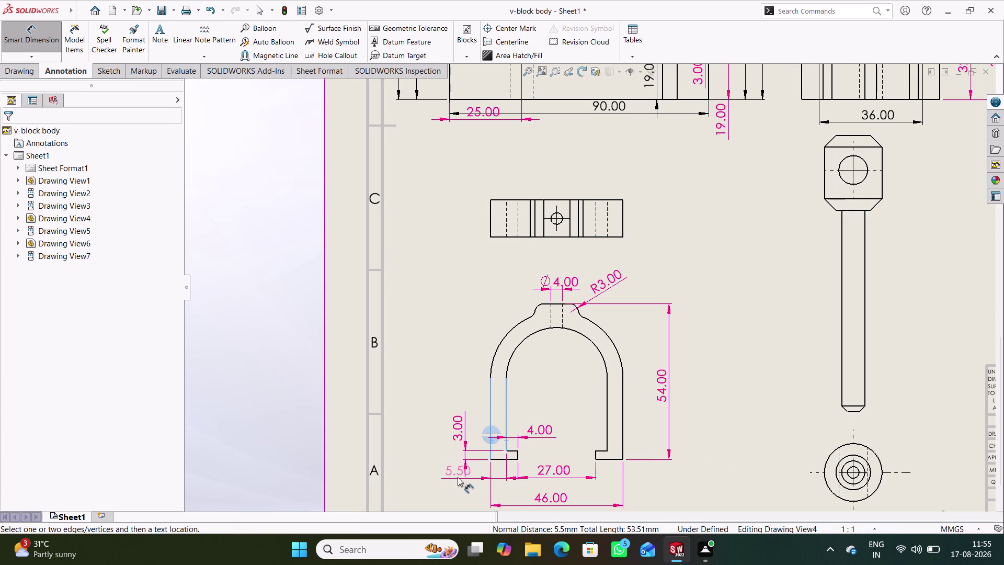
click(47, 43)
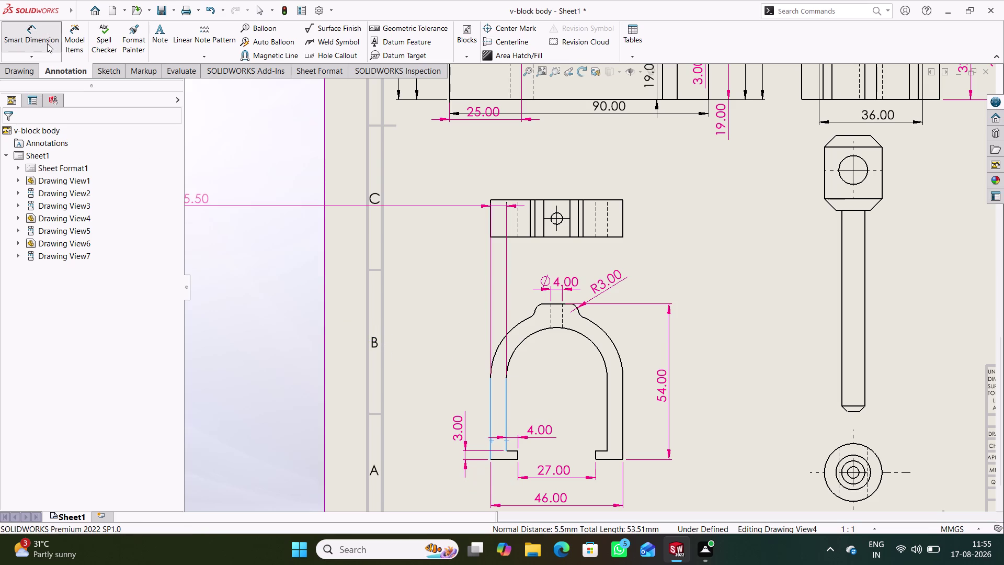
click(43, 27)
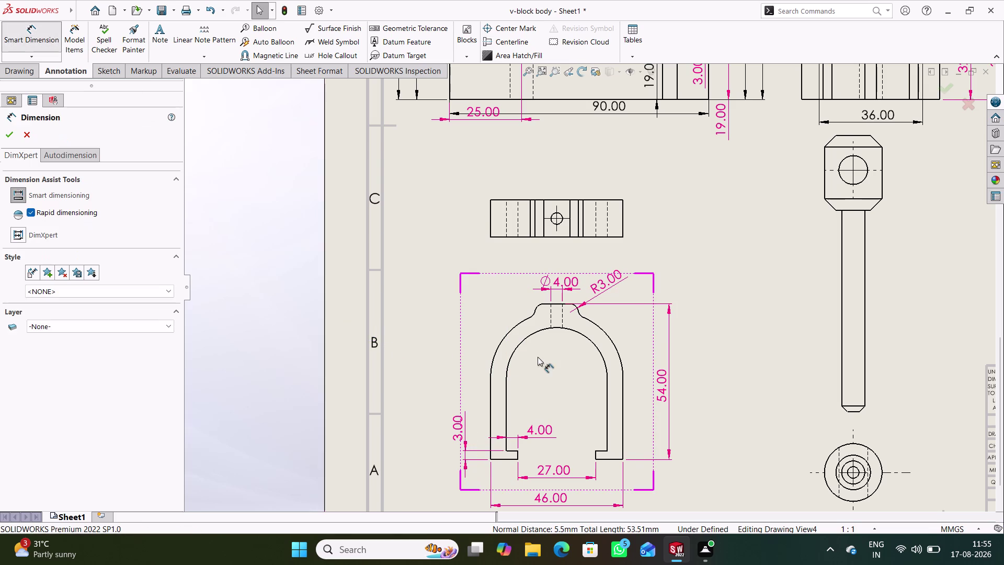
Dimension the clamp's large outer arc as R23.00 at upper left.
click(507, 333)
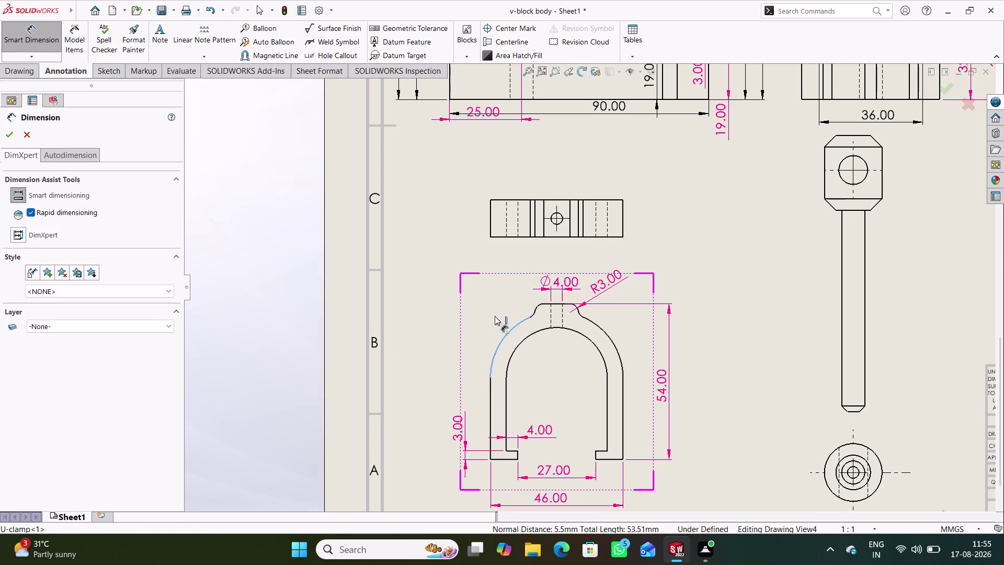
click(488, 310)
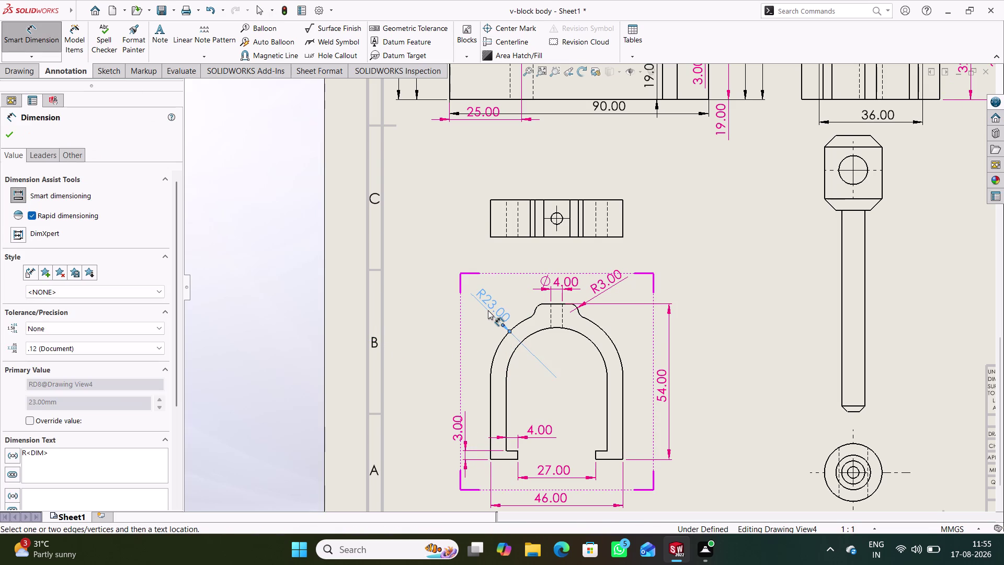
click(423, 304)
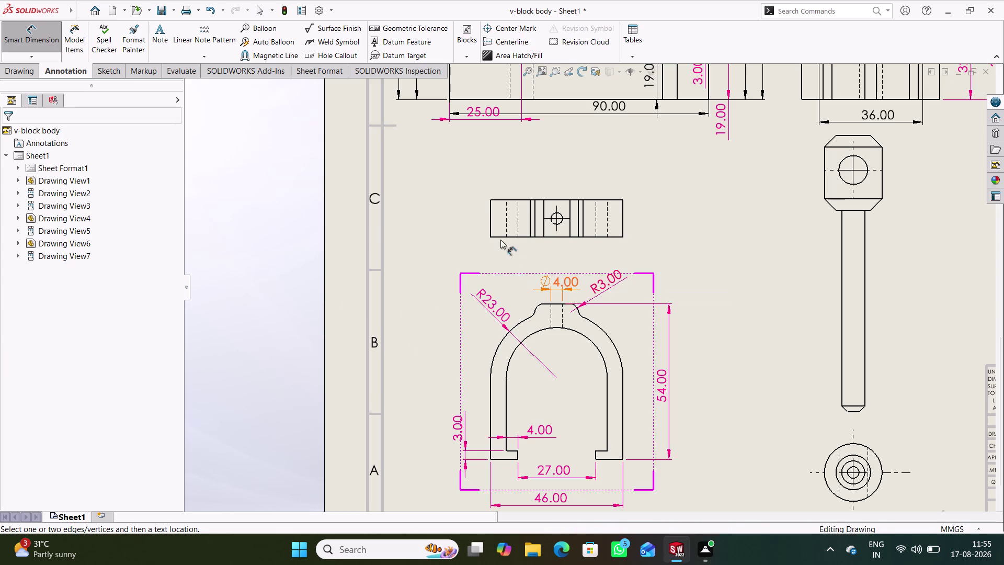
Dimension the block view with the 13.00 height and 6.50 hole position.
click(490, 214)
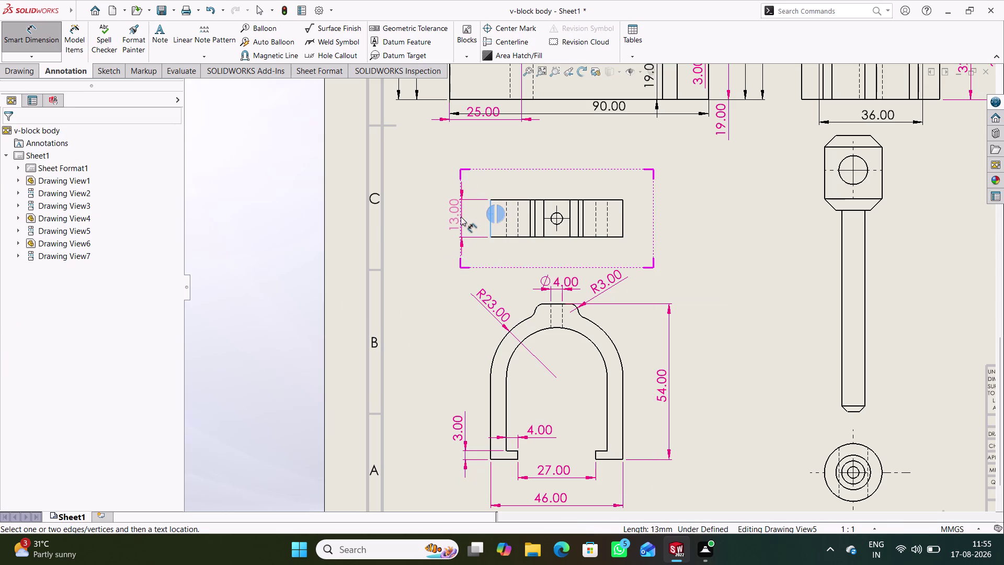
click(460, 219)
click(502, 247)
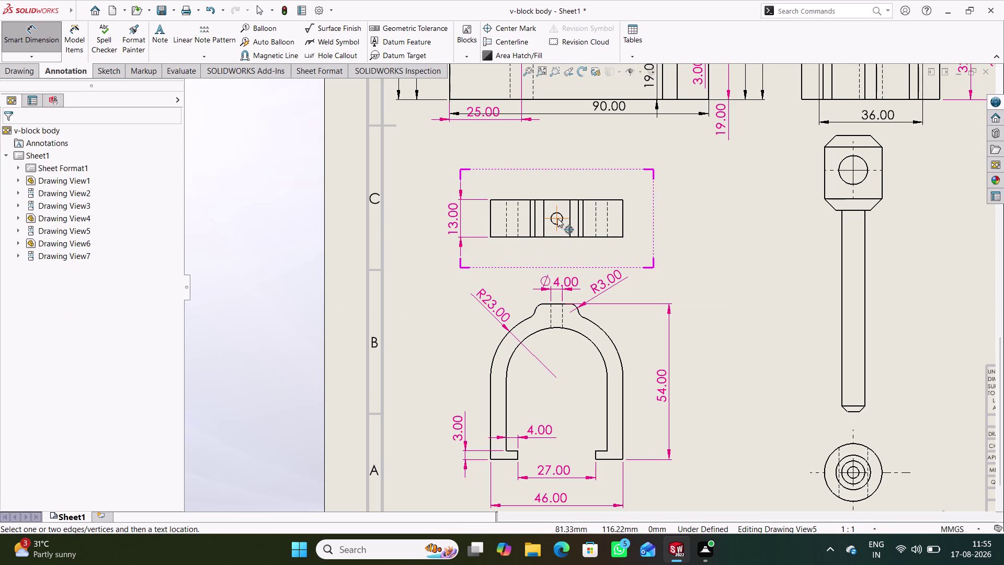
click(551, 218)
click(546, 238)
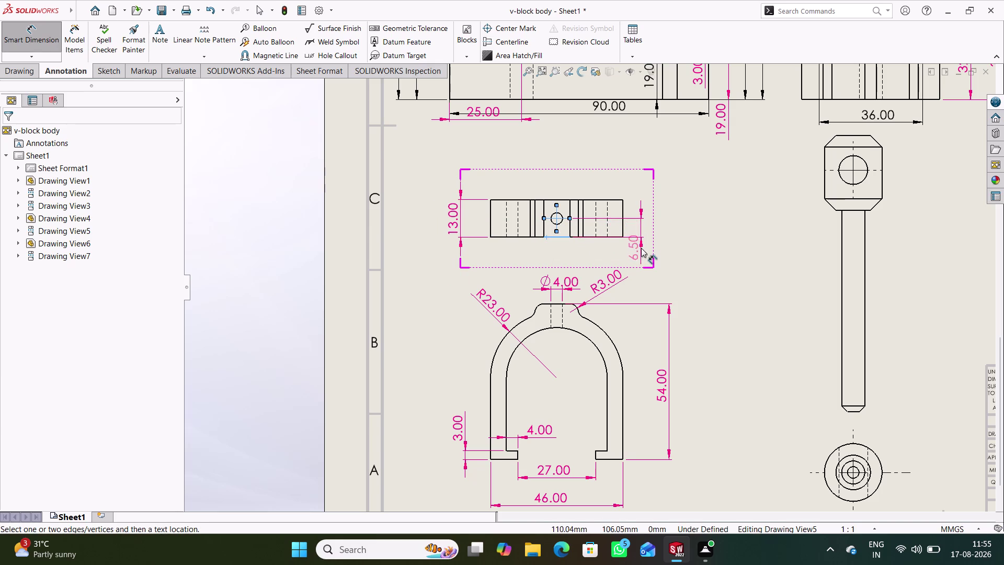
click(641, 251)
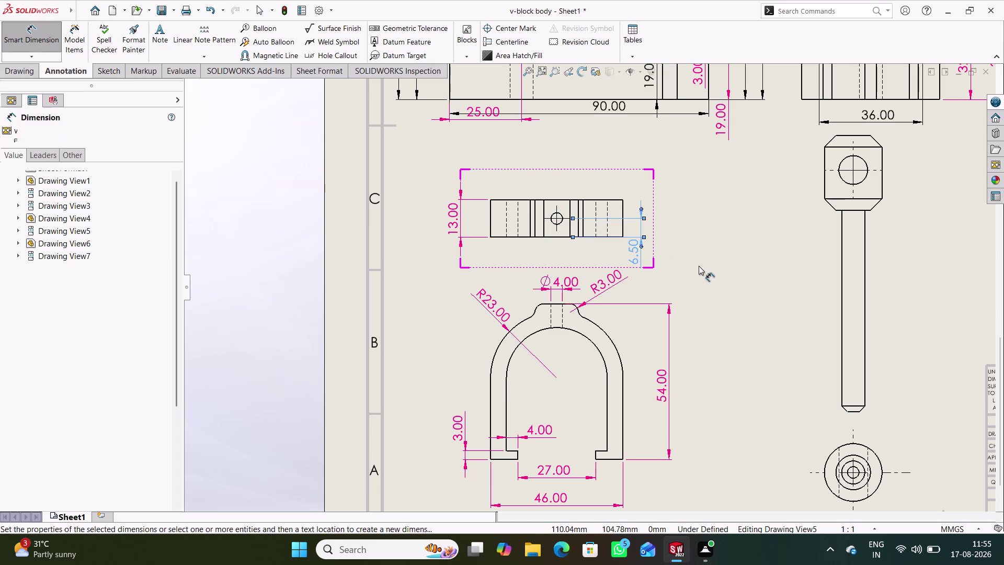
click(699, 267)
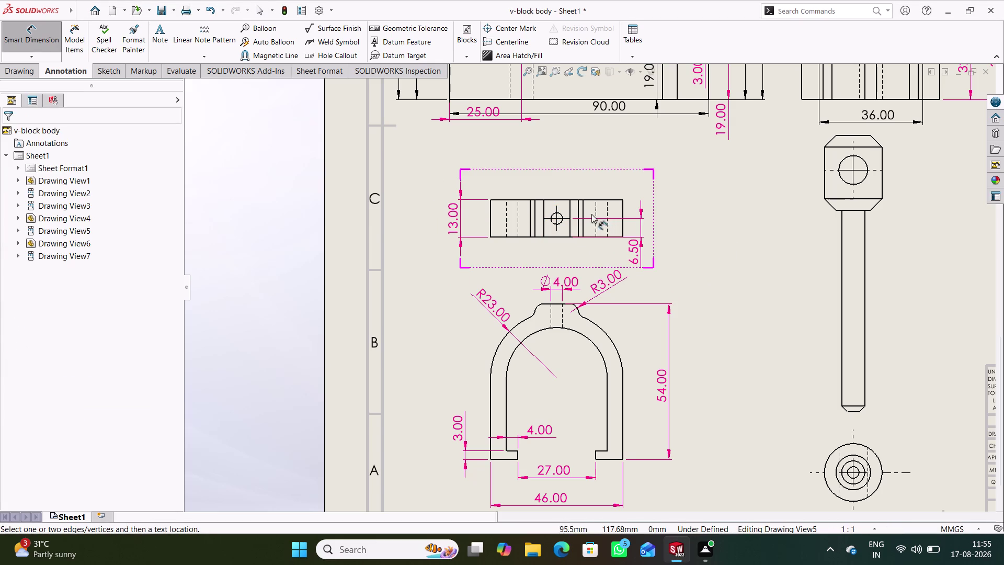
Add the Ø4.00 hole diameter above the part and 23.00 horizontal dimension below.
click(561, 214)
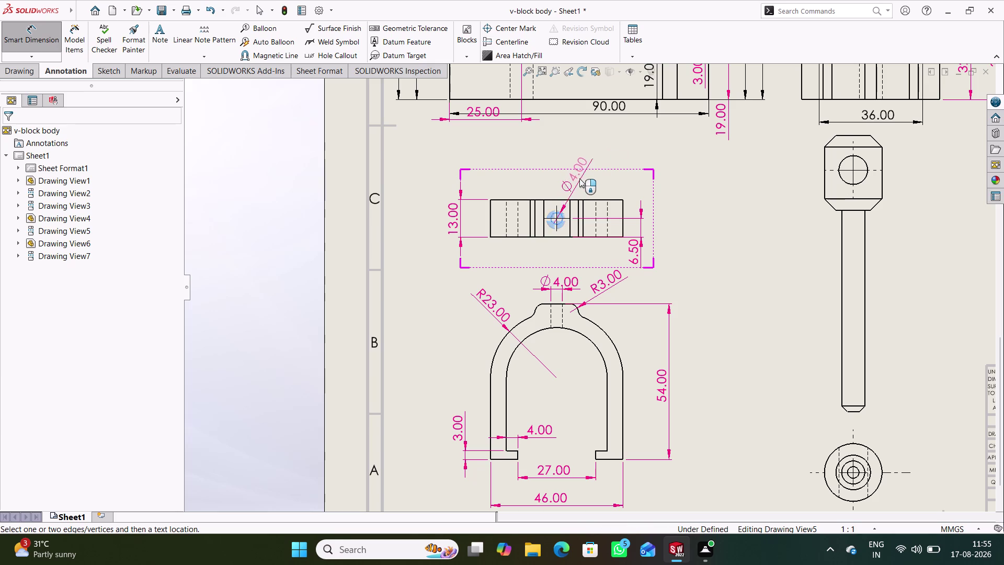
click(579, 178)
click(692, 257)
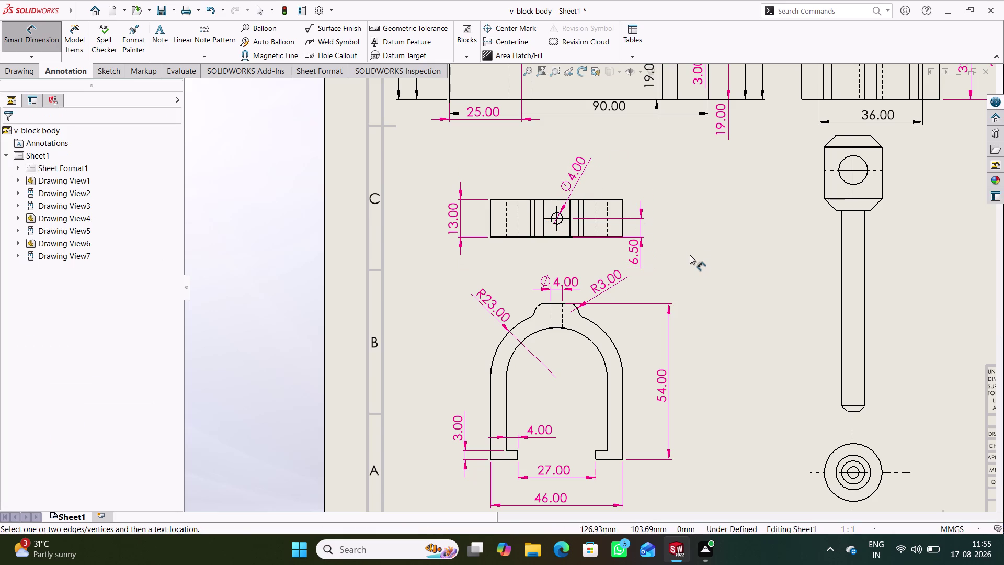
click(556, 226)
click(490, 236)
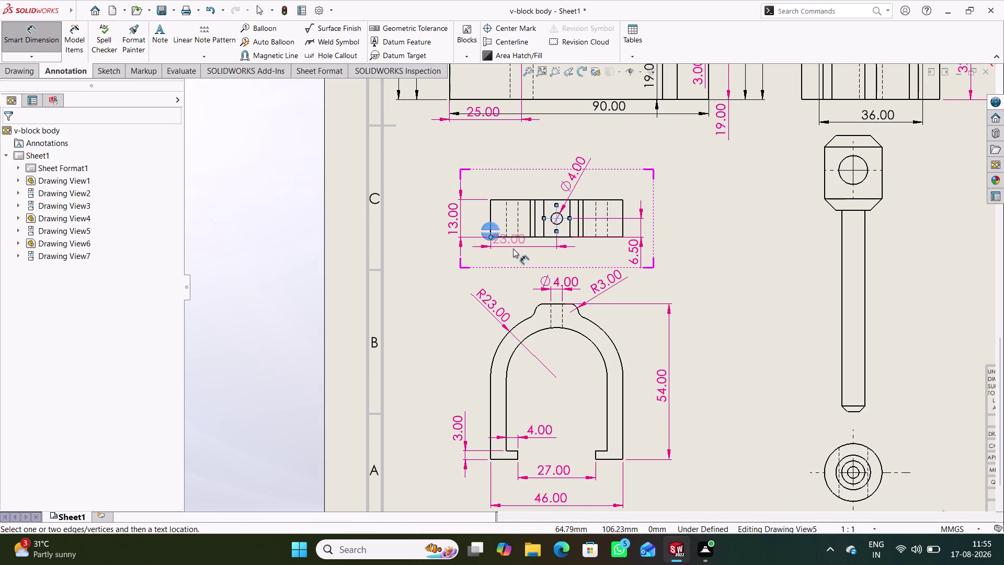
click(526, 256)
click(717, 272)
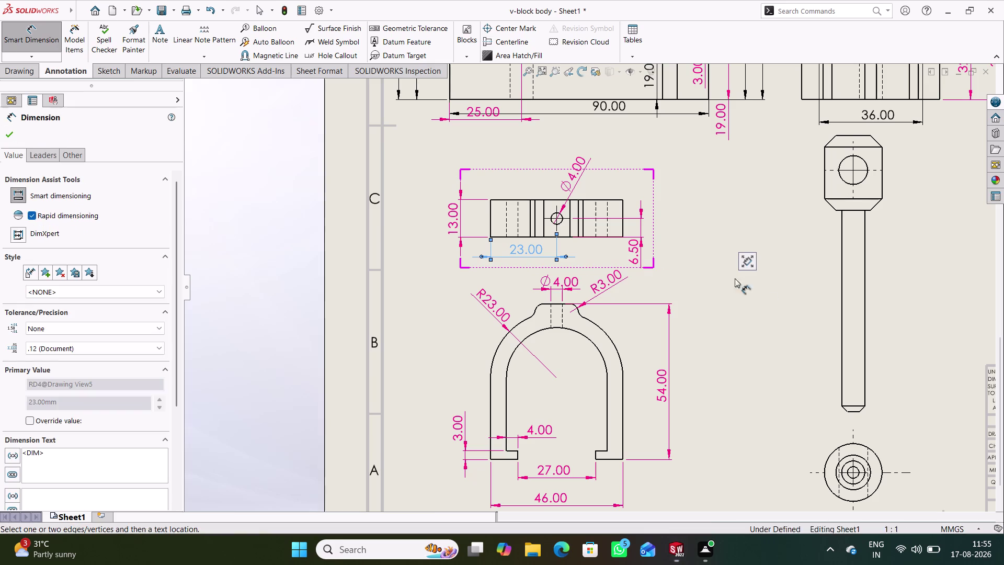
scroll(up, 3)
scroll(up, 3)
scroll(down, 3)
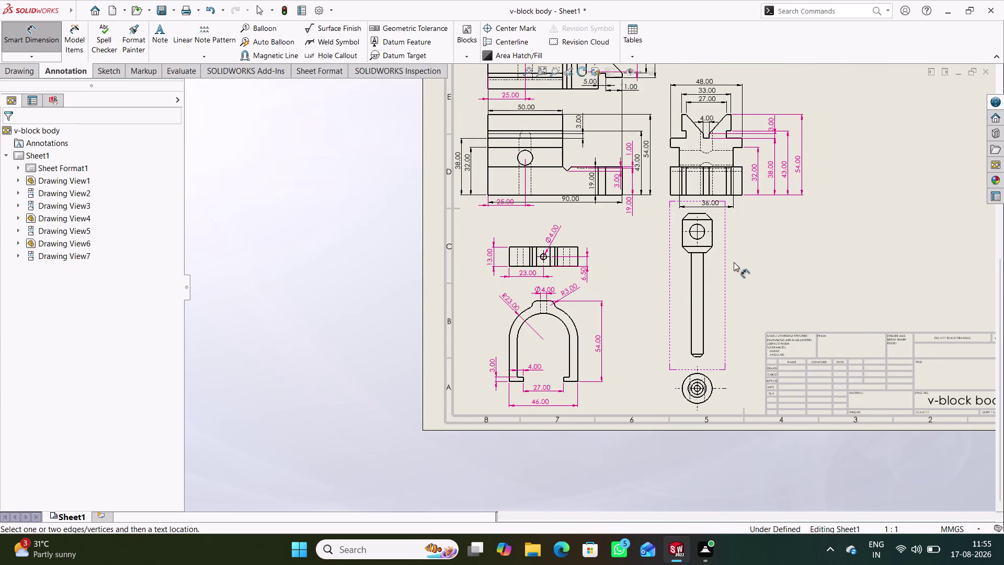
Dimension the pin head with a 13.00 height and Ø5.00 hole diameter.
click(707, 252)
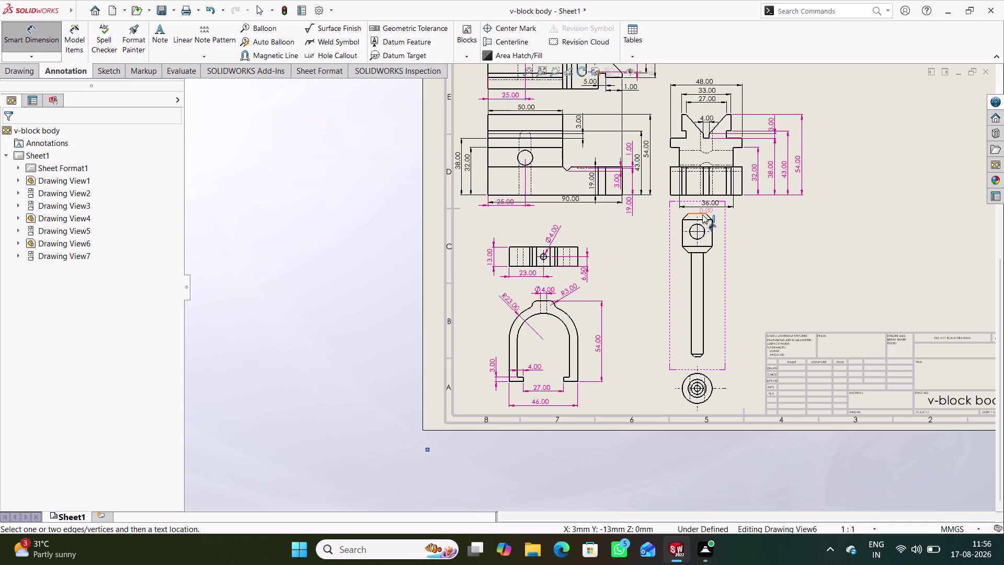
click(702, 214)
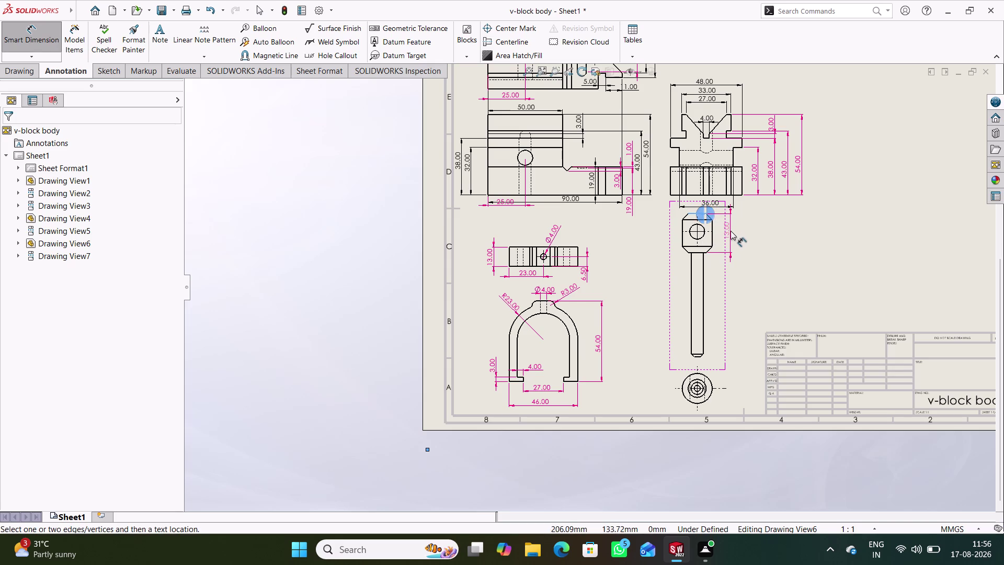
click(731, 231)
click(731, 280)
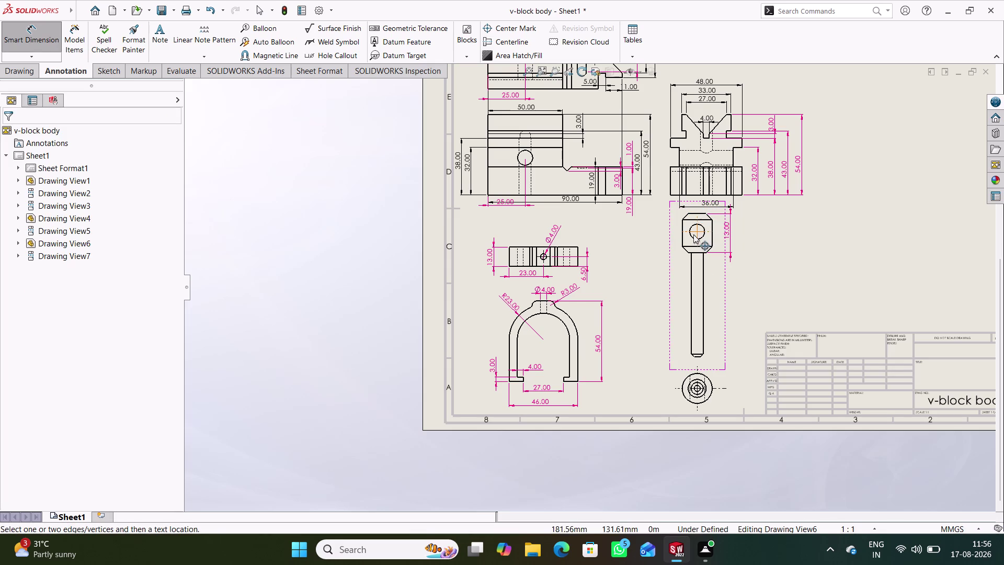
click(692, 235)
click(652, 236)
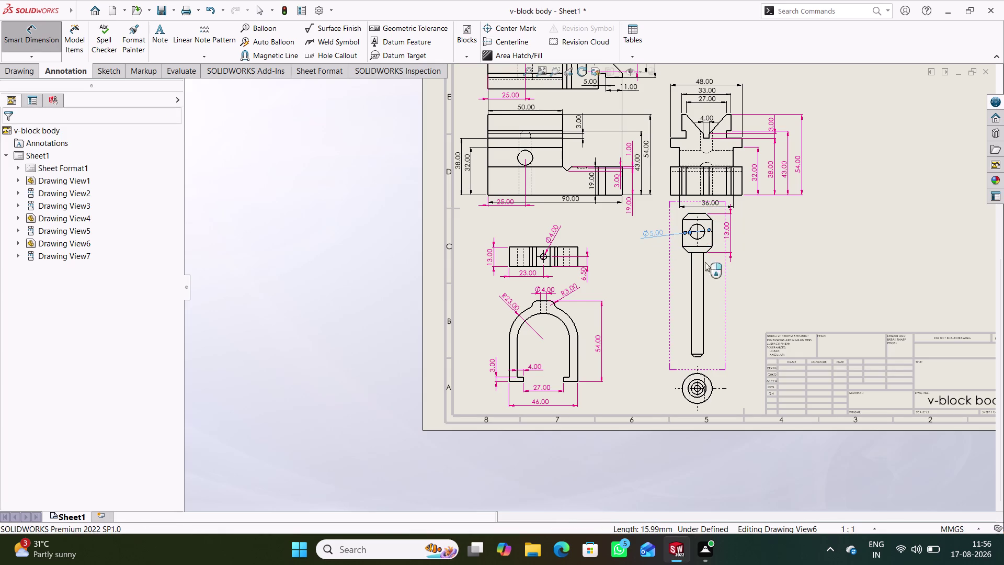
click(729, 281)
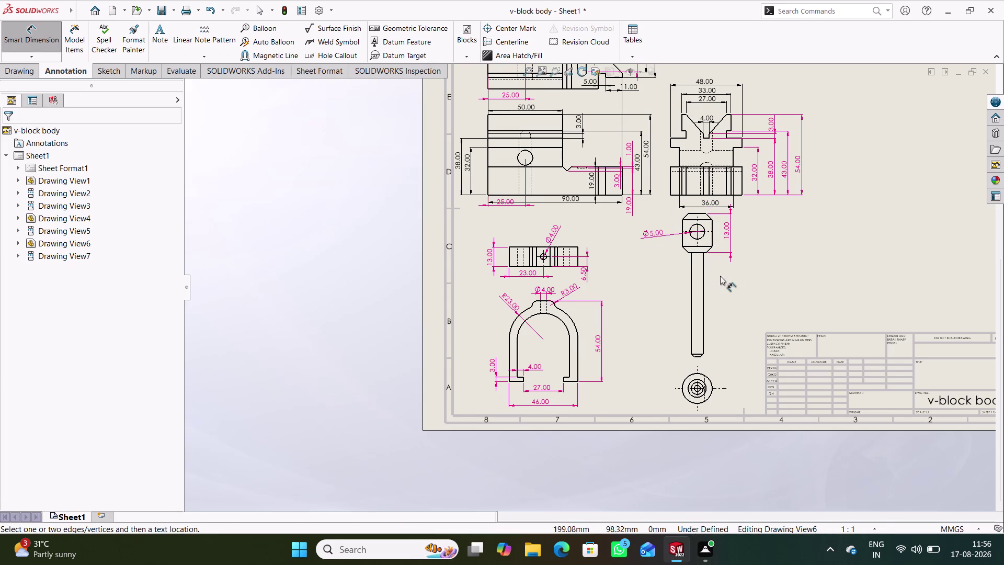
Add a stray angled 2.83 dimension at the head chamfer, then remove it.
scroll(up, 3)
scroll(down, 3)
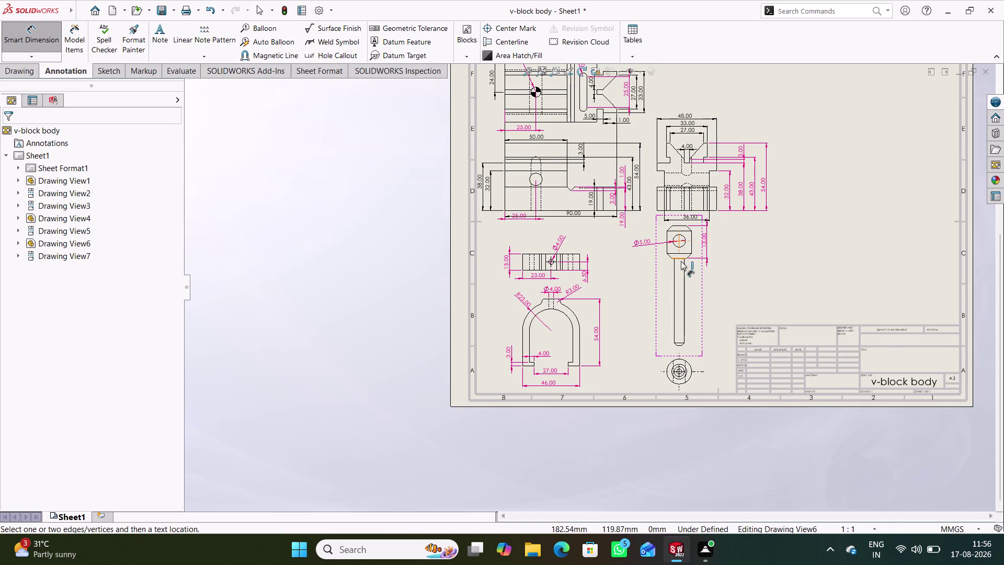
scroll(down, 3)
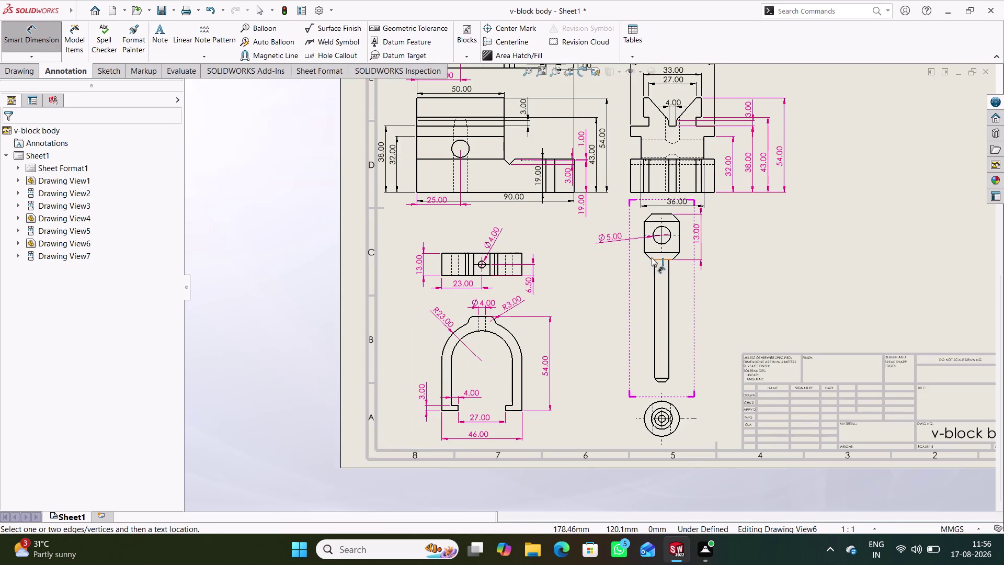
click(651, 257)
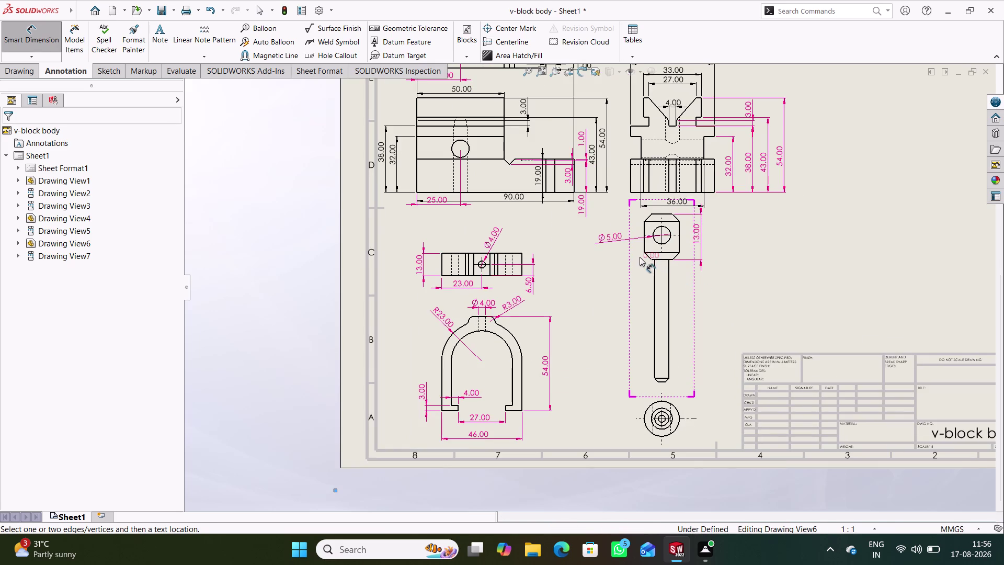
click(644, 253)
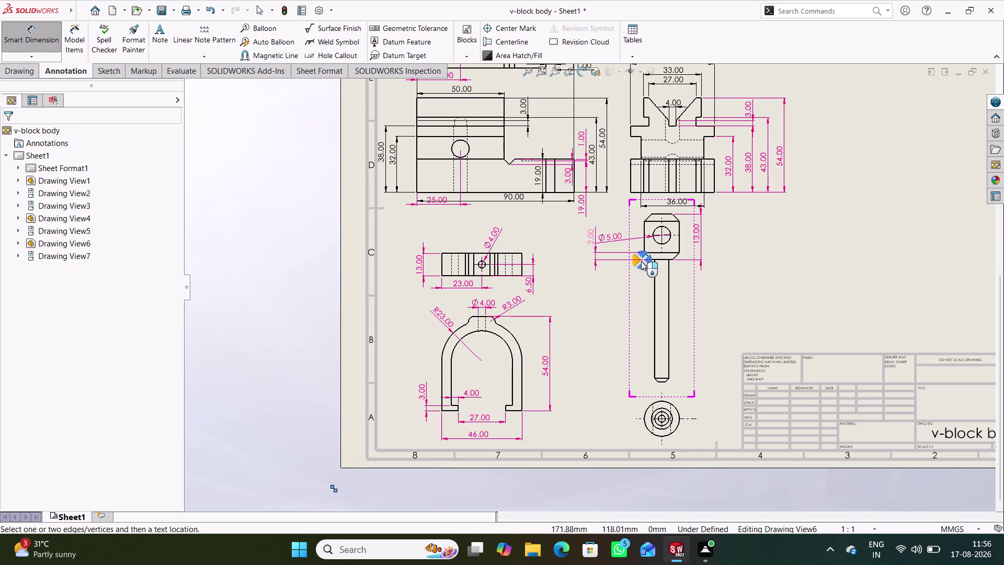
right_click(593, 280)
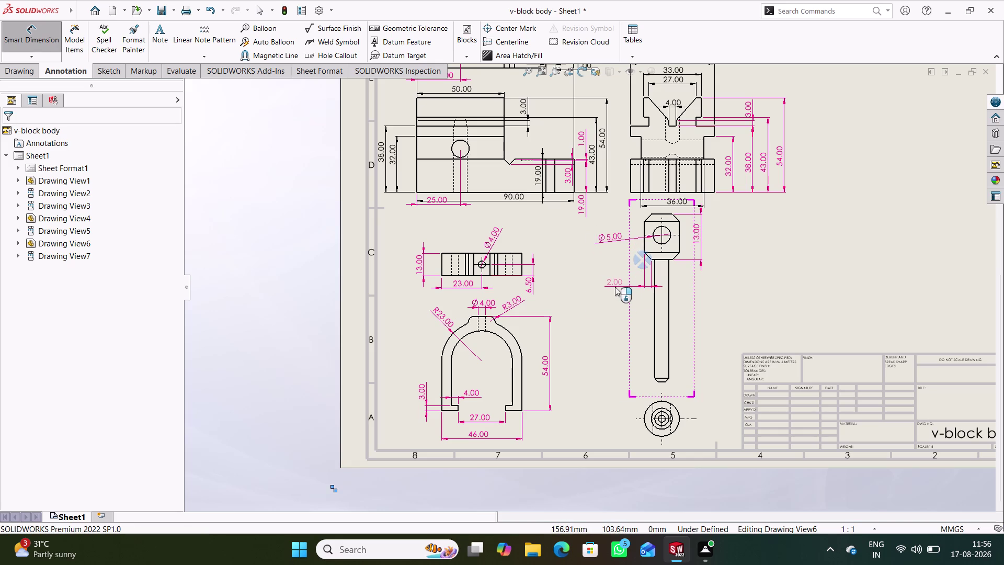
click(605, 292)
right_click(604, 292)
click(607, 310)
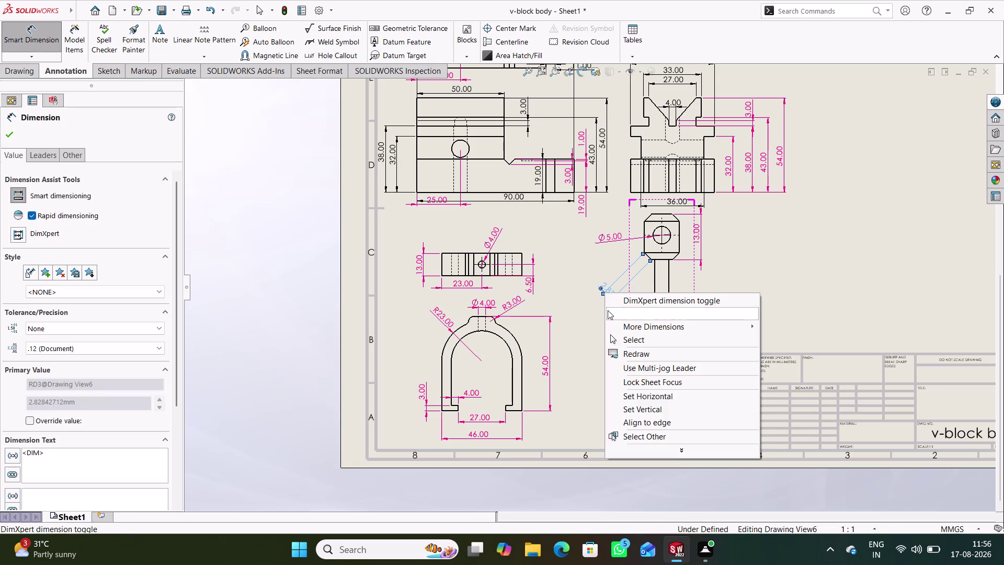
click(612, 313)
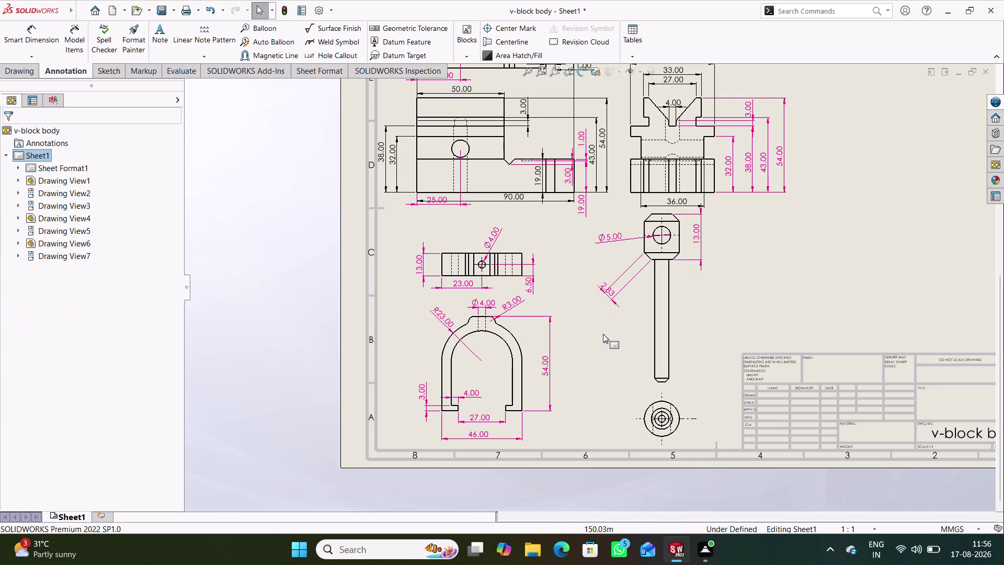
key(ctrl+z)
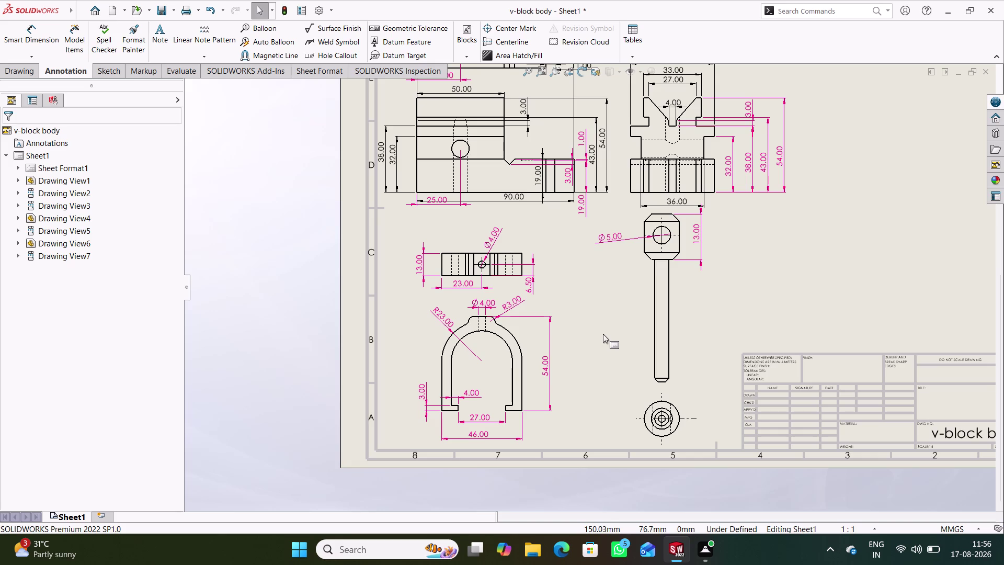
click(40, 54)
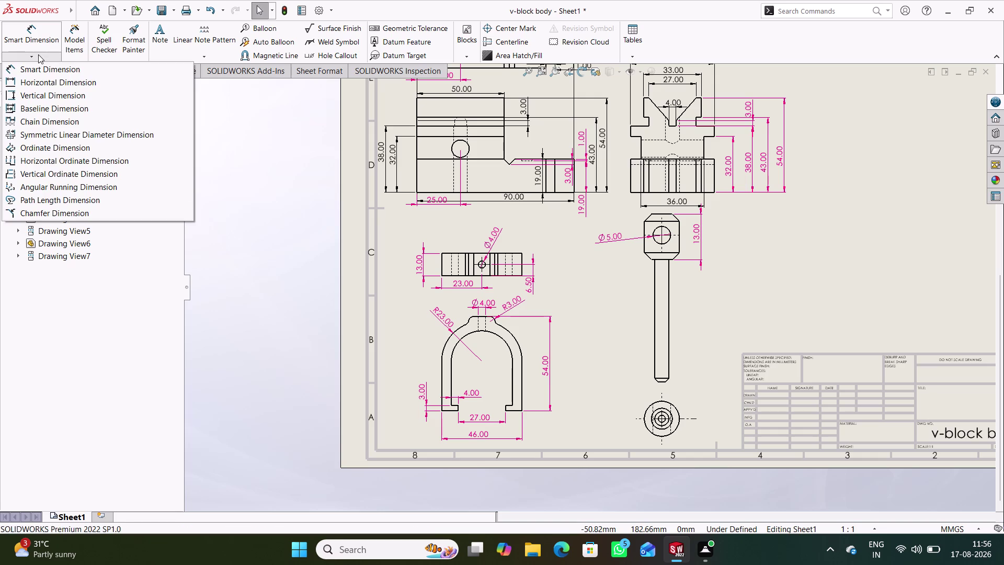
Dimension the chamfers: 2.00 below the pin head and 1.00 at the tip.
click(67, 97)
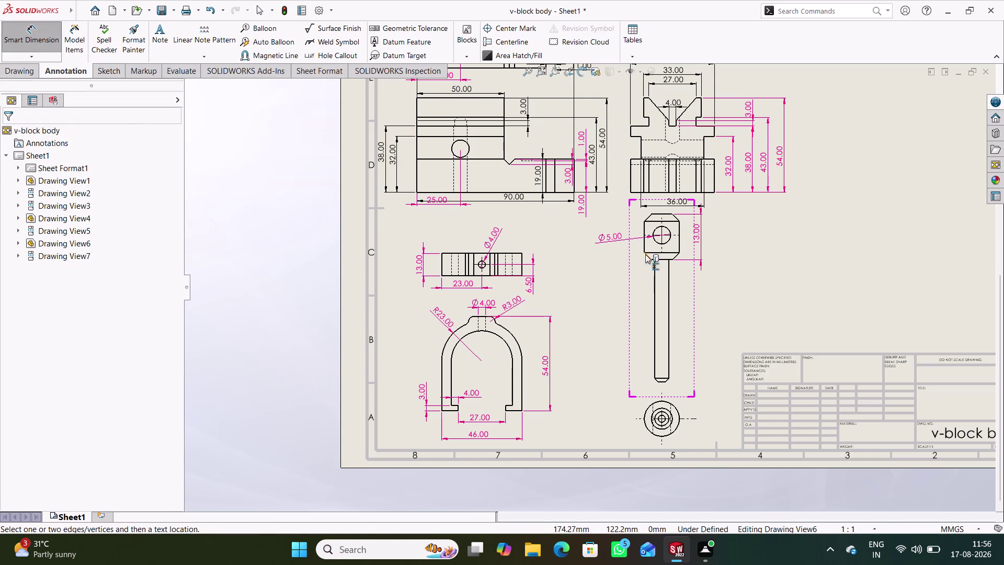
click(647, 256)
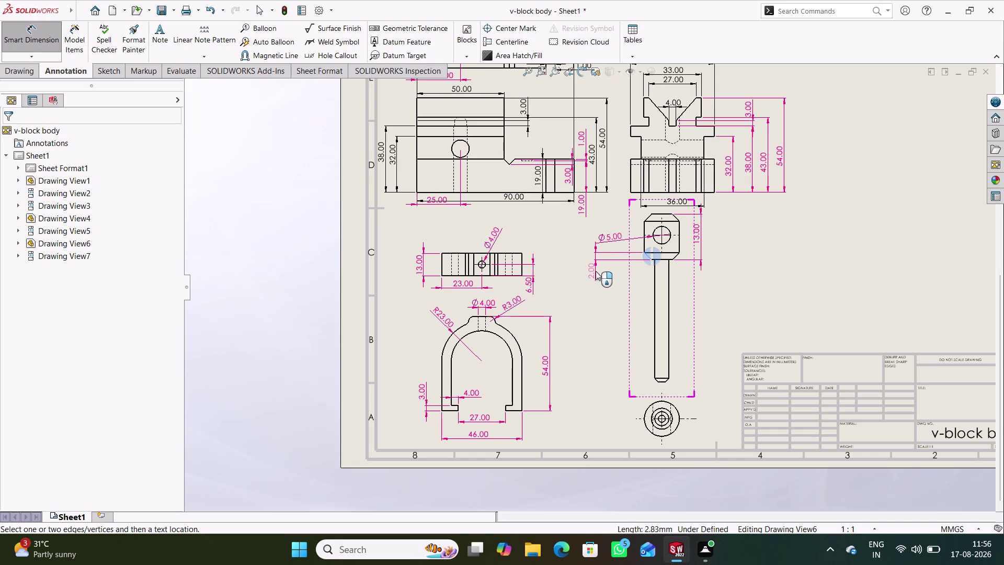
click(595, 270)
scroll(down, 3)
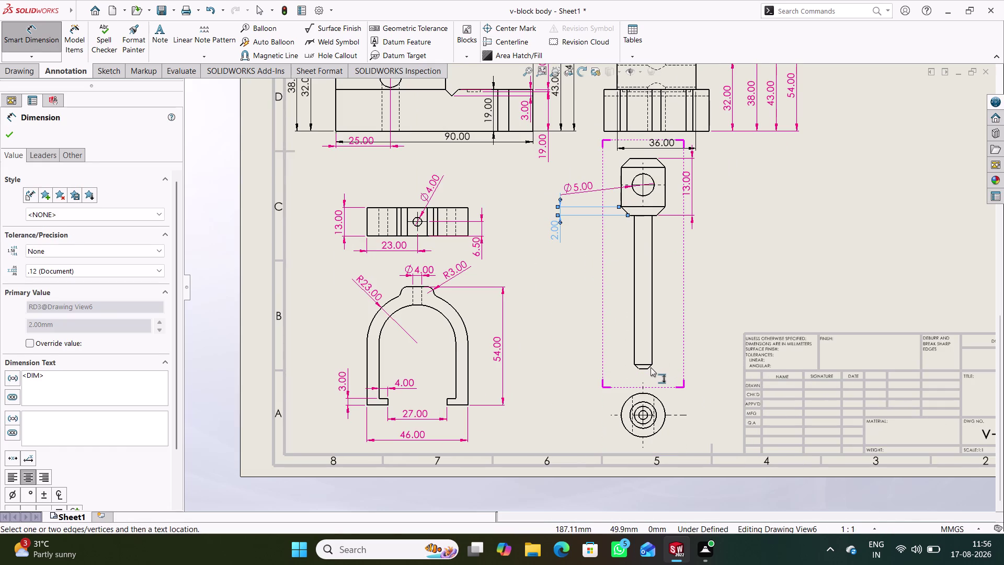
scroll(down, 3)
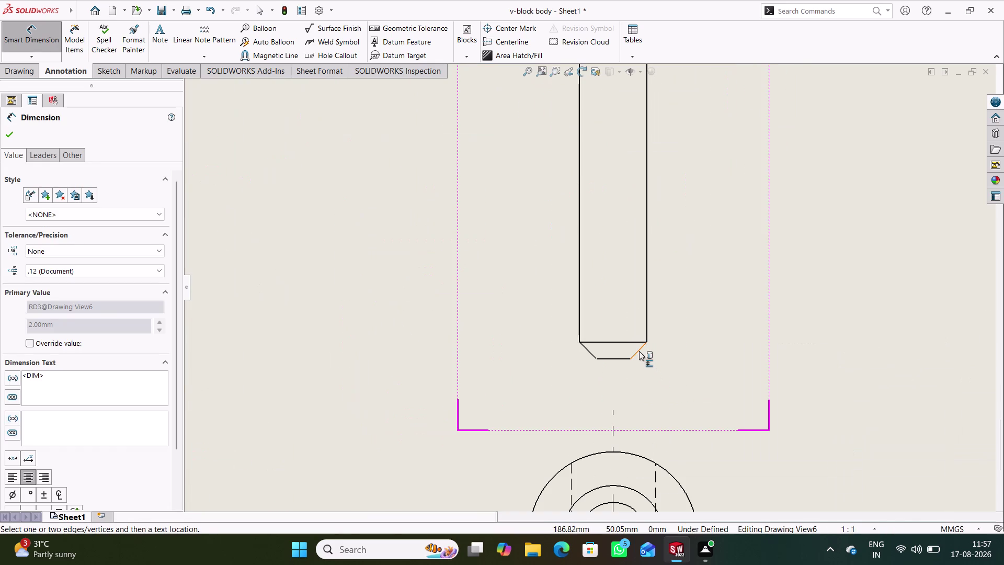
click(639, 351)
click(708, 297)
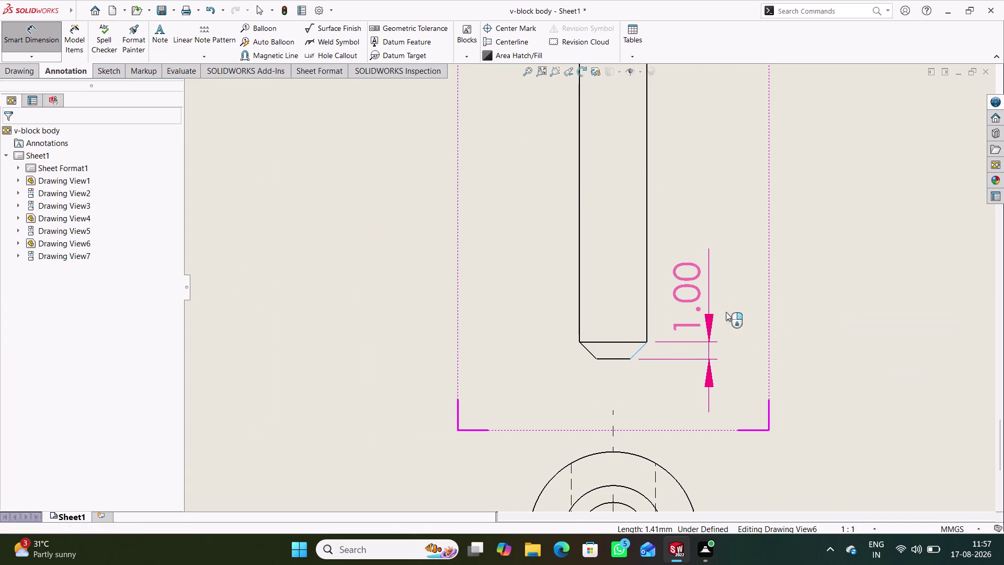
click(784, 331)
scroll(up, 3)
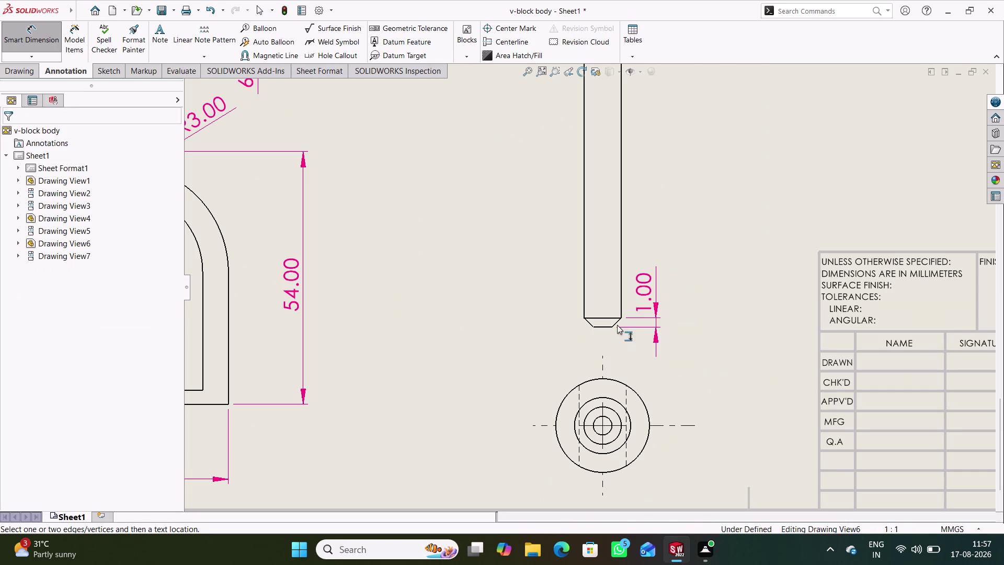
click(606, 327)
Add the 35.00 shaft length dimension and switch to Chamfer Dimension.
scroll(up, 3)
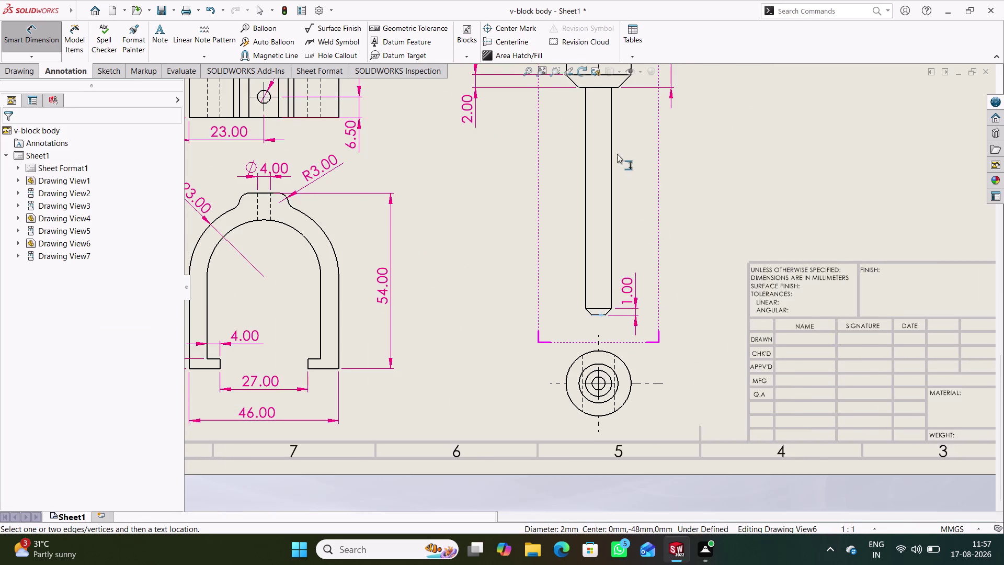
scroll(down, 3)
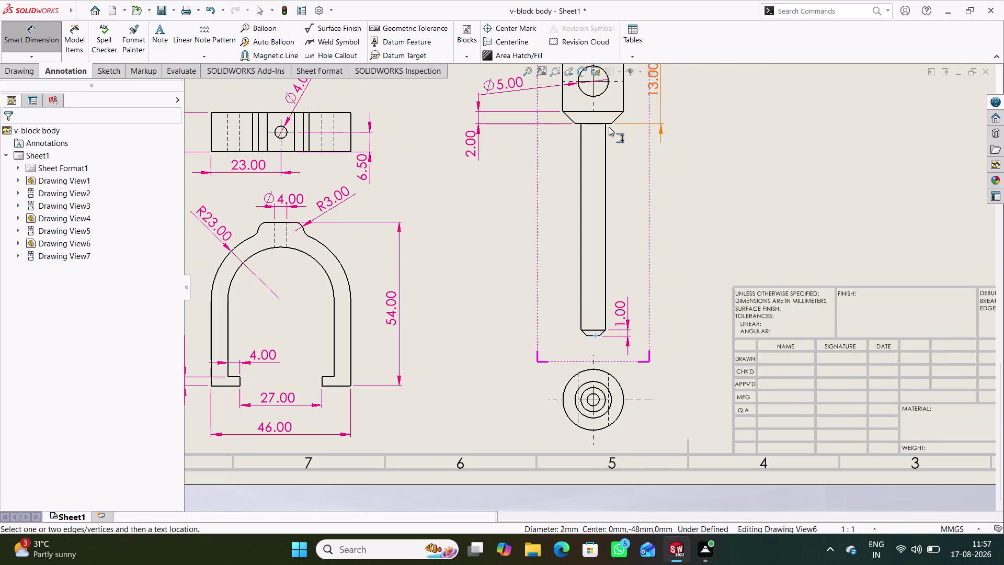
click(608, 124)
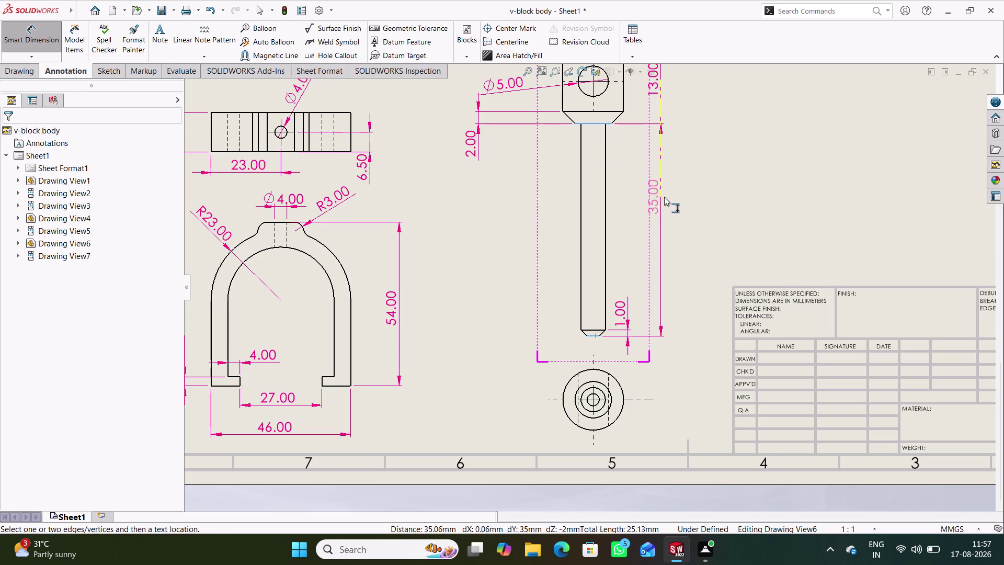
click(664, 206)
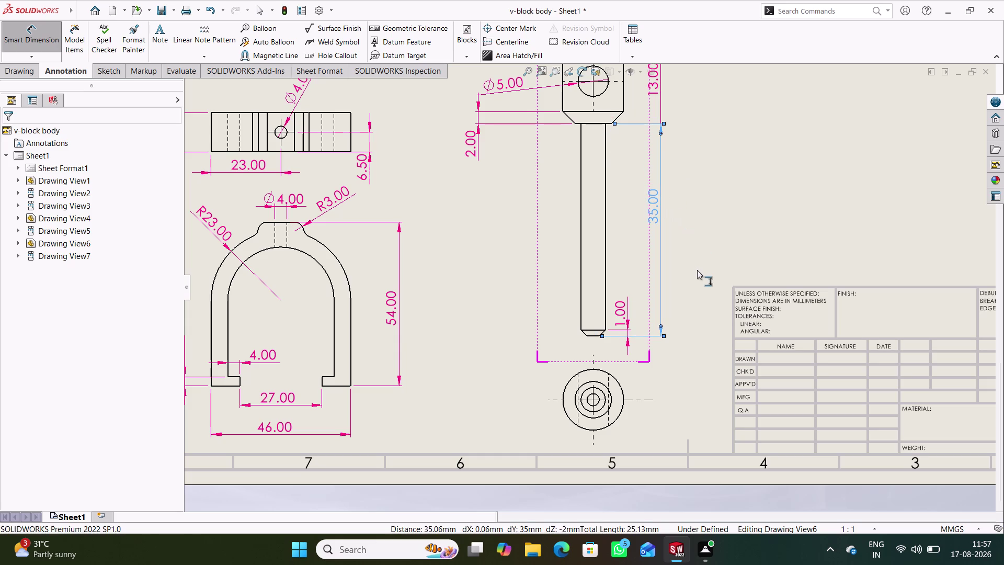
click(697, 270)
click(35, 56)
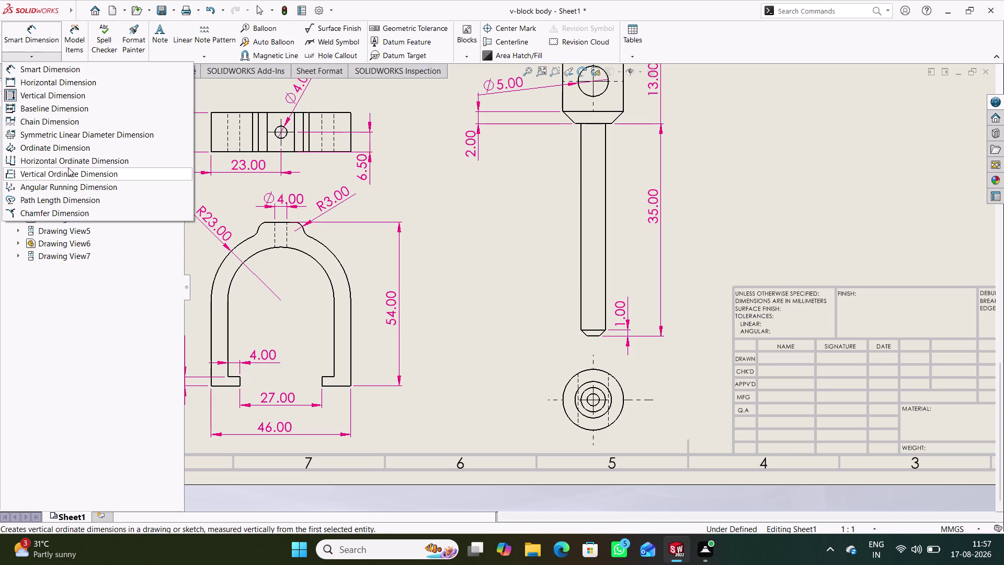
click(81, 214)
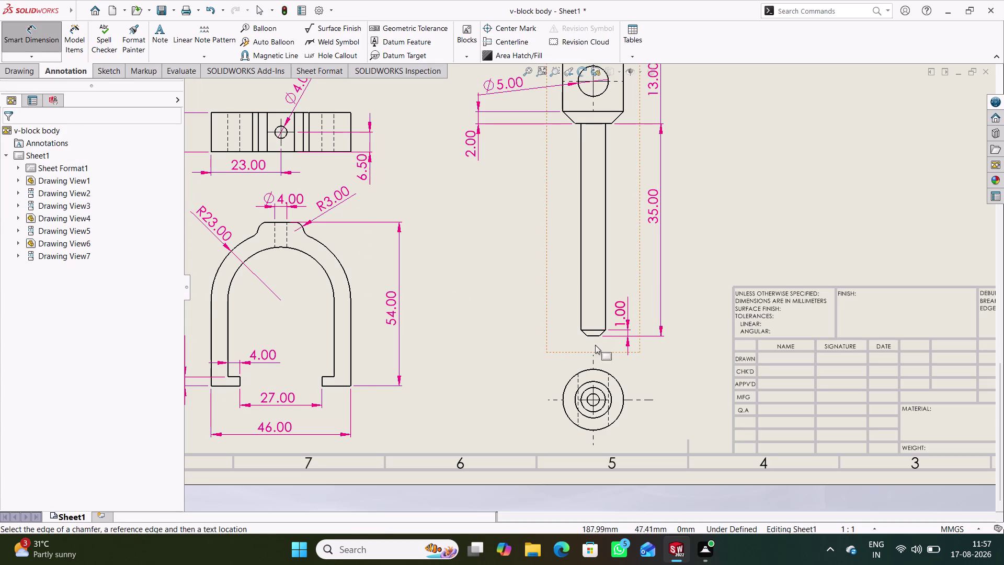
Add 1.00 X 45° tip and 2.00 X 45° head chamfer callouts.
click(583, 334)
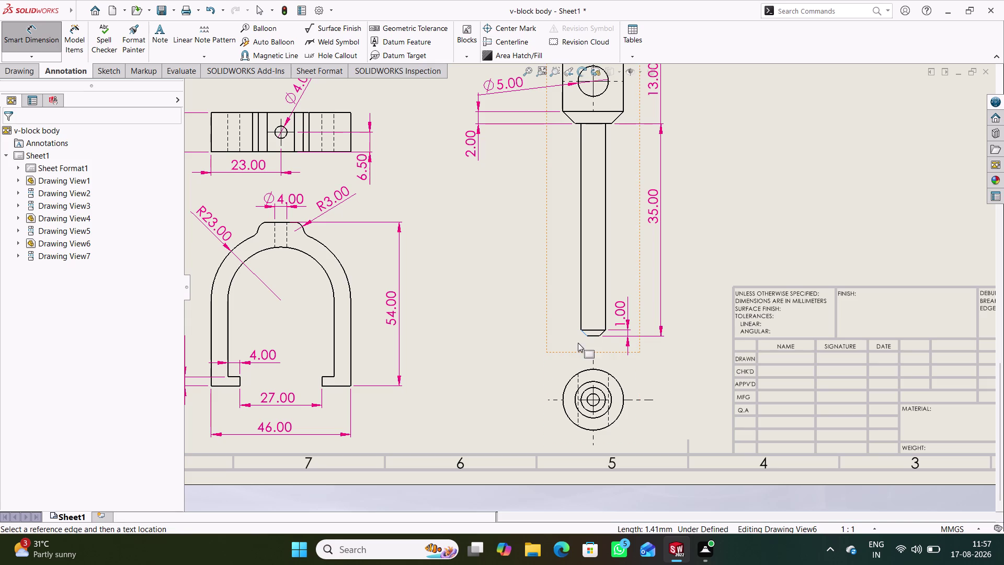
click(591, 336)
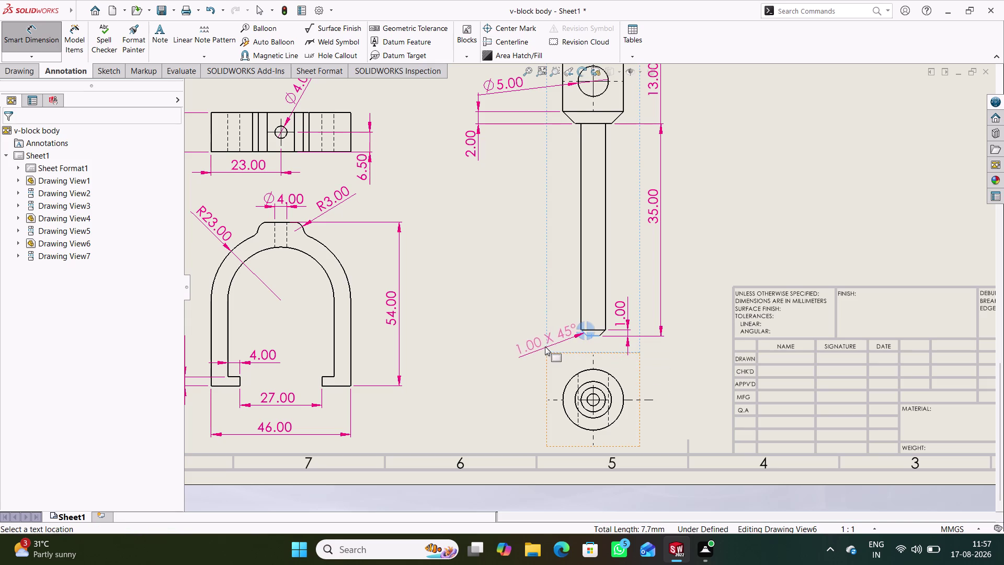
click(535, 339)
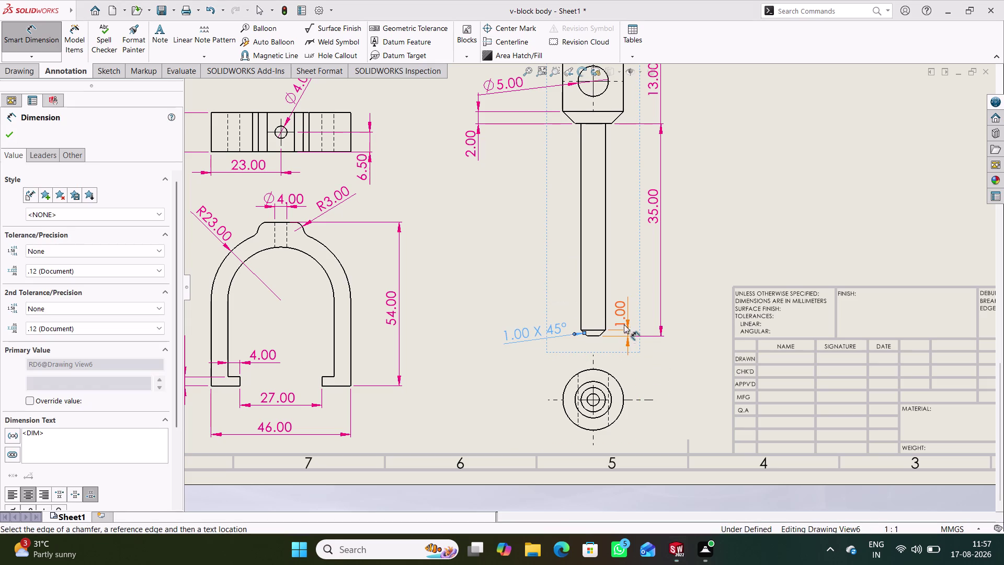
scroll(up, 3)
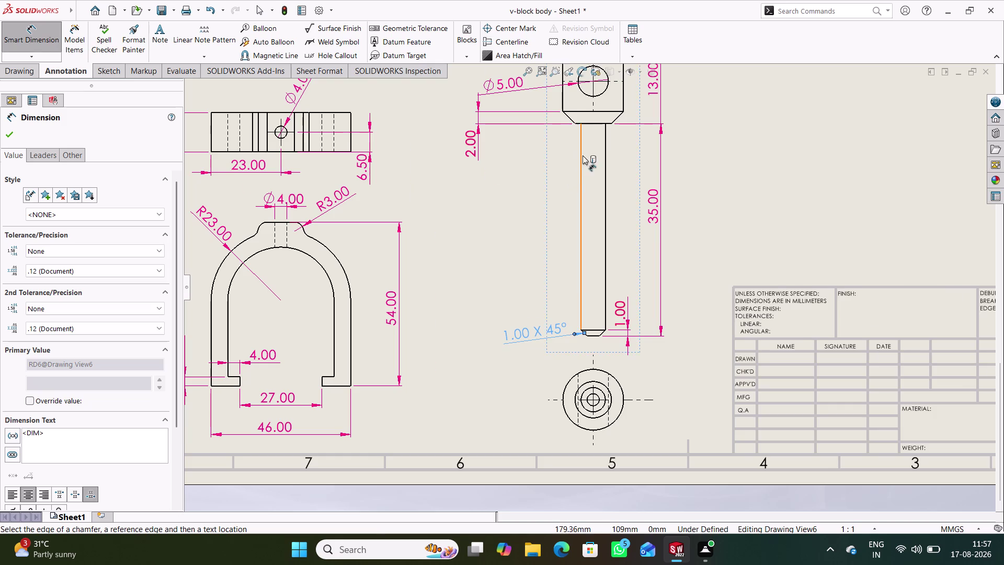
scroll(down, 3)
scroll(down, 3)
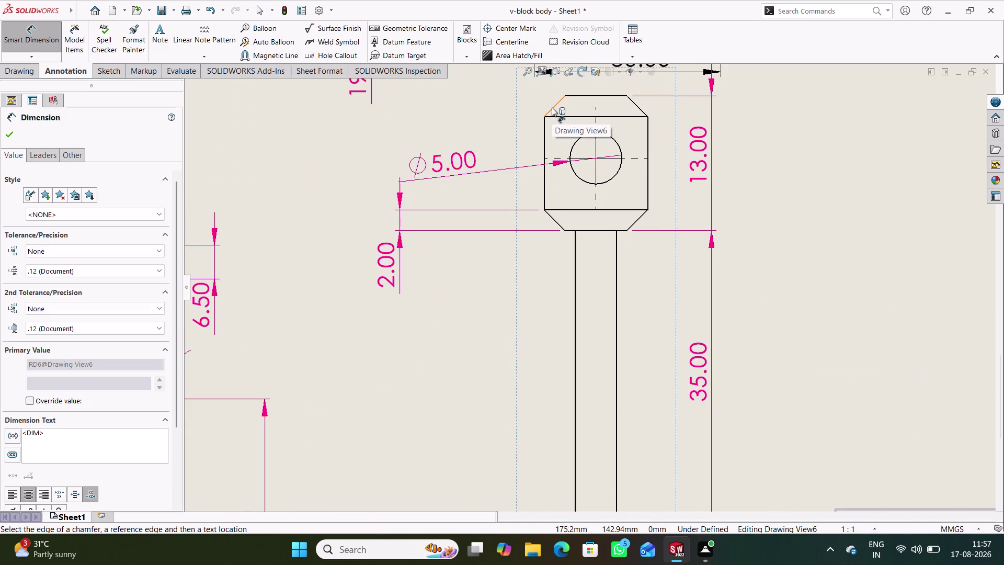
click(551, 107)
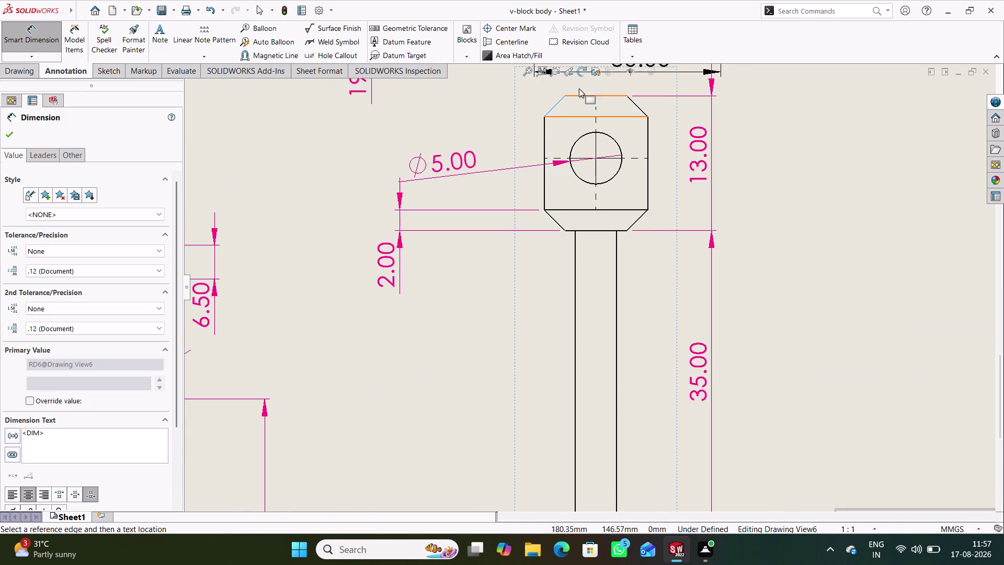
click(579, 96)
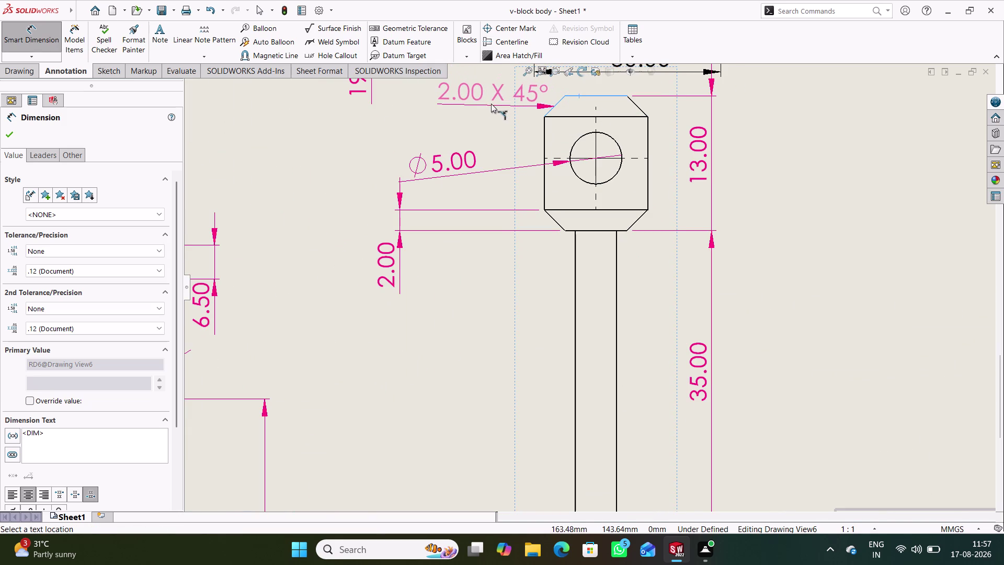
click(490, 104)
click(484, 277)
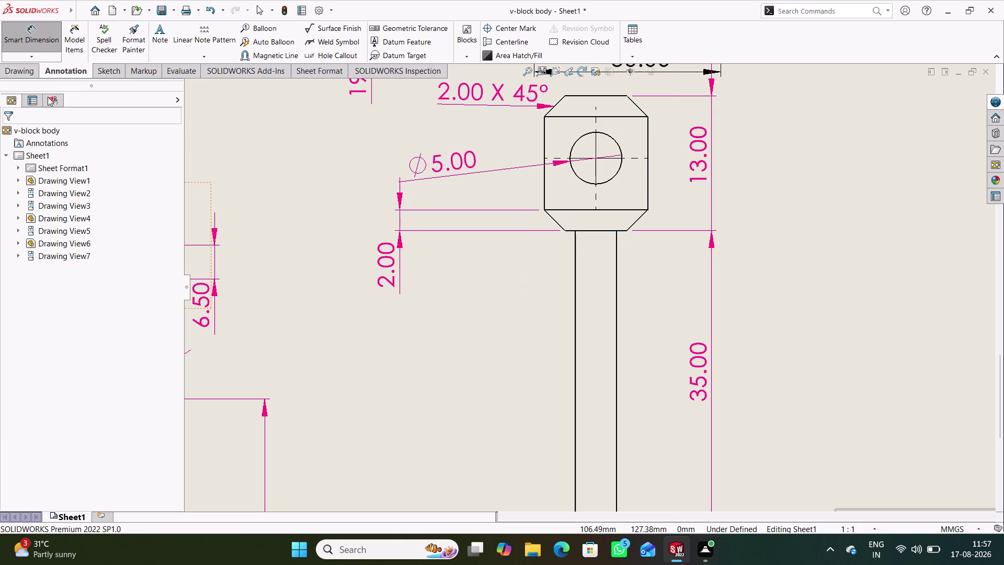
Hide the plain 2.00 head and 1.00 tip linear dimensions.
click(46, 46)
click(472, 290)
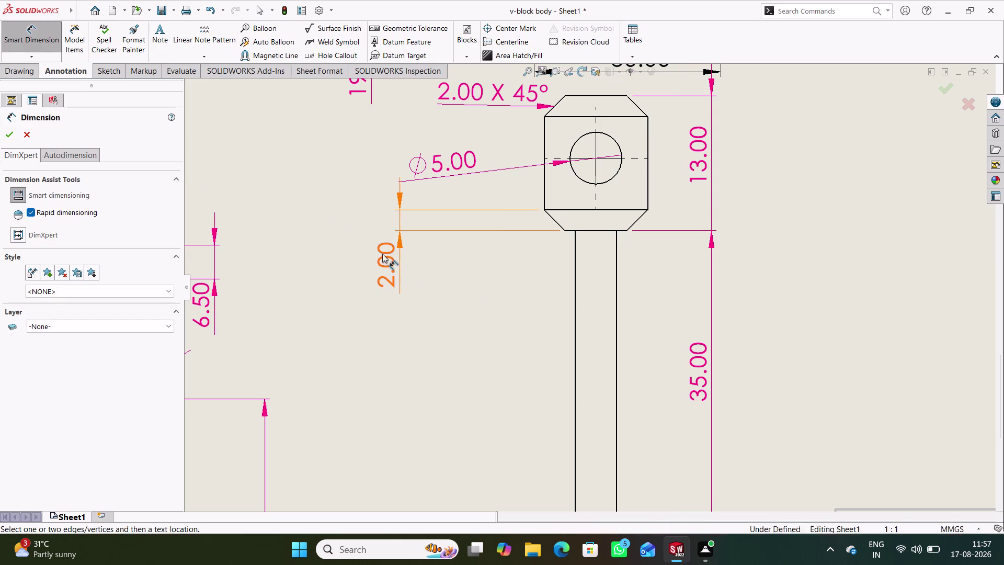
right_click(383, 254)
click(361, 300)
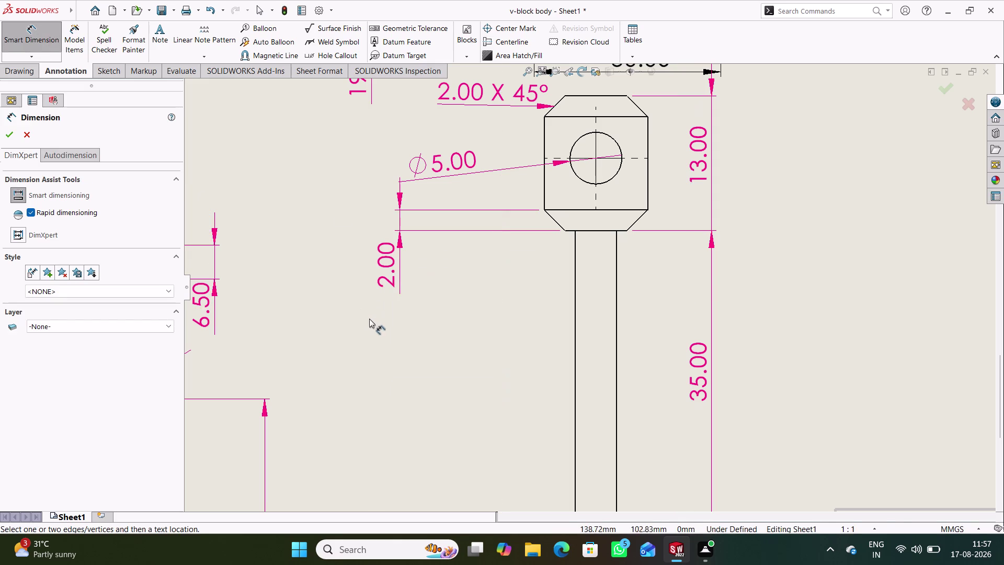
right_drag(341, 357, 321, 249)
right_click(386, 259)
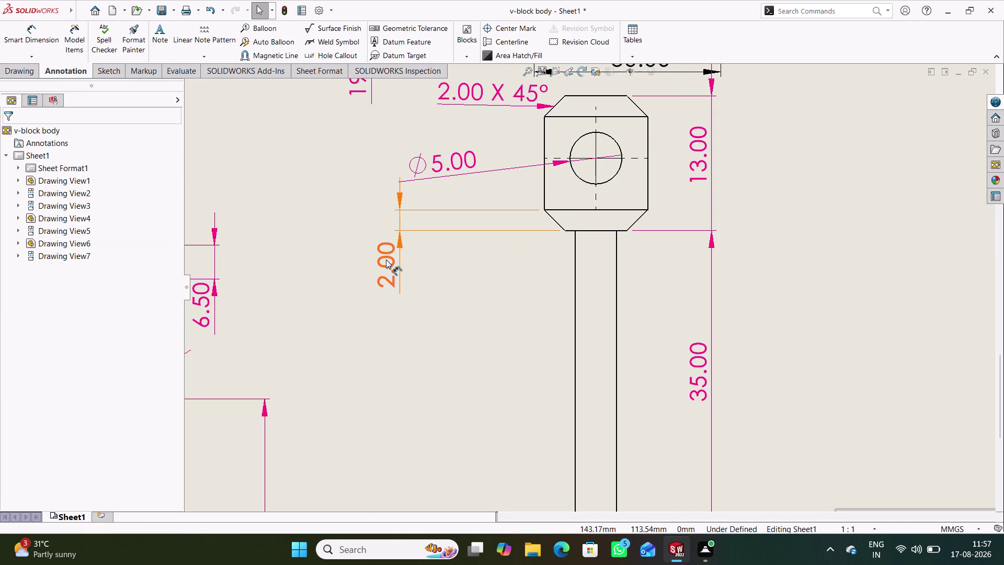
click(421, 332)
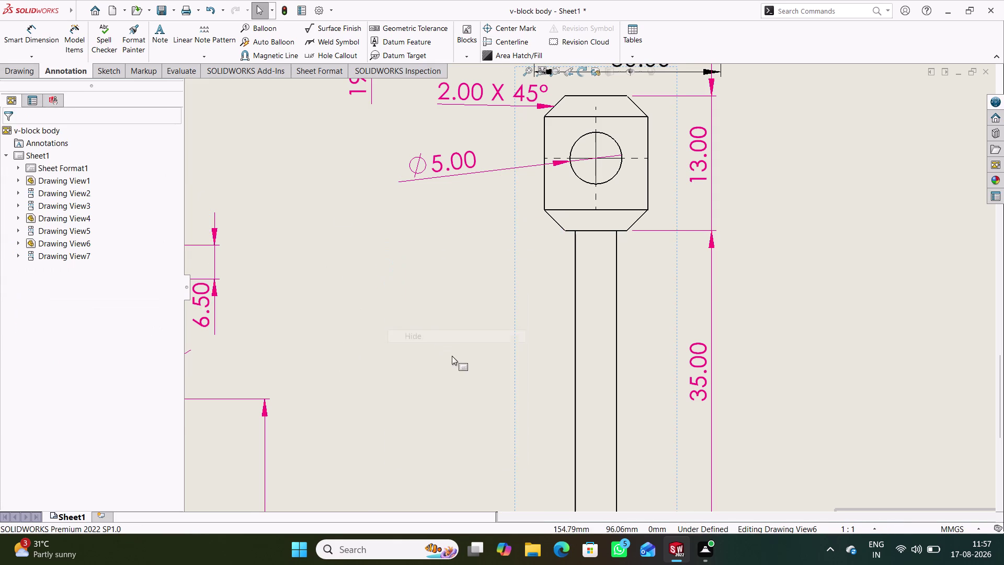
scroll(up, 3)
scroll(up, 3)
scroll(down, 3)
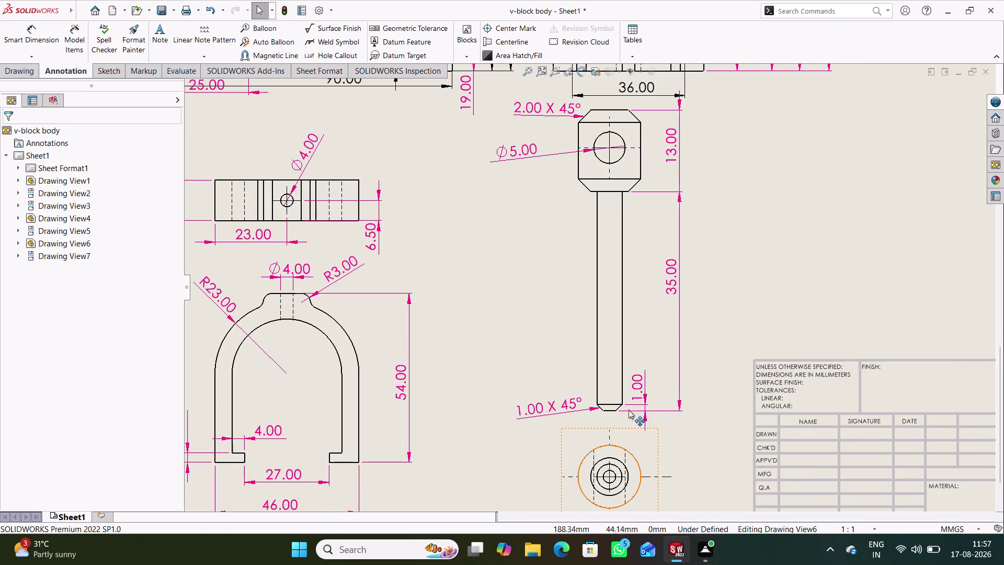
right_click(638, 389)
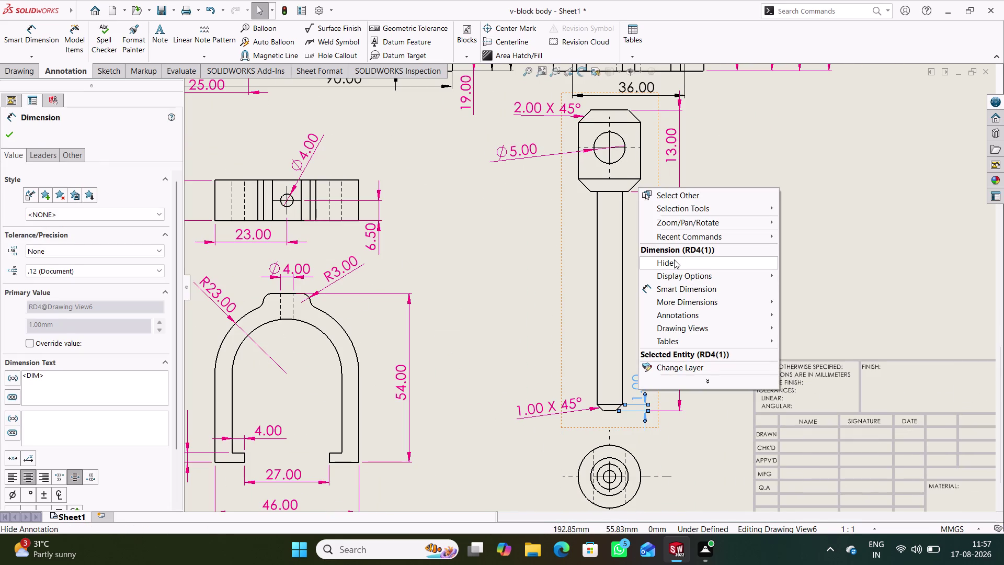
click(674, 259)
click(714, 371)
scroll(up, 3)
scroll(up, 3)
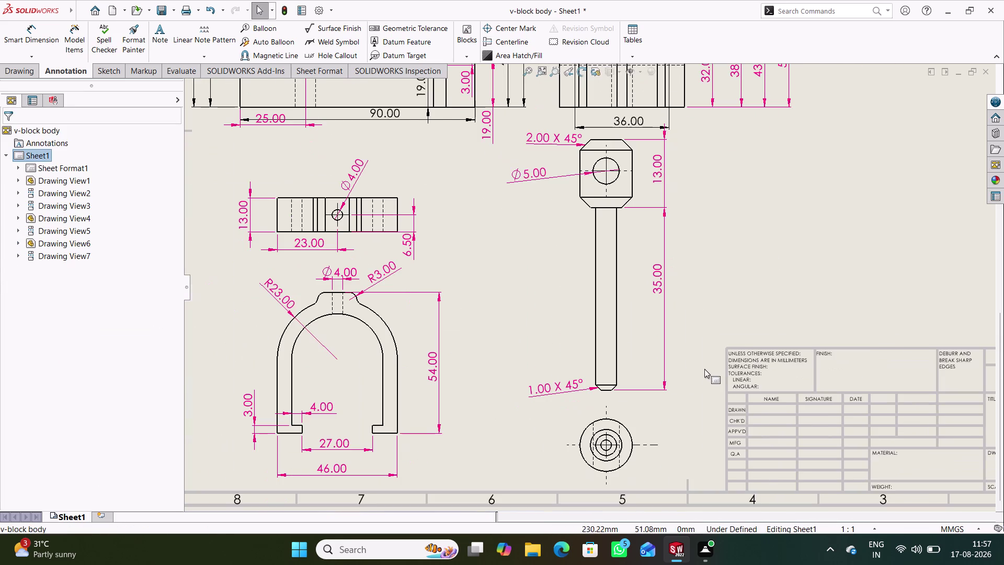
Place a Ø10.00 diameter on the end view's outer circle, undoing the extra one.
click(46, 35)
scroll(down, 3)
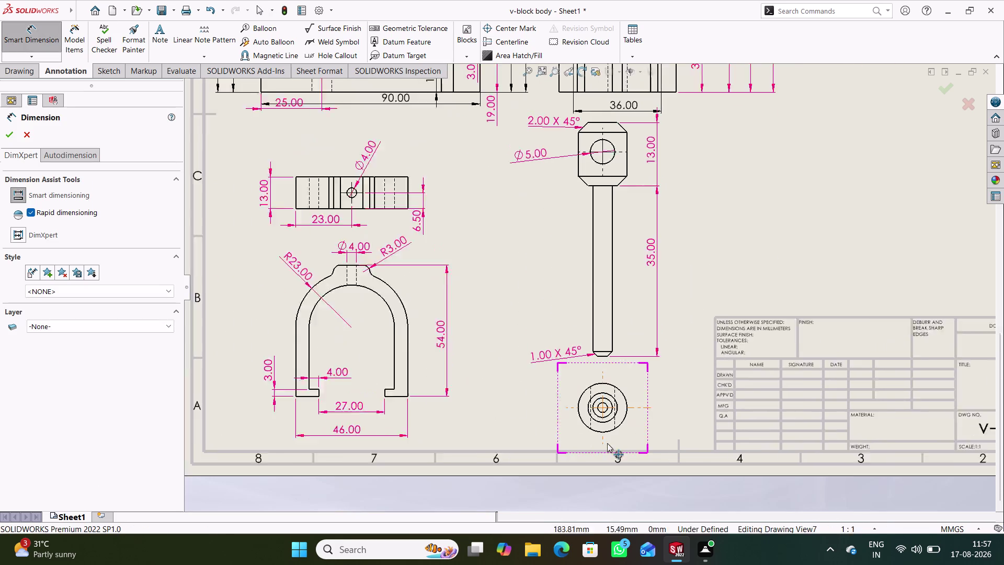
scroll(down, 3)
scroll(down, 3)
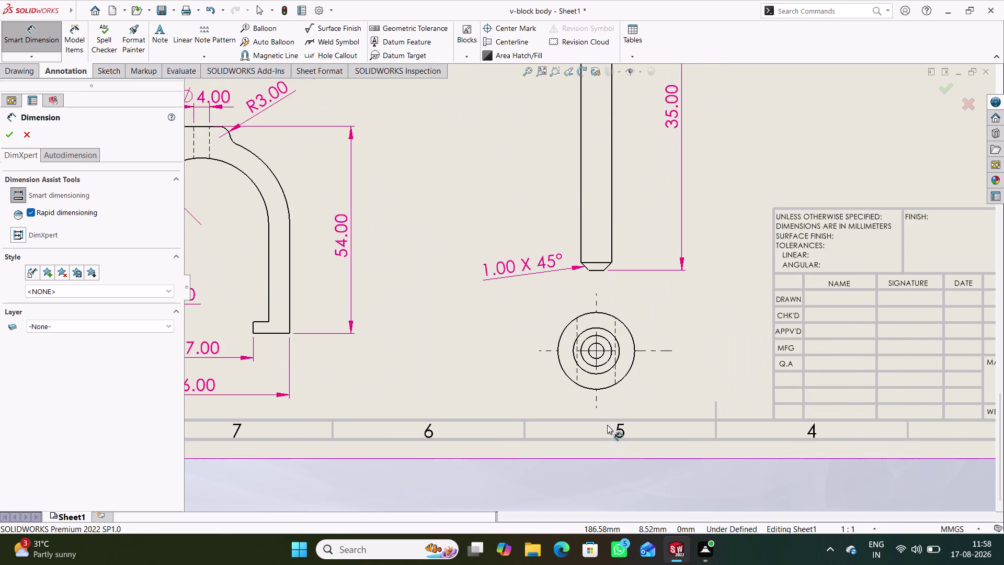
scroll(down, 3)
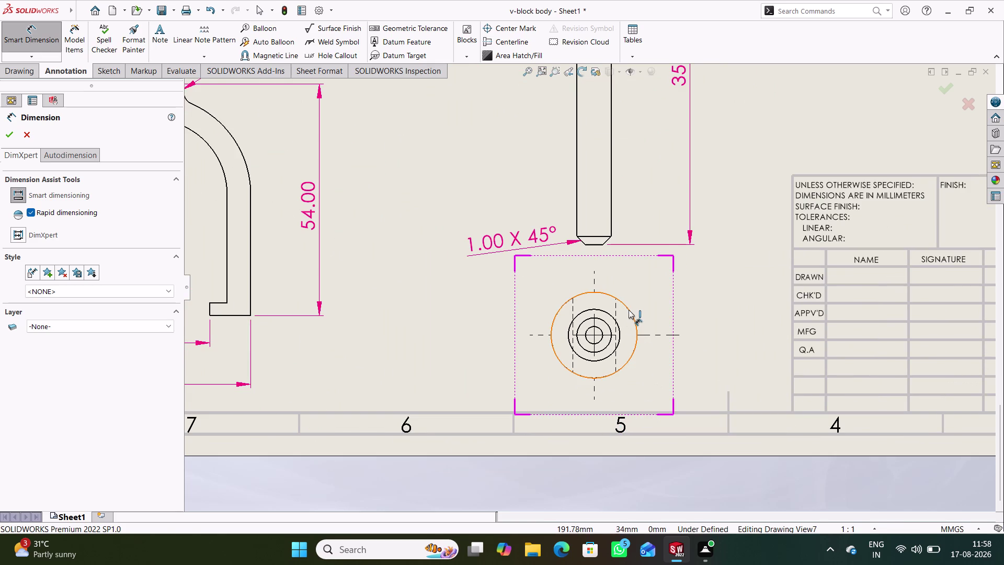
click(629, 310)
click(681, 289)
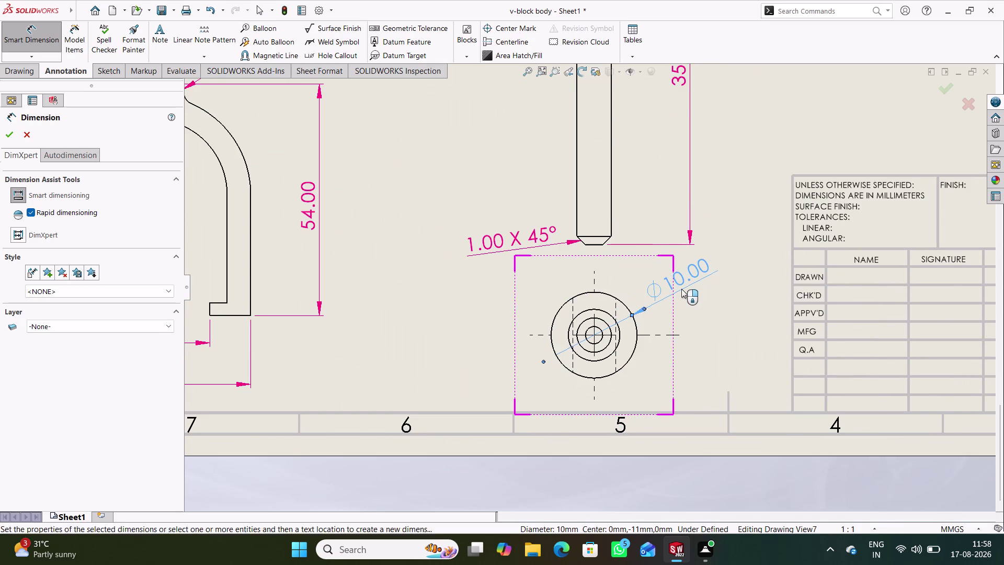
click(636, 346)
click(710, 358)
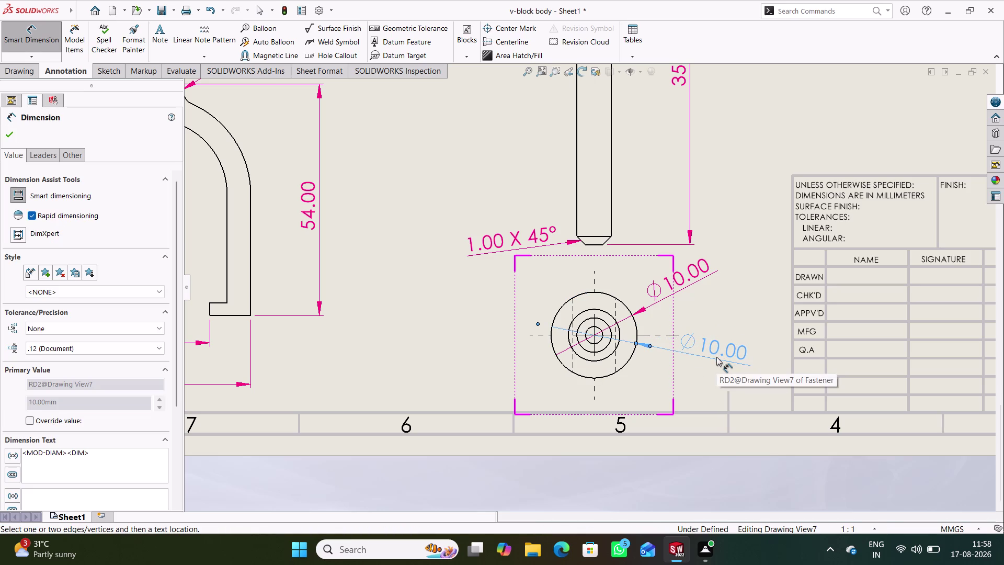
key(ctrl+z)
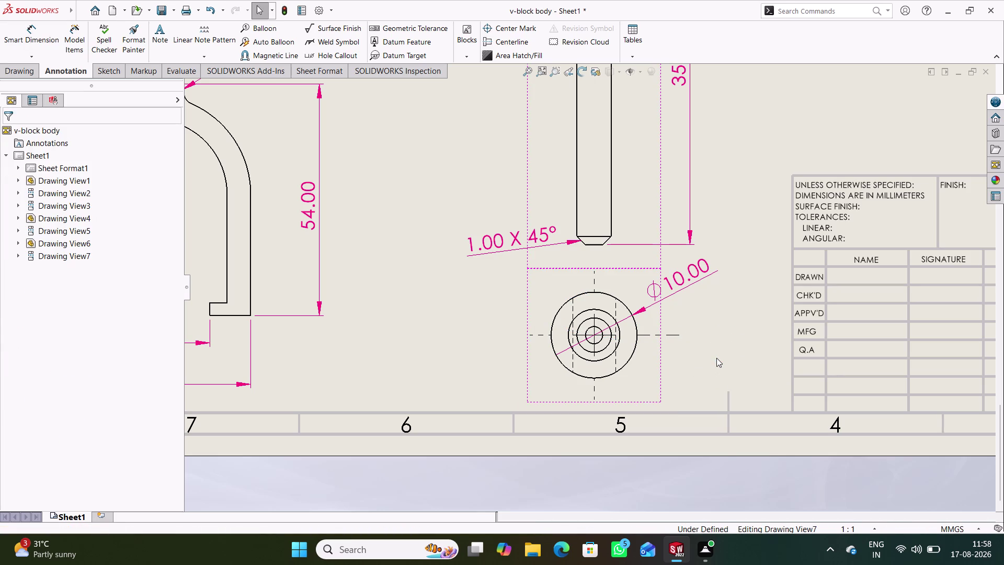
key(ctrl+z)
Delete the pin's circular end view, confirm it, and zoom out to the sheet.
right_click(662, 317)
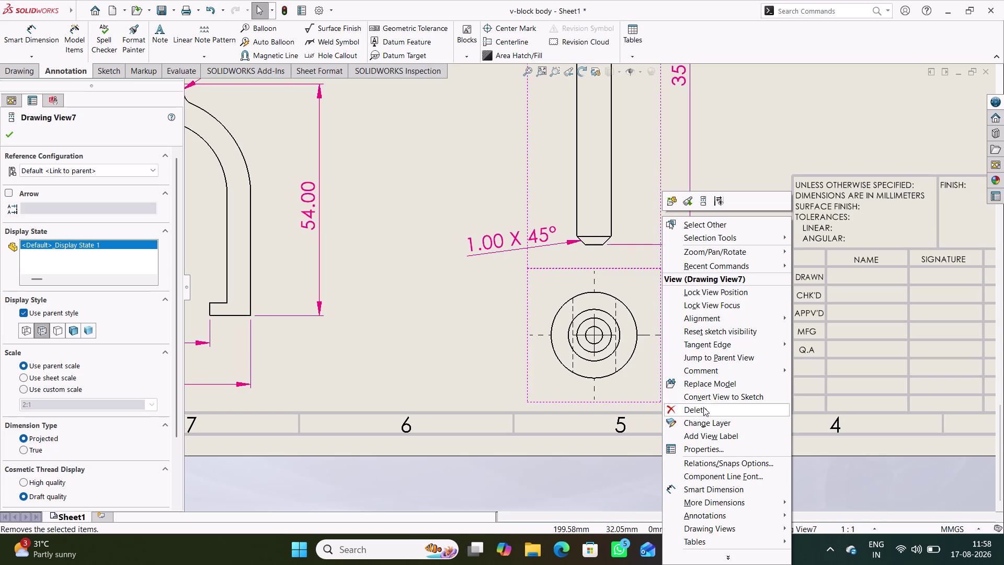
click(703, 407)
click(579, 226)
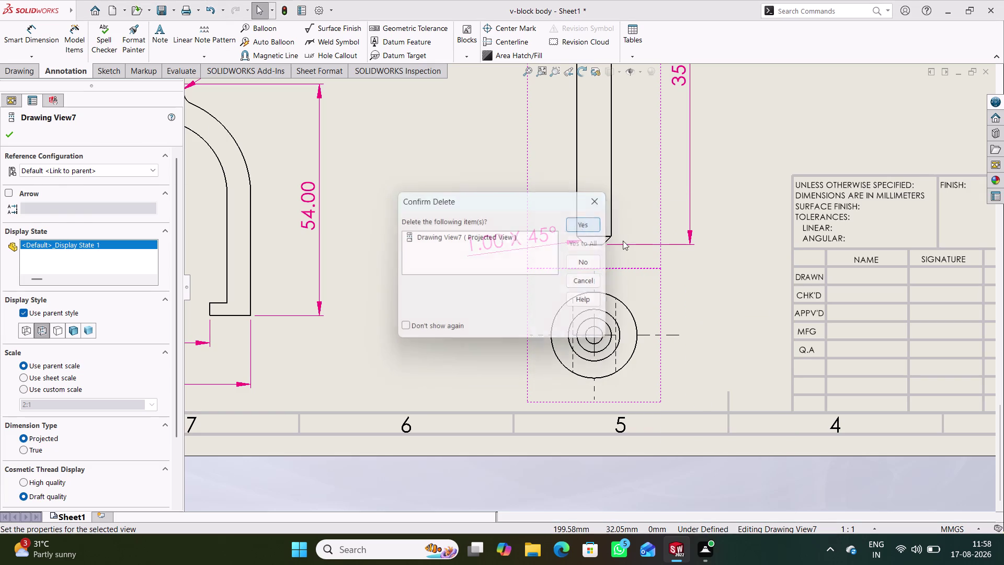
scroll(up, 3)
scroll(up, 3)
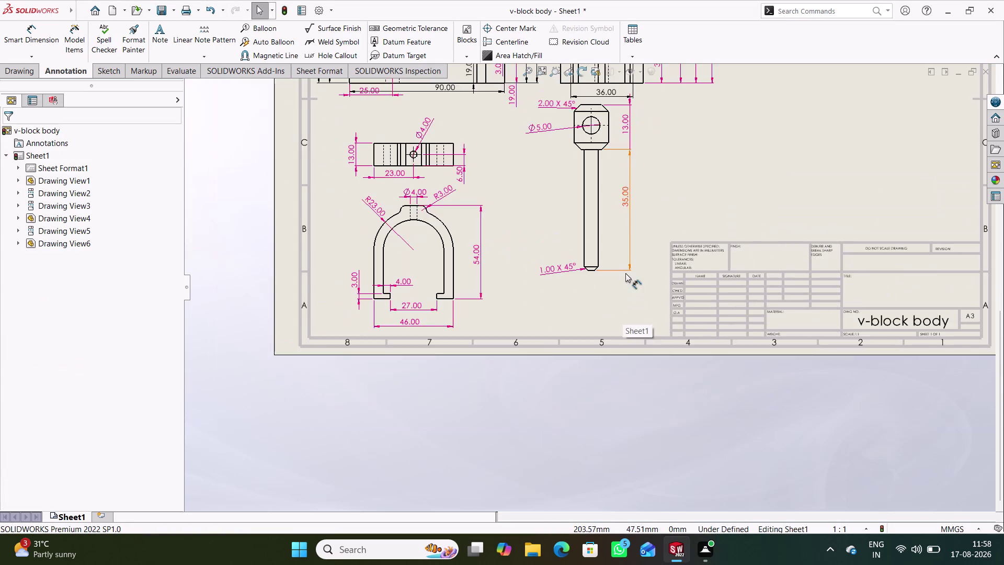
scroll(up, 3)
drag(594, 259, 595, 299)
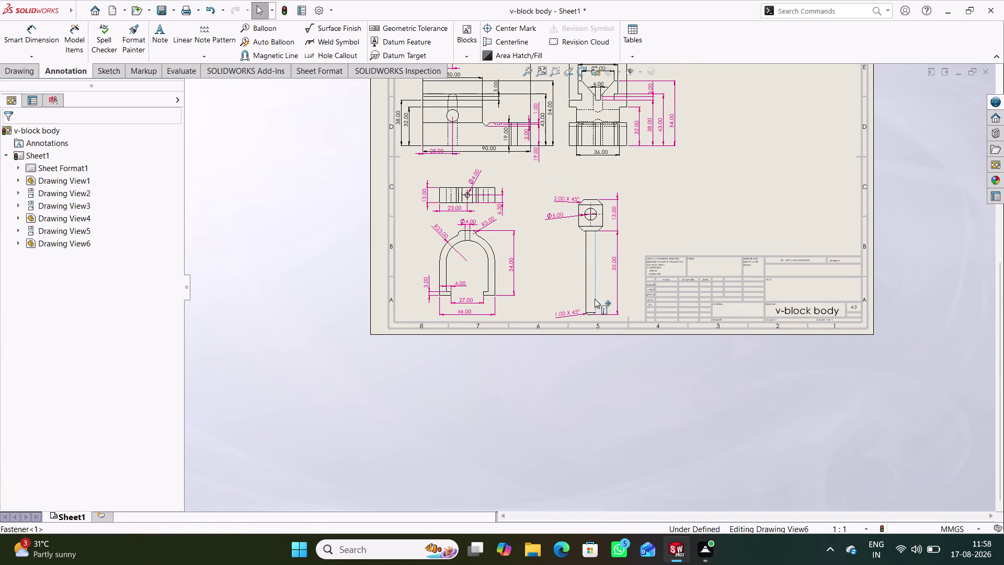
drag(594, 299, 594, 299)
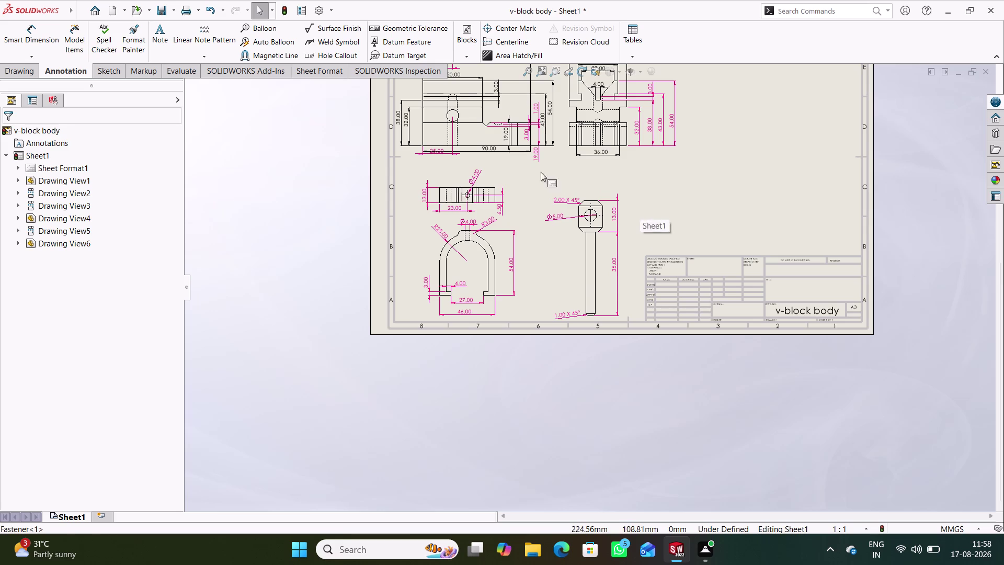
double_click(575, 264)
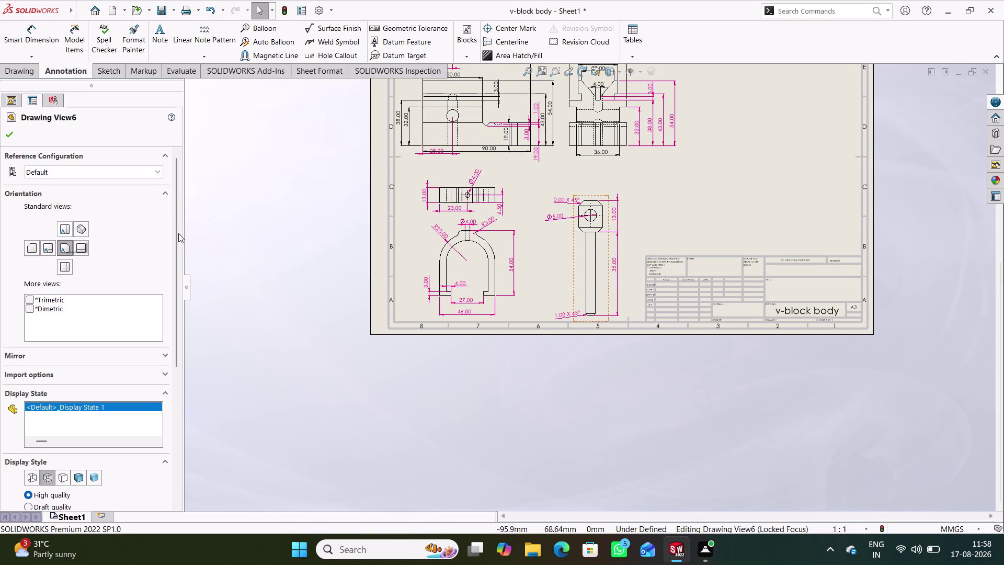
Start a horizontal section view across the pin head, then cancel it.
click(251, 240)
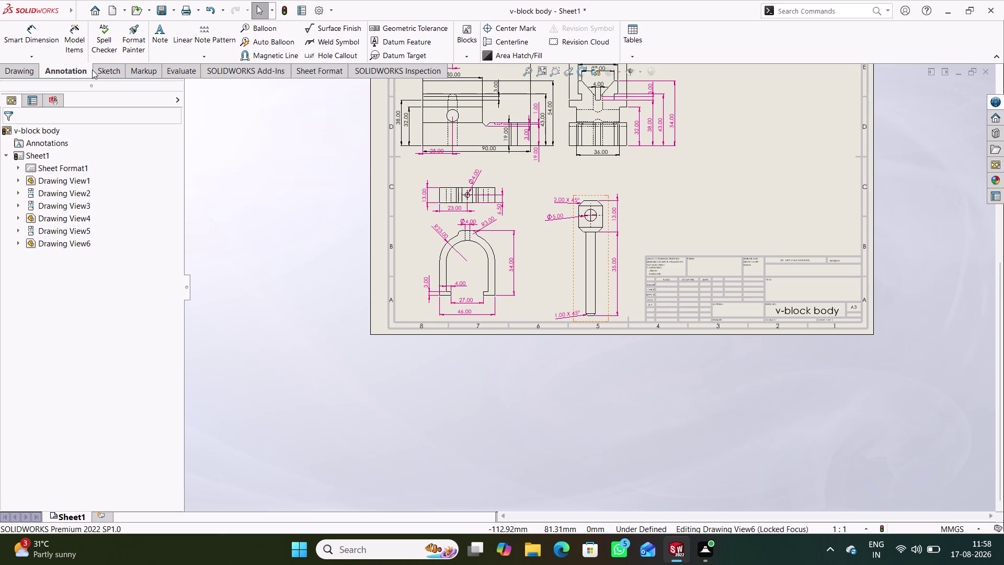
click(18, 72)
click(106, 46)
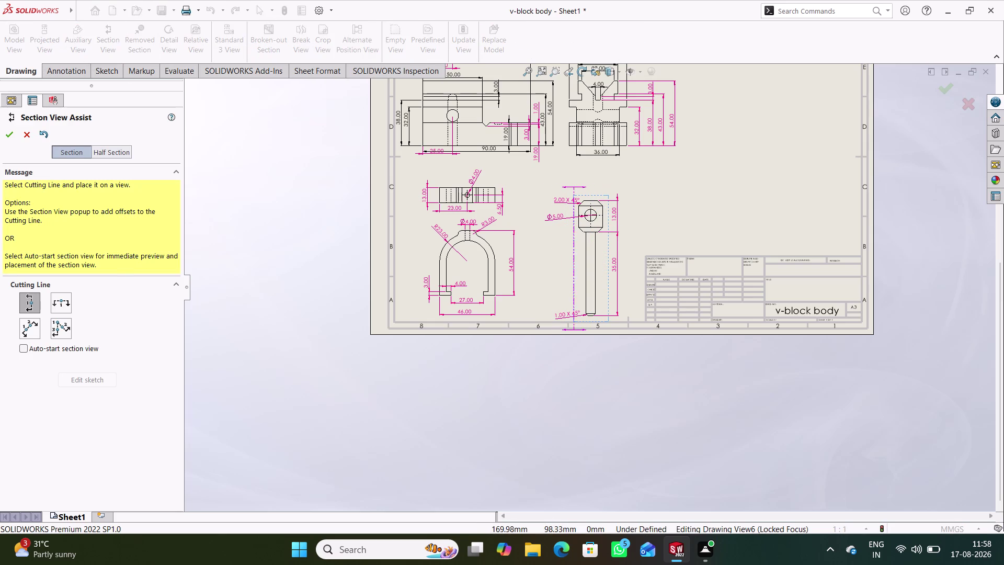
click(60, 305)
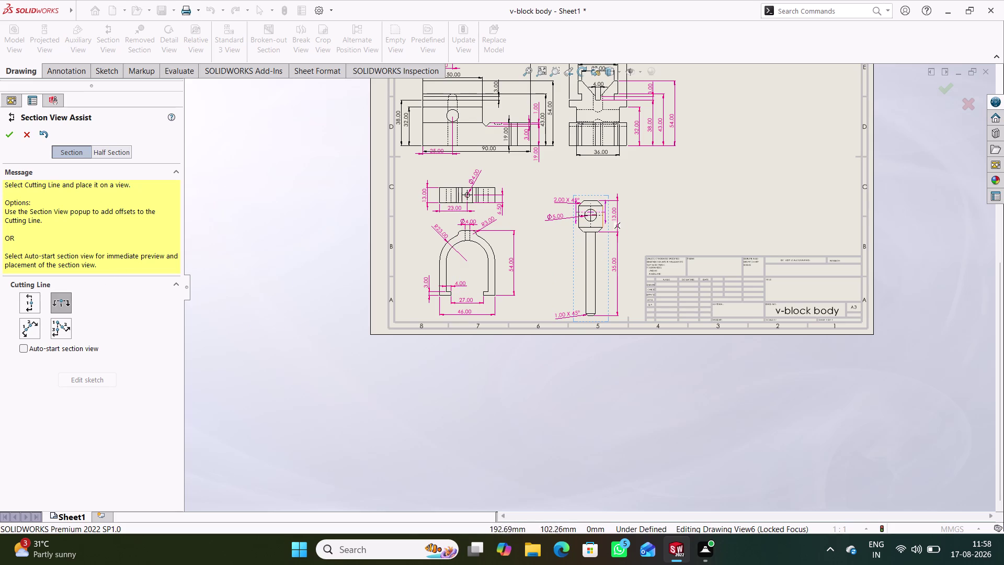
click(591, 216)
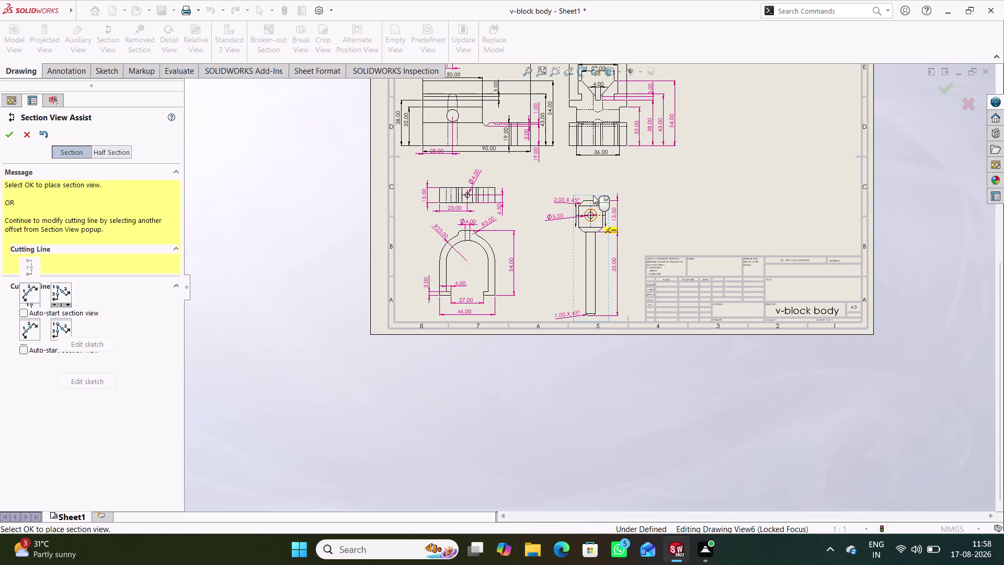
click(673, 174)
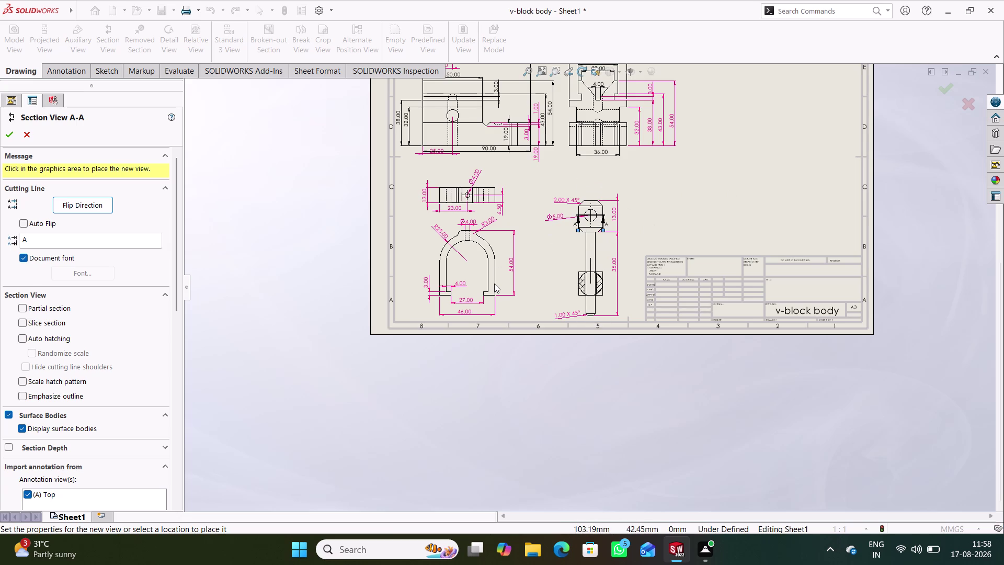
click(25, 132)
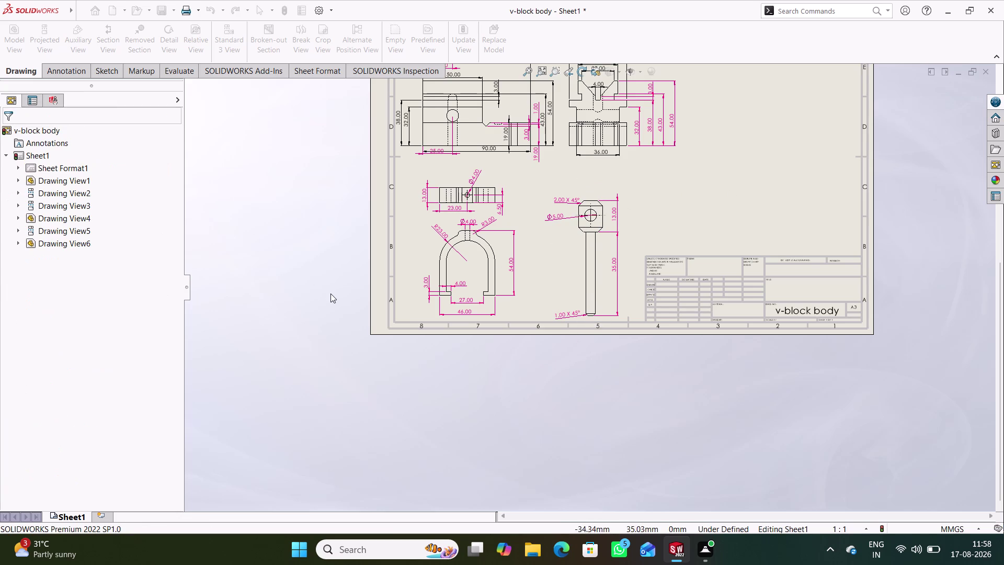
Restore the pin's circular end view and higher side-view position, then inspect its properties.
click(331, 294)
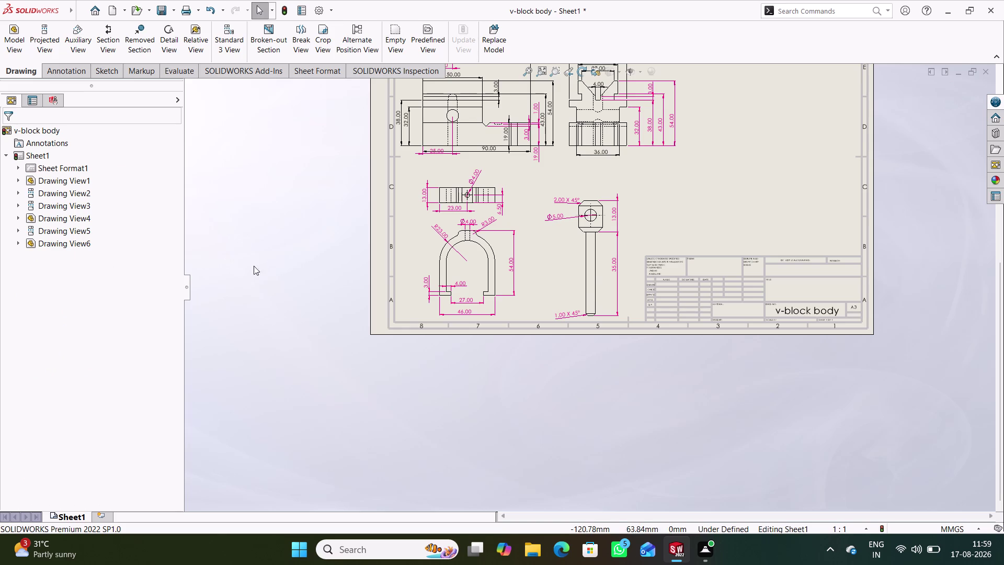
key(ctrl+z)
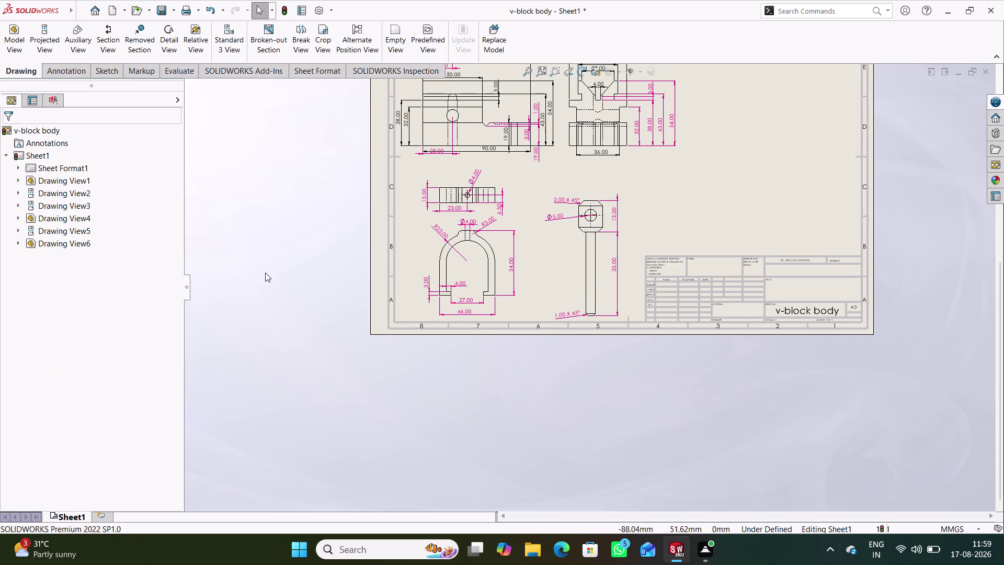
key(ctrl+z)
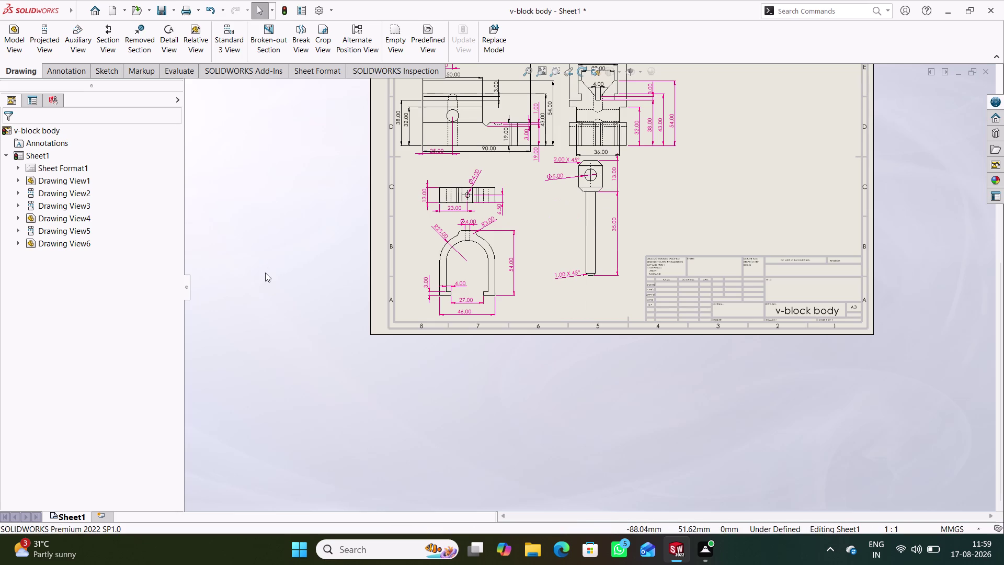
key(ctrl+z)
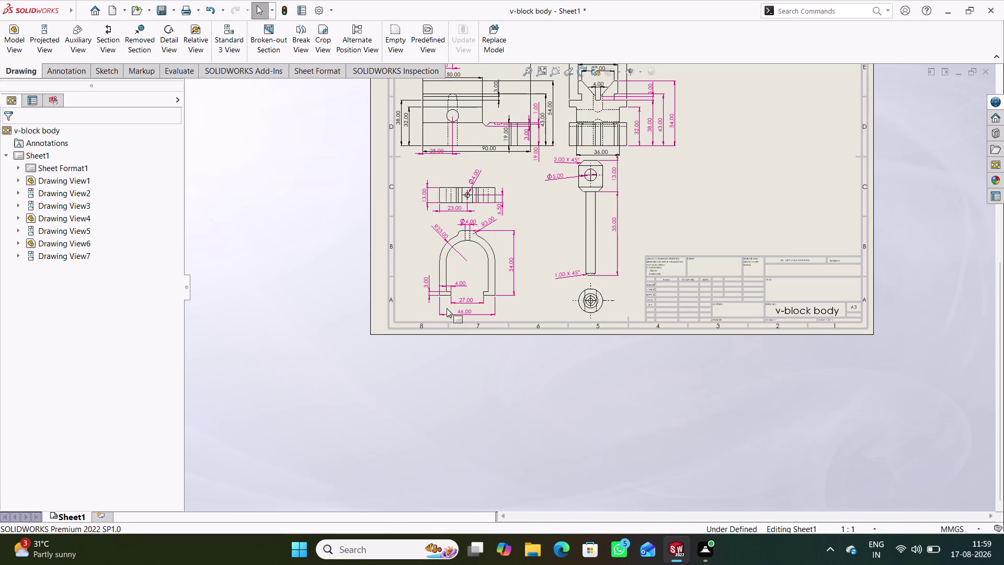
double_click(603, 310)
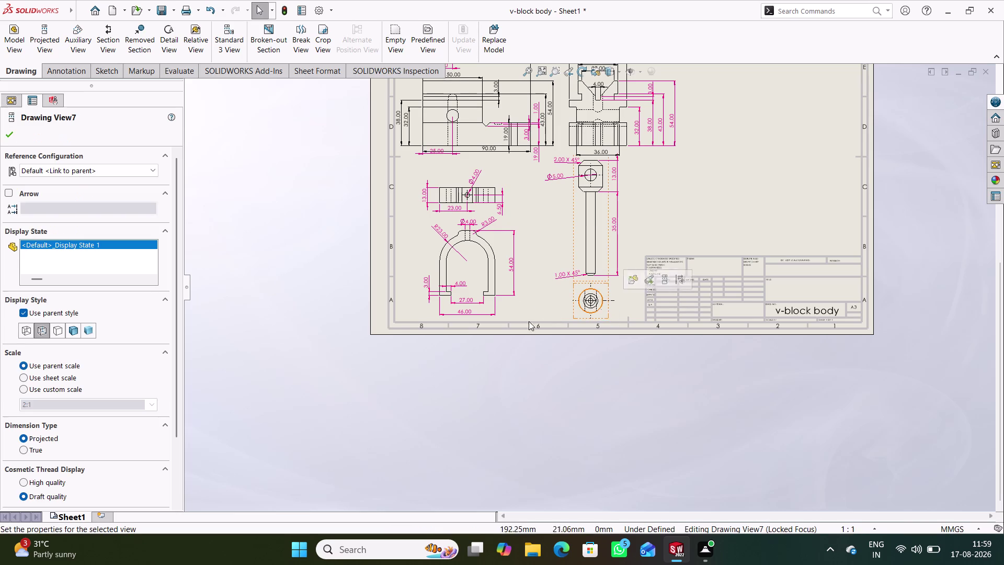
scroll(up, 3)
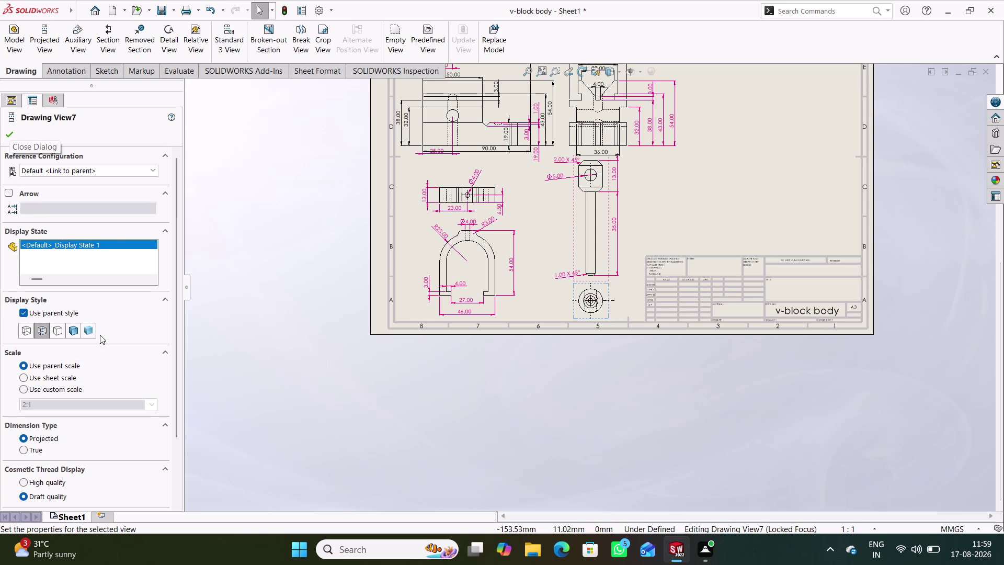
scroll(down, 3)
scroll(up, 3)
click(6, 134)
click(440, 414)
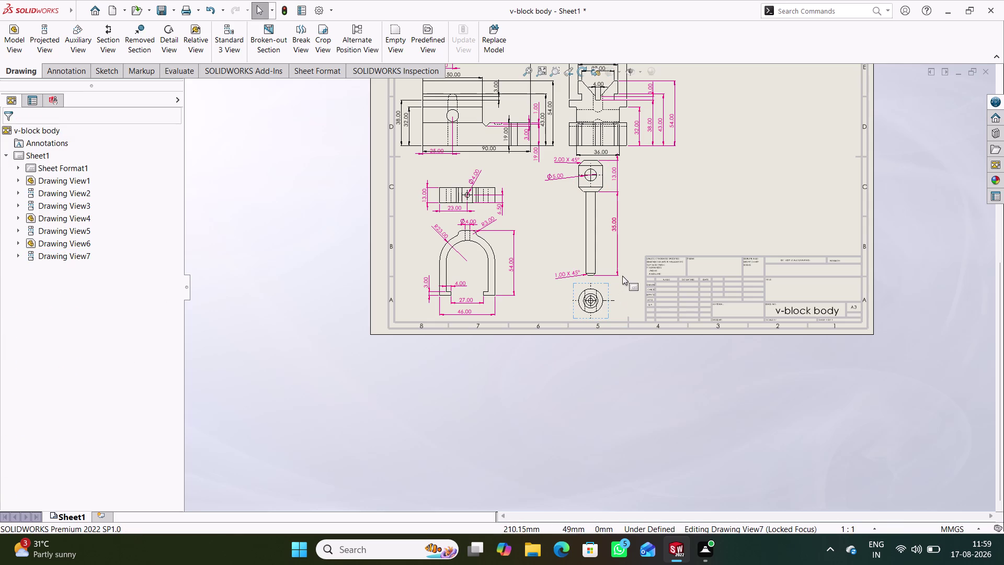
Check the side and end view properties, keeping the end view's configuration linked to its parent.
double_click(571, 249)
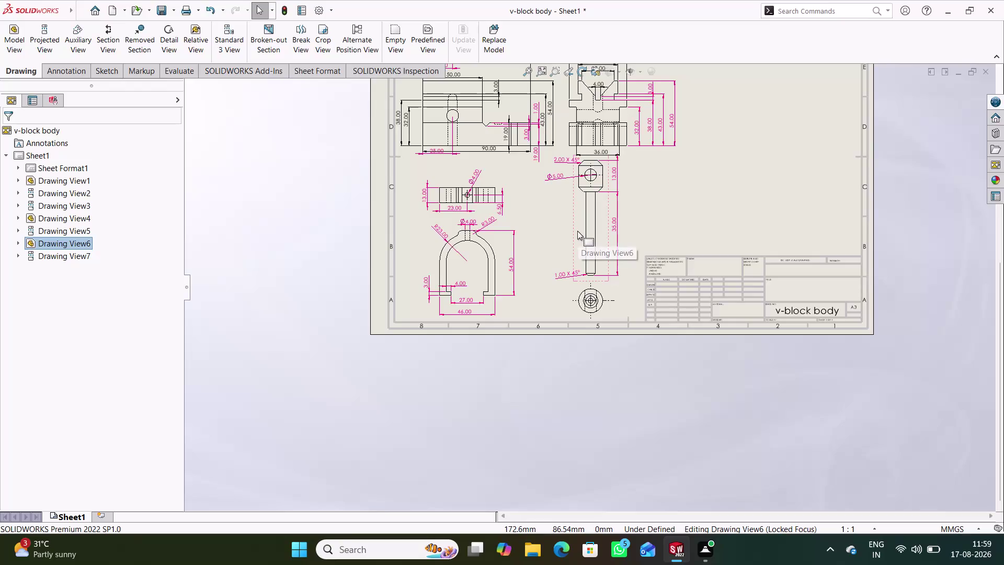
double_click(577, 231)
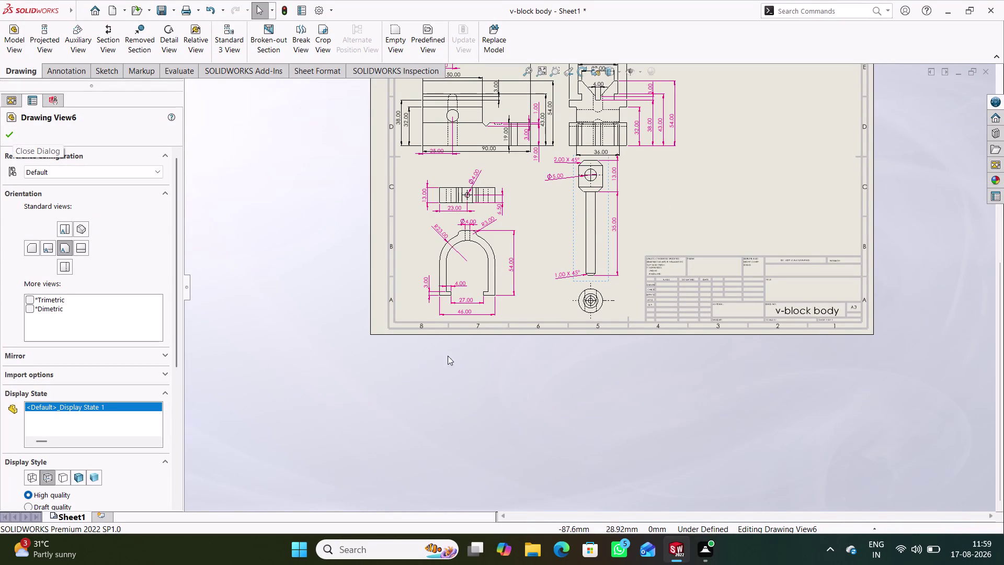
click(605, 315)
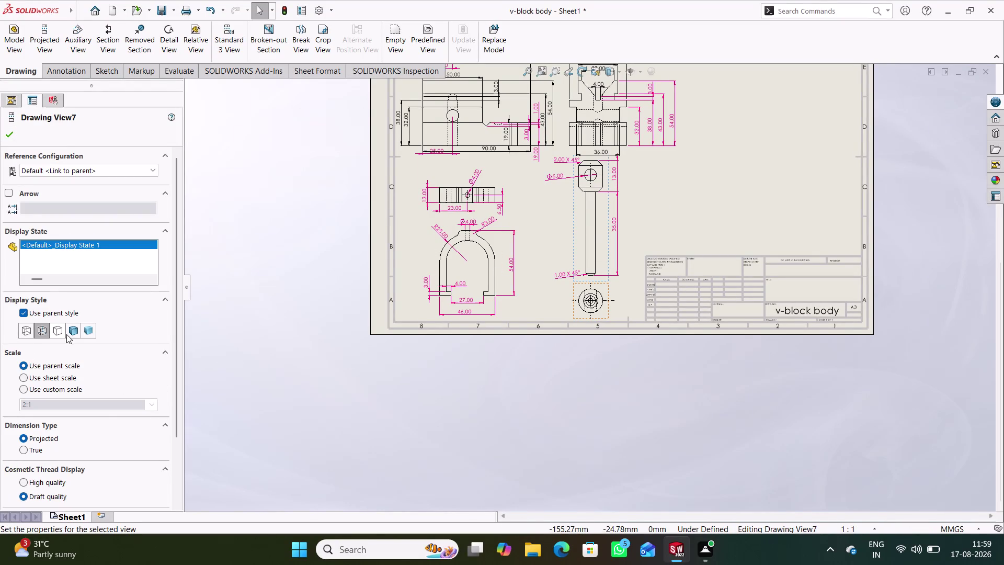
scroll(down, 3)
scroll(up, 3)
scroll(up, 3)
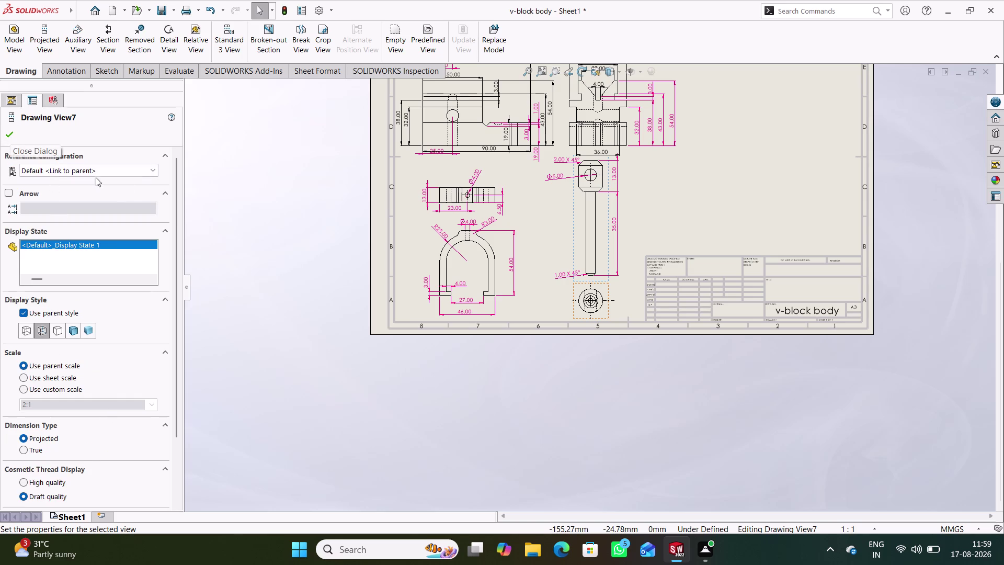
click(153, 171)
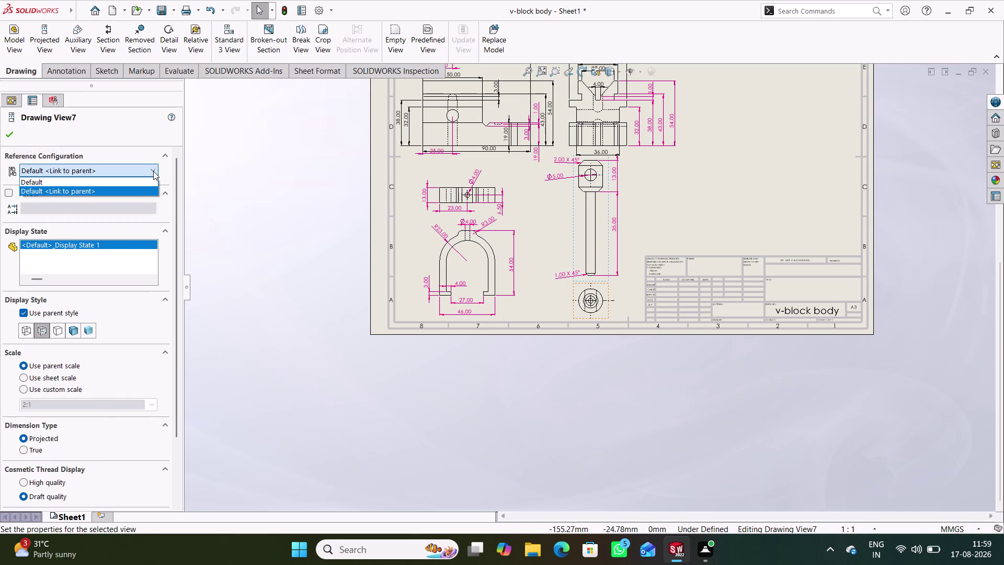
click(153, 170)
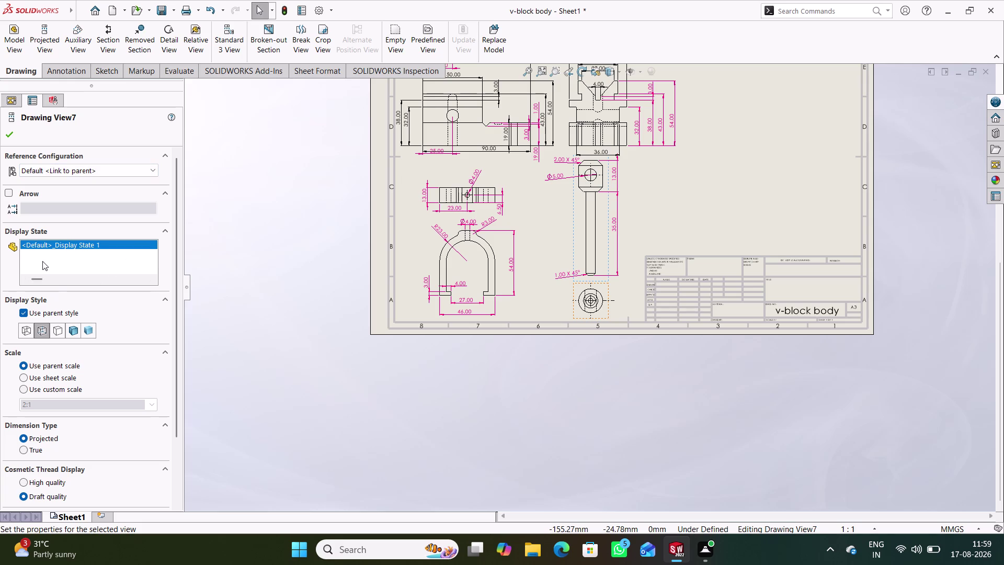
click(8, 131)
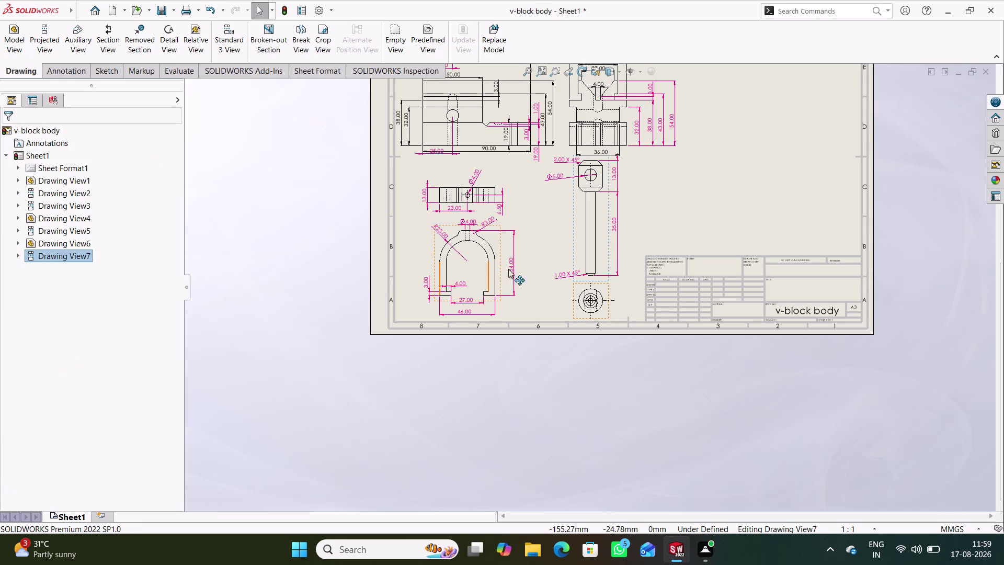
Zoom in and delete Drawing View7, the pin's circular end view, confirming Yes.
scroll(down, 3)
scroll(down, 3)
scroll(down, 3)
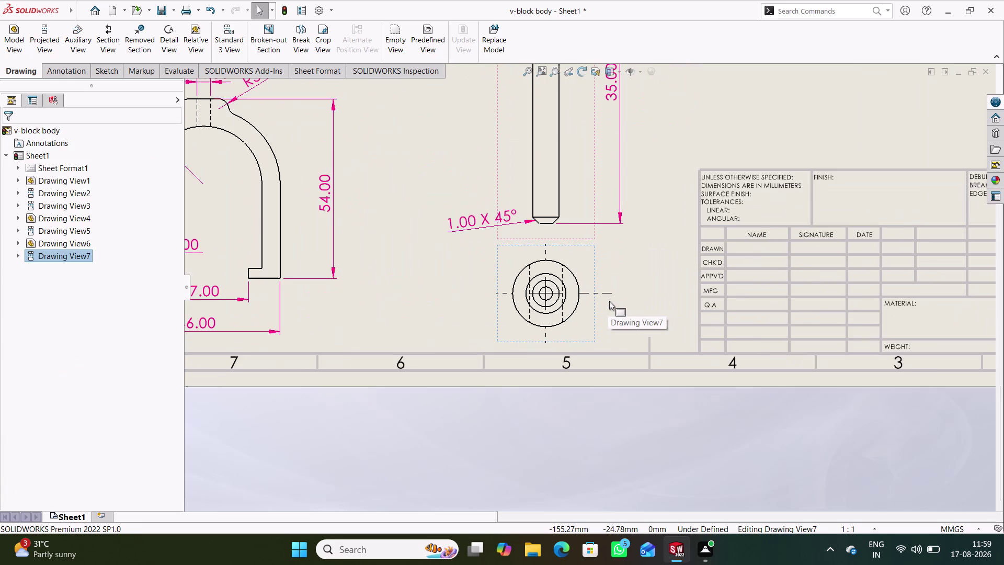
scroll(up, 3)
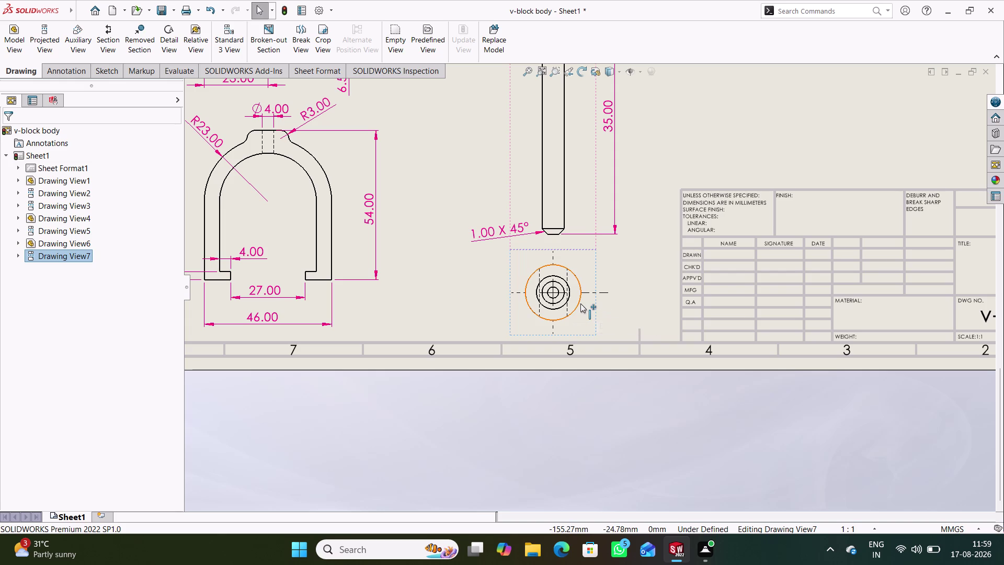
click(580, 303)
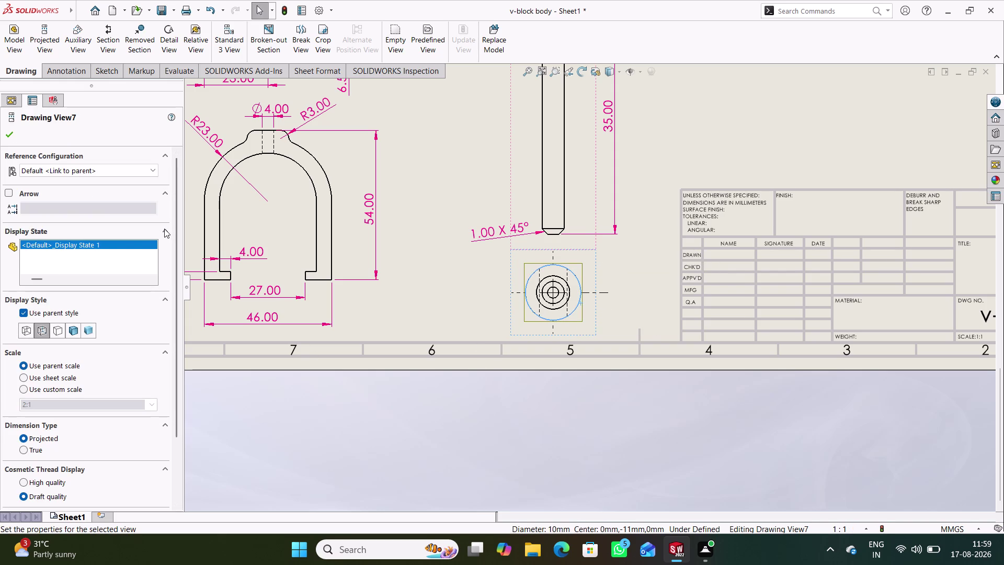
click(14, 135)
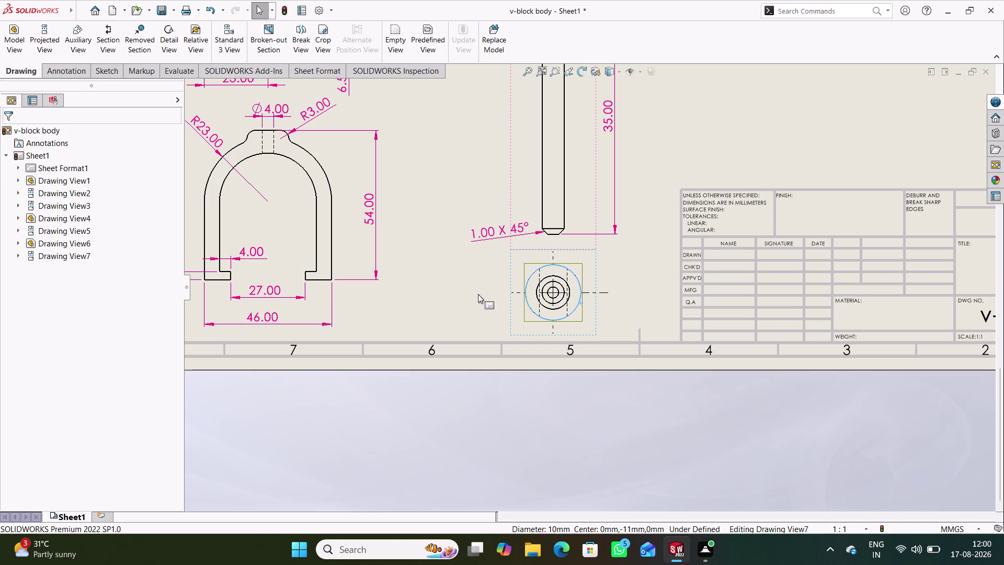
click(465, 287)
click(70, 256)
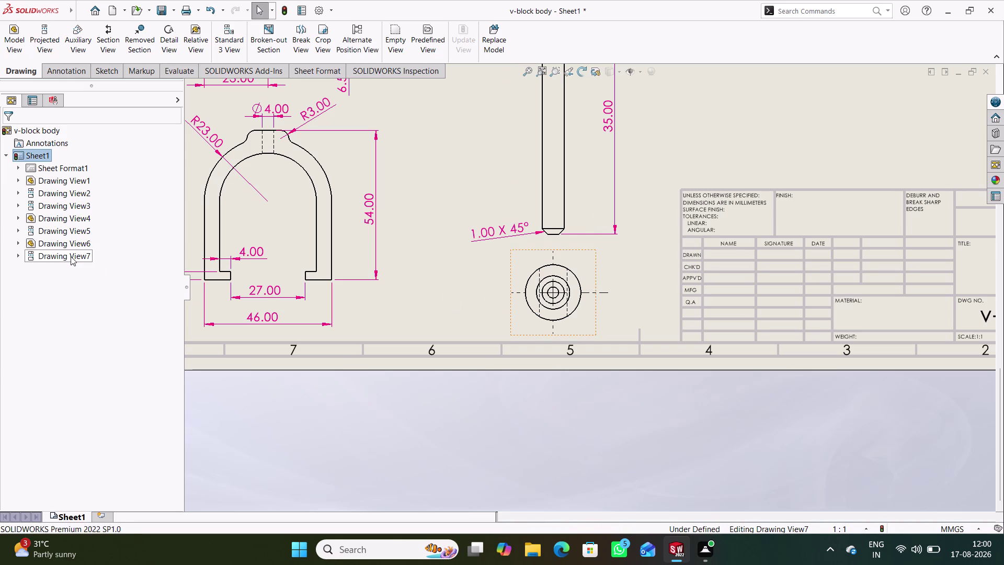
click(410, 427)
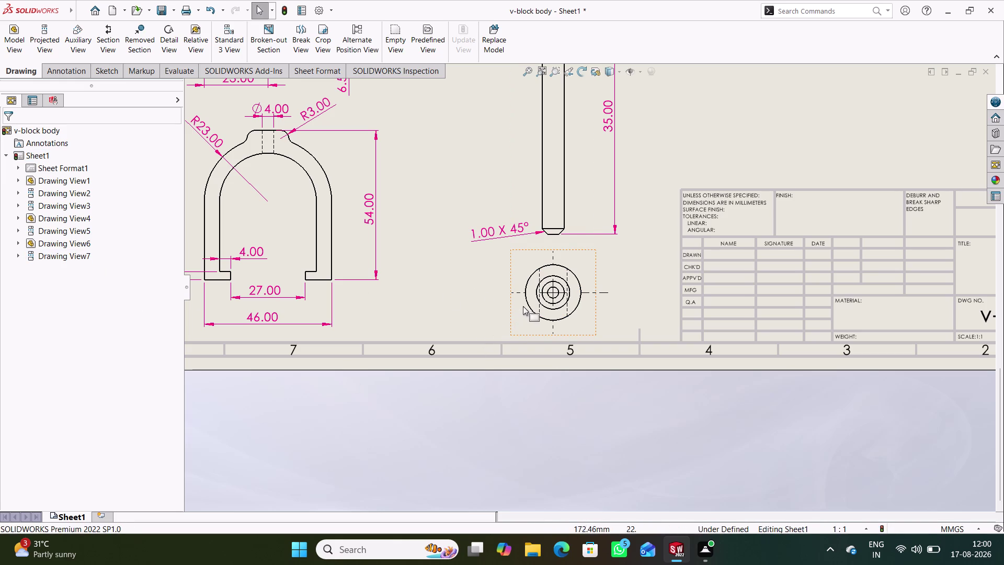
right_click(581, 314)
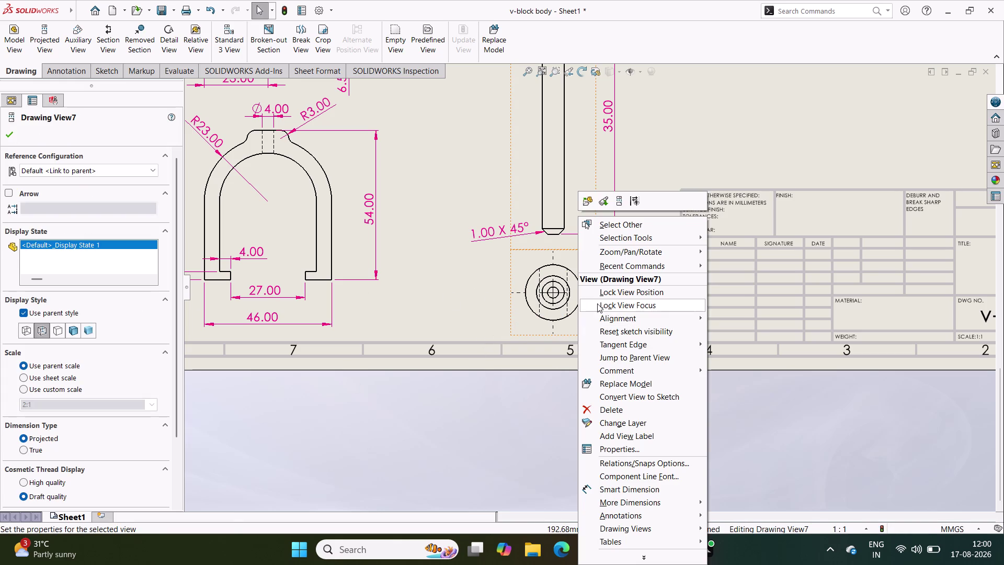
click(621, 411)
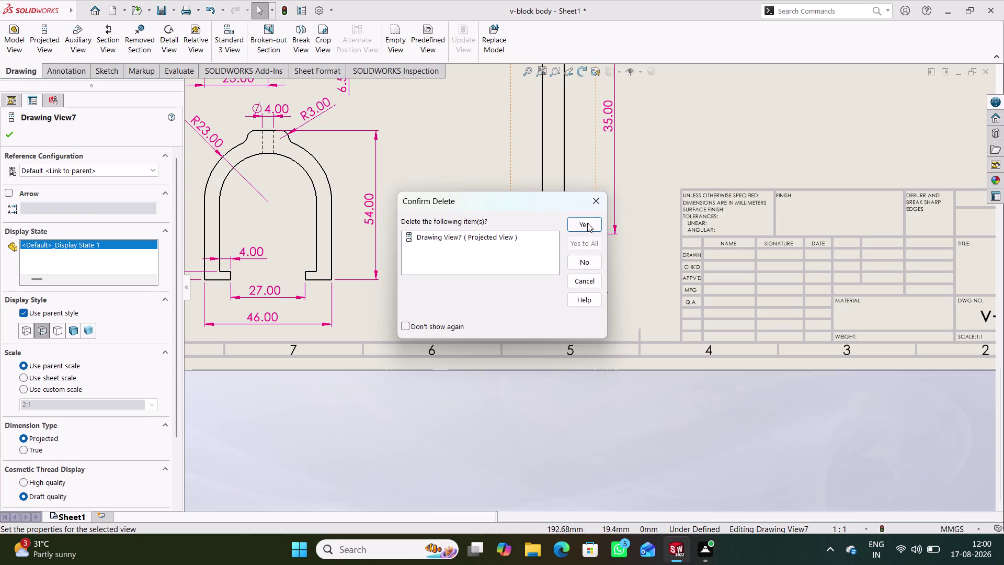
click(587, 224)
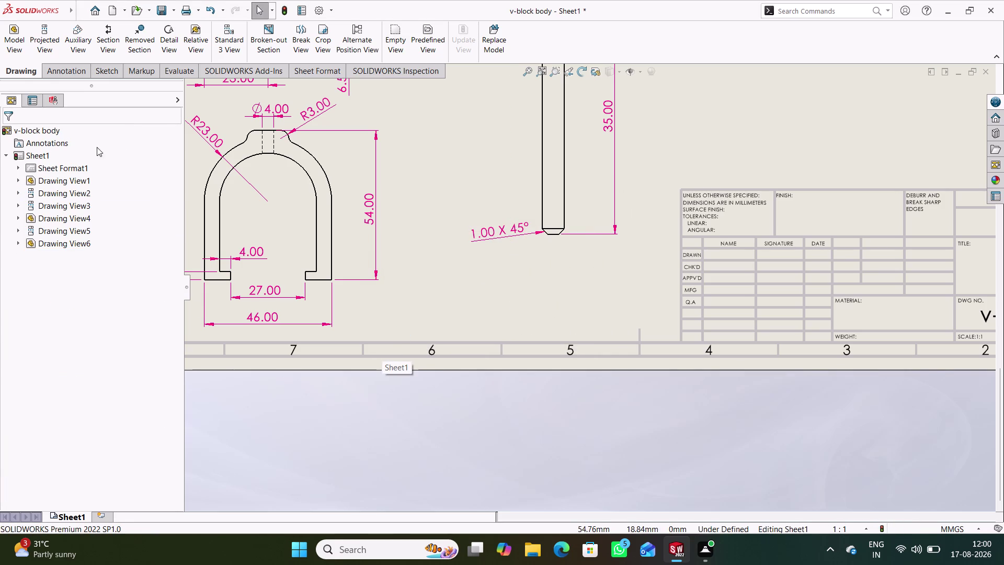
click(19, 69)
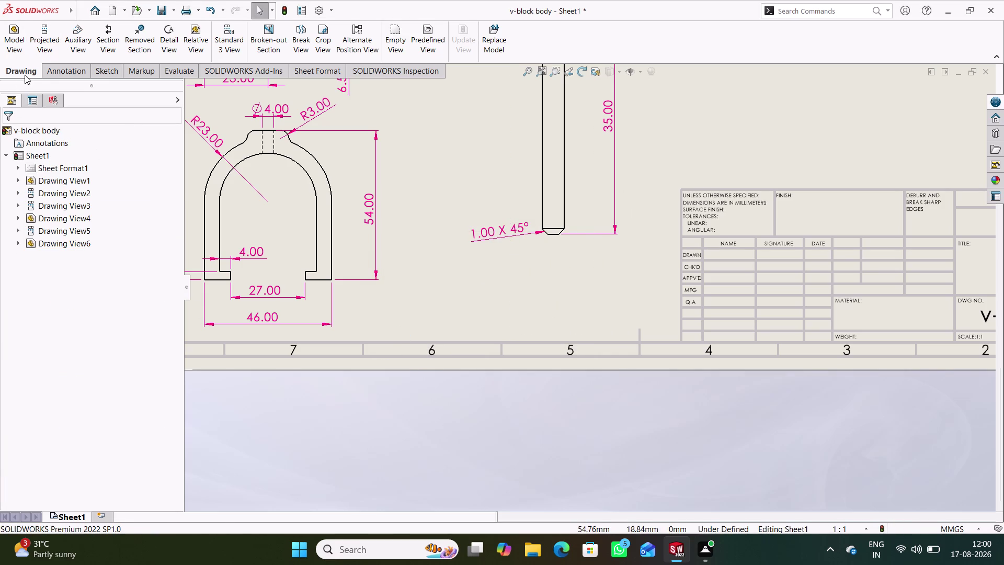
Insert a Front model view of the Fastener below the pin with hidden lines visible.
click(21, 40)
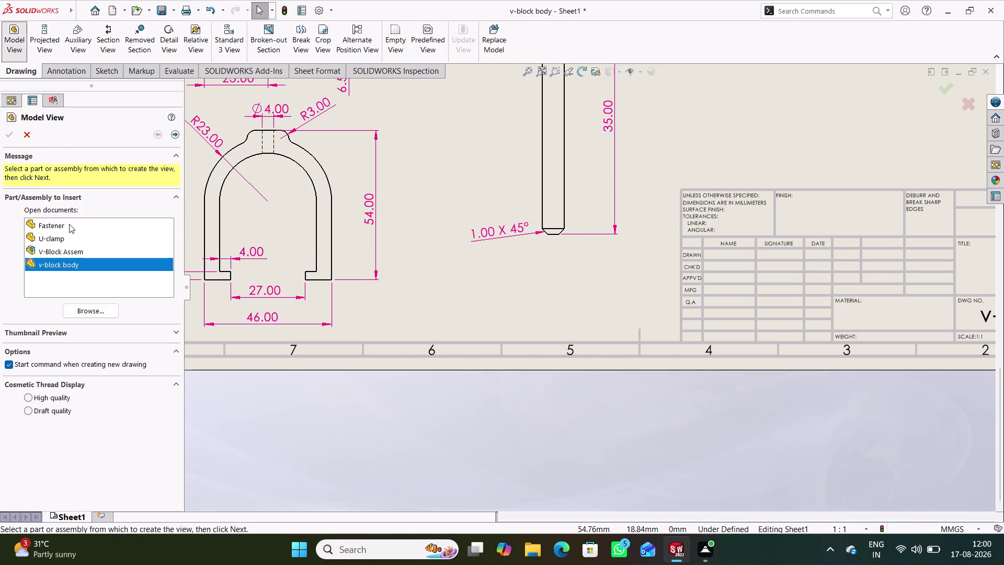
click(59, 225)
click(65, 223)
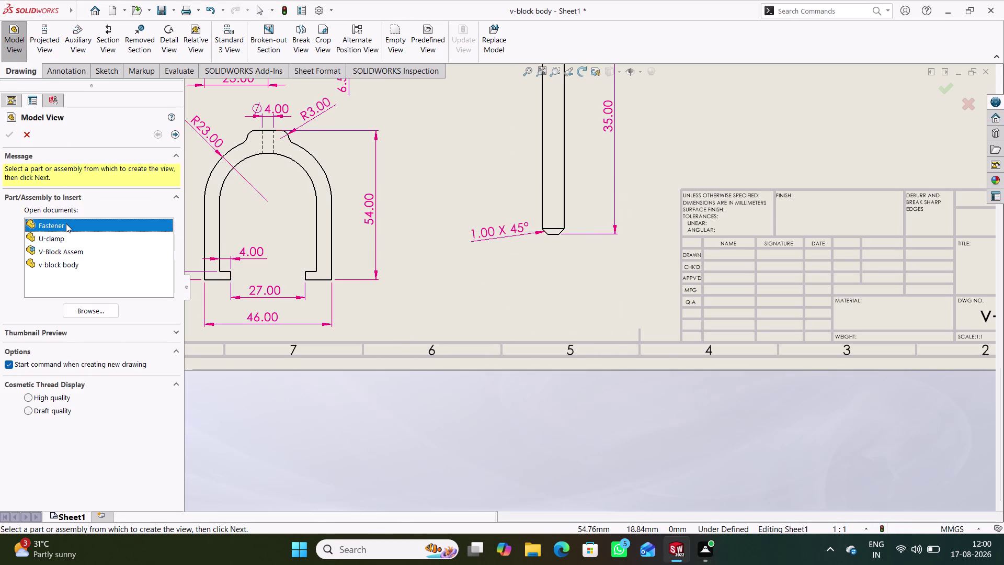
double_click(66, 224)
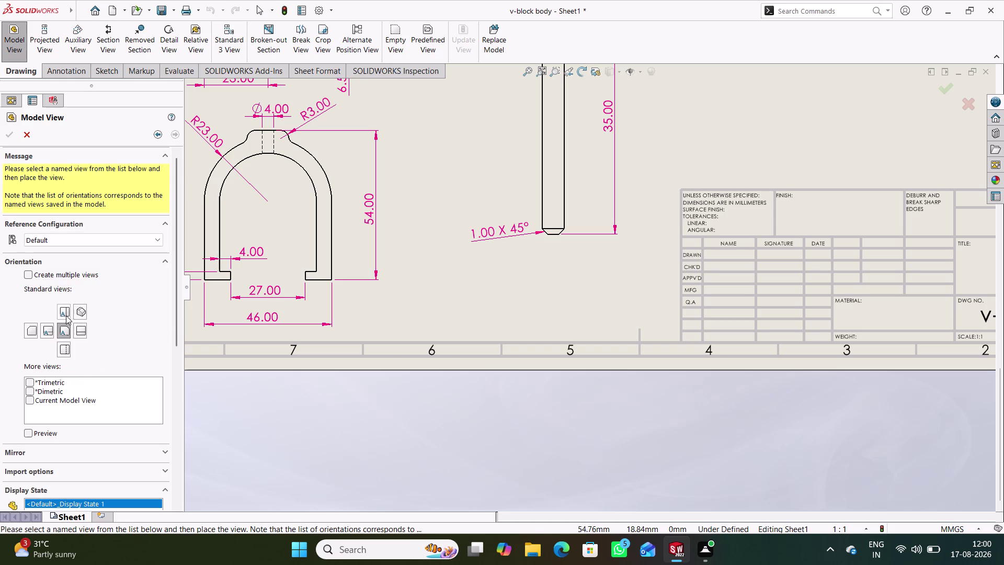
click(65, 314)
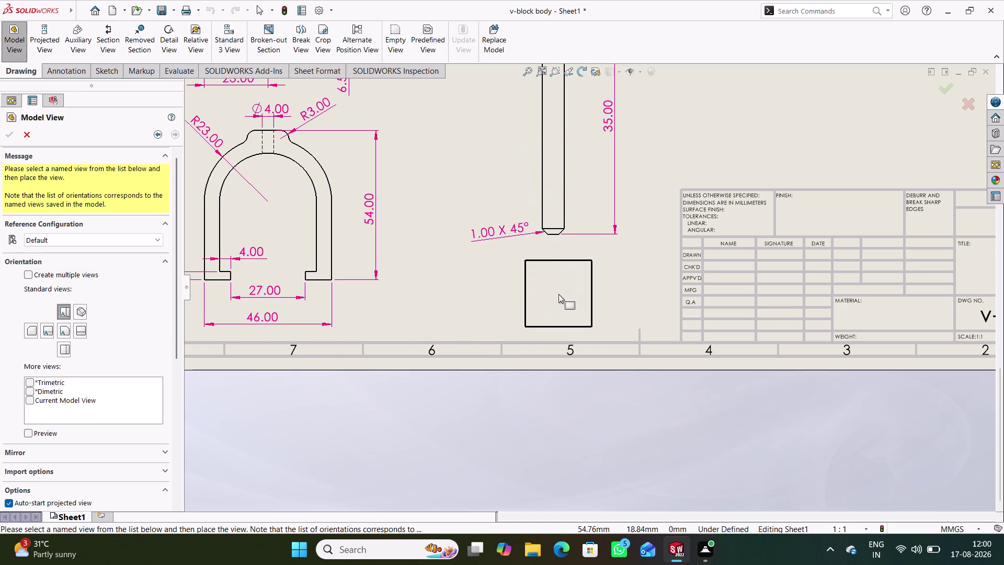
click(555, 293)
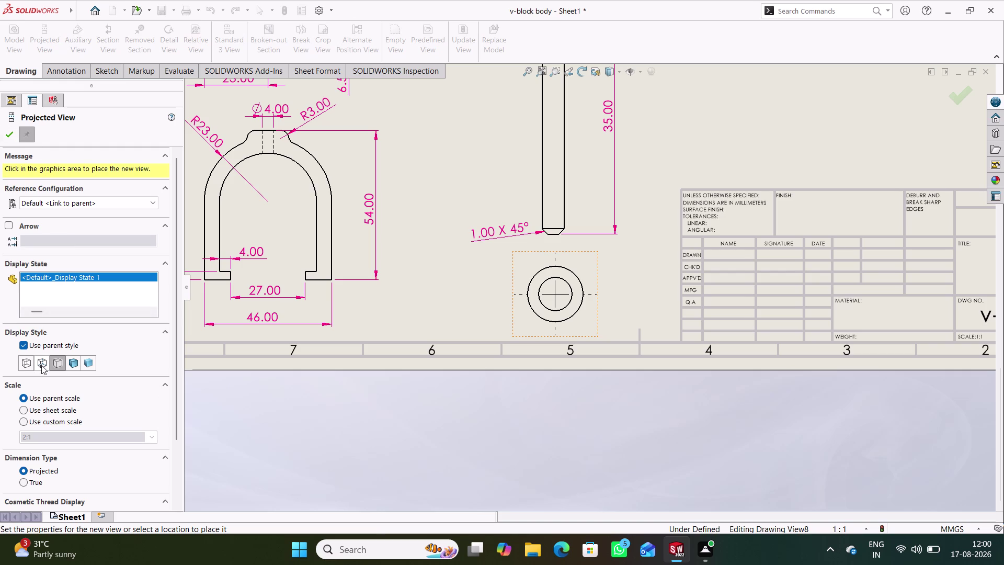
click(41, 365)
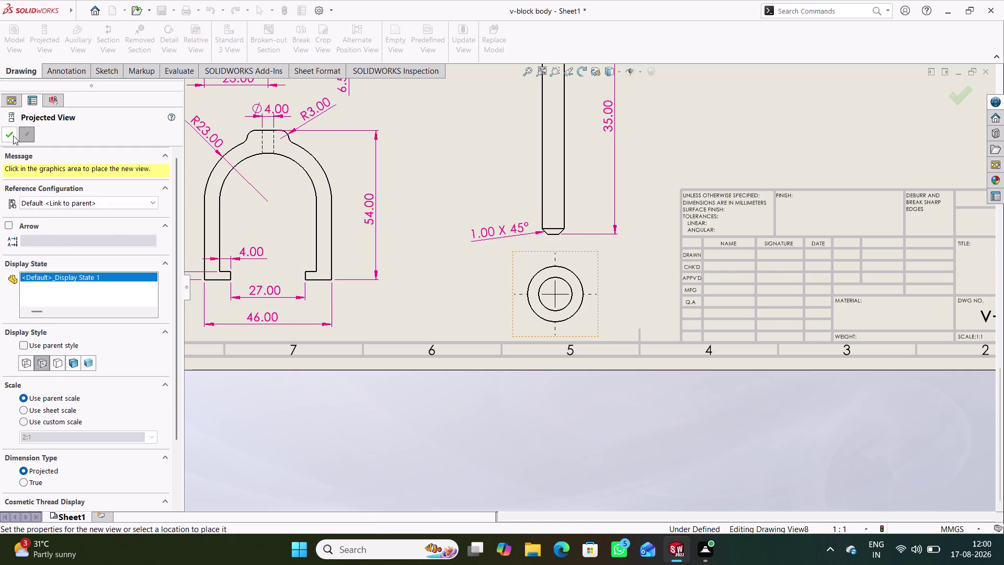
click(11, 134)
Reselect the new end view, Drawing View8, and confirm its display style.
double_click(594, 322)
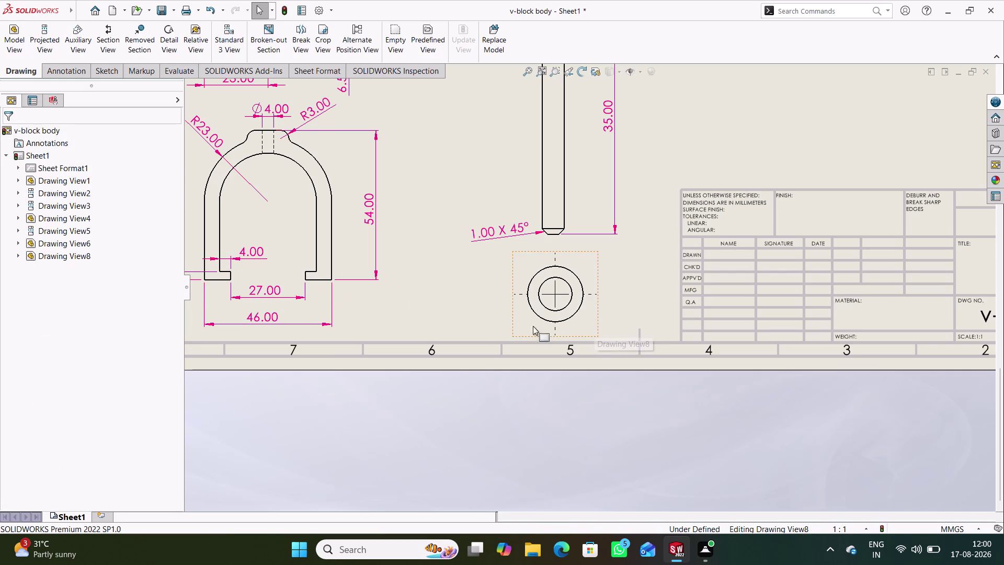
click(47, 479)
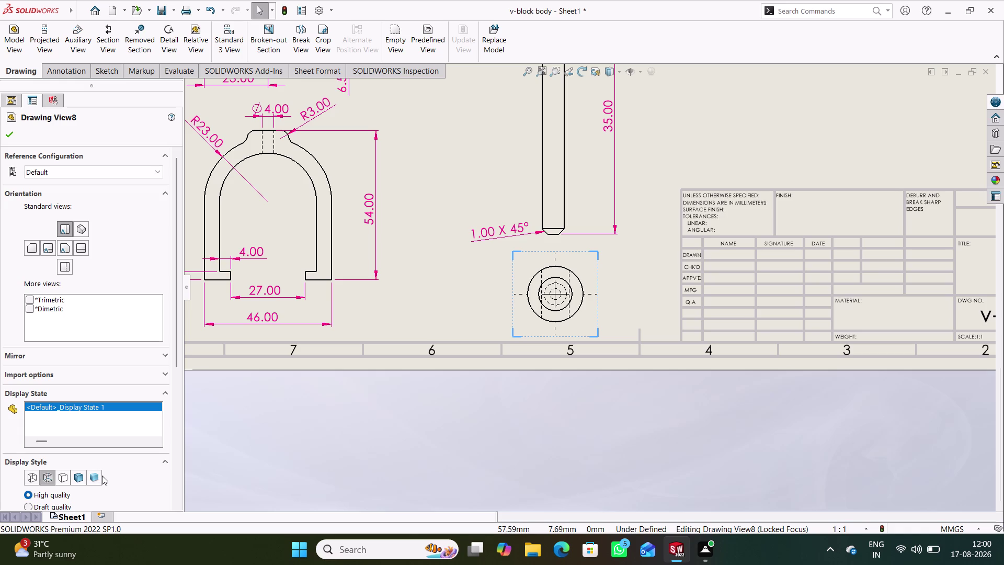
click(12, 132)
click(503, 416)
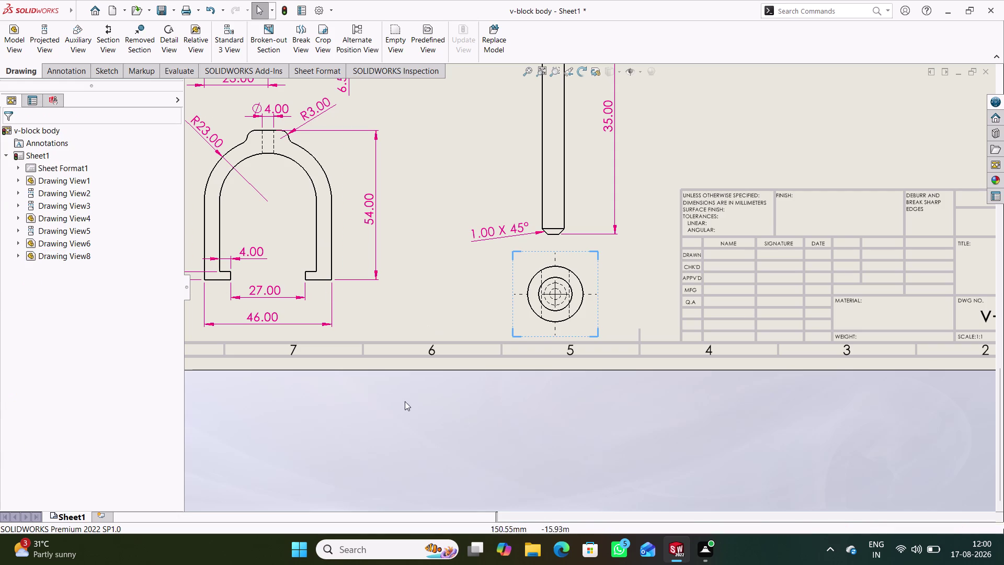
Begin importing model items into the end view, then cancel the import.
click(61, 69)
click(72, 41)
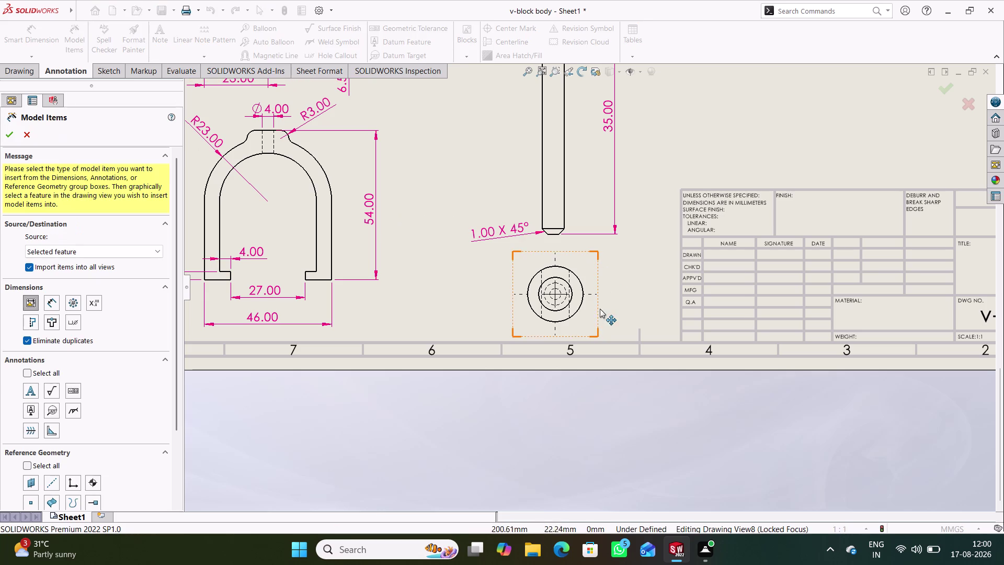
double_click(586, 313)
double_click(577, 313)
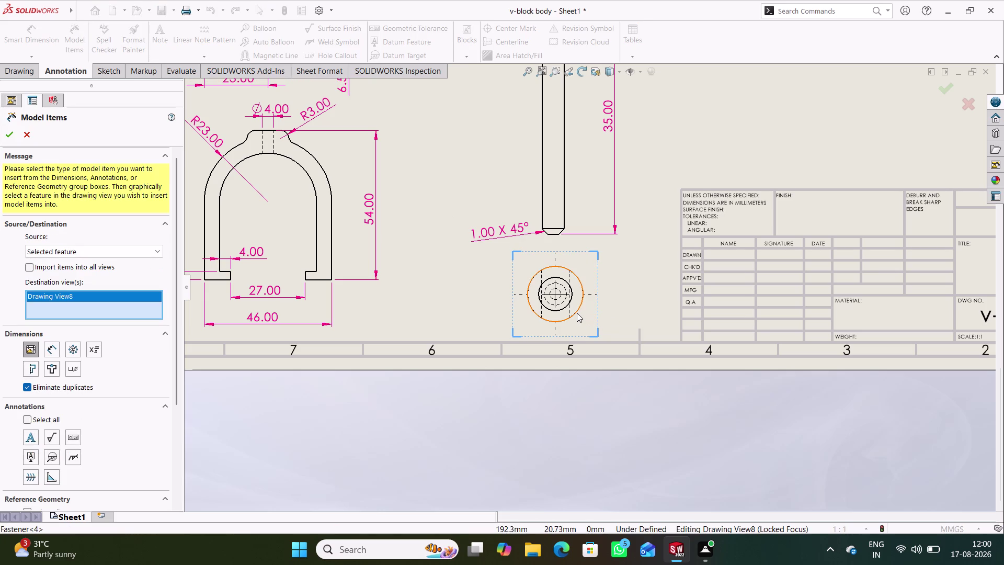
click(30, 130)
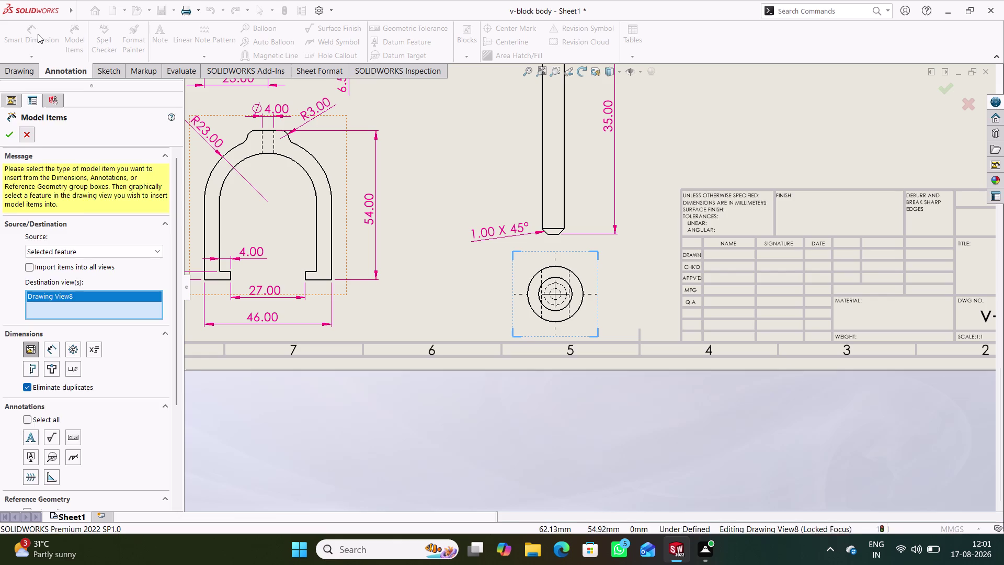
Add Ø10.00 and Ø6.00 diameter dimensions to the pin's end view with Smart Dimension.
click(40, 41)
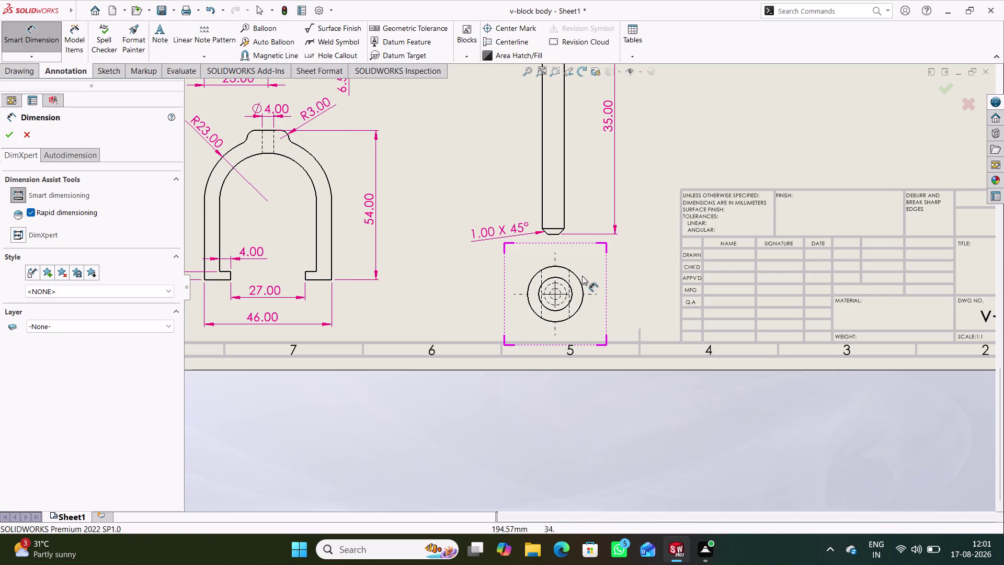
click(578, 279)
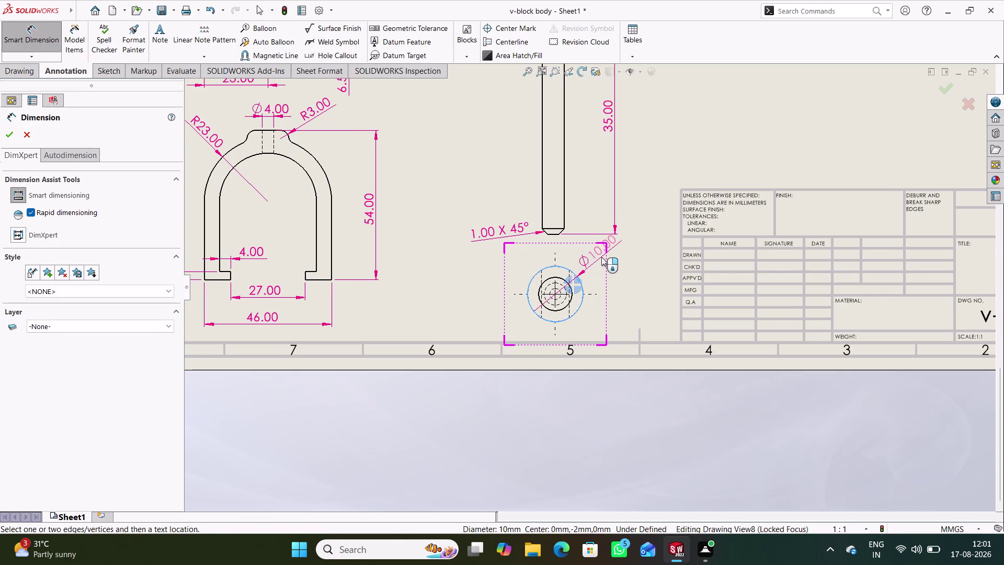
click(601, 257)
click(572, 297)
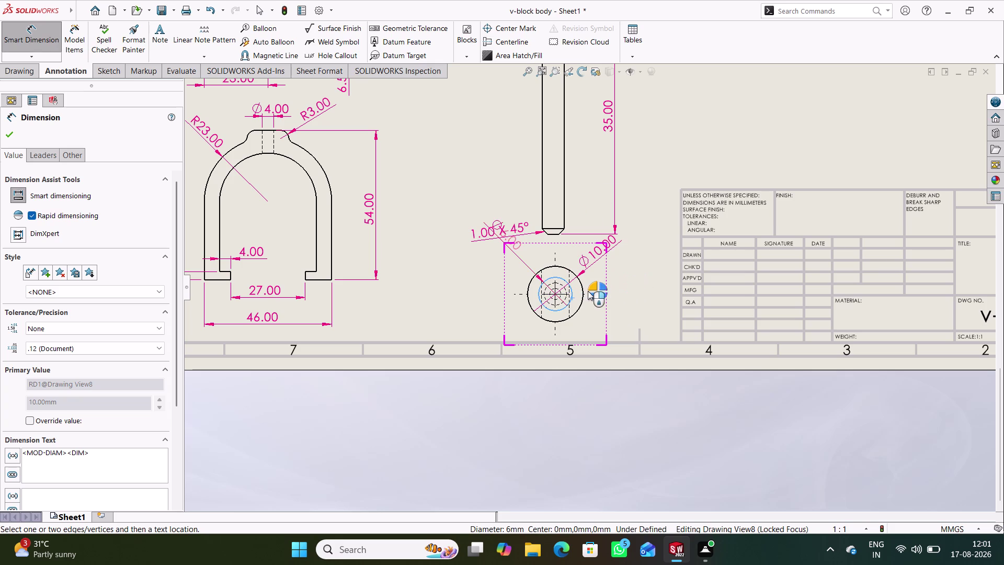
scroll(down, 3)
scroll(down, 3)
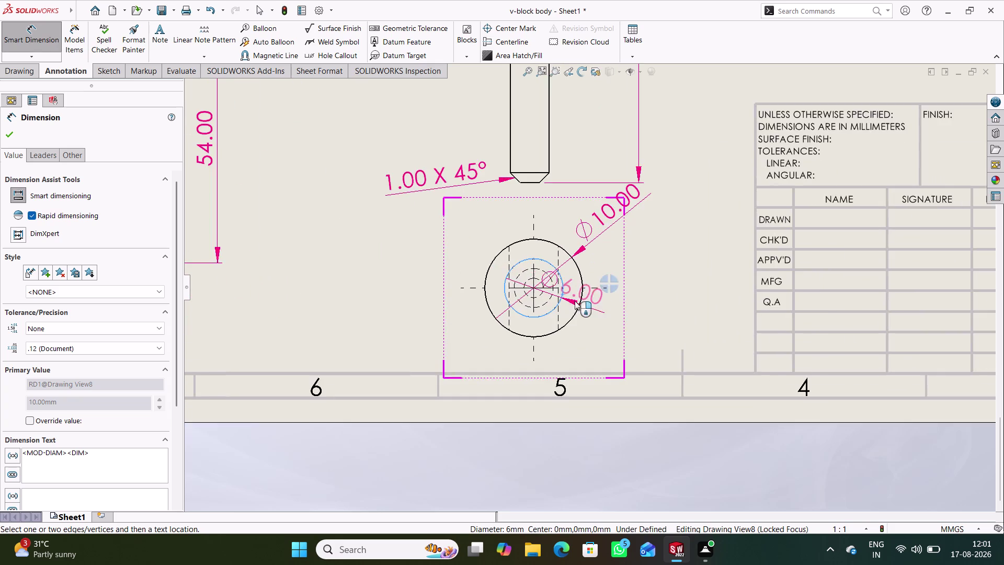
scroll(down, 3)
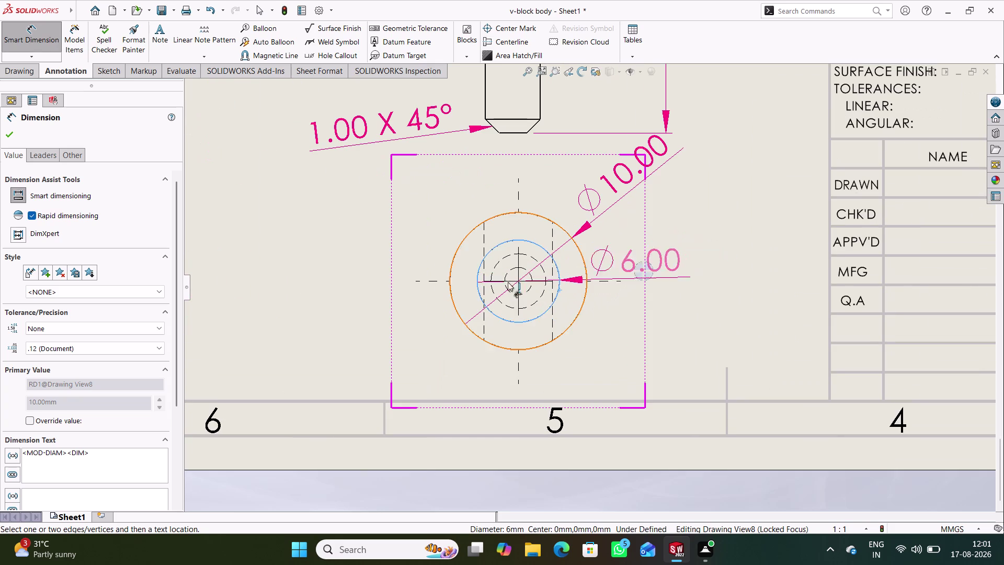
click(10, 129)
click(38, 39)
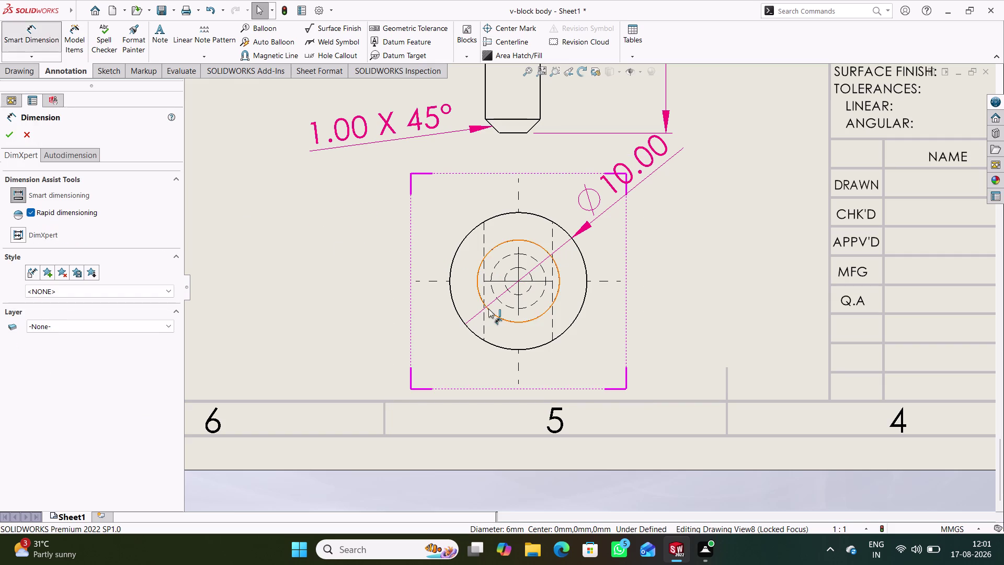
click(559, 286)
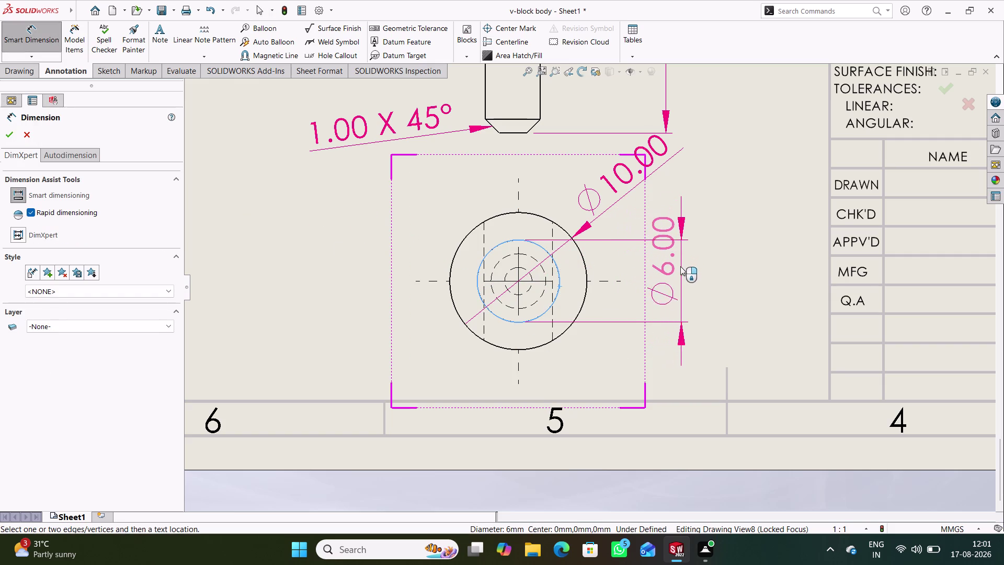
click(681, 277)
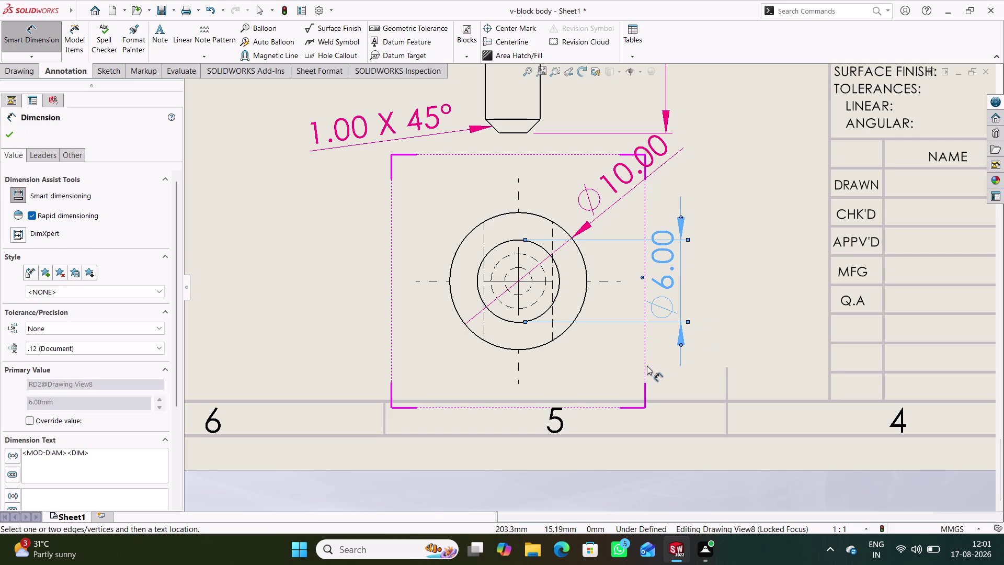
click(665, 364)
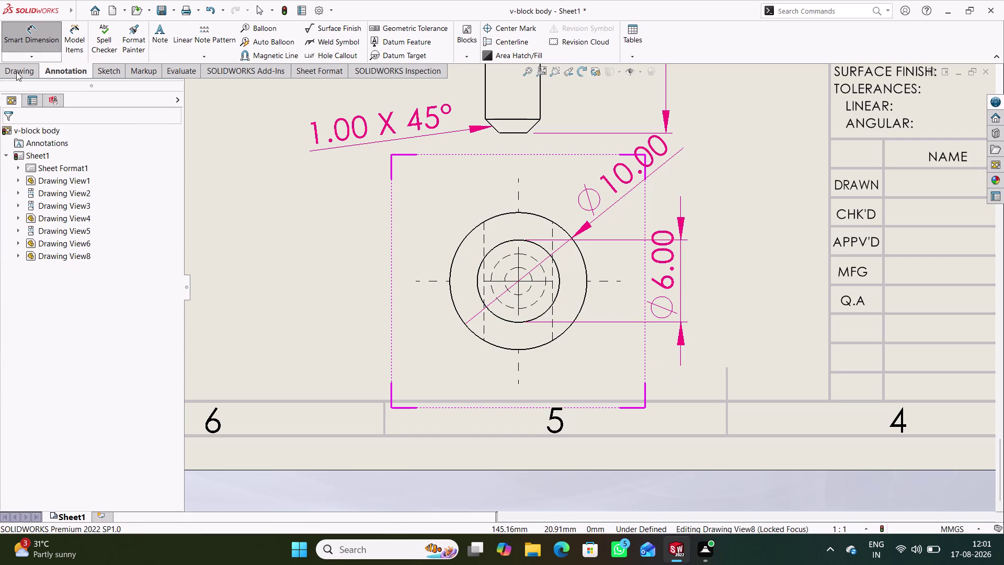
Add a Ø4.00 diameter dimension left of the view, abandoning a Ø2.00 one.
click(28, 36)
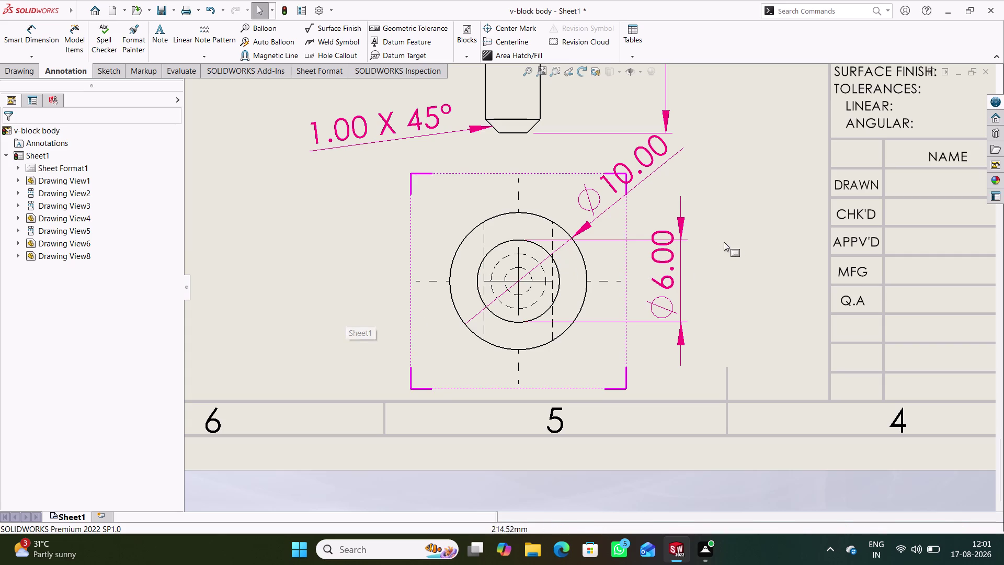
click(546, 275)
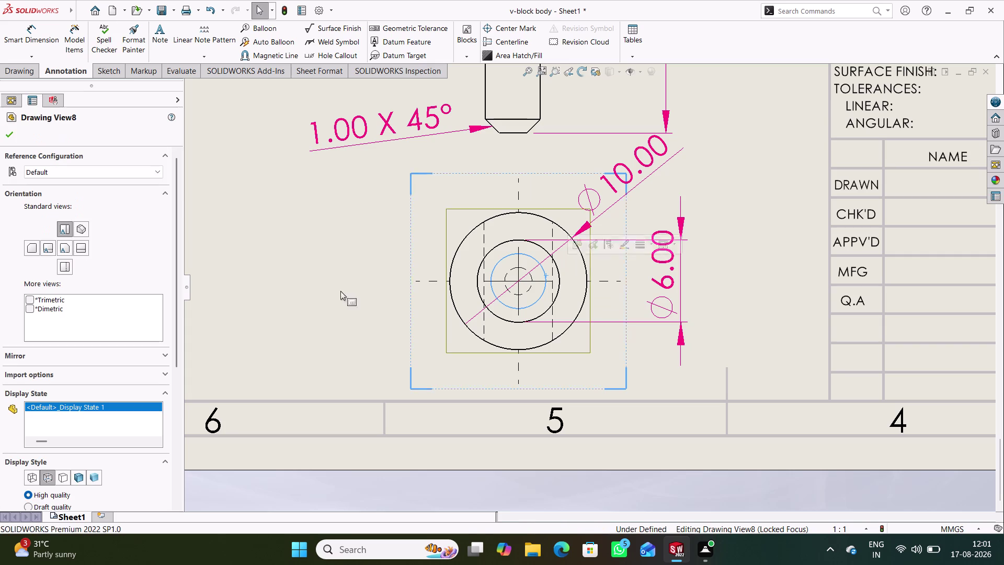
click(44, 45)
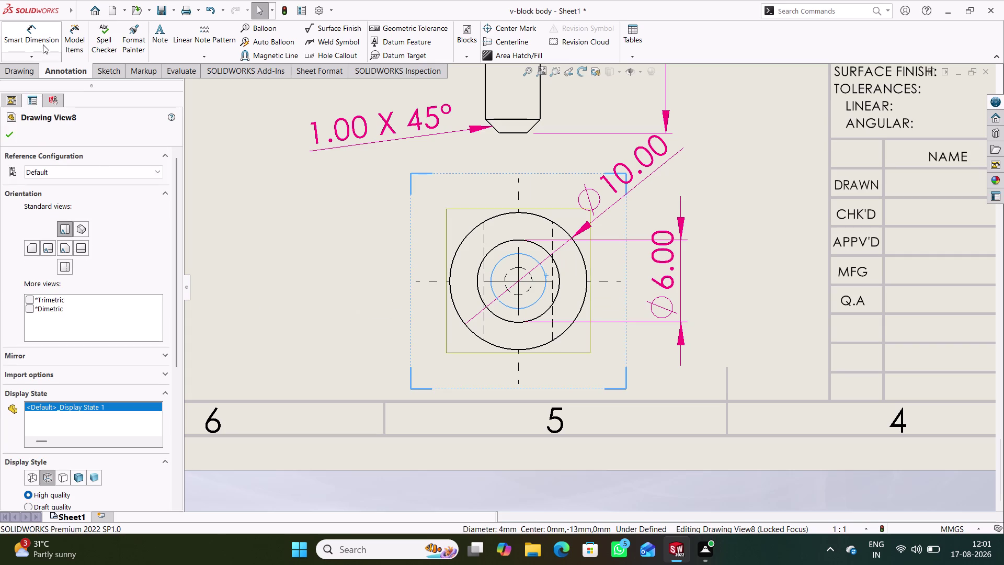
click(541, 295)
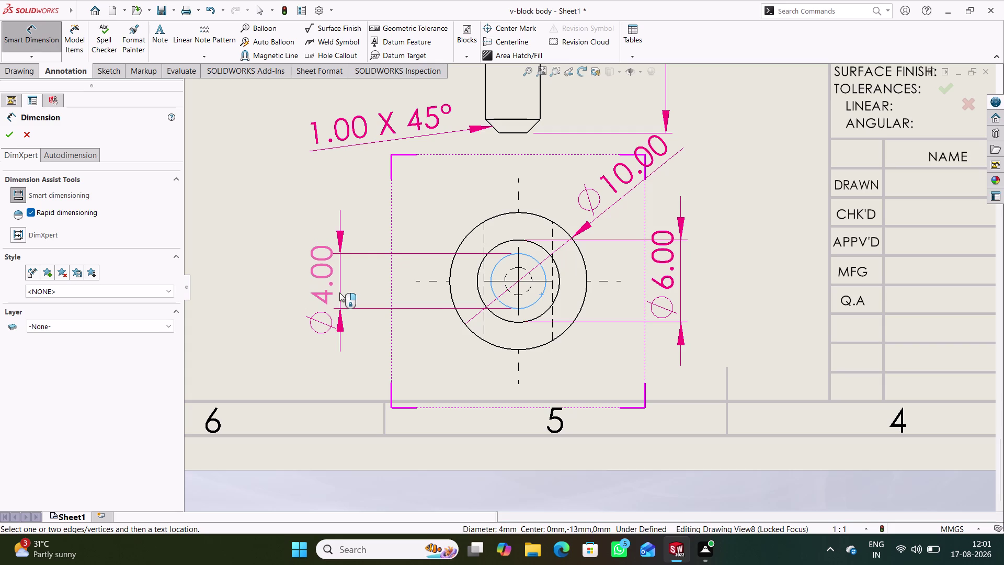
click(362, 289)
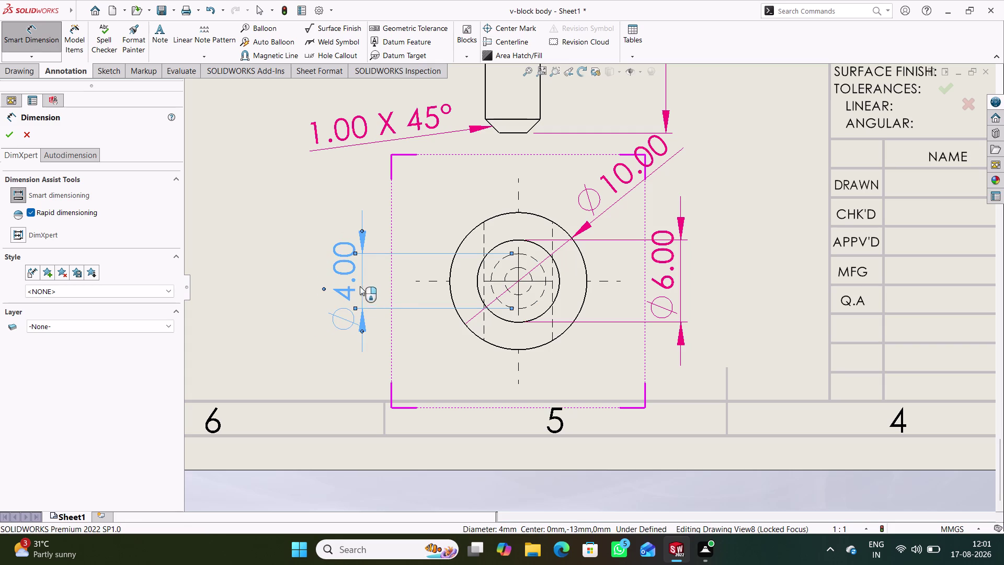
click(525, 291)
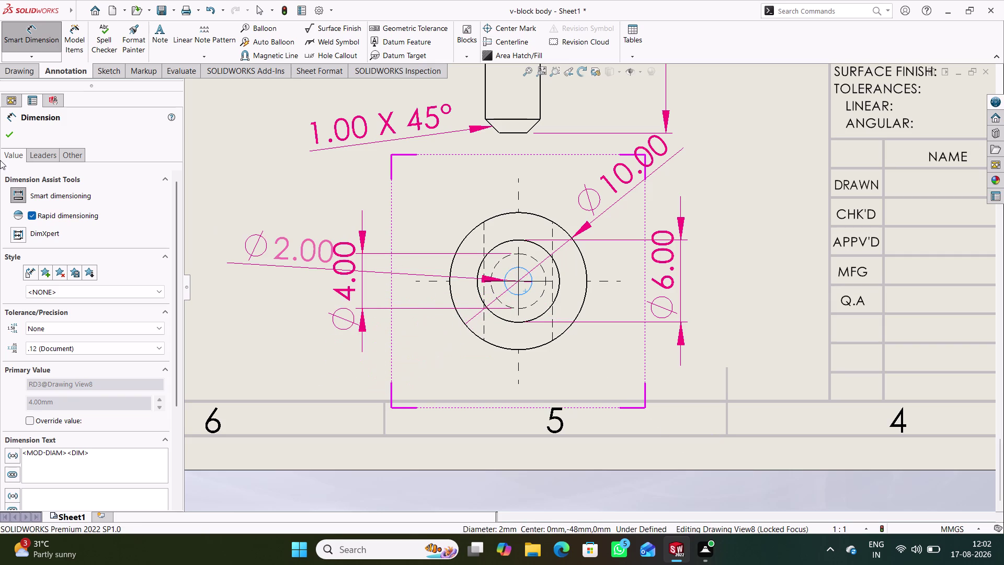
click(12, 138)
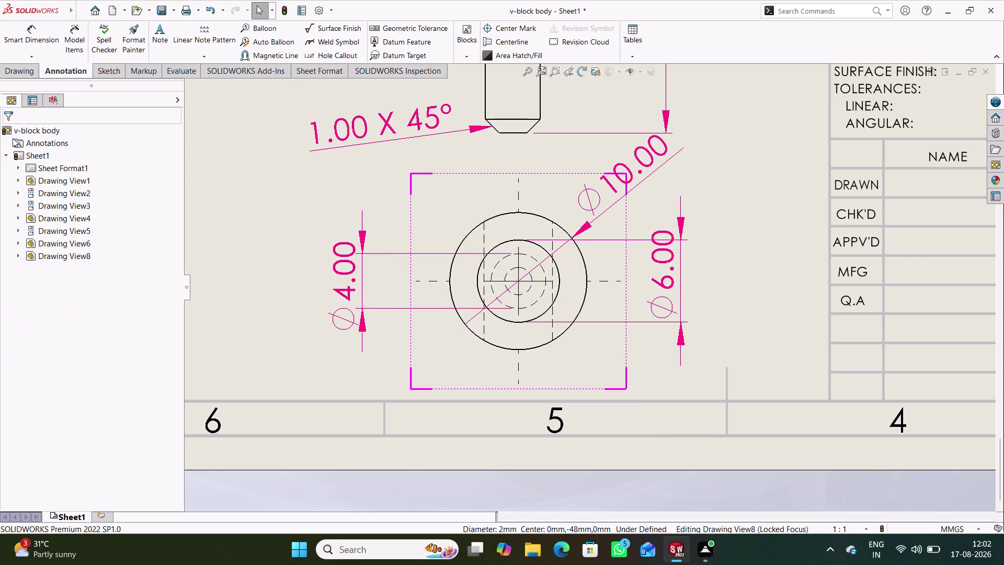
Delete the temporary Ø6.00 diameter dimension.
click(292, 353)
right_click(669, 261)
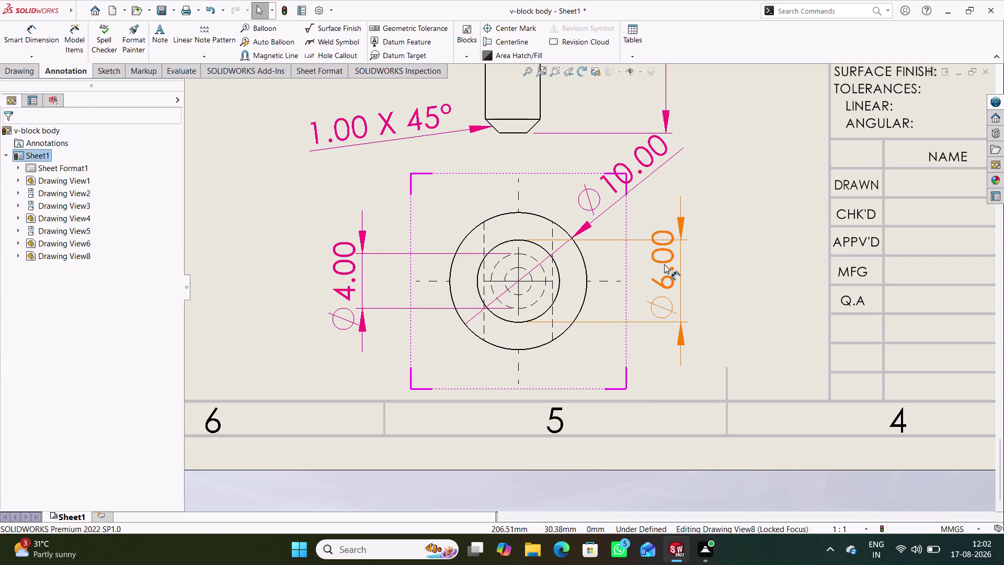
click(713, 340)
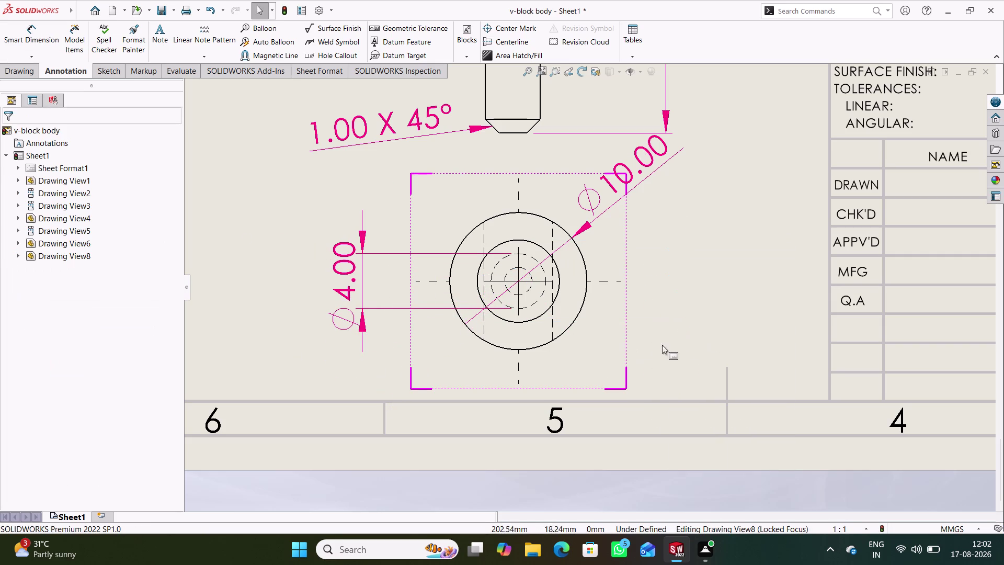
Start a new model view listing Fastener, U-clamp, V-Block Assem and v-block body.
click(675, 345)
scroll(up, 3)
scroll(up, 3)
scroll(up, 3)
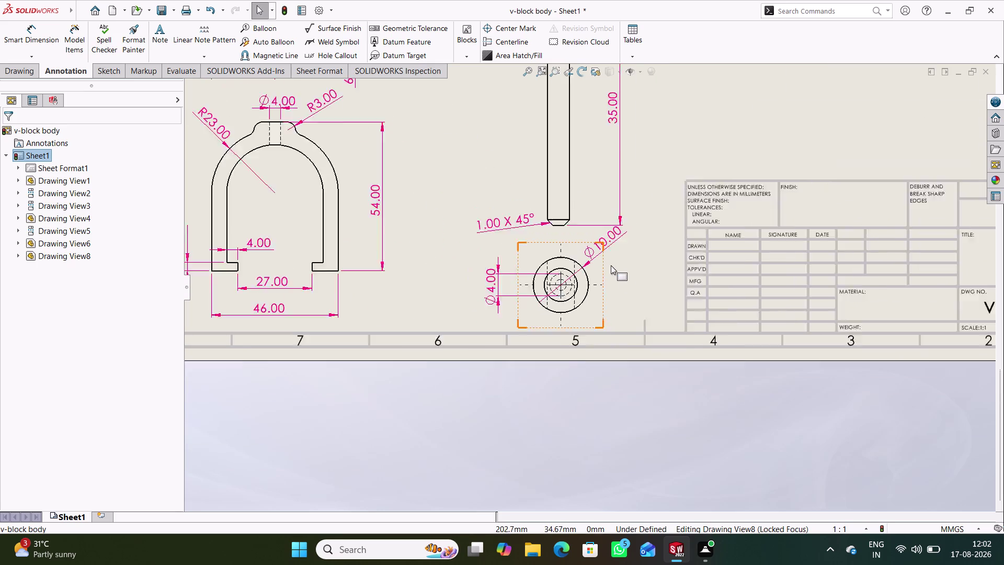
scroll(up, 3)
scroll(up, 3)
scroll(up, 3)
scroll(down, 3)
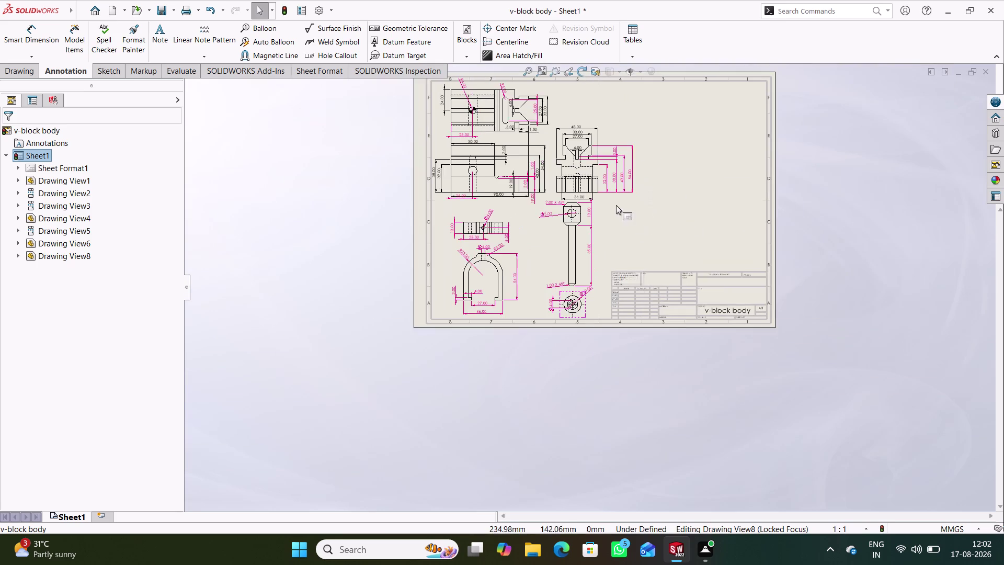
scroll(down, 3)
scroll(down, 3)
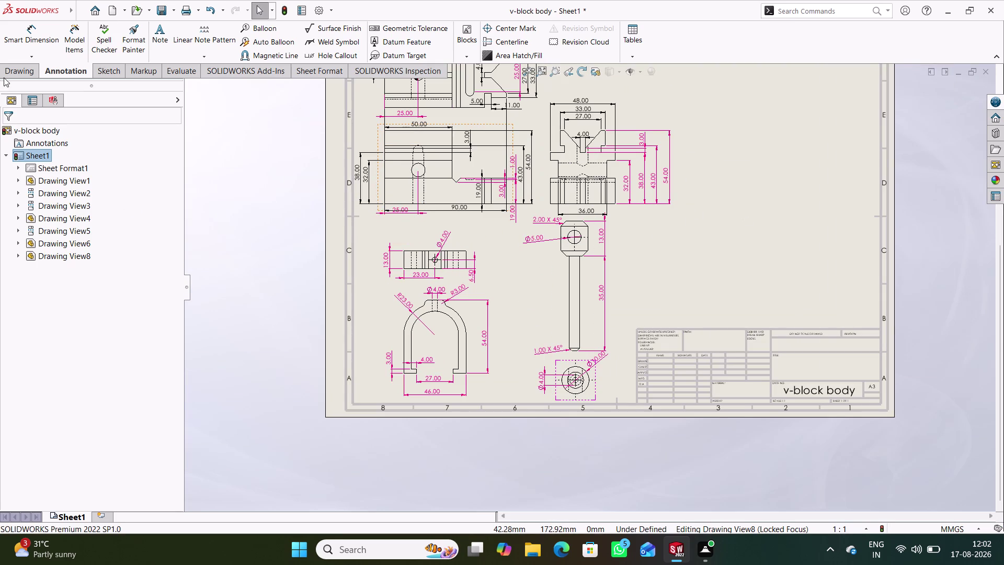
click(10, 68)
click(19, 38)
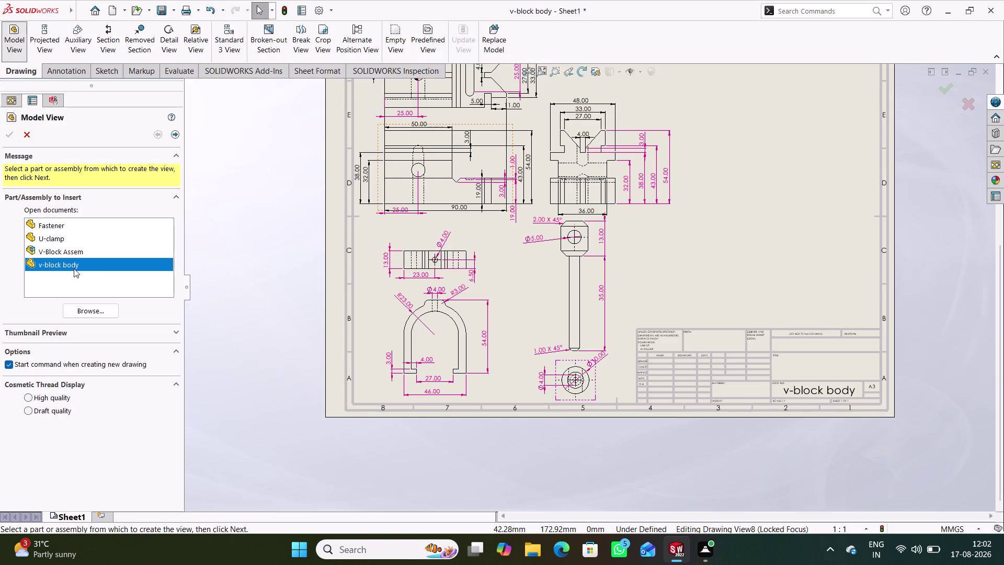
Place a shaded-with-edges view of V-Block Assem in the sheet's upper right.
click(80, 248)
double_click(80, 248)
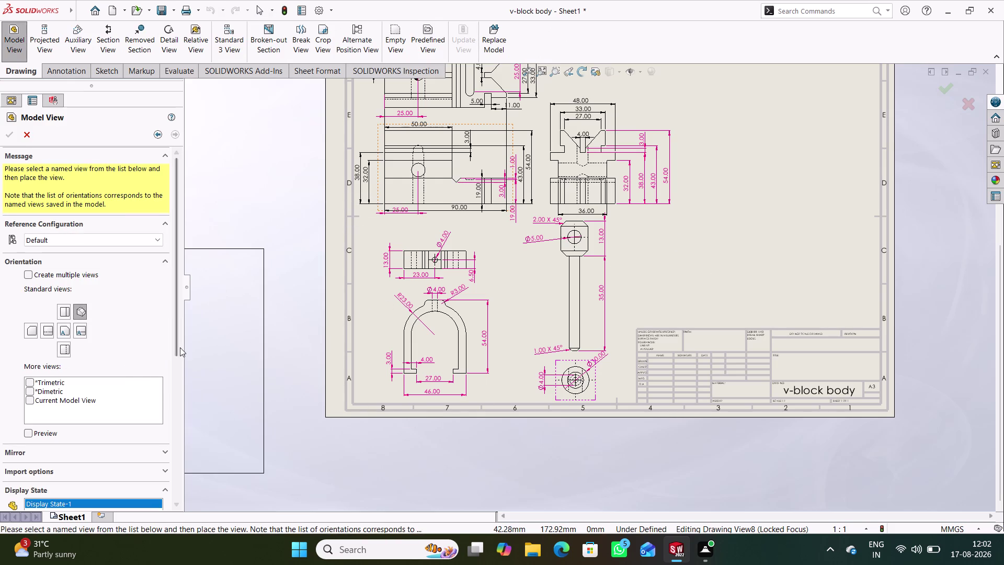
scroll(down, 3)
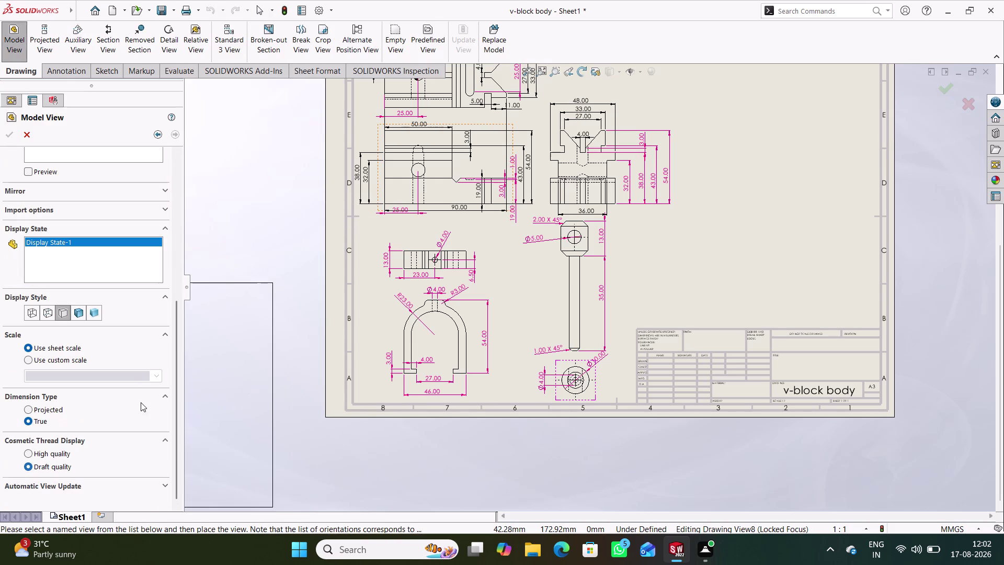
click(76, 312)
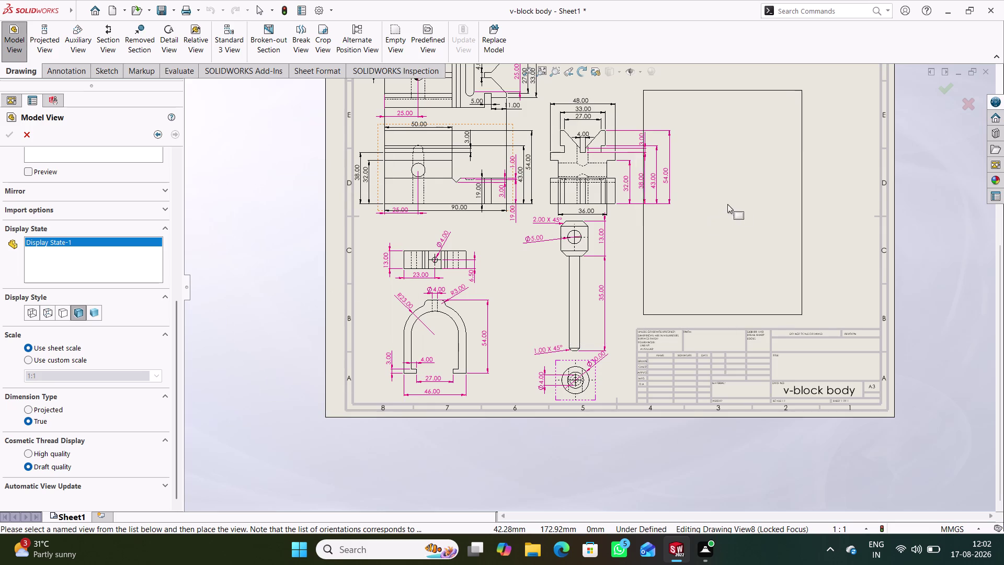
scroll(up, 3)
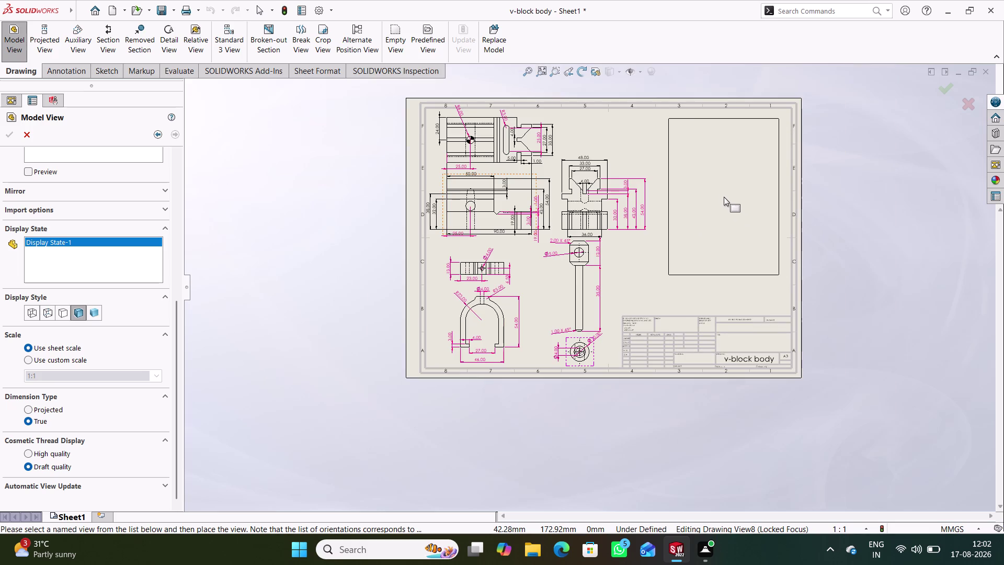
click(724, 197)
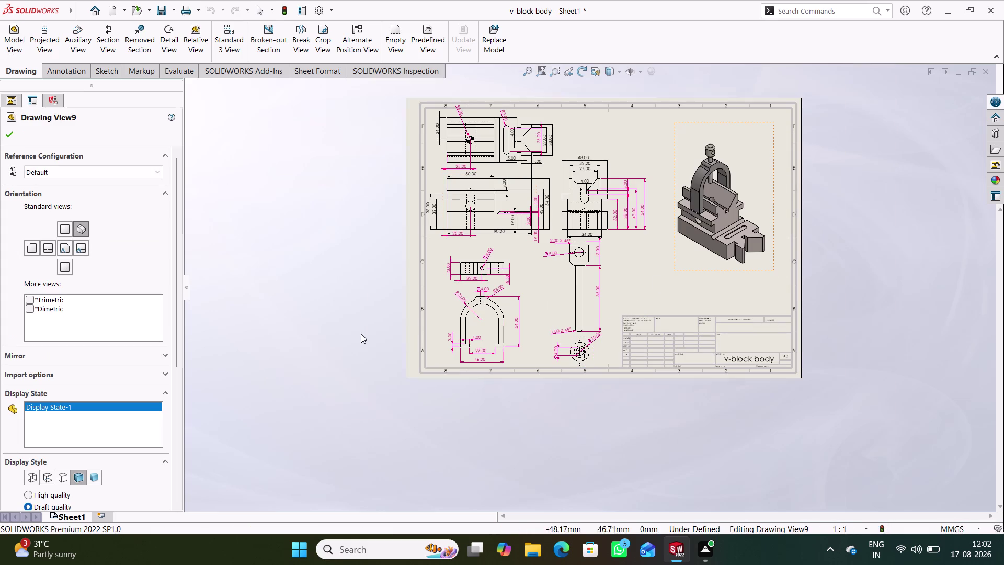
click(9, 133)
Pan around the sheet and close Drawing View9's properties.
scroll(down, 3)
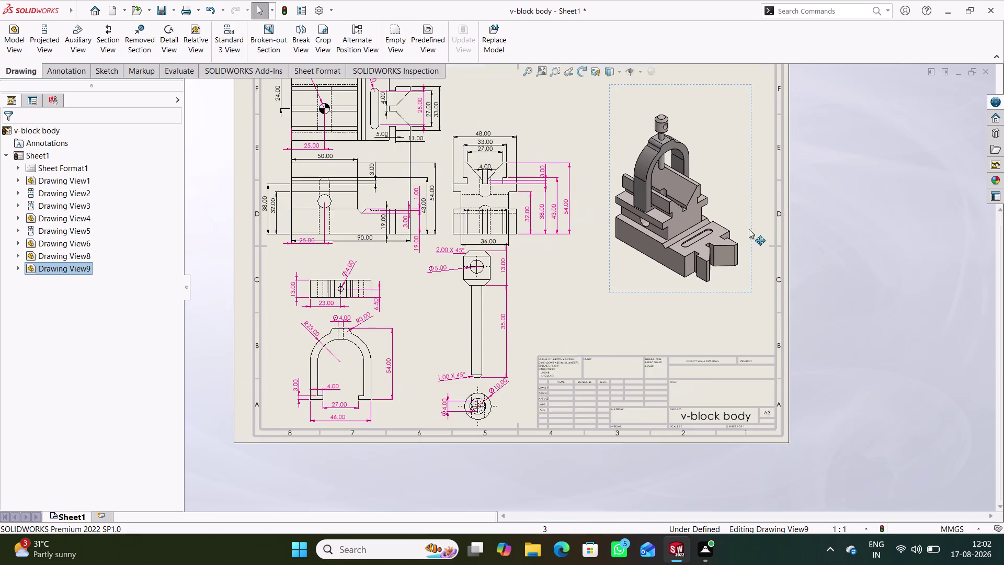
scroll(down, 3)
drag(648, 311, 645, 292)
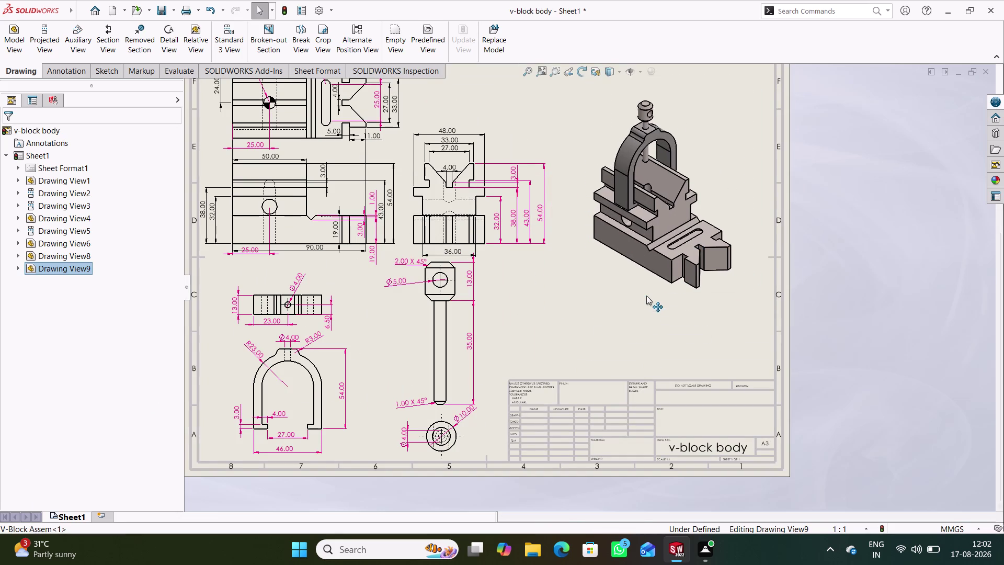
drag(646, 292, 649, 274)
scroll(up, 3)
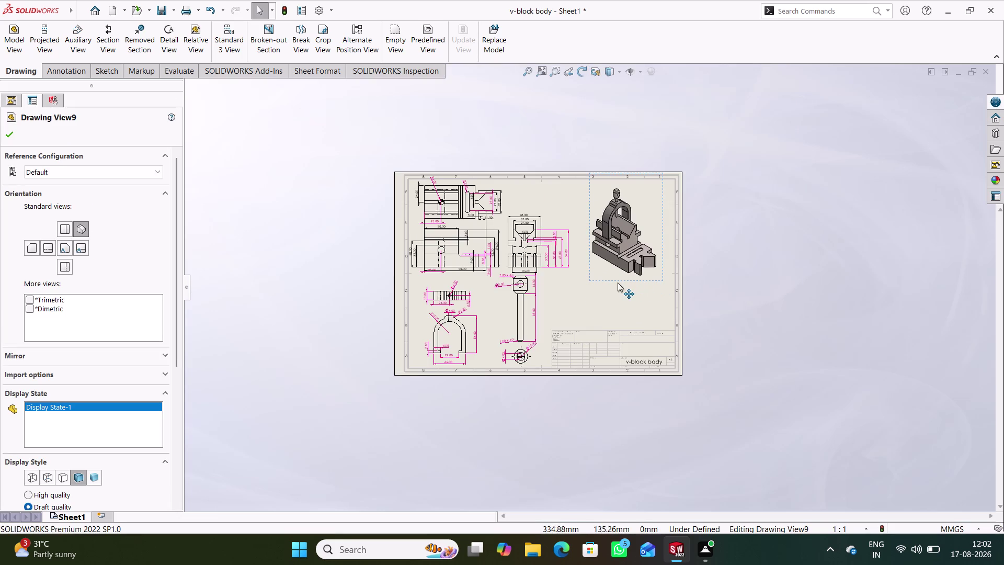
scroll(down, 3)
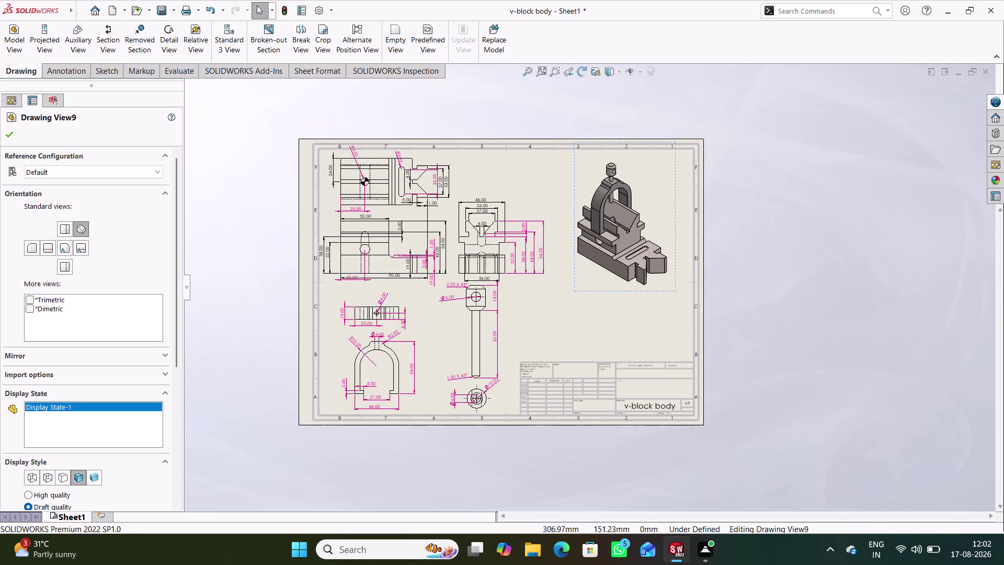
scroll(down, 3)
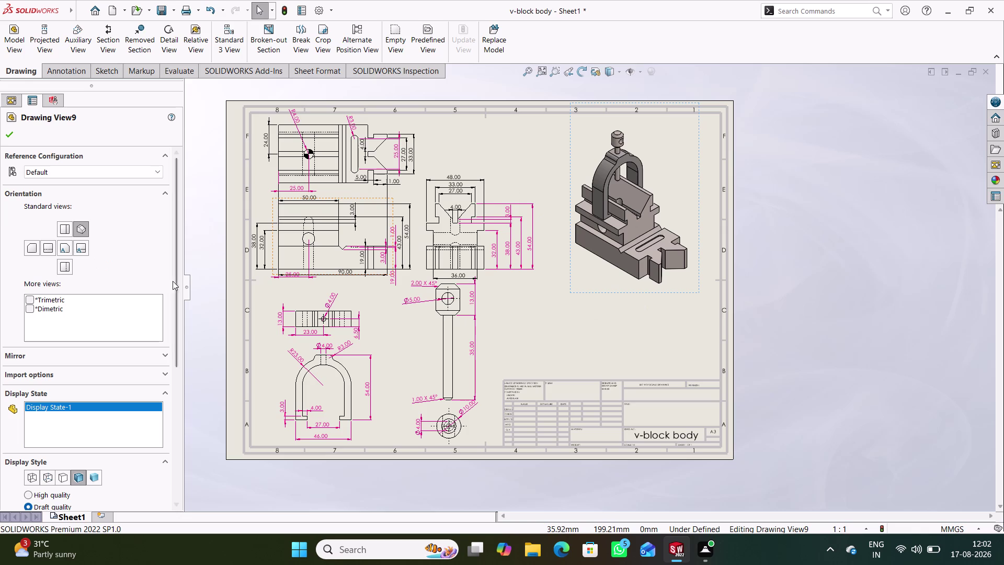
click(4, 133)
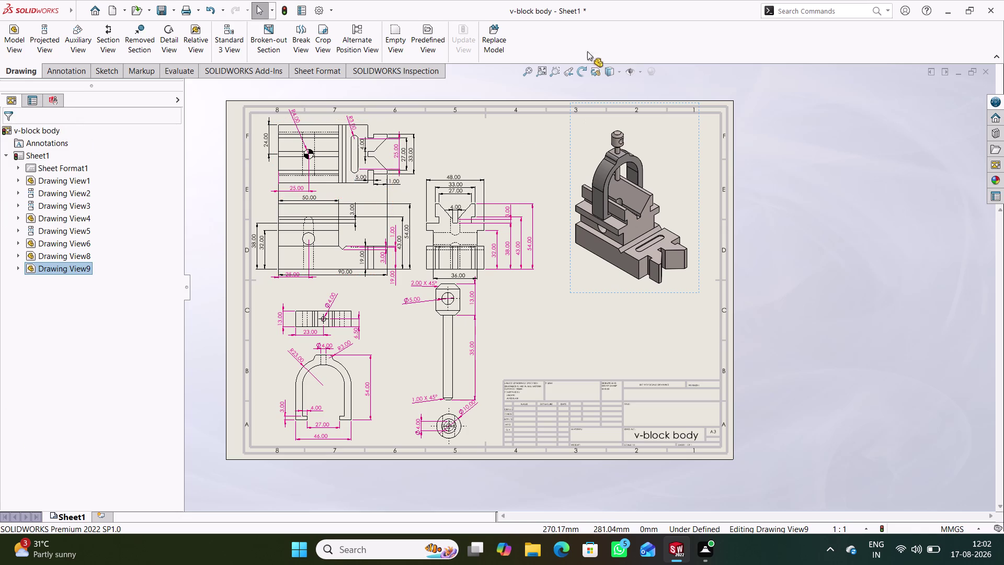
click(83, 74)
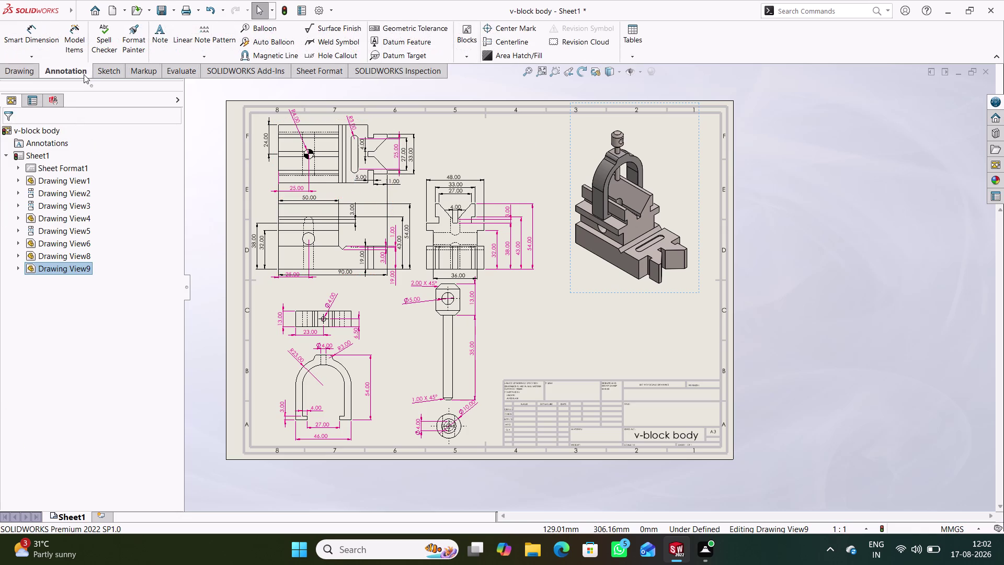
Insert a bill of materials from the isometric view listing v-block body, U-clamp and Fastener.
click(628, 52)
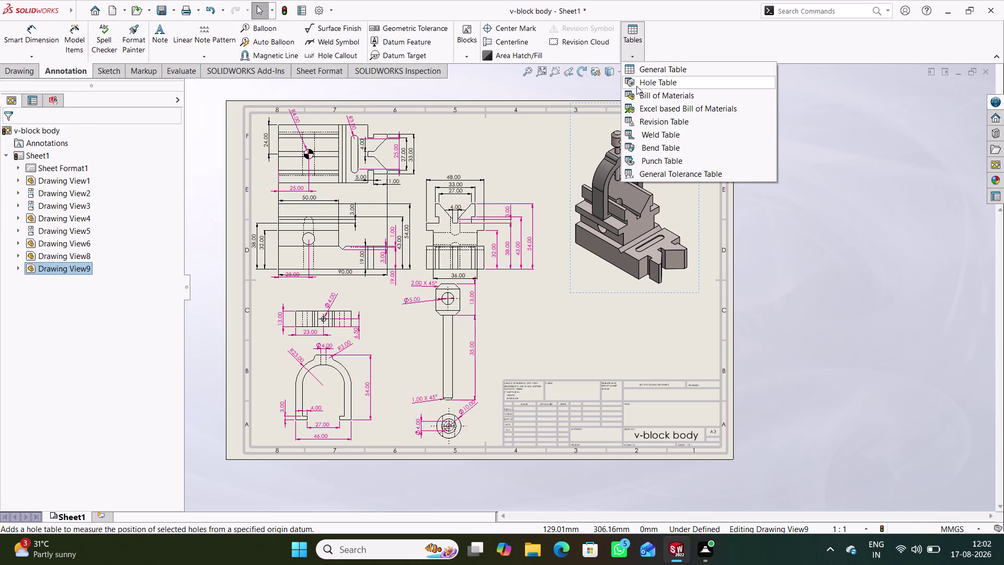
click(638, 96)
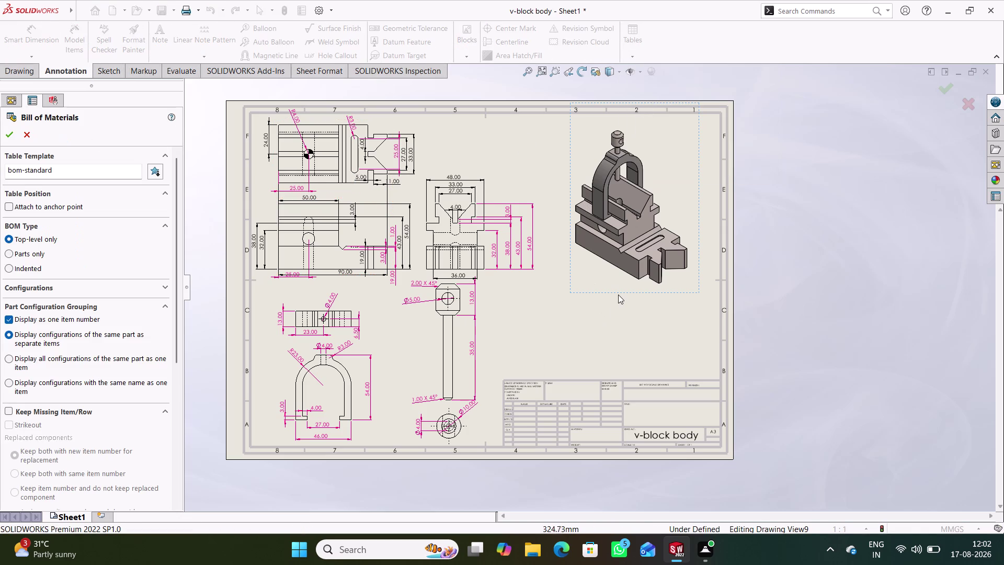
click(617, 295)
click(6, 133)
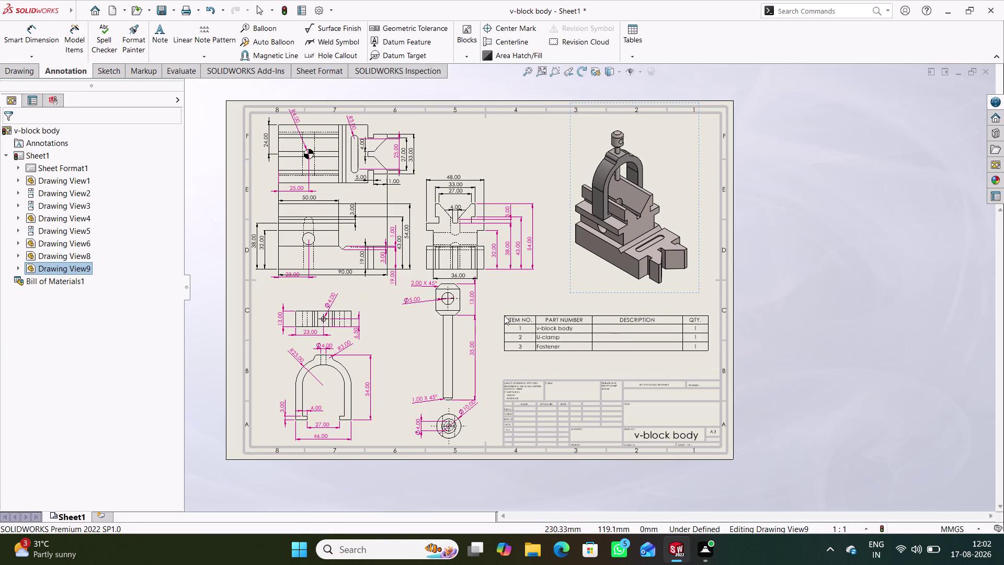
click(503, 315)
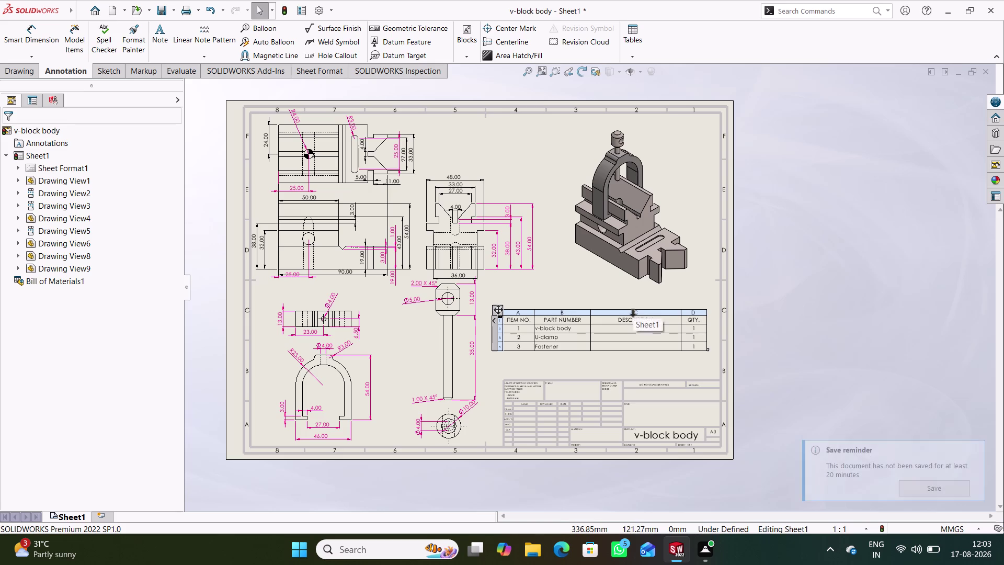
Delete the BOM's DESCRIPTION column and widen the PART NUMBER column.
click(633, 313)
key(Delete)
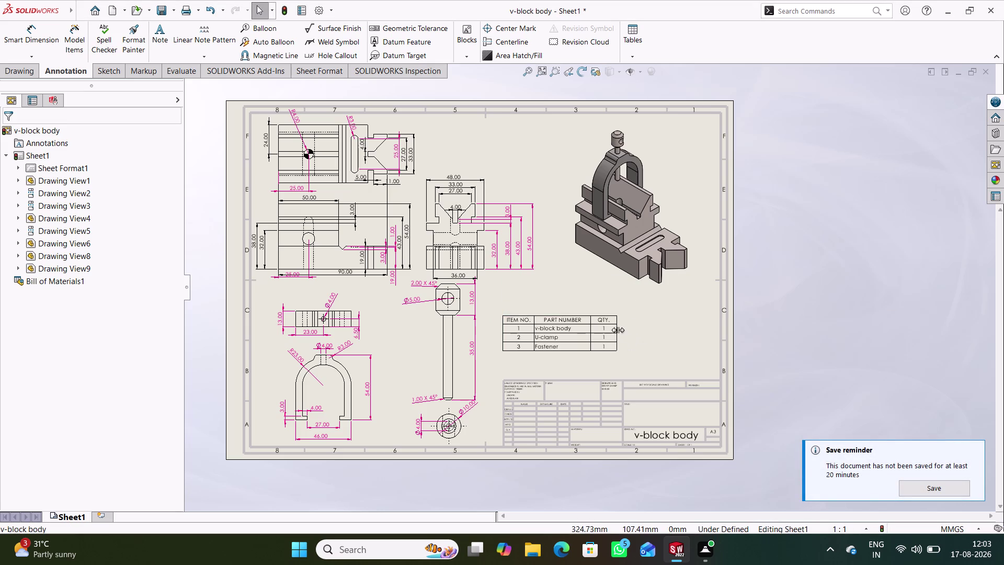
drag(615, 330, 657, 328)
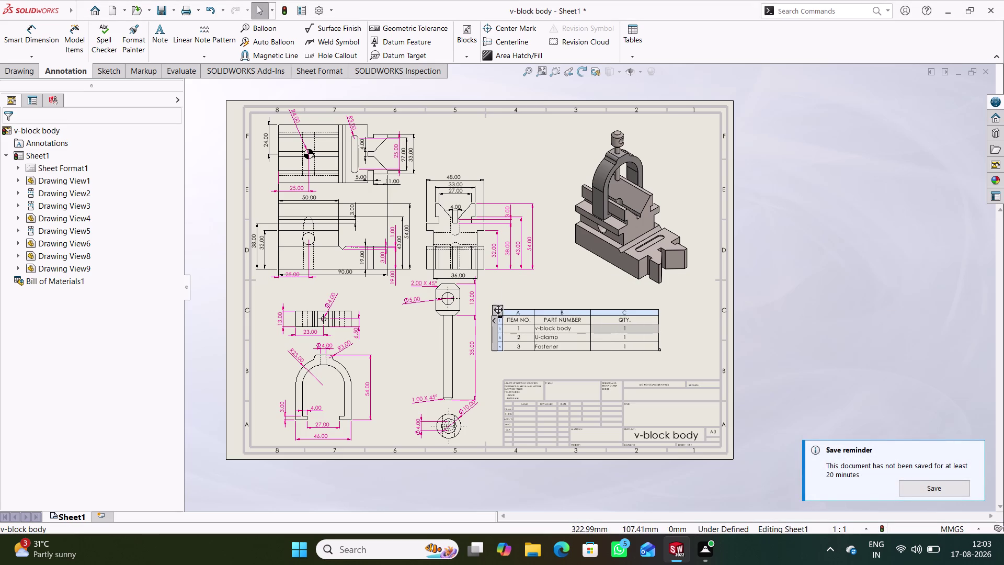
drag(589, 331, 596, 332)
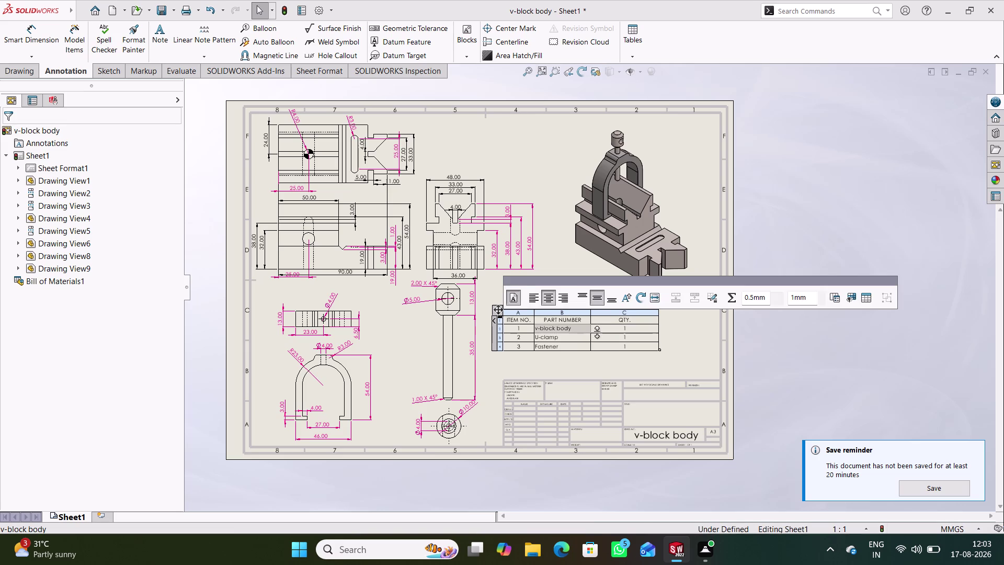
drag(596, 332, 596, 332)
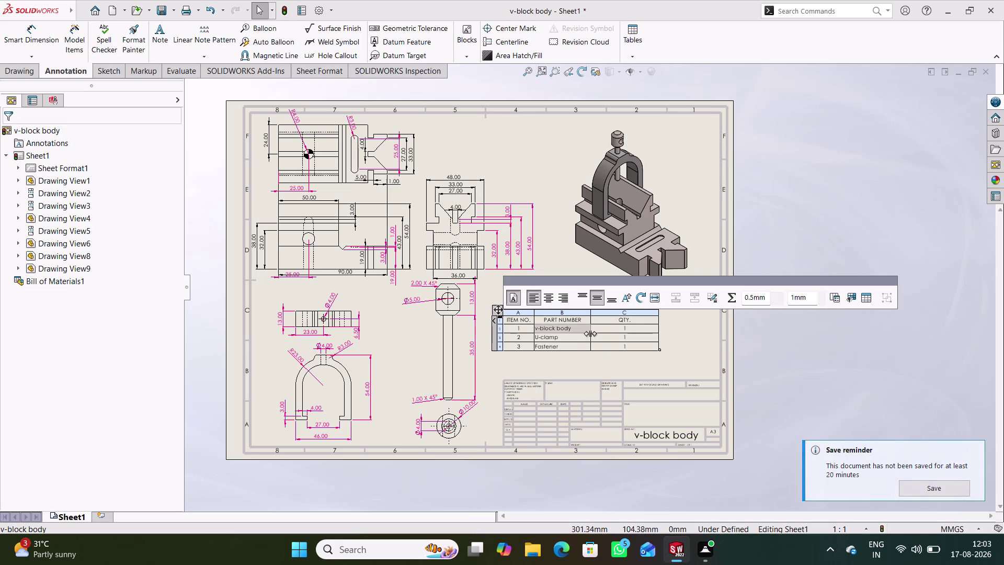
drag(590, 333, 613, 331)
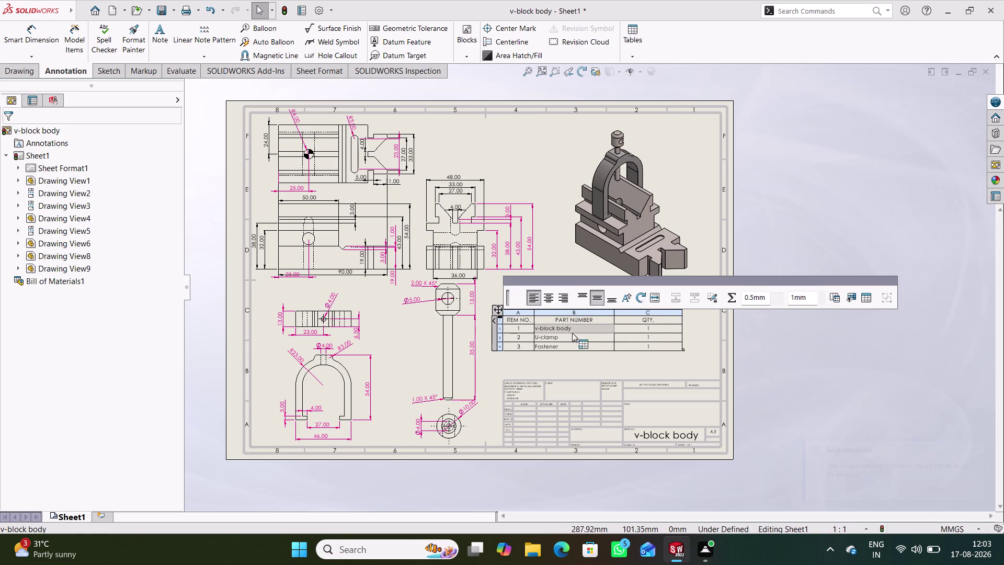
click(576, 350)
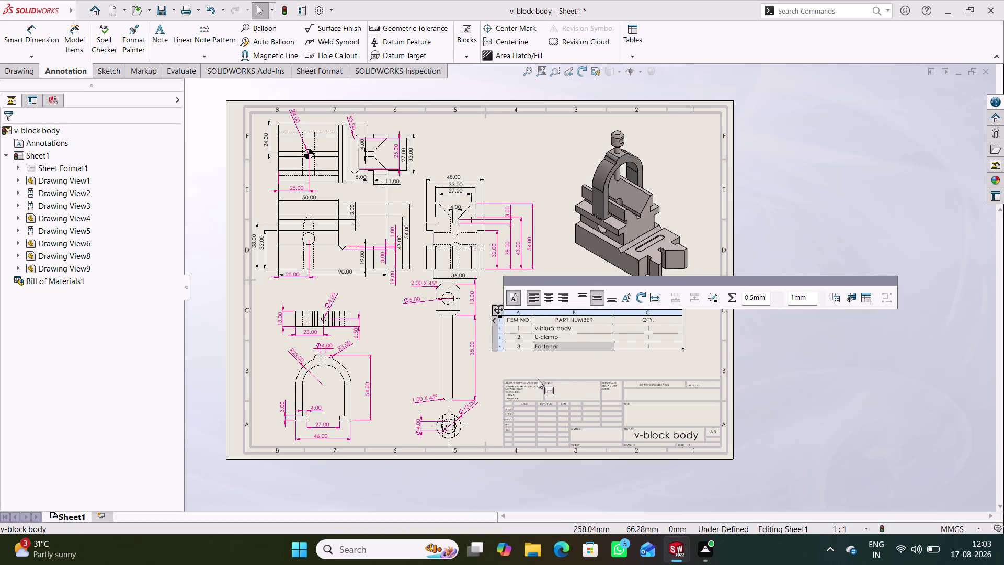
click(545, 368)
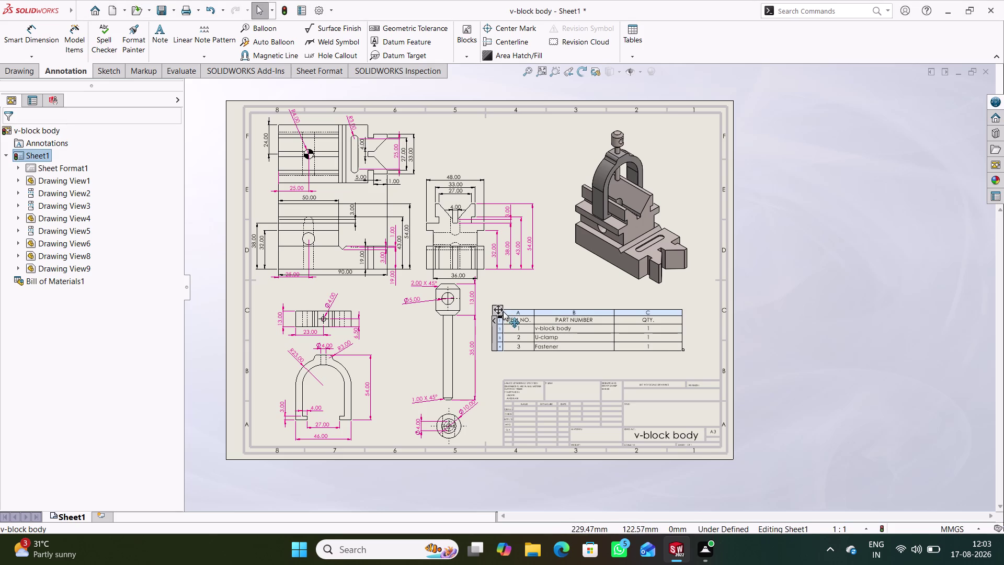
Enlarge the parts table from its corner and move it clear of the handle view.
drag(498, 315, 481, 300)
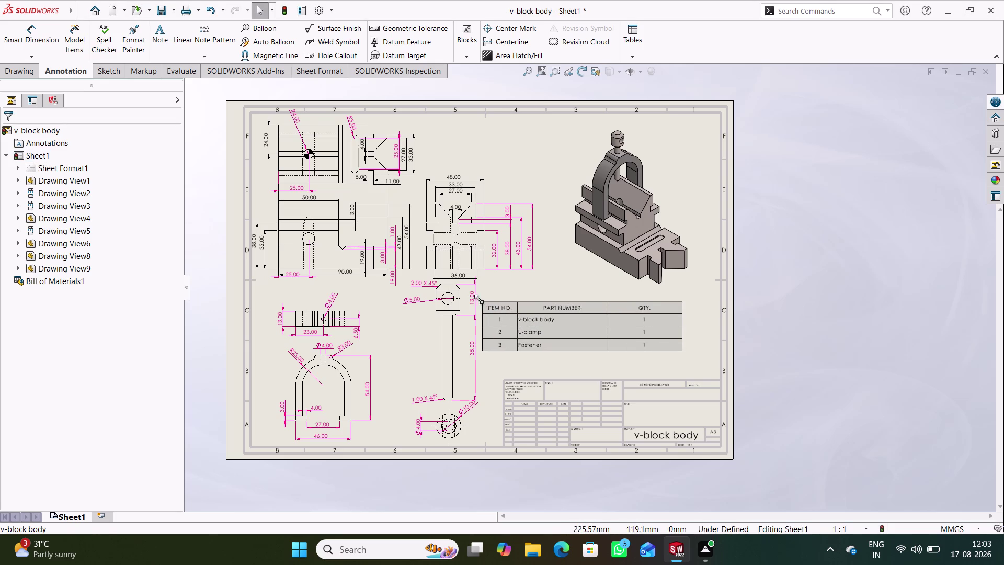
drag(480, 300, 477, 298)
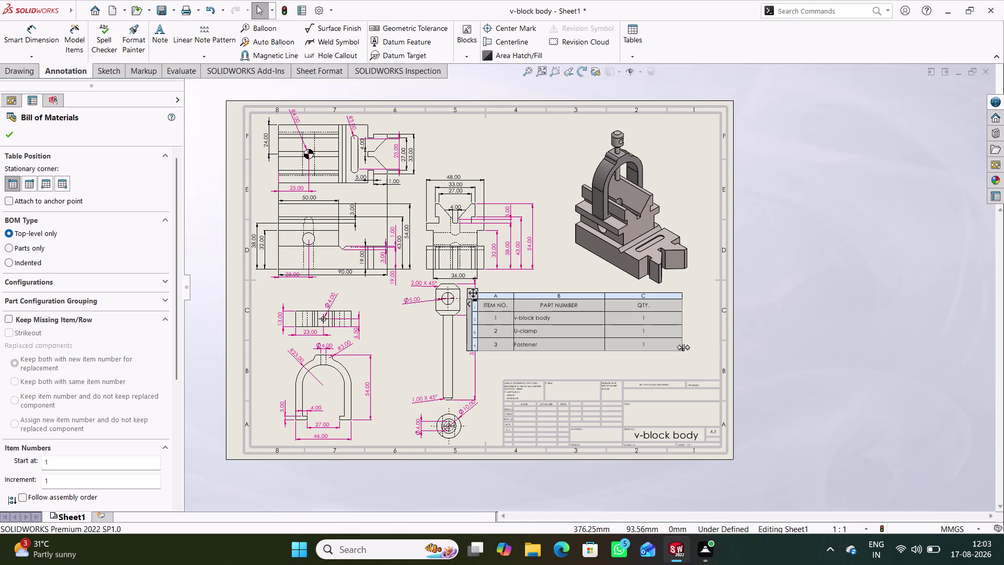
drag(683, 351, 683, 352)
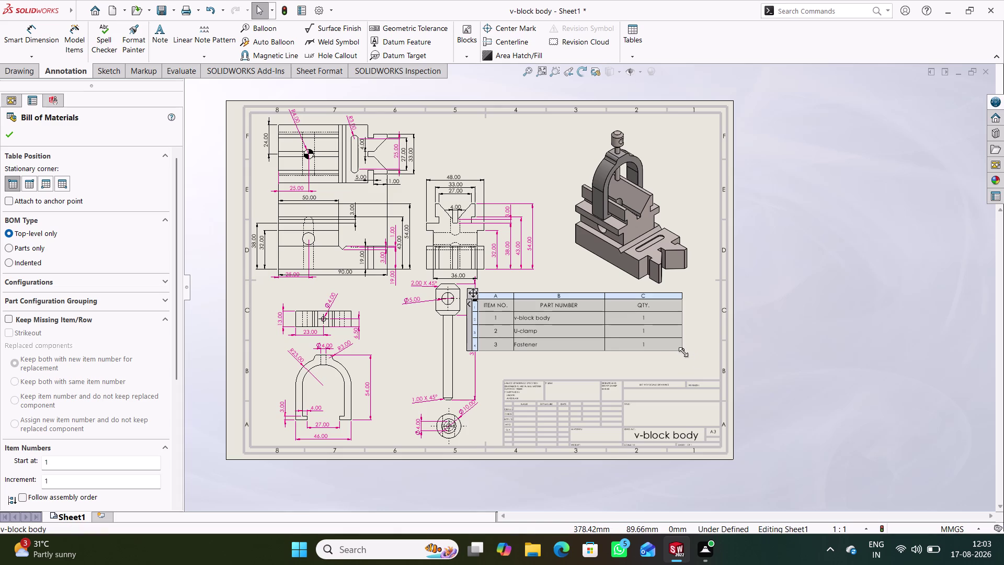
drag(683, 352, 707, 360)
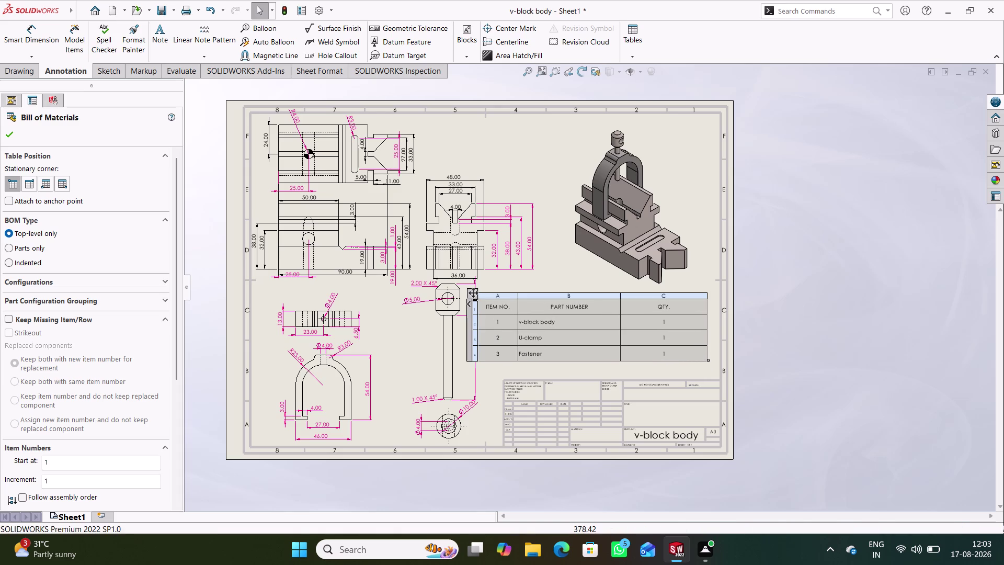
drag(472, 290, 486, 296)
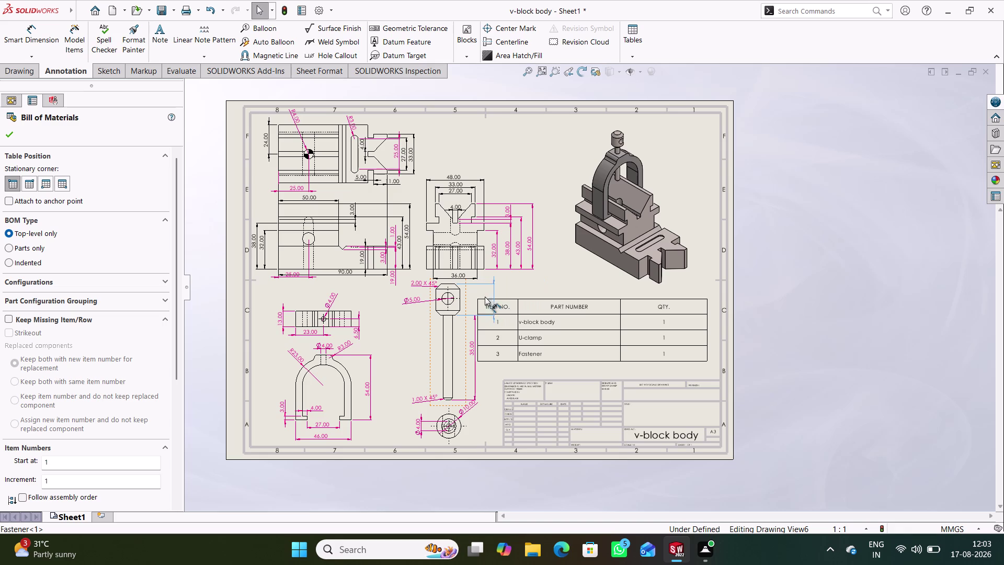
drag(486, 297, 472, 296)
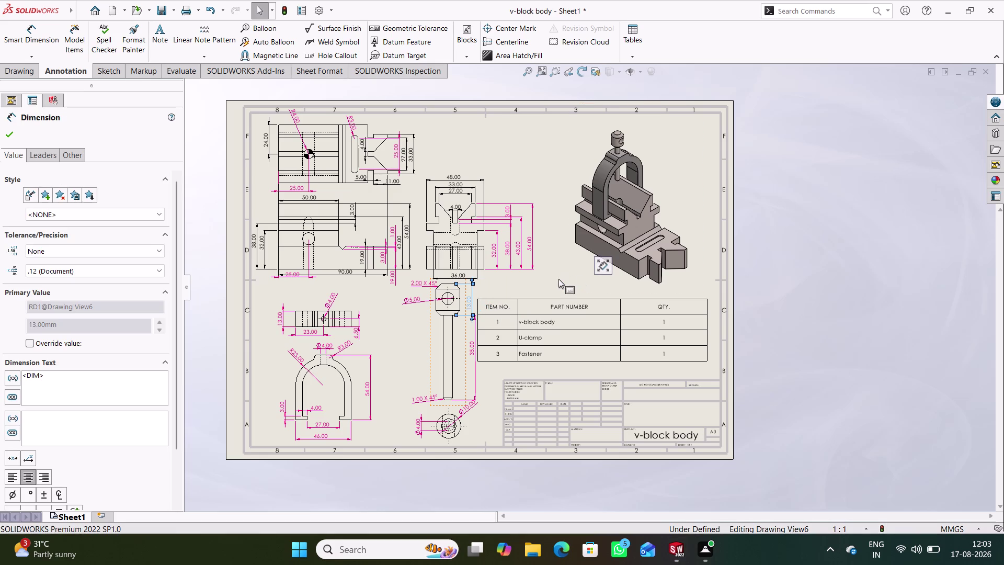
click(558, 279)
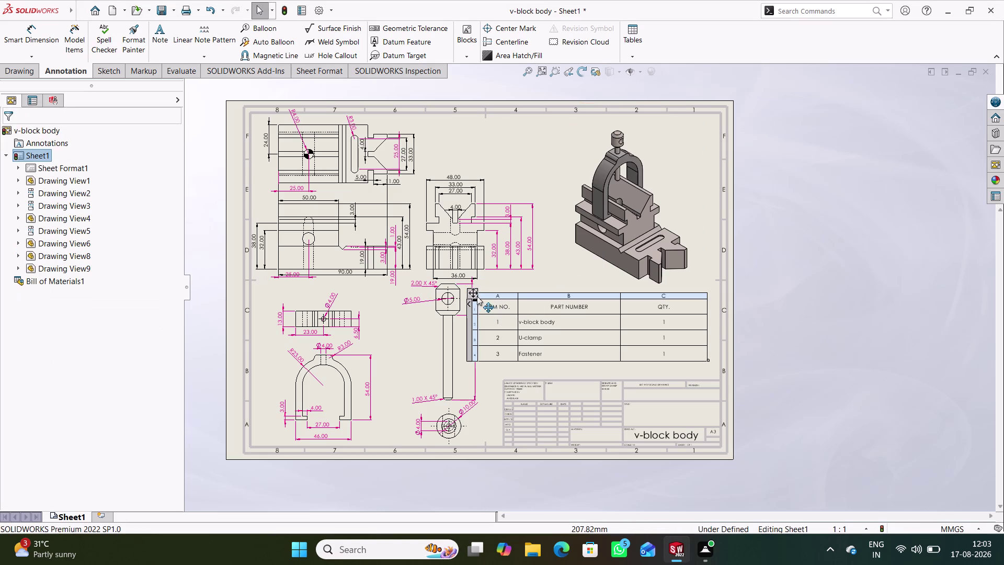
Position the parts list directly above the title block, aligned with it.
drag(472, 290, 494, 294)
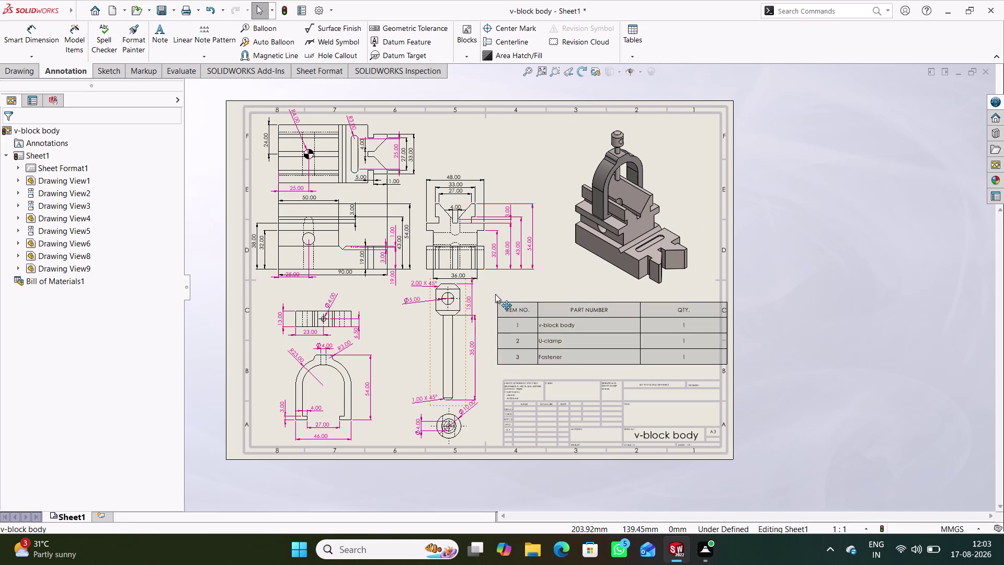
drag(494, 294, 476, 280)
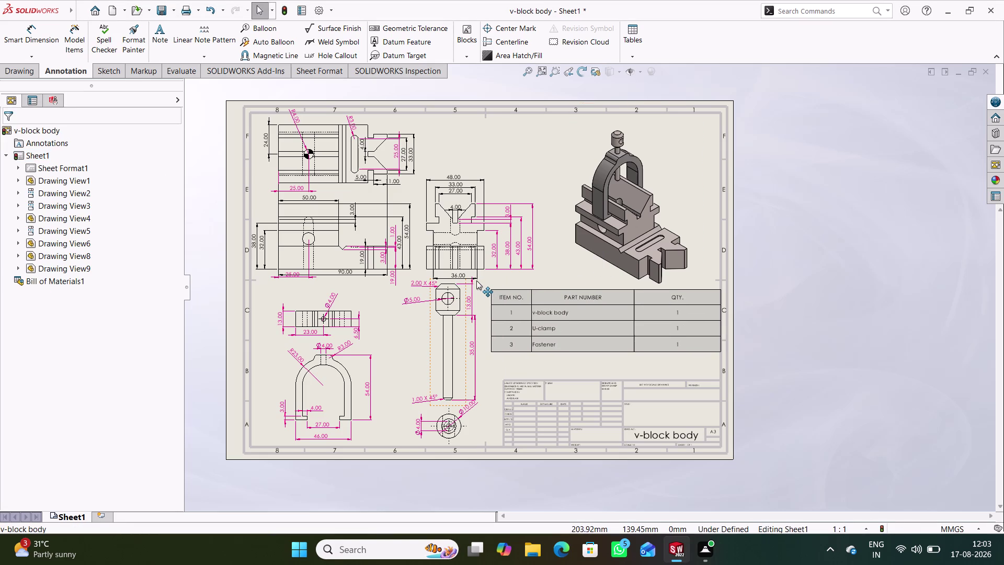
drag(476, 280, 476, 296)
scroll(up, 3)
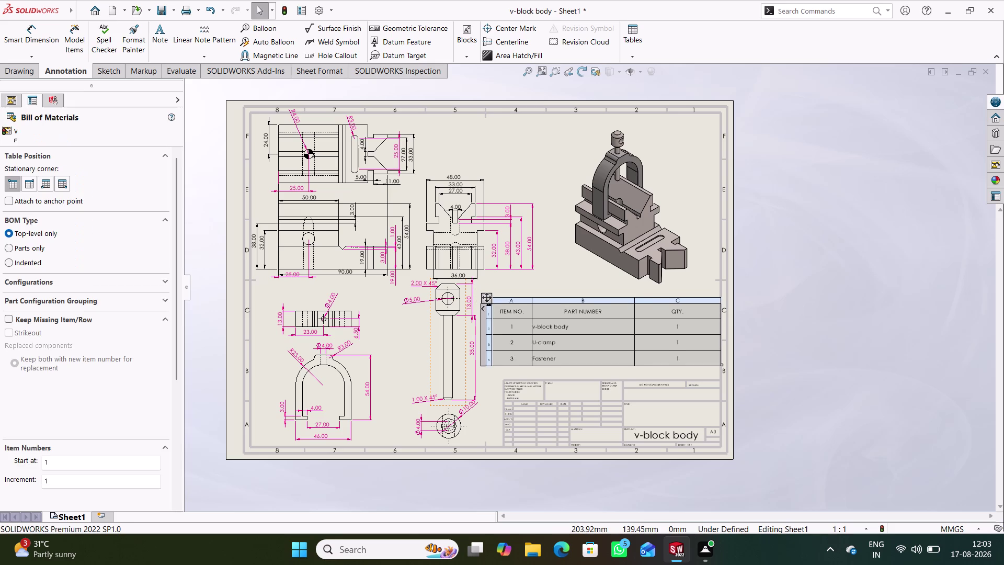
scroll(up, 3)
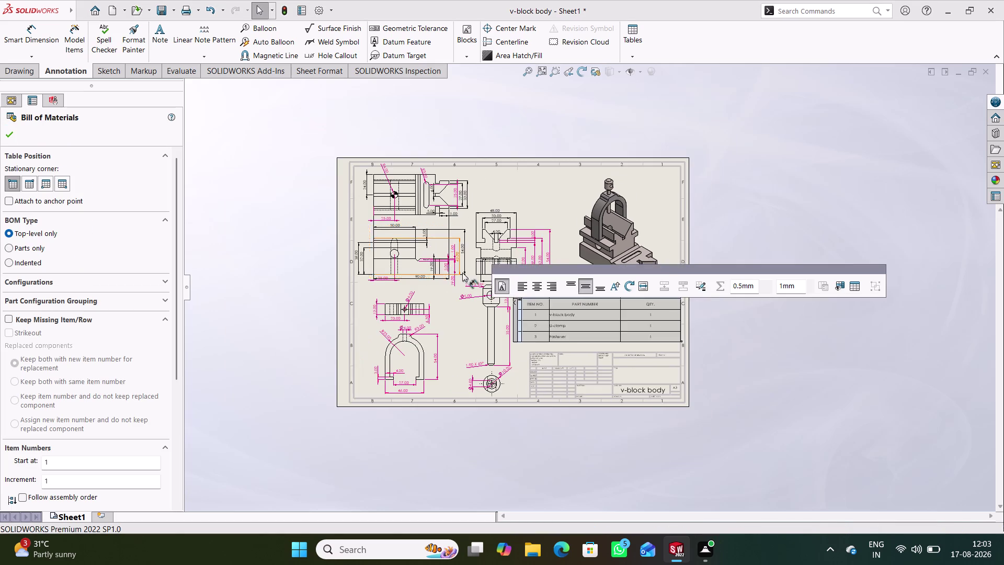
scroll(down, 3)
scroll(down, 3)
scroll(down, 3)
click(658, 202)
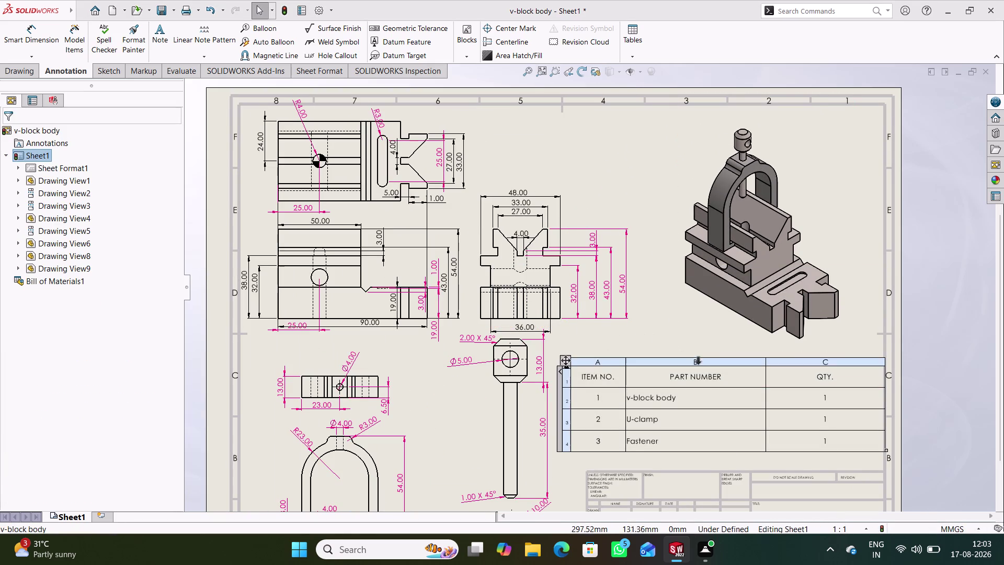
scroll(up, 3)
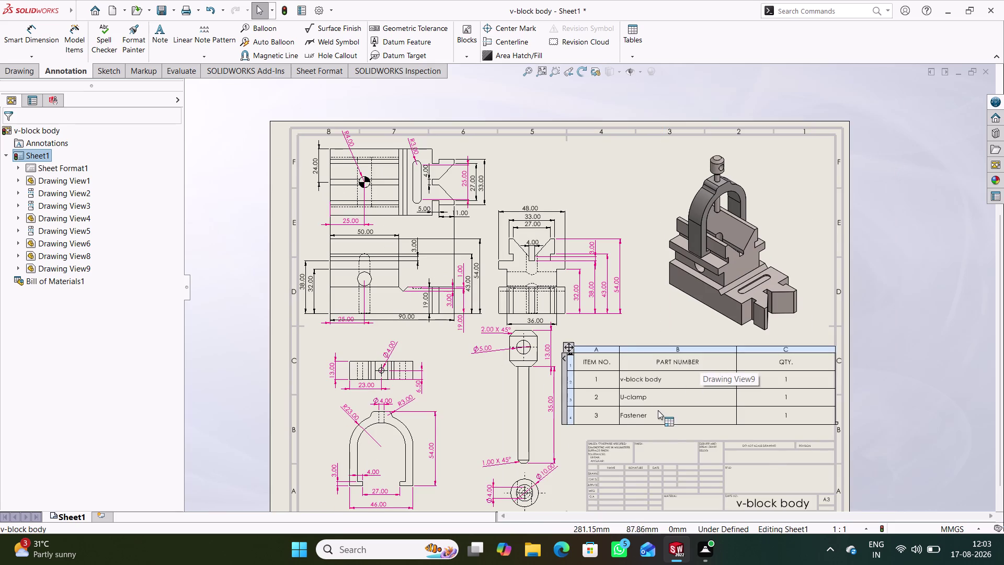
scroll(up, 3)
scroll(down, 3)
middle_drag(570, 399, 595, 418)
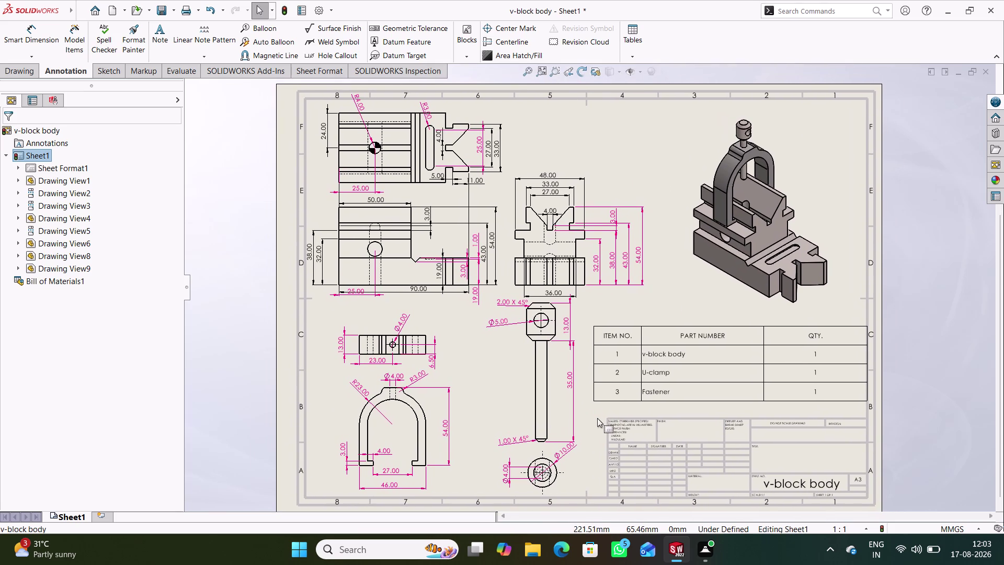
Center-align the part names in column B of the BOM.
click(680, 354)
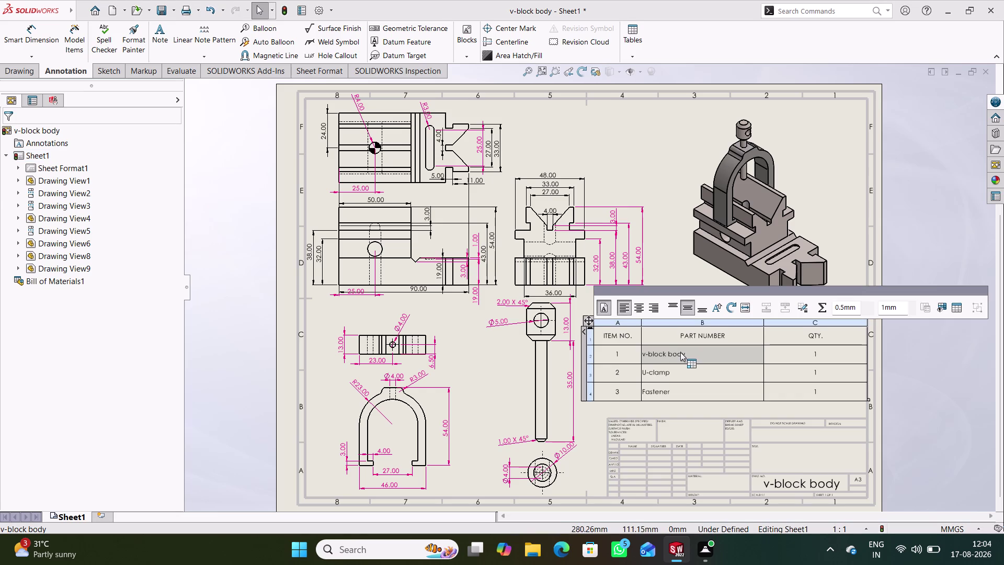
click(682, 373)
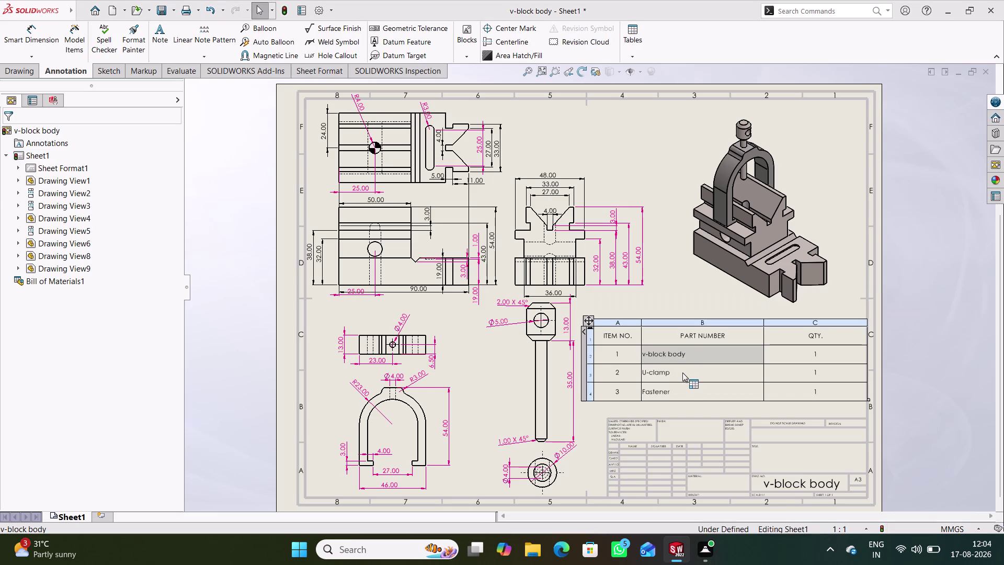
click(681, 389)
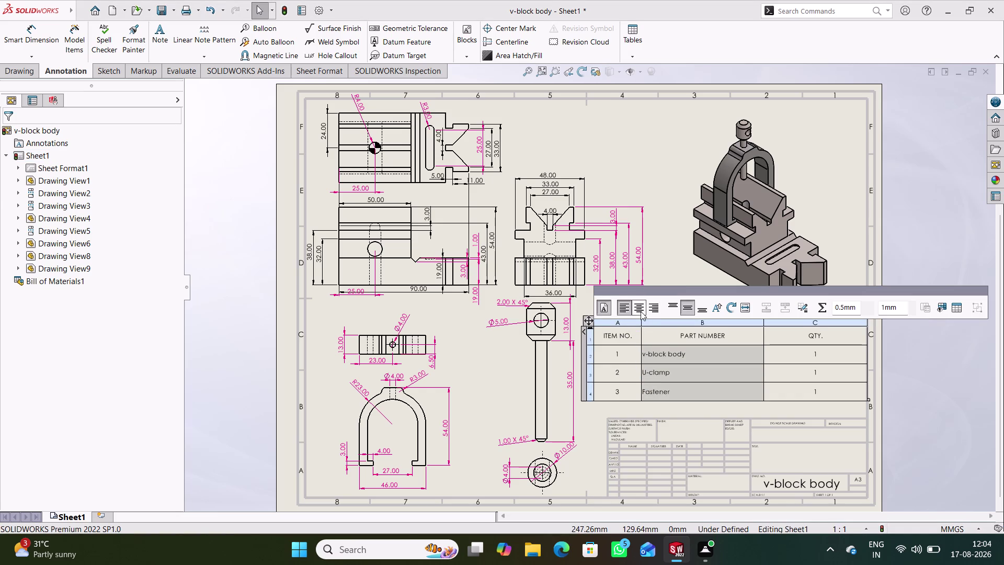
click(640, 311)
click(626, 359)
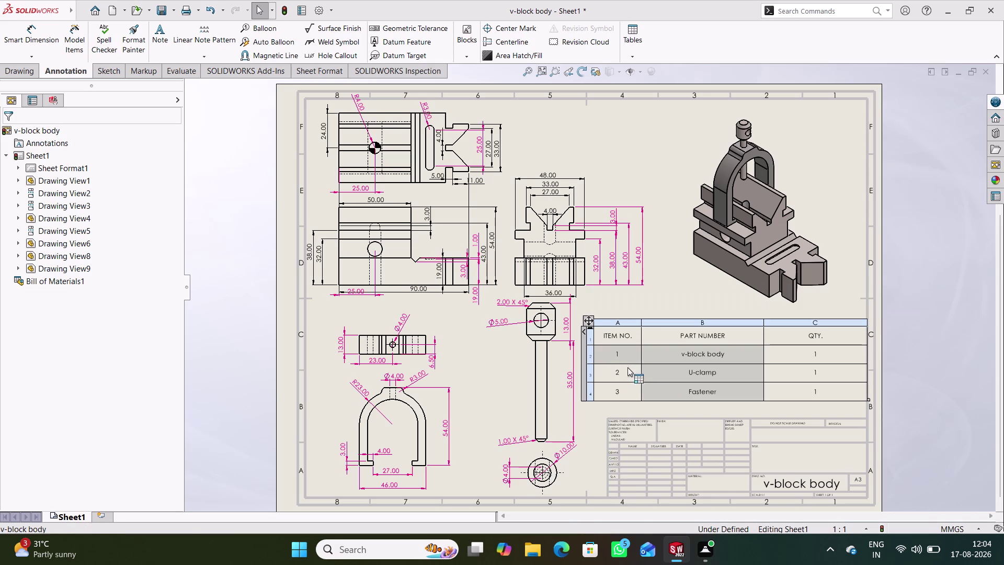
Turn off Use Document Font for the table rows and set their font size to 20.
click(626, 372)
click(627, 389)
click(780, 386)
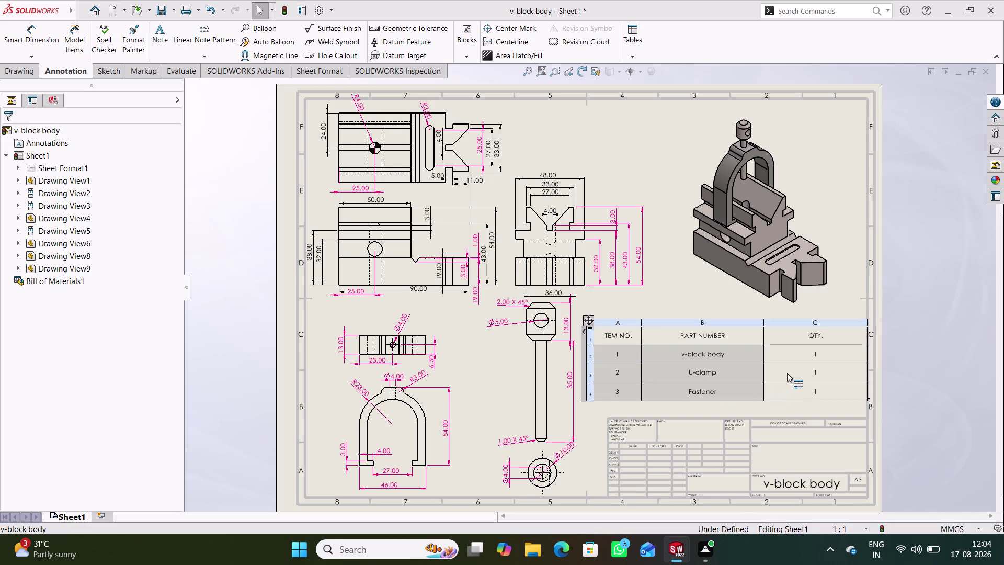
click(787, 373)
click(793, 360)
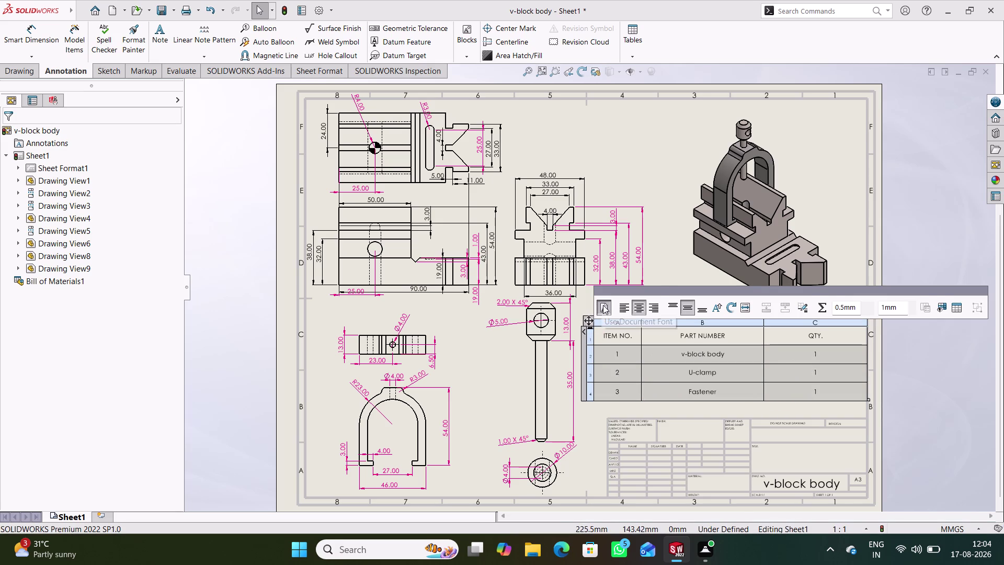
click(605, 305)
click(726, 305)
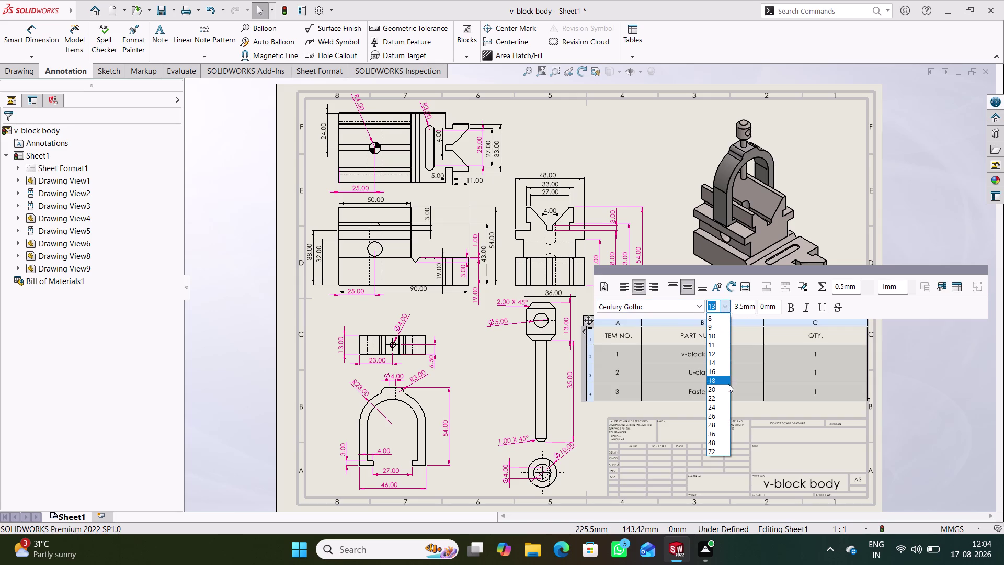
click(719, 382)
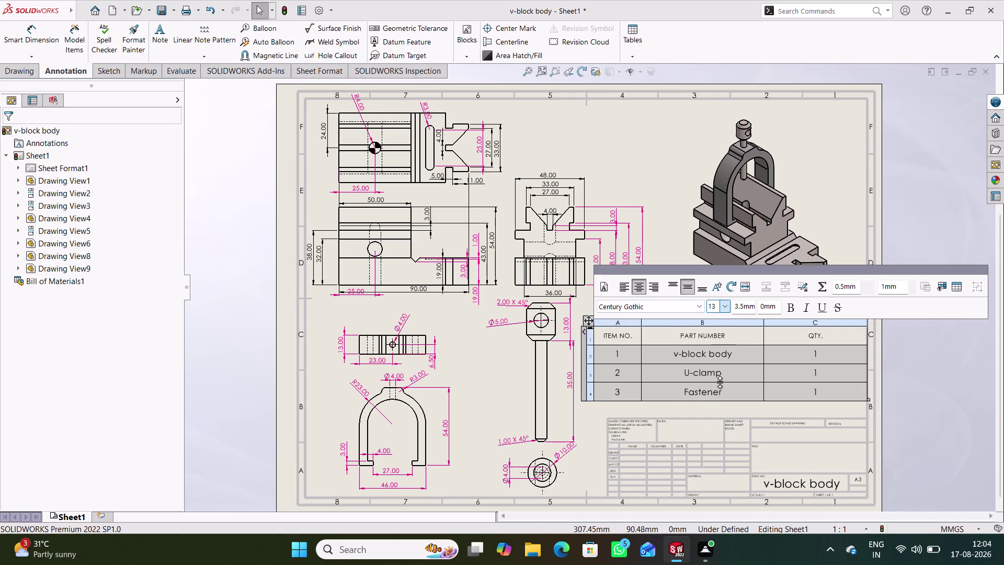
click(725, 307)
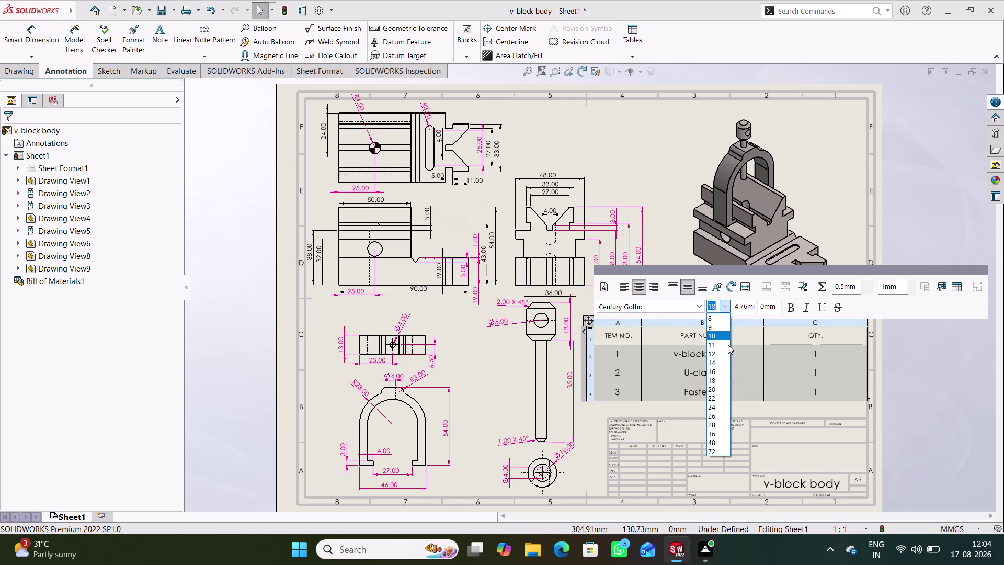
click(720, 390)
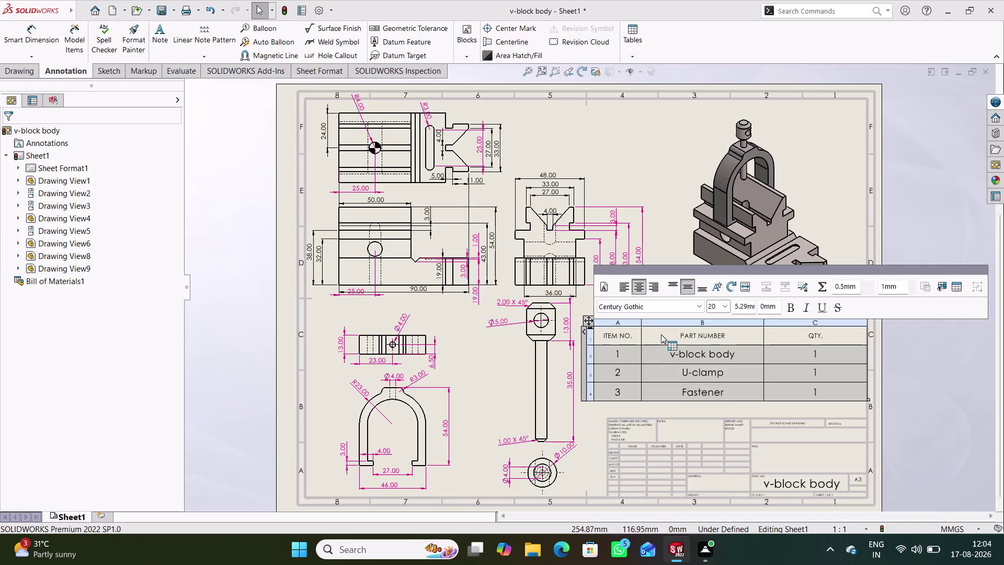
click(680, 254)
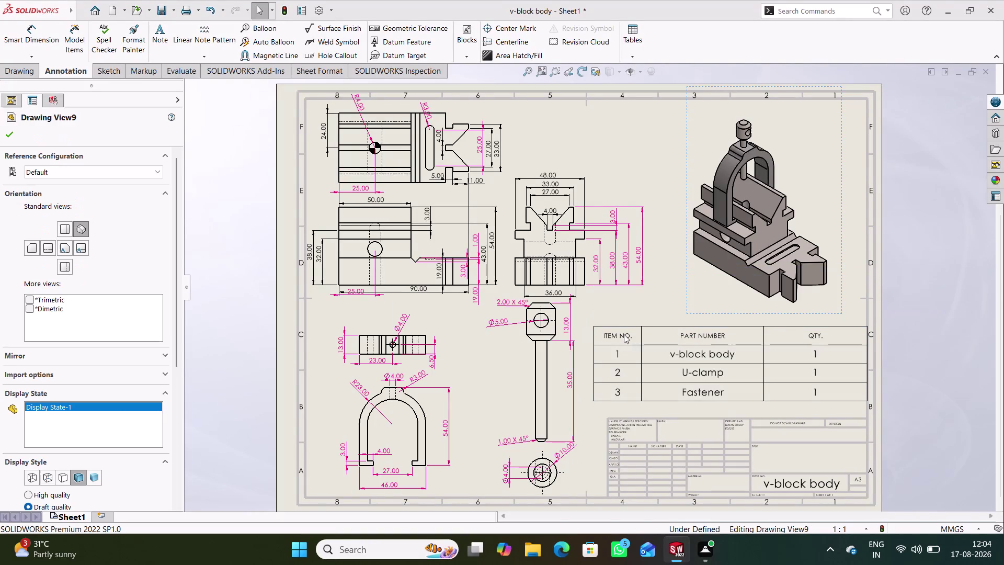
Enlarge the BOM header row text to size 26.
click(621, 335)
click(679, 338)
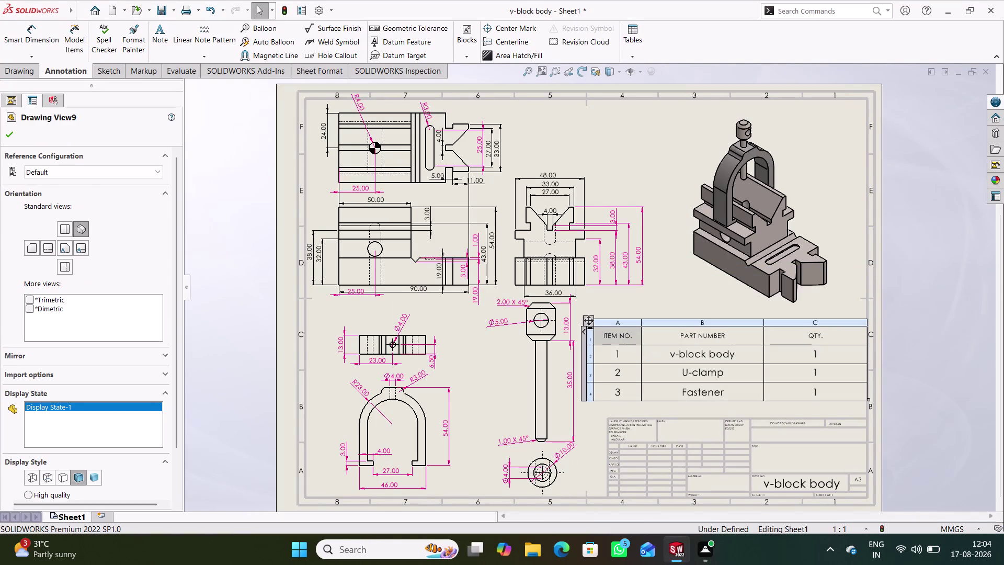
click(788, 338)
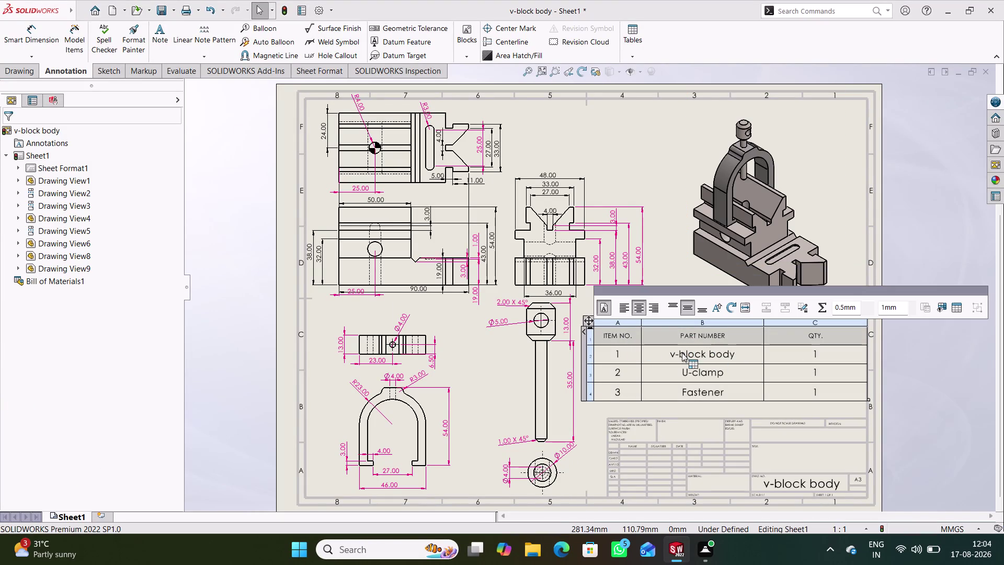
click(607, 308)
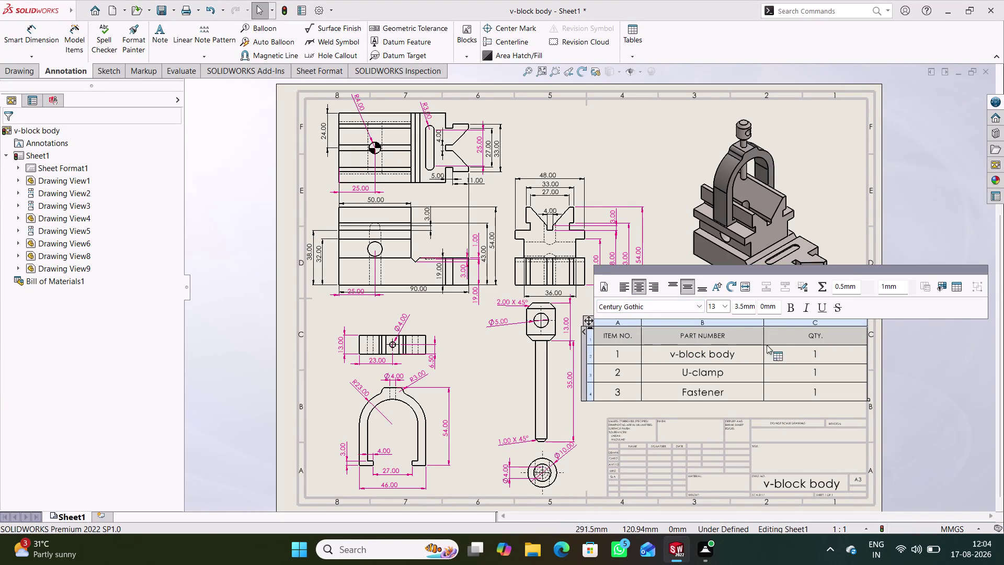
click(723, 304)
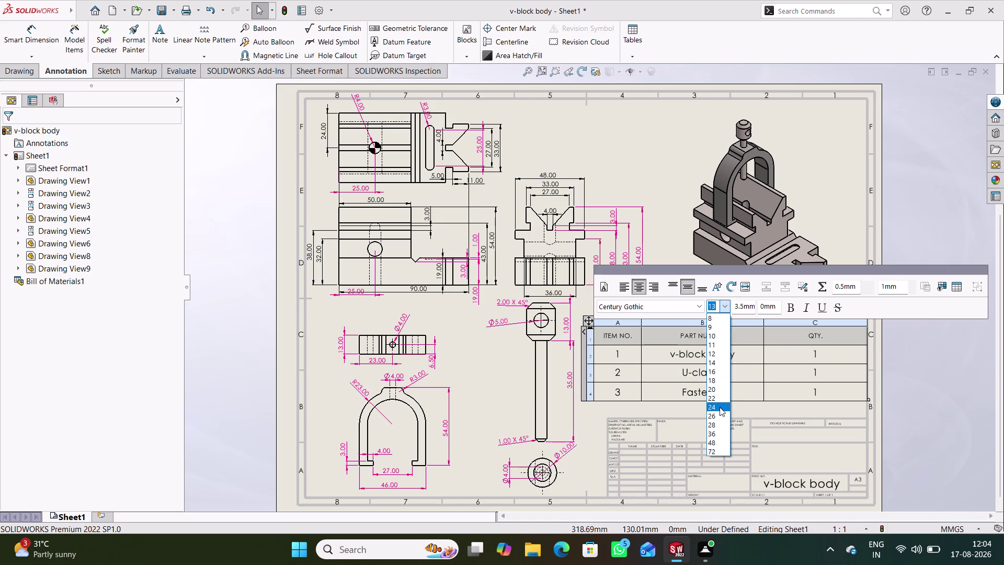
click(719, 413)
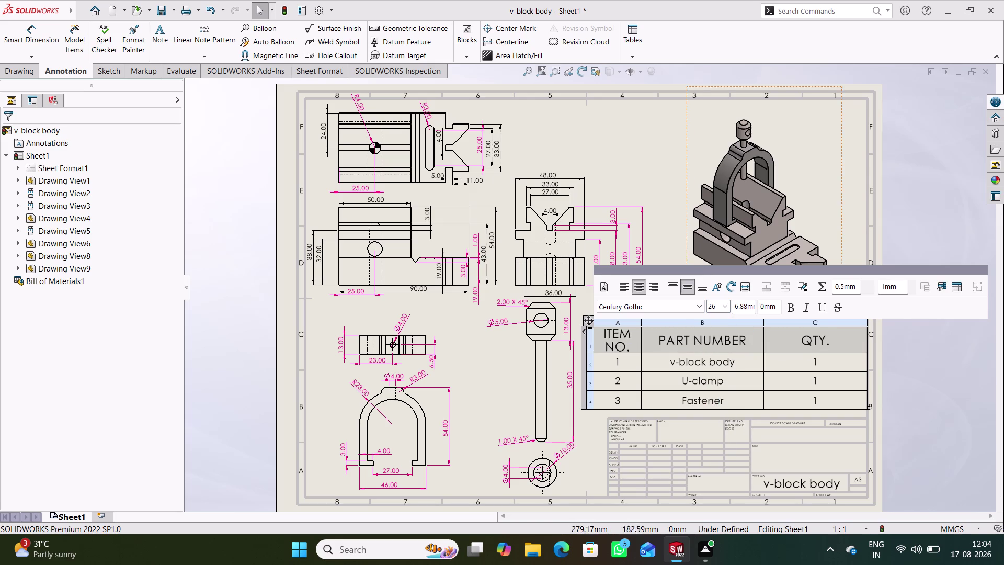
click(679, 249)
scroll(up, 3)
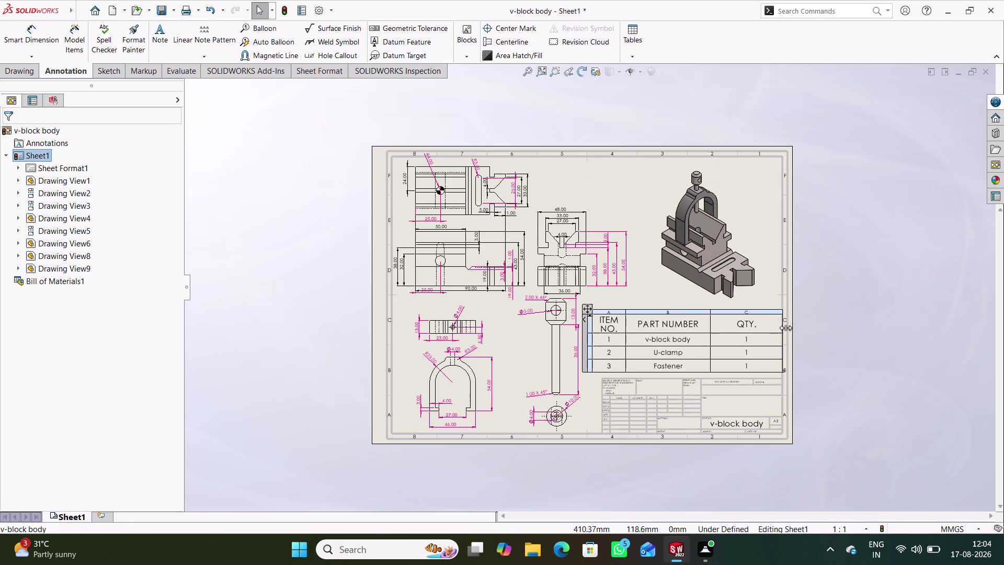
scroll(up, 3)
scroll(down, 3)
scroll(down, 3)
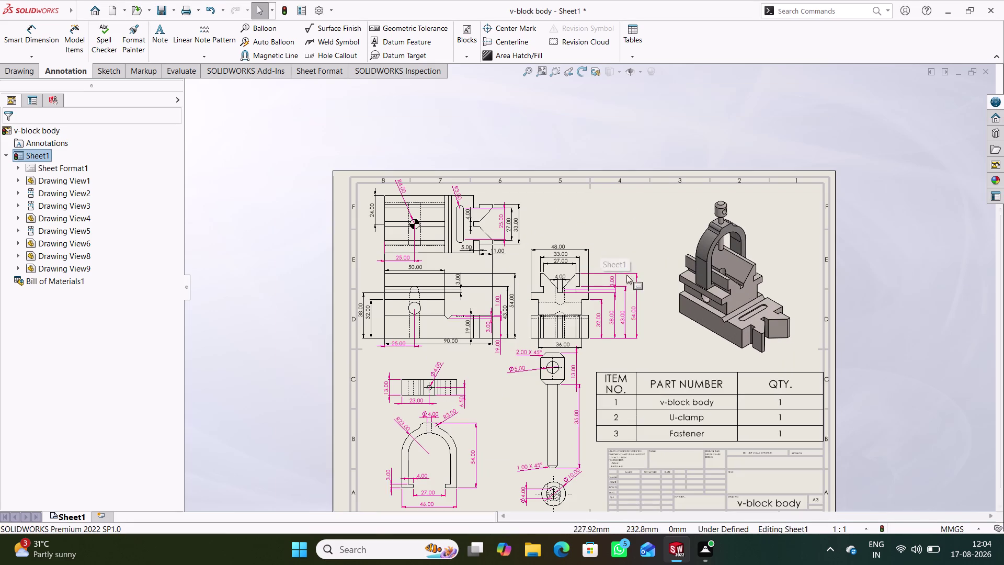
middle_drag(649, 326, 643, 251)
scroll(down, 3)
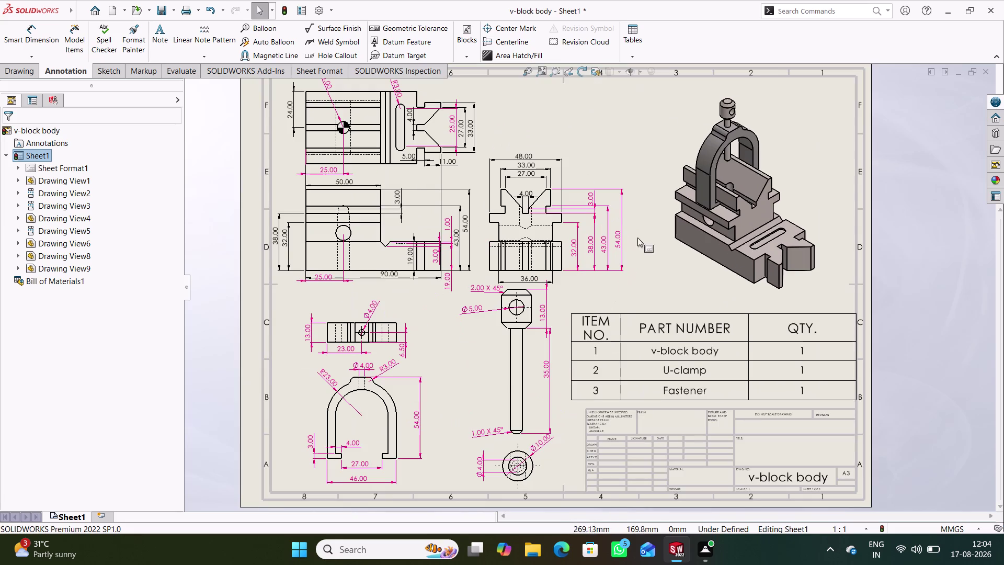
middle_drag(646, 243, 652, 262)
scroll(up, 3)
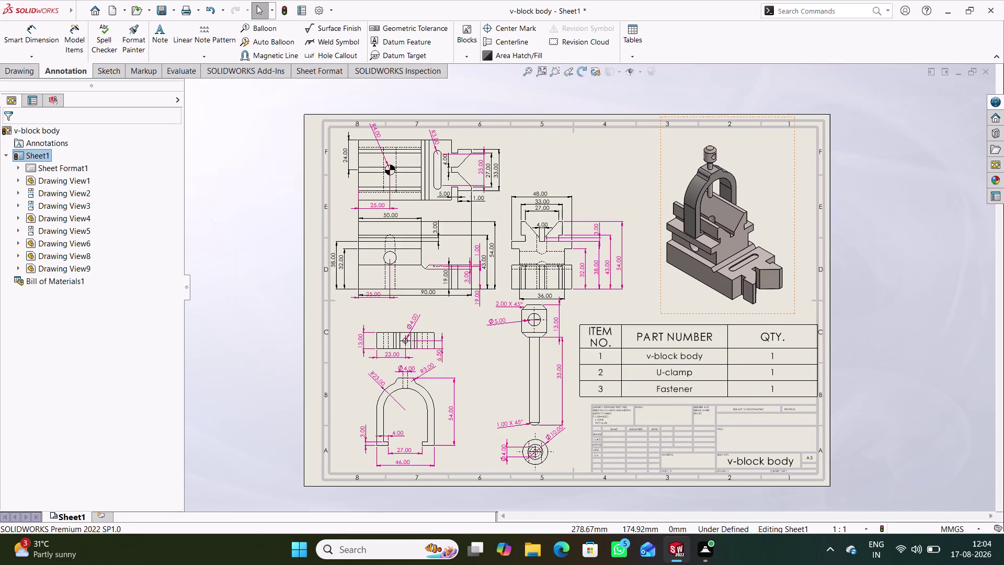
scroll(down, 3)
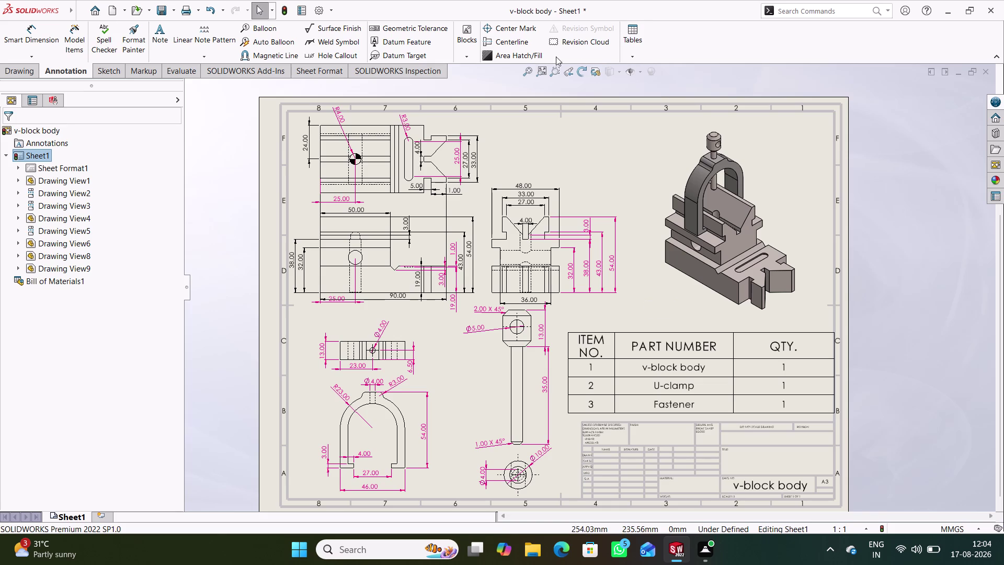
click(274, 40)
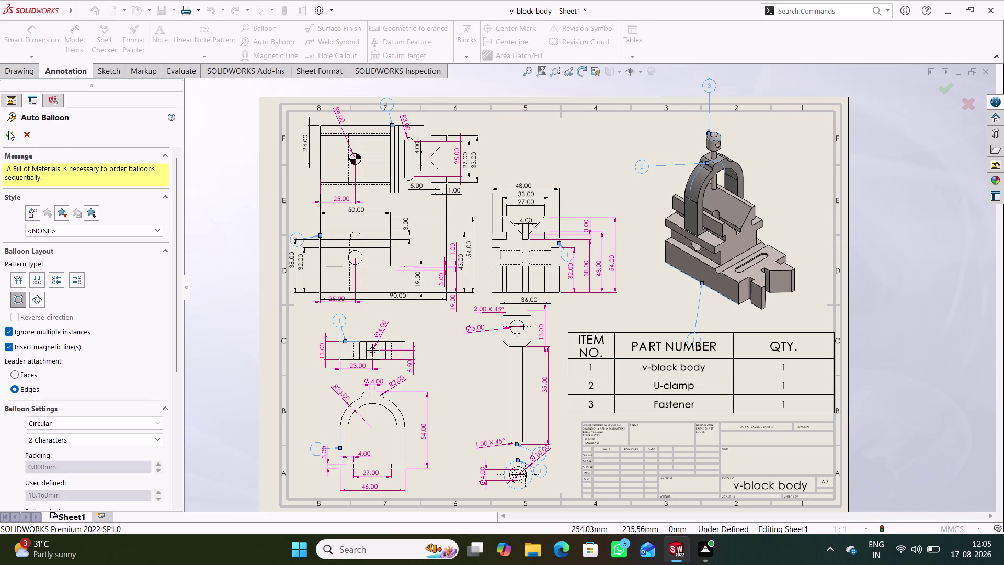
Confirm the balloons and line up balloons 3, 2 and 1 along the isometric view's left.
click(8, 131)
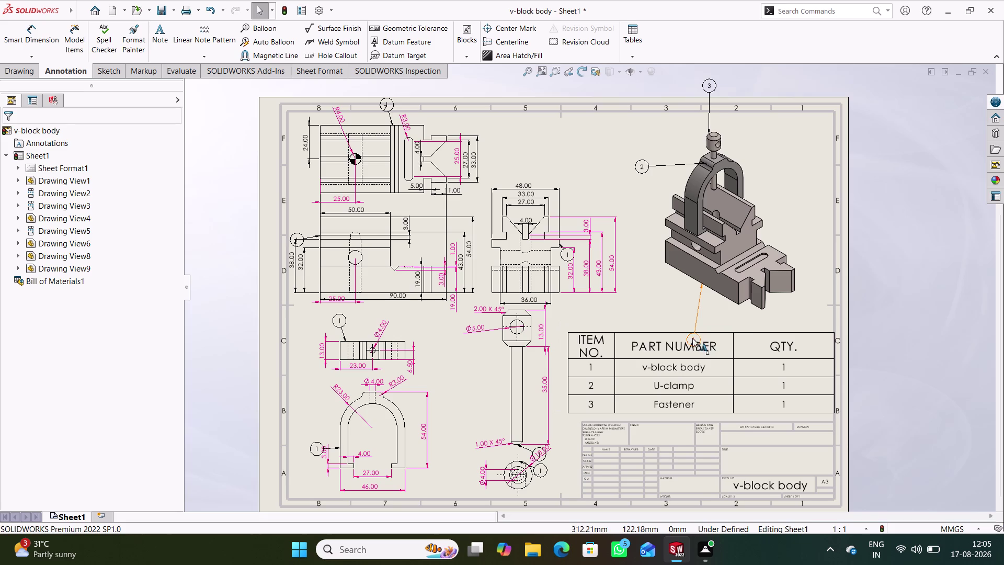
drag(692, 338, 693, 311)
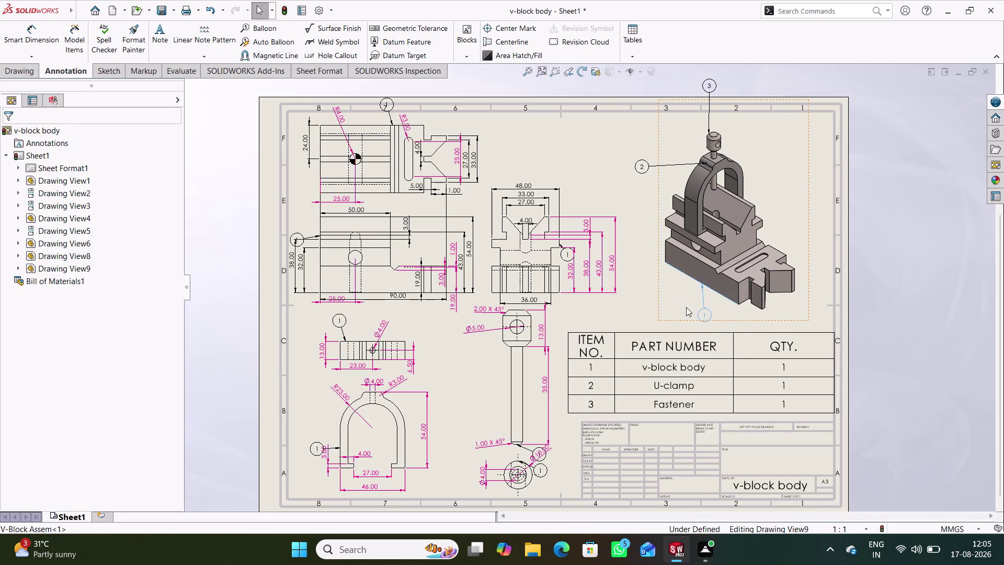
drag(693, 310, 647, 302)
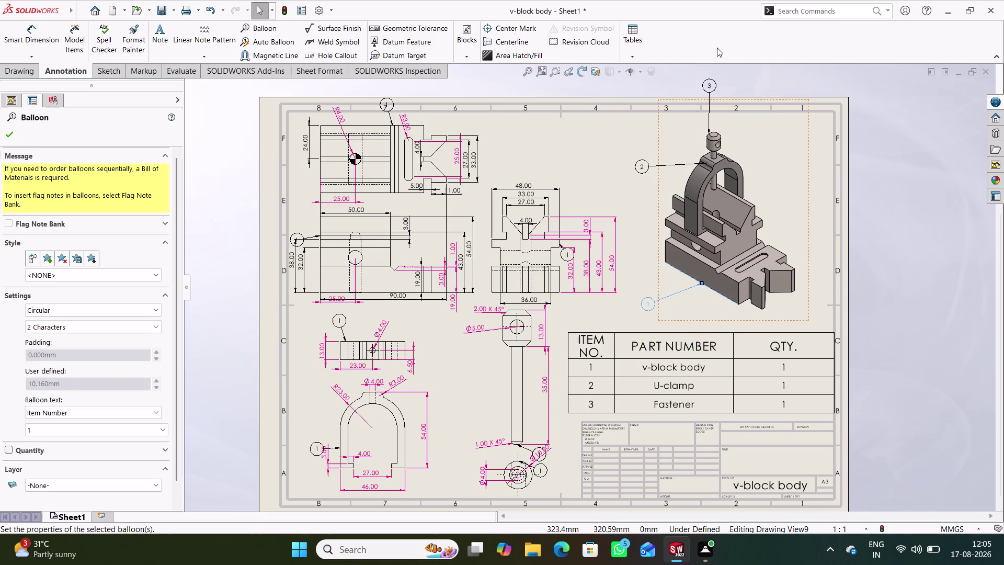
drag(708, 84, 648, 128)
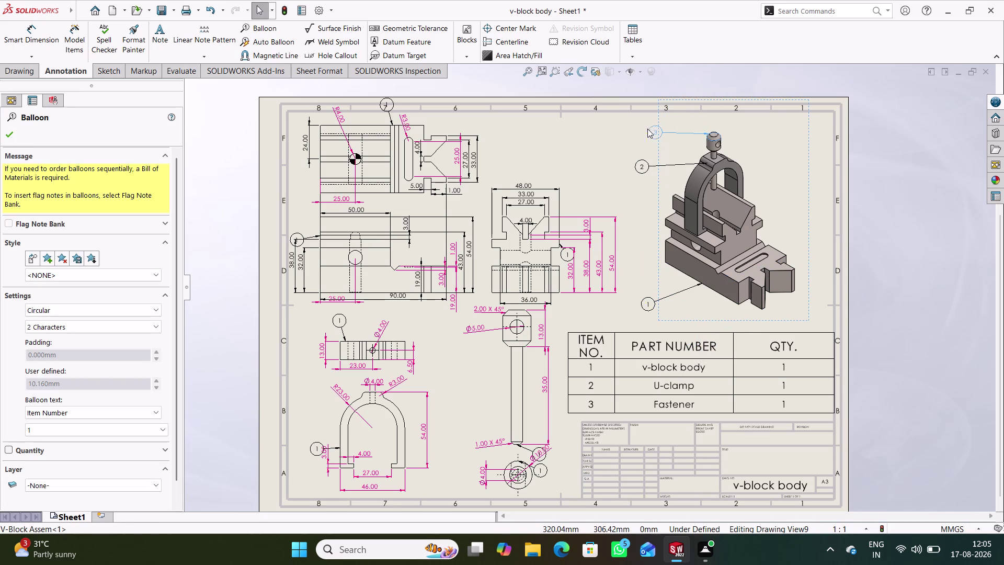
drag(647, 129, 642, 128)
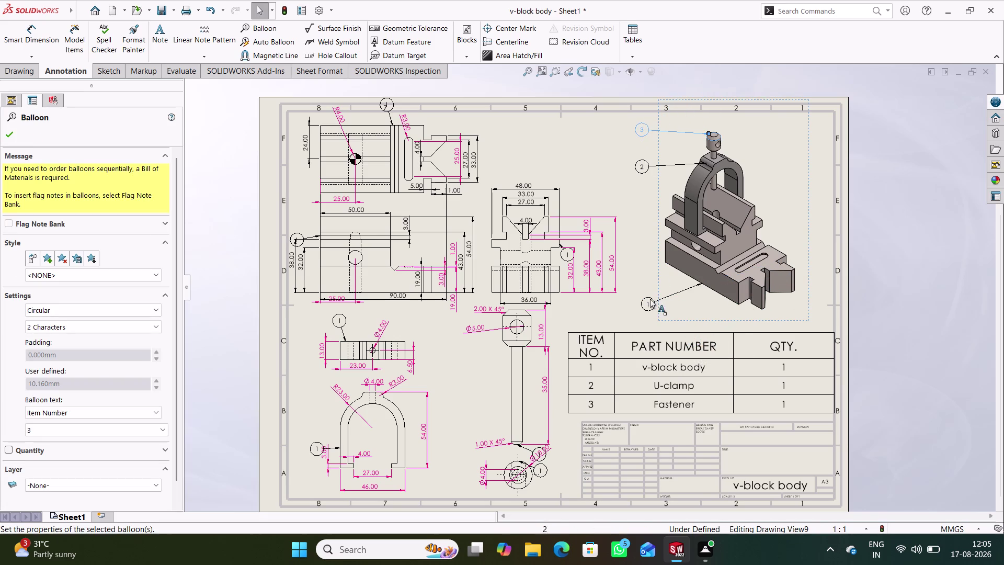
drag(646, 305, 643, 290)
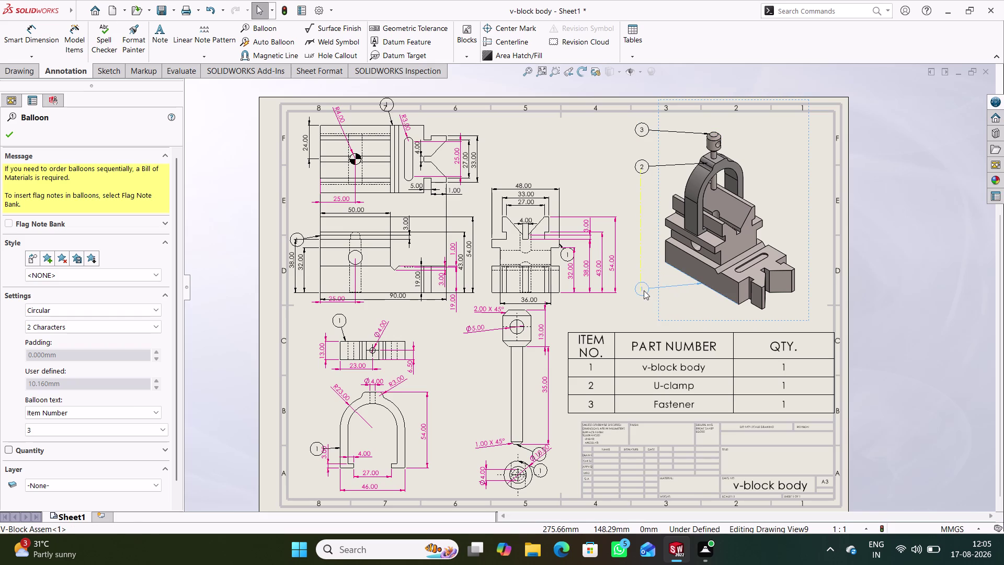
drag(644, 290, 641, 289)
click(586, 158)
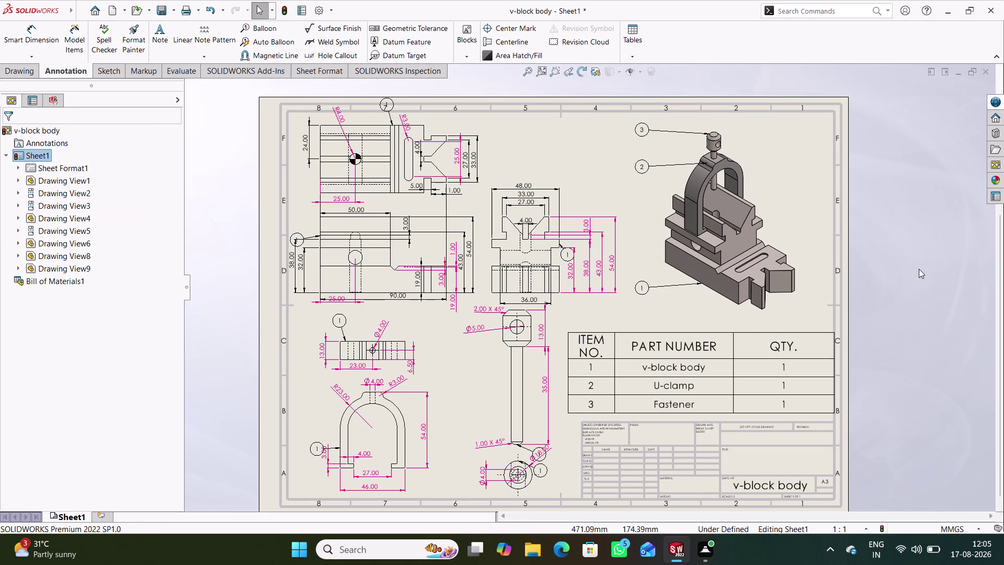
key(ctrl+s)
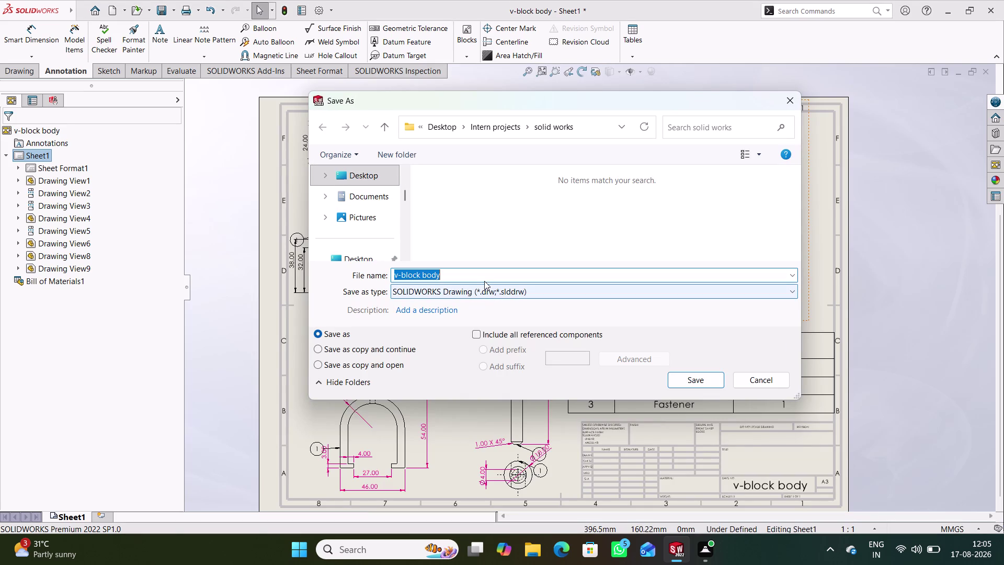
Clear the old suggested file name in the Save As dialog.
click(458, 275)
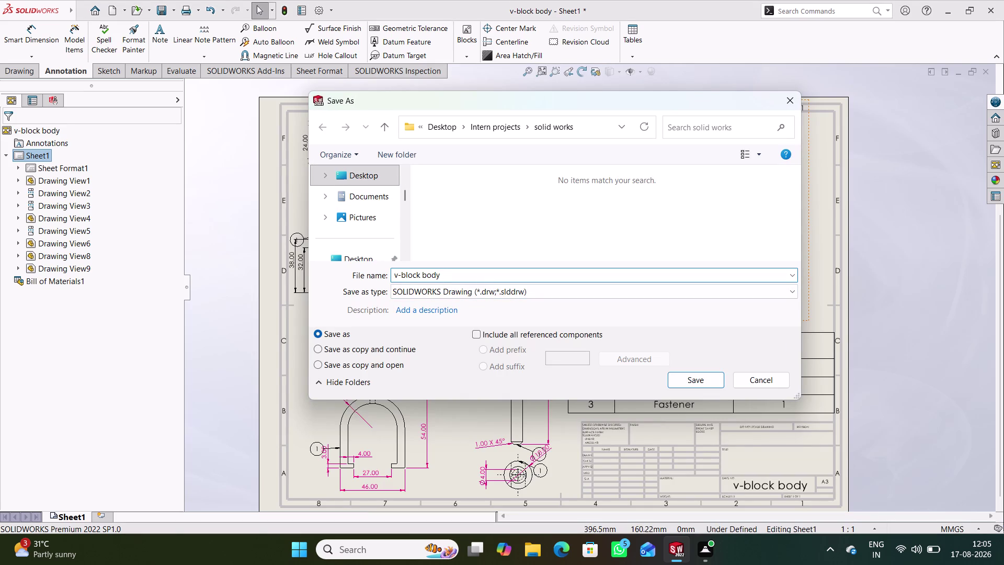
key(BackSpace)
key(BackSpace)
key(BackSpace)
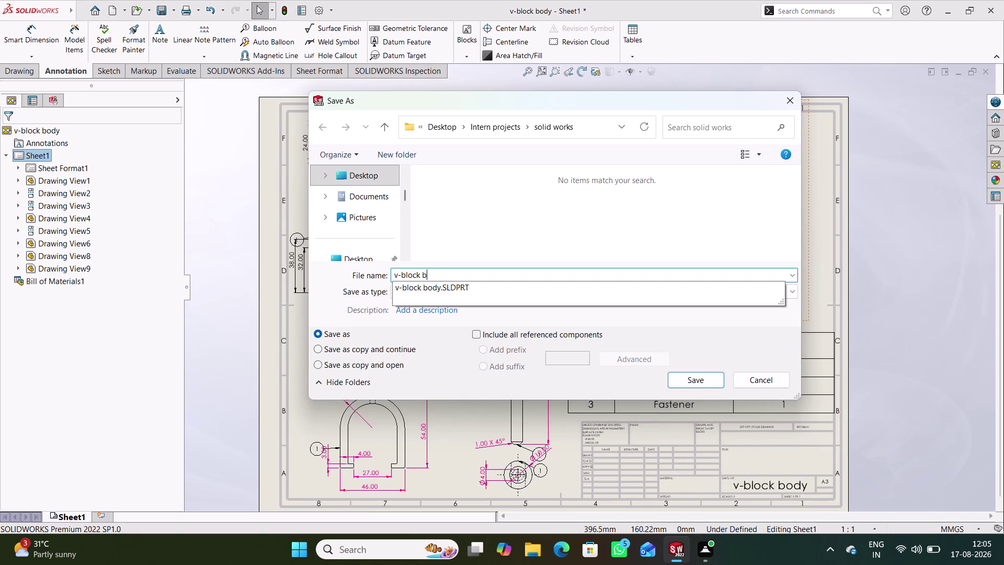
key(BackSpace)
key(BackSpace)
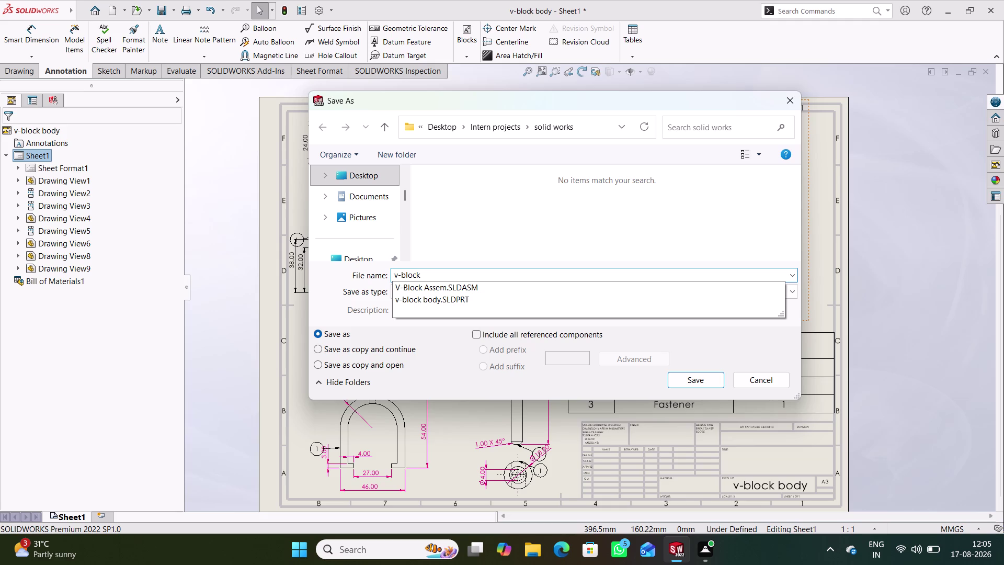
key(BackSpace)
key(BackSpace)
key(BackSpace)
key(BackSpace)
key(BackSpace)
Enter 'v-Block assembly' as the file name and save the drawing.
text(Block)
key(space)
text(a)
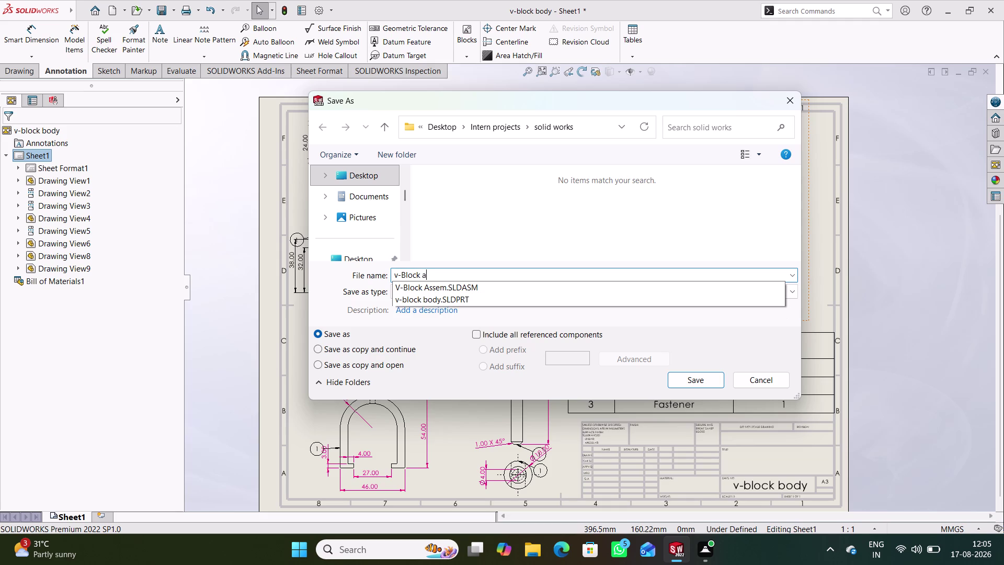
text(ss)
text(em)
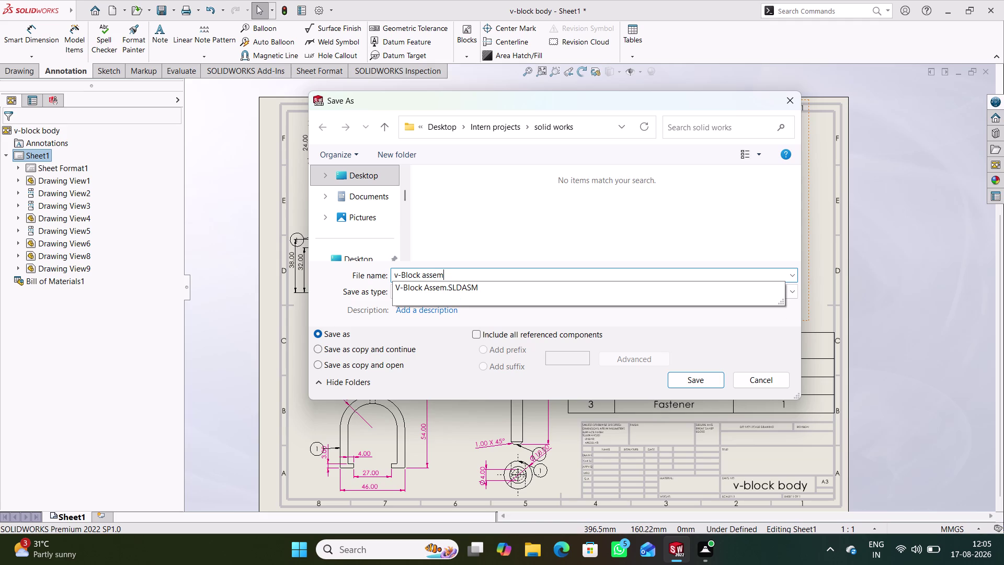
text(bly)
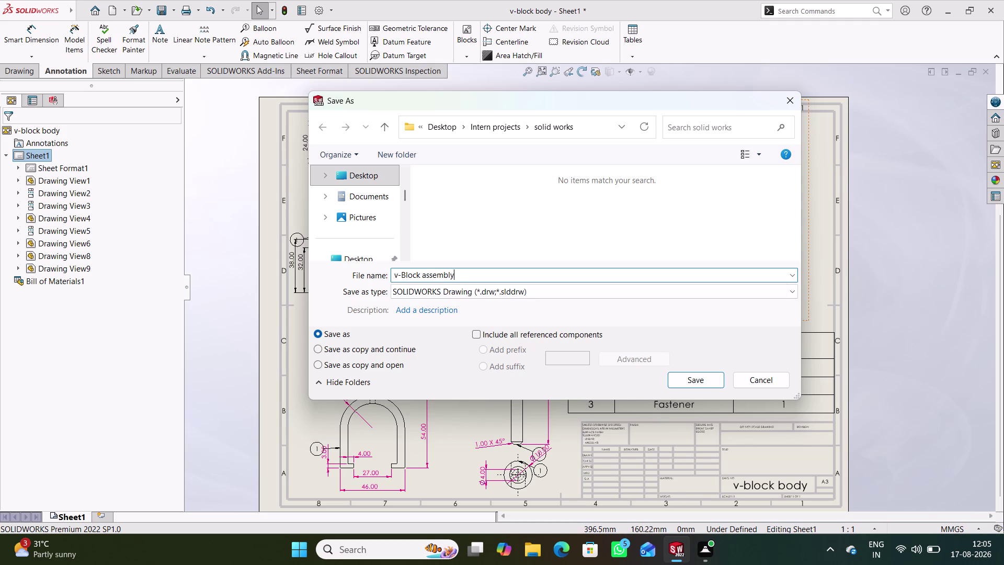
click(696, 378)
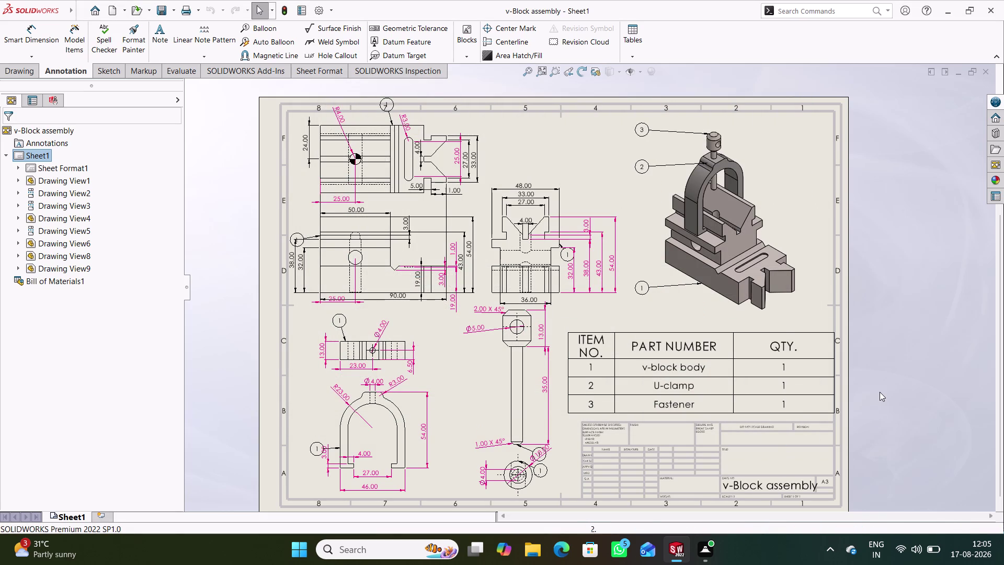
key(ctrl+s)
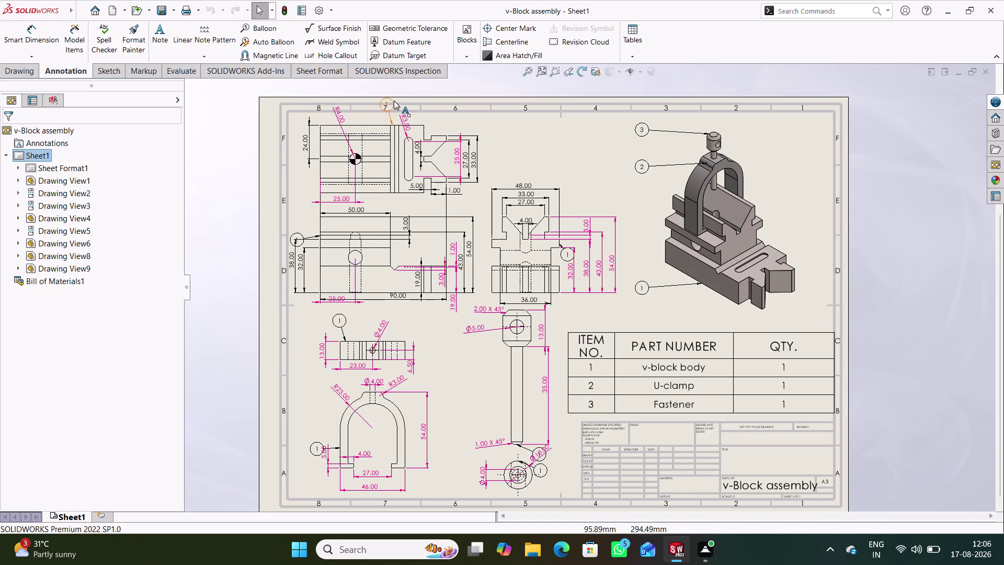
scroll(up, 3)
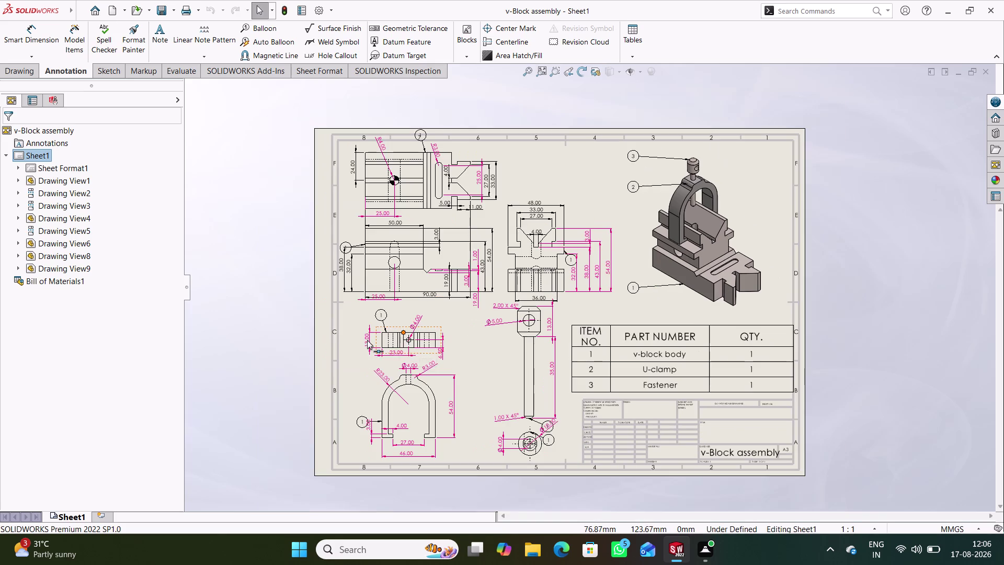
scroll(down, 3)
scroll(down, 3)
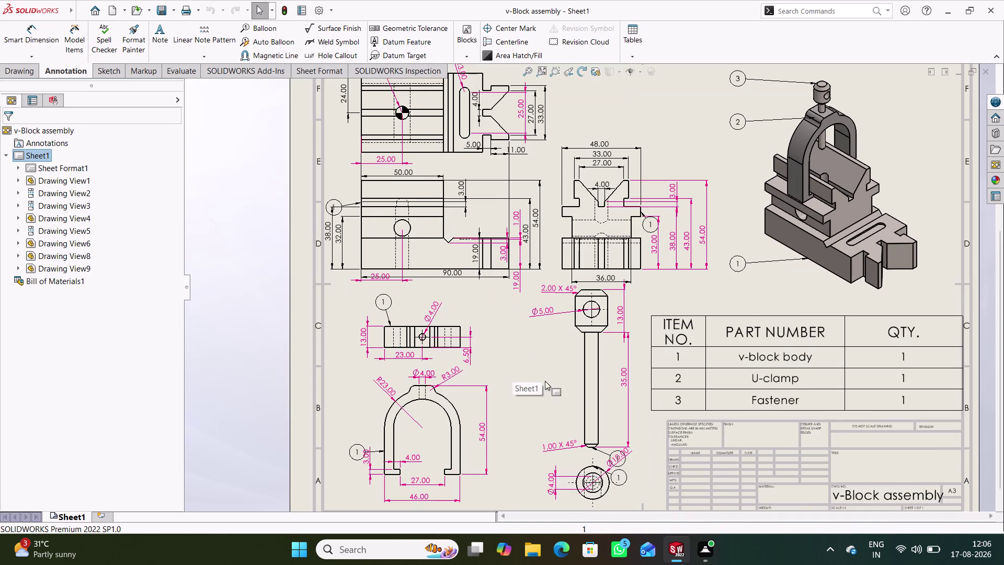
scroll(up, 3)
scroll(up, 3)
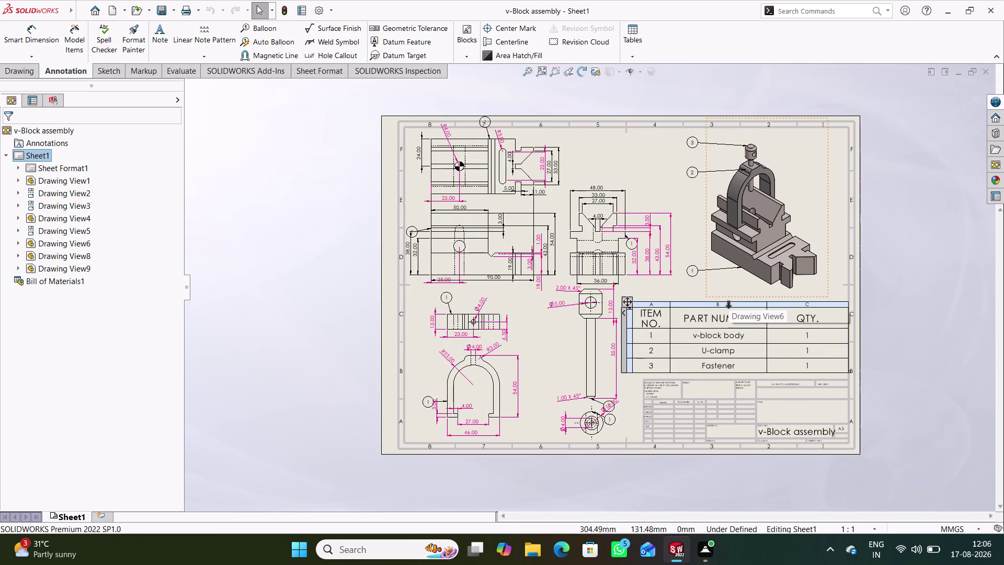
scroll(down, 3)
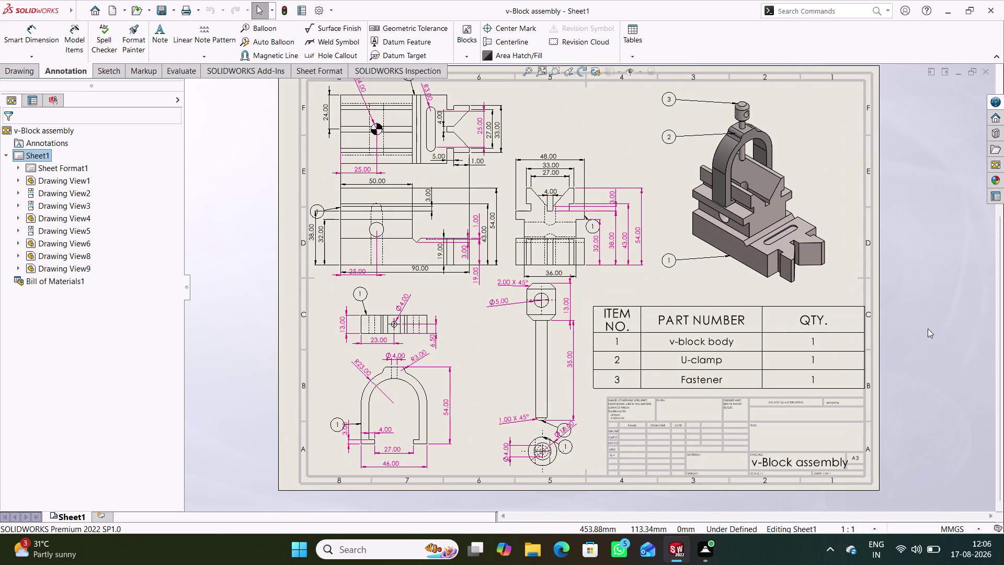
key(ctrl+z)
key(ctrl+z)
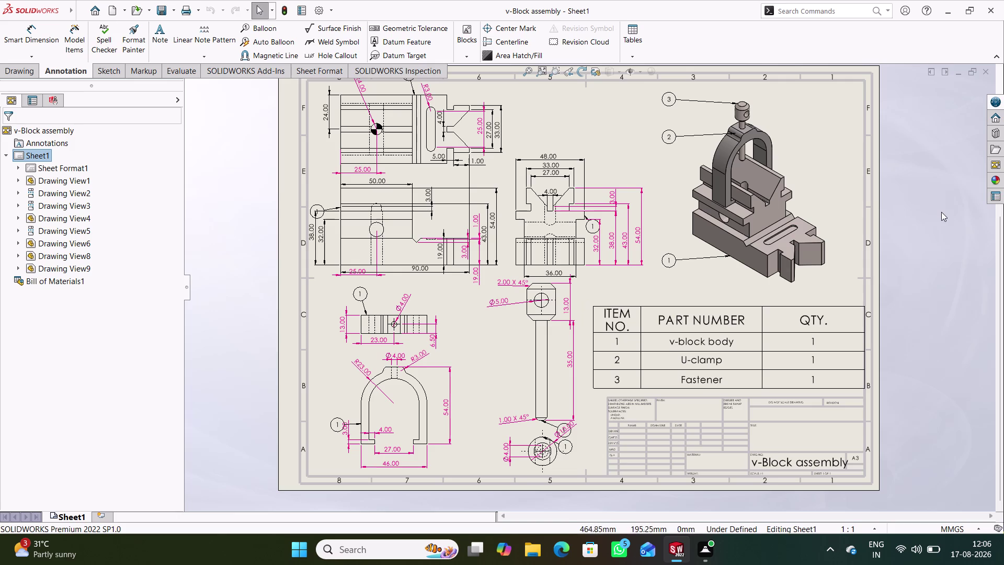
click(941, 211)
key(ctrl+z)
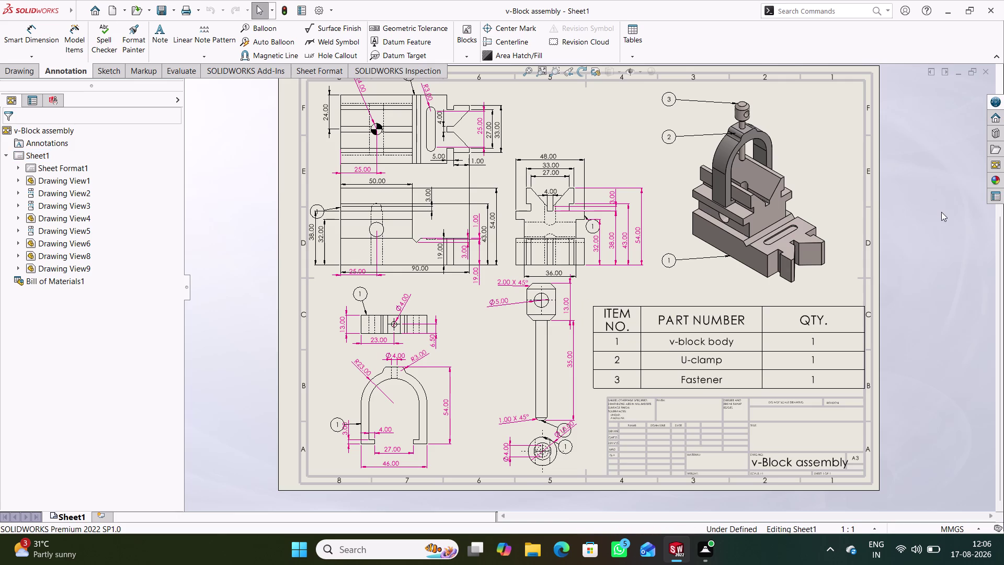
key(ctrl+z)
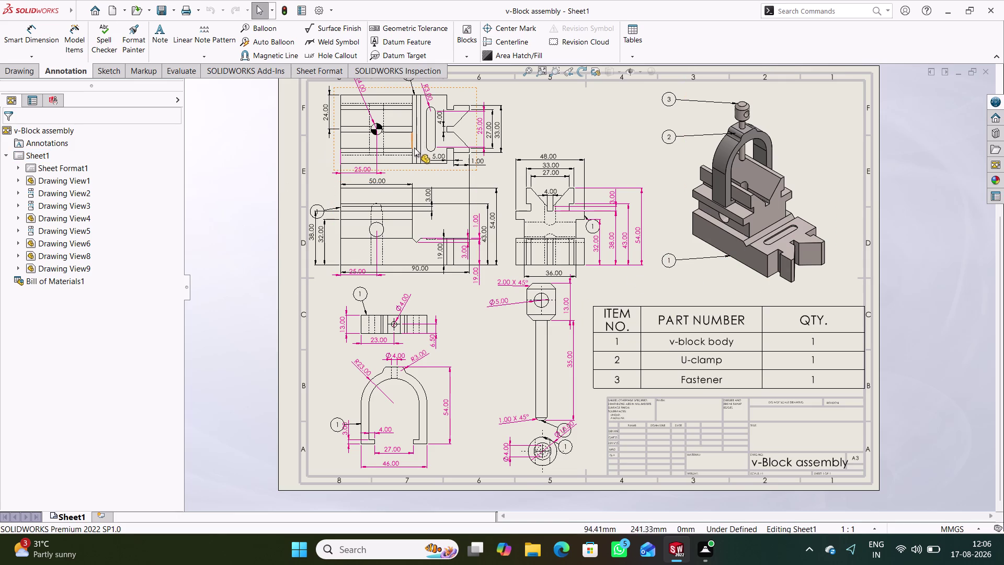
scroll(down, 3)
Hide the balloons on the front view and the side view.
scroll(down, 3)
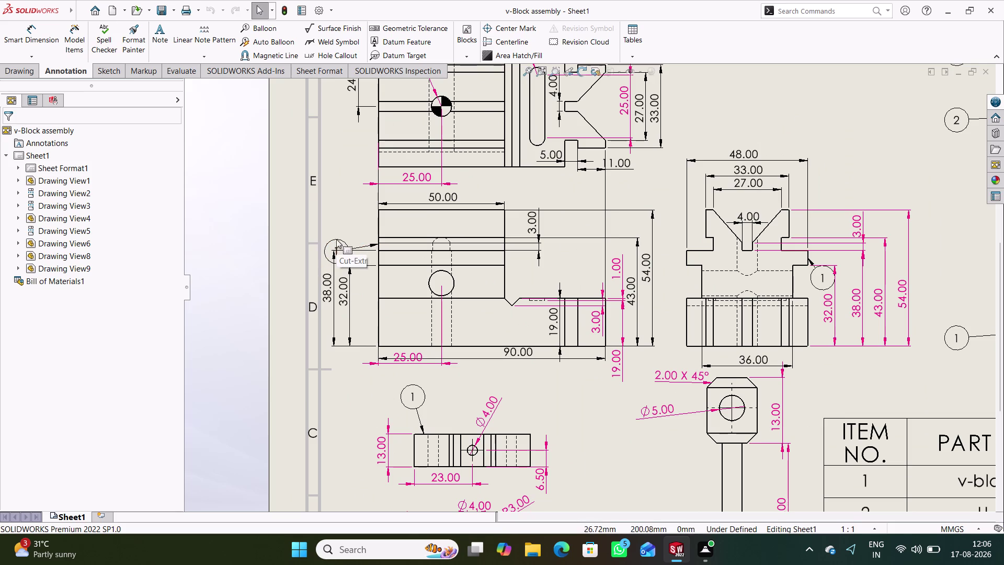
drag(336, 244, 336, 205)
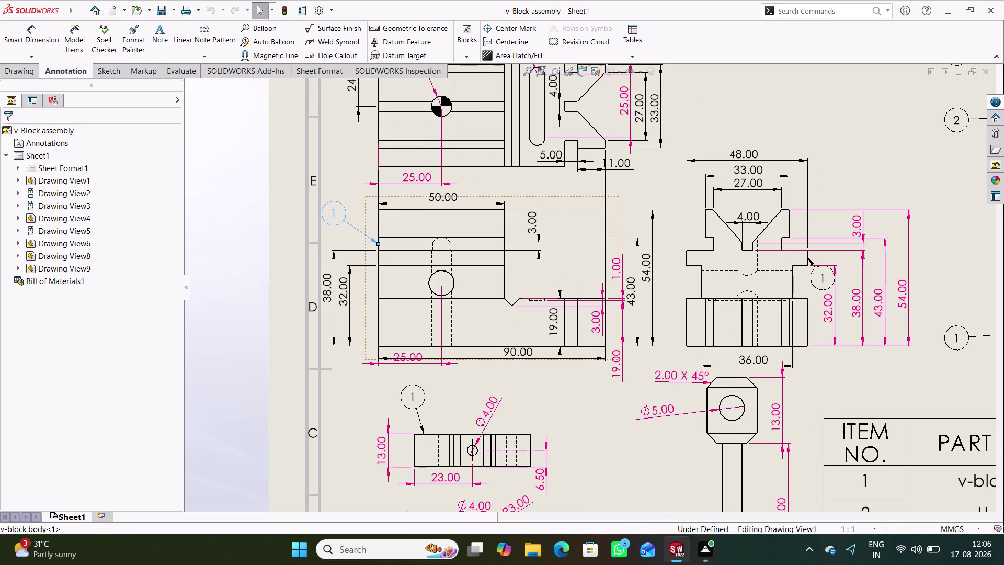
right_click(341, 214)
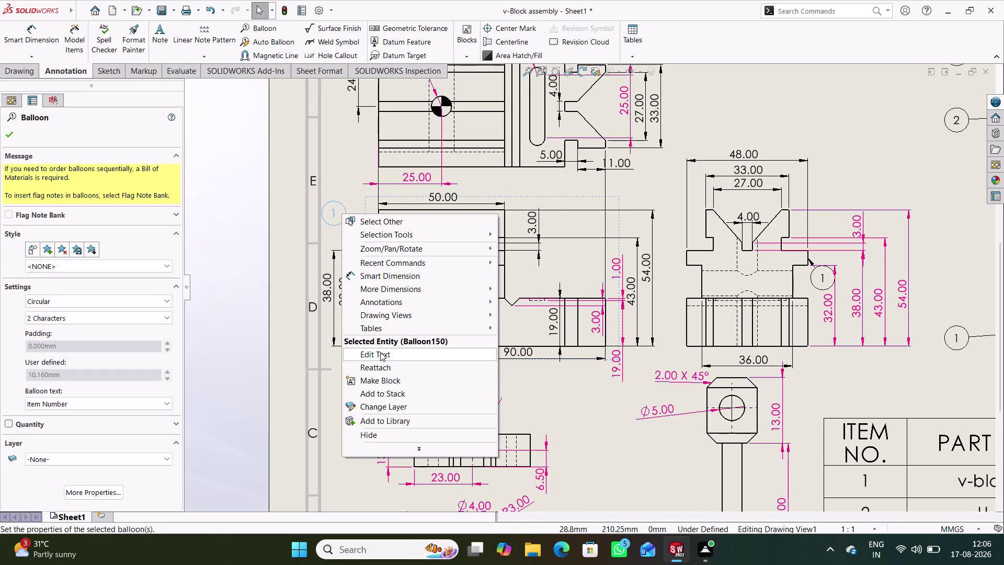
click(366, 437)
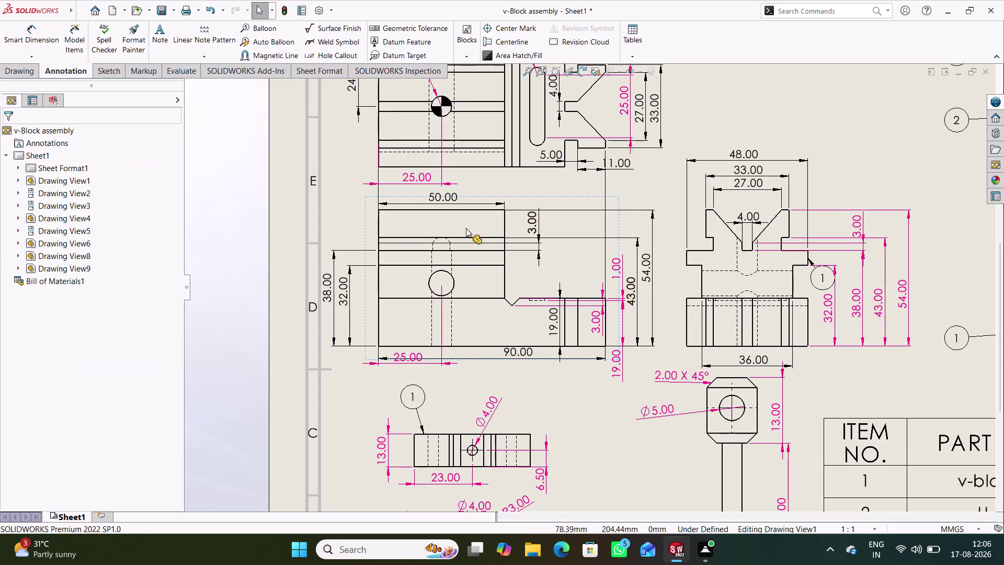
scroll(up, 3)
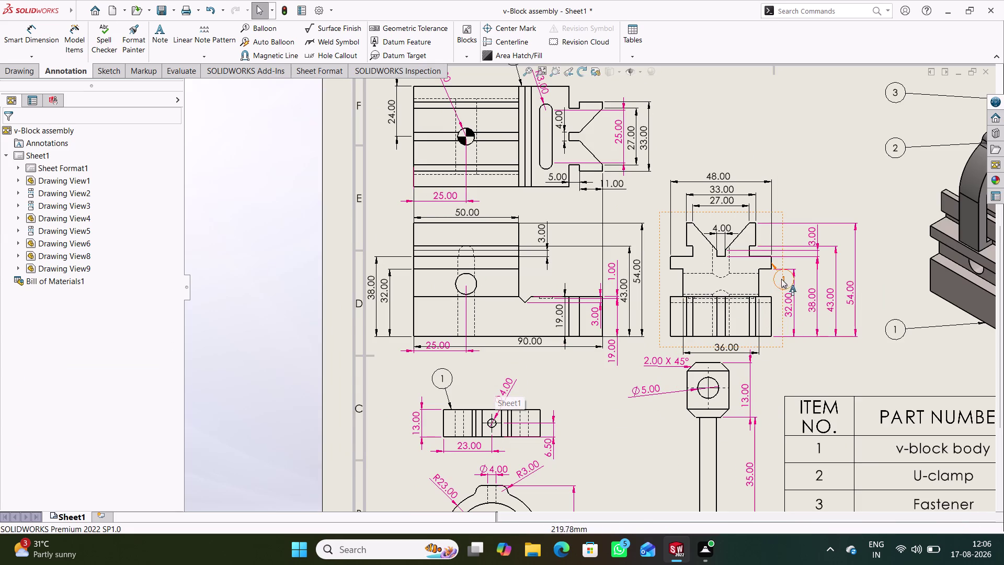
right_click(778, 279)
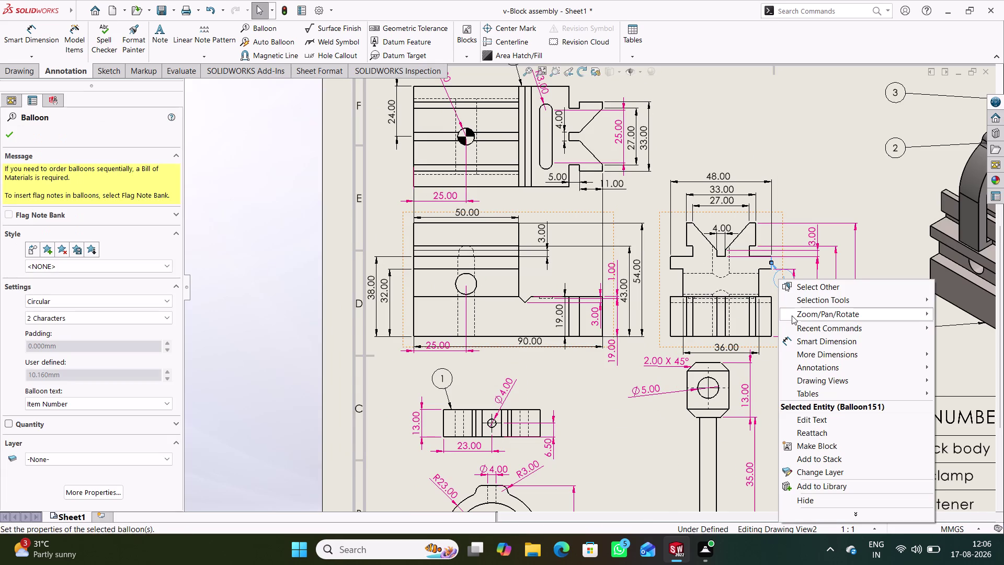
click(627, 432)
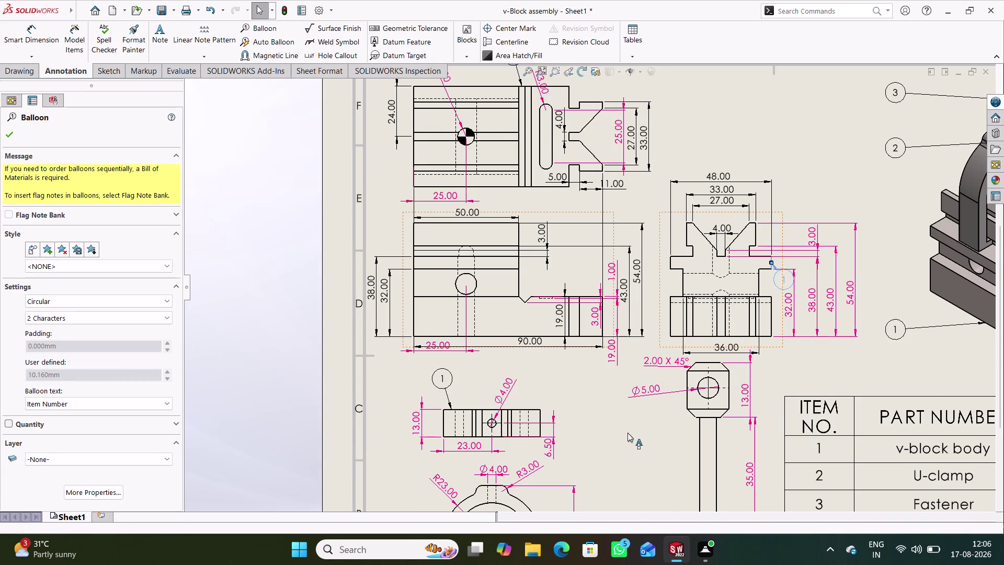
Hide the balloon on the v-block body's top view.
scroll(up, 3)
middle_drag(616, 446, 616, 445)
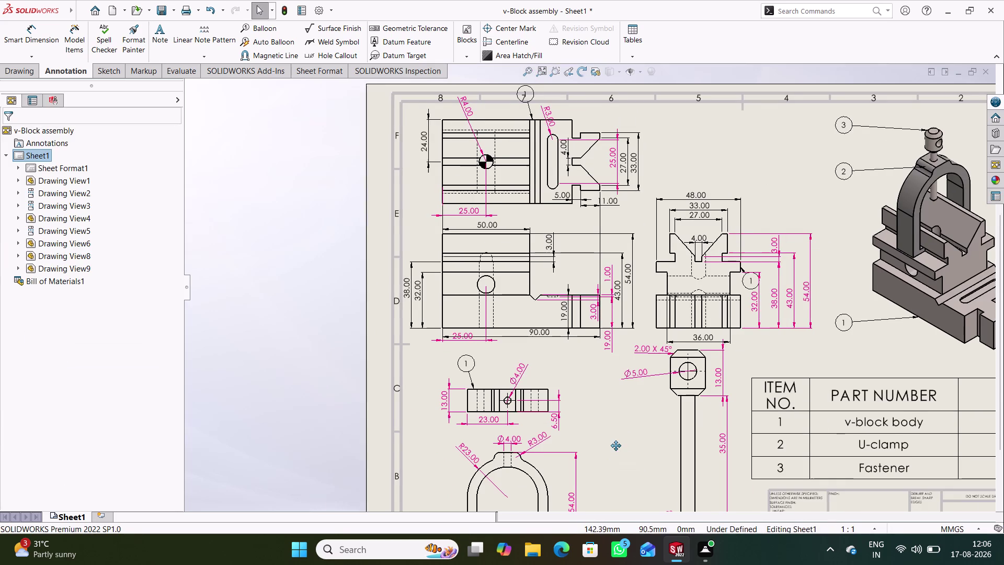
middle_drag(616, 445, 517, 378)
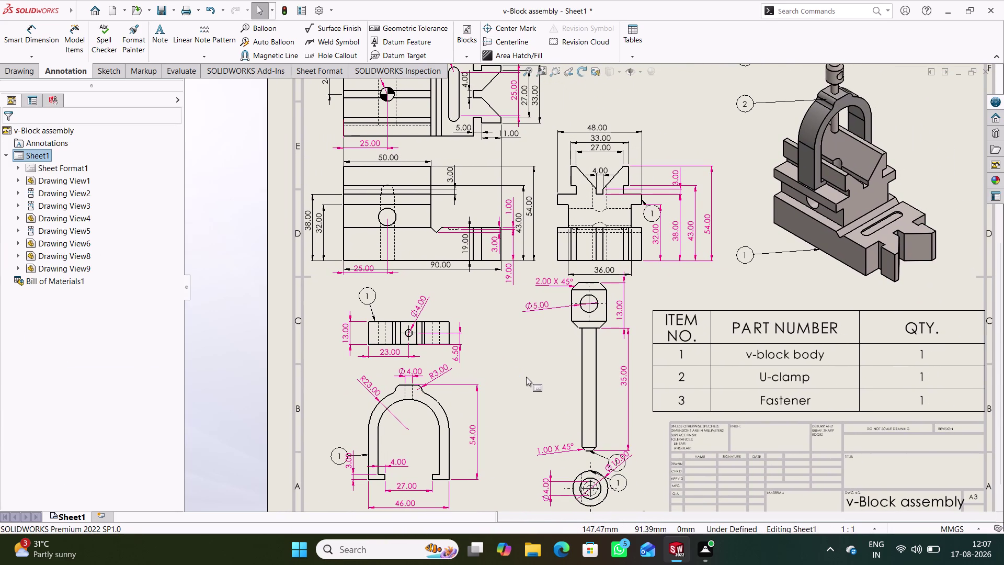
middle_drag(528, 368, 526, 495)
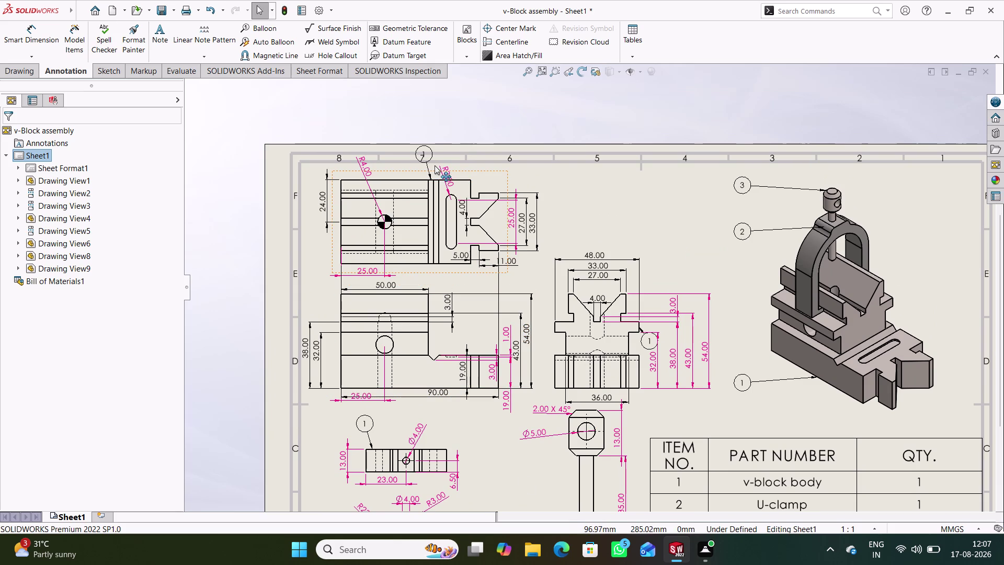
right_click(428, 152)
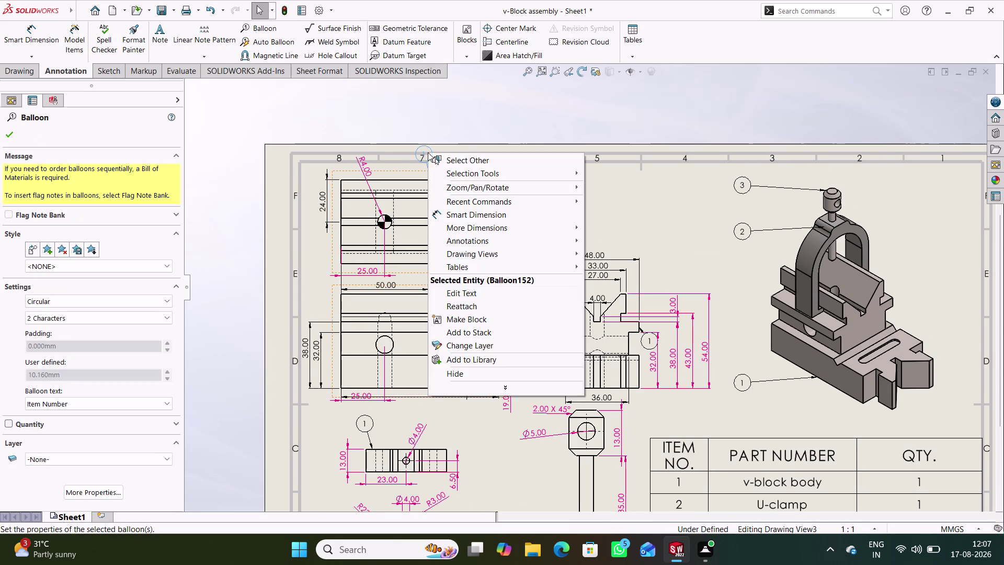
click(465, 370)
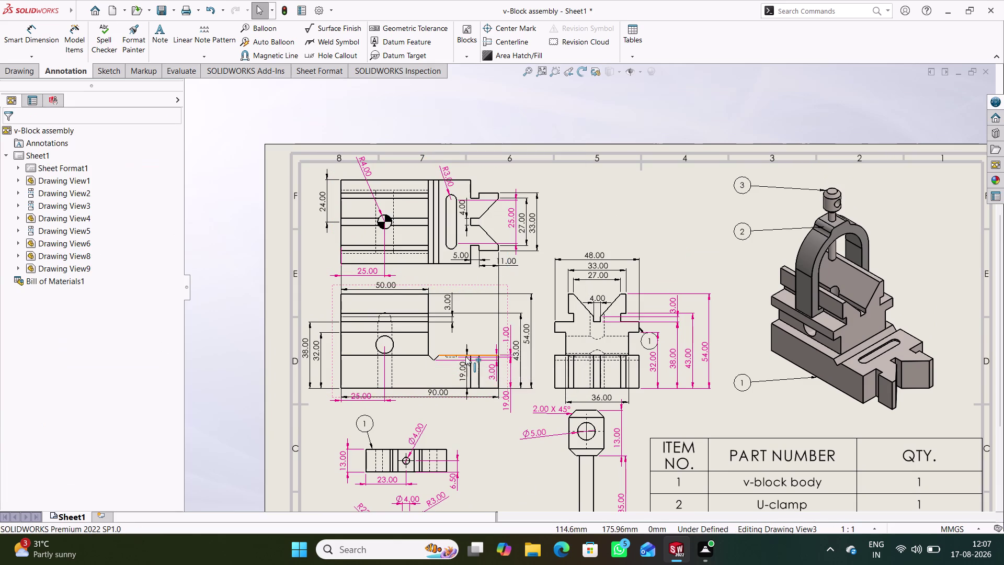
Hide the v-block side view's balloon, then bring up the circular view balloon's menu.
middle_drag(471, 436, 463, 426)
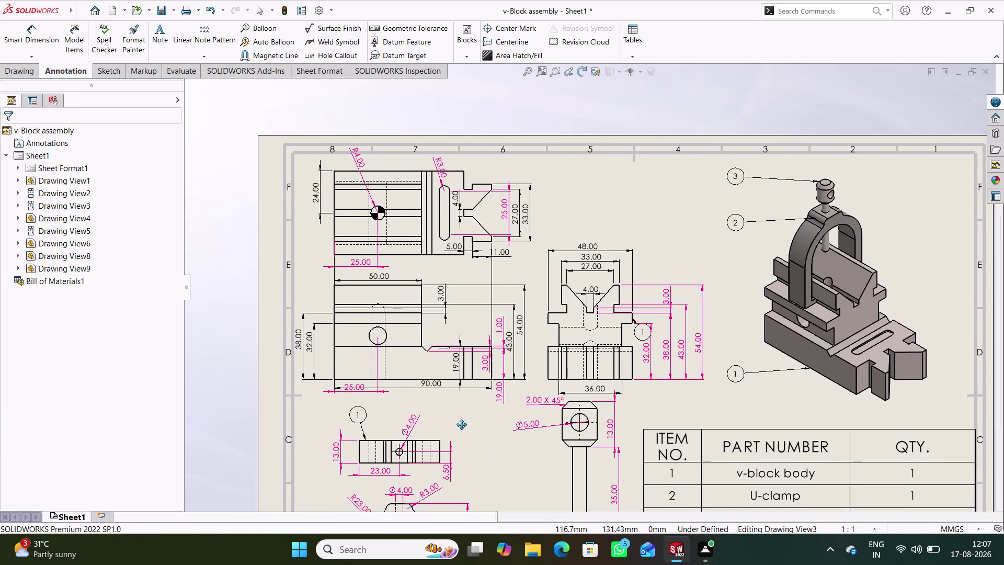
middle_drag(463, 426, 440, 415)
right_click(616, 317)
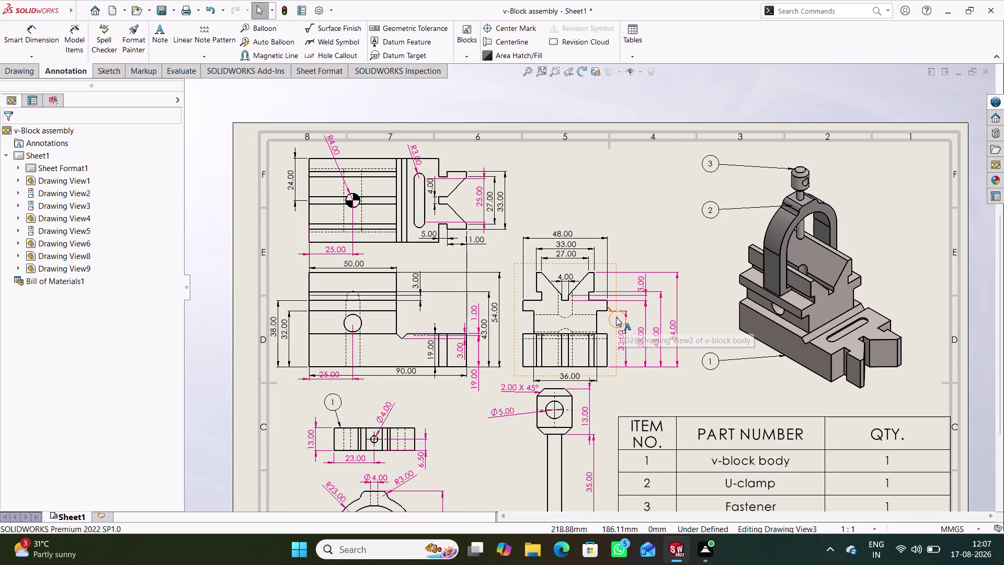
click(646, 298)
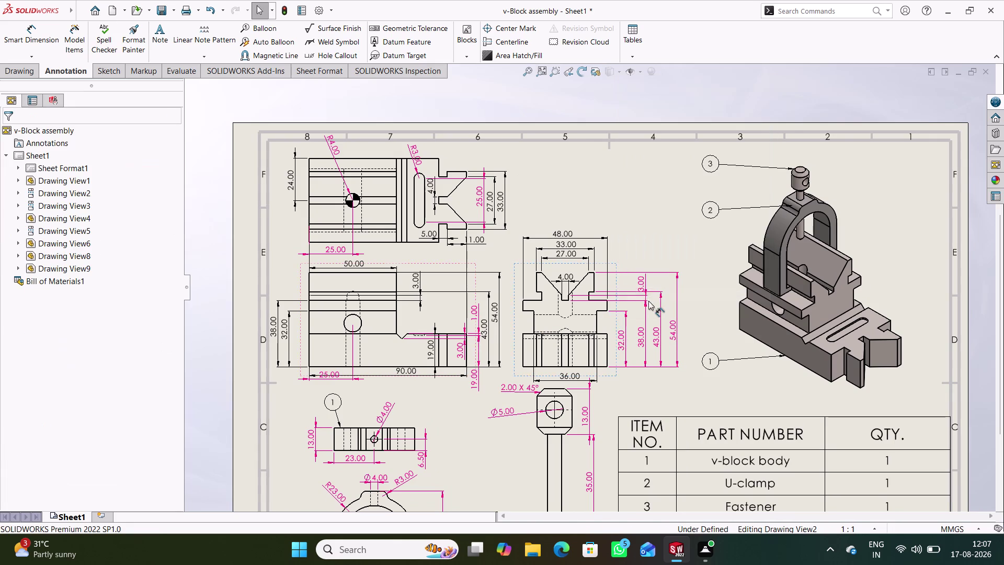
middle_drag(471, 437, 472, 420)
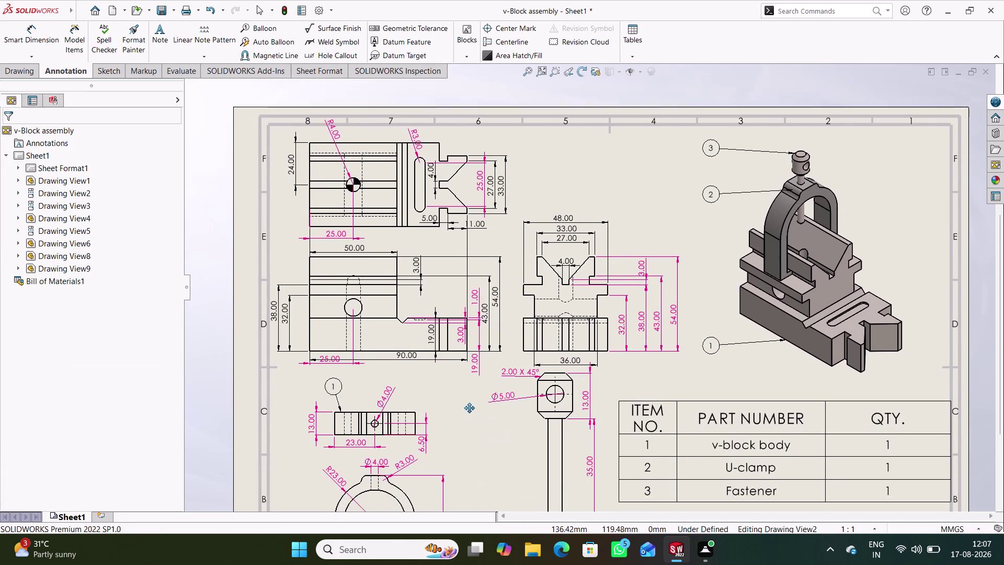
middle_drag(472, 419, 444, 306)
right_click(561, 460)
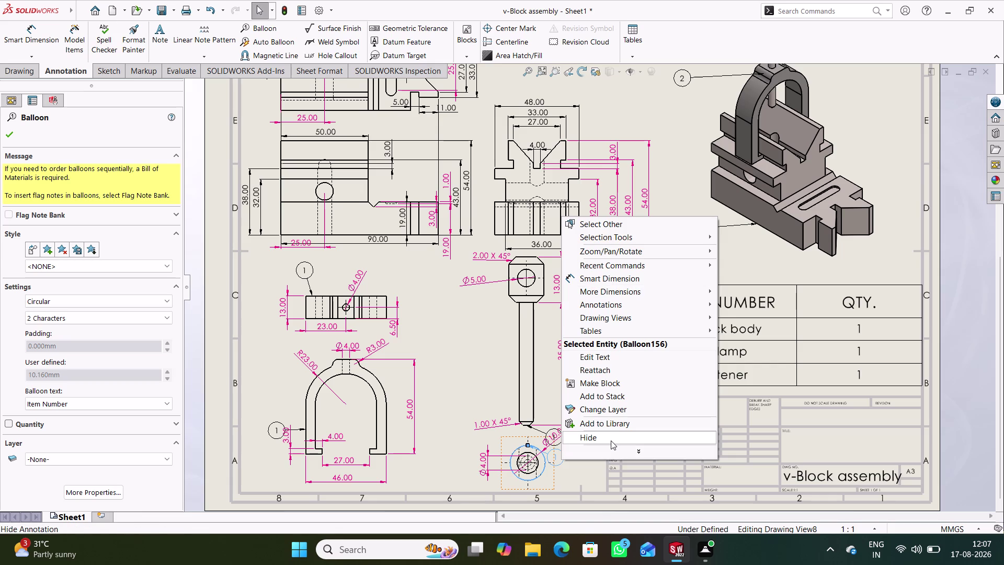
Hide the balloons on the circular, pin and U-clamp views.
click(611, 440)
right_click(564, 443)
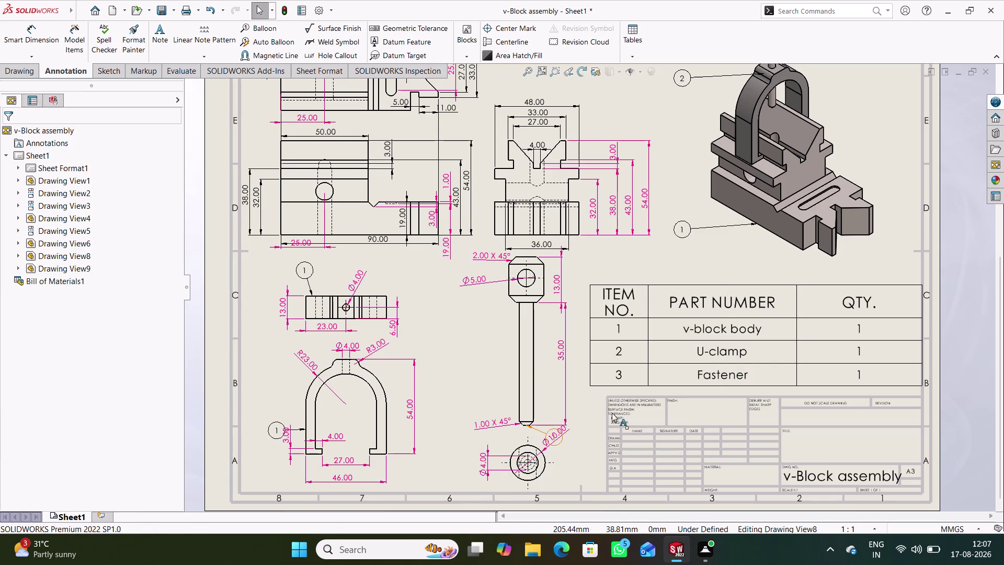
click(594, 424)
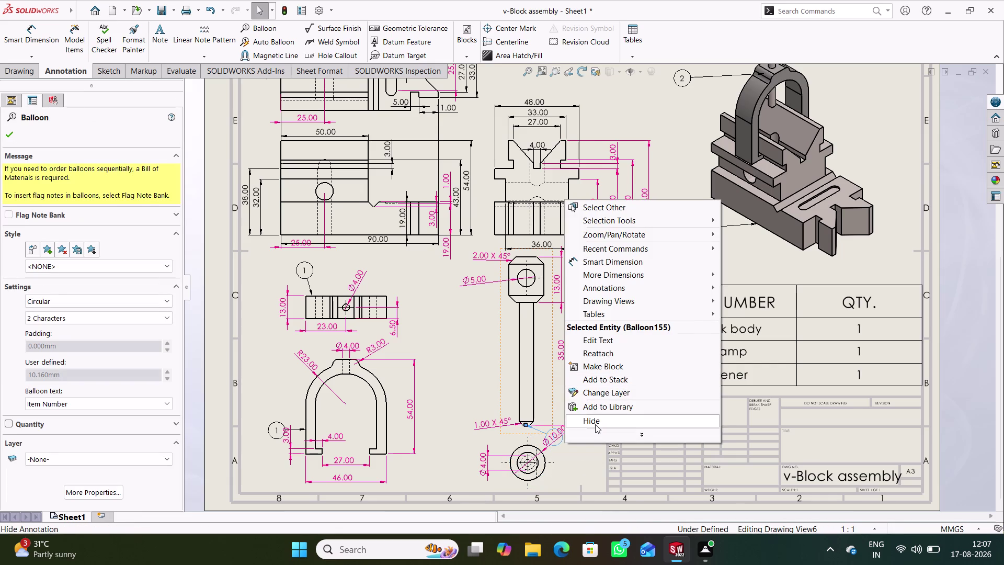
right_click(271, 432)
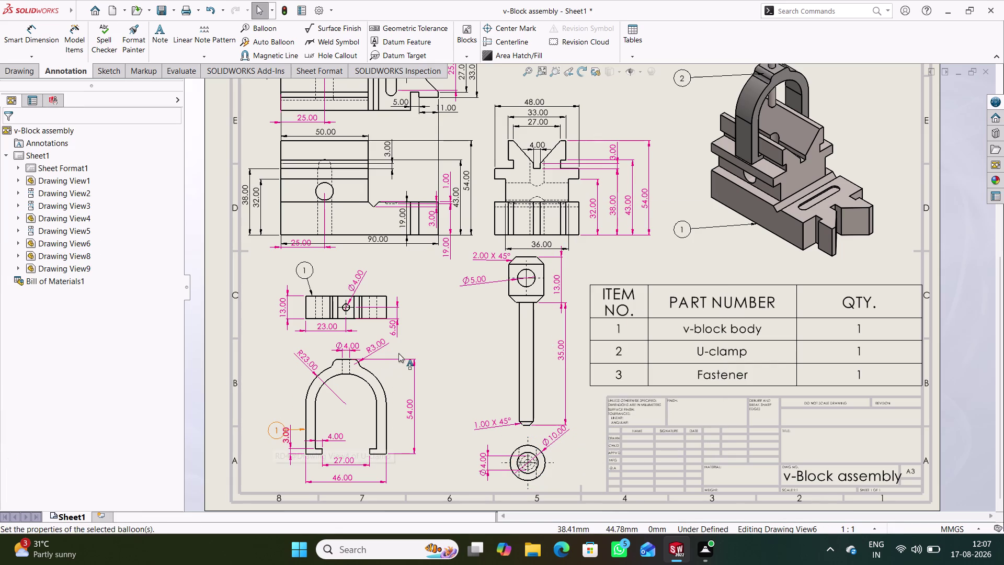
click(306, 411)
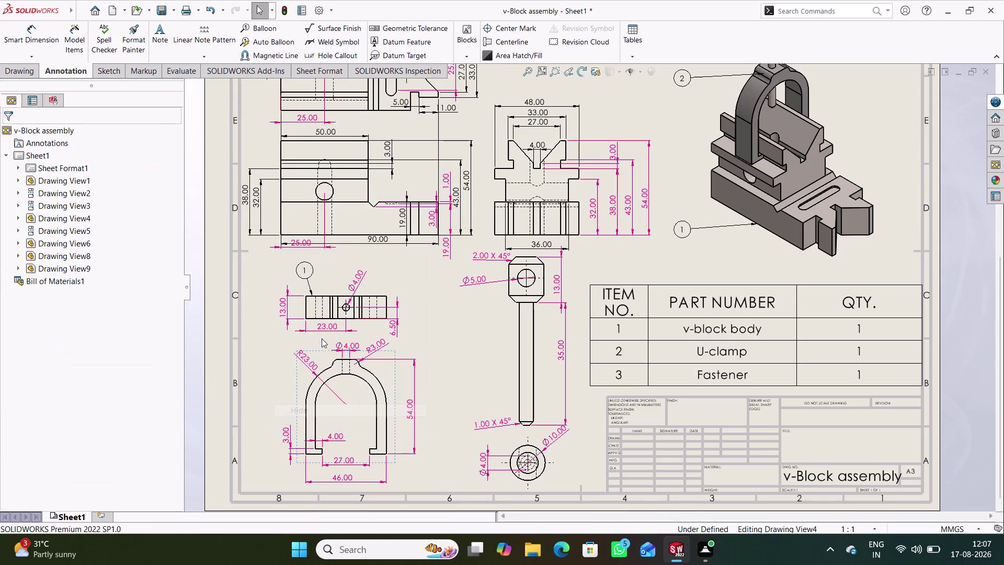
Dismiss the item-number warning and hide the small block view's balloon.
double_click(306, 269)
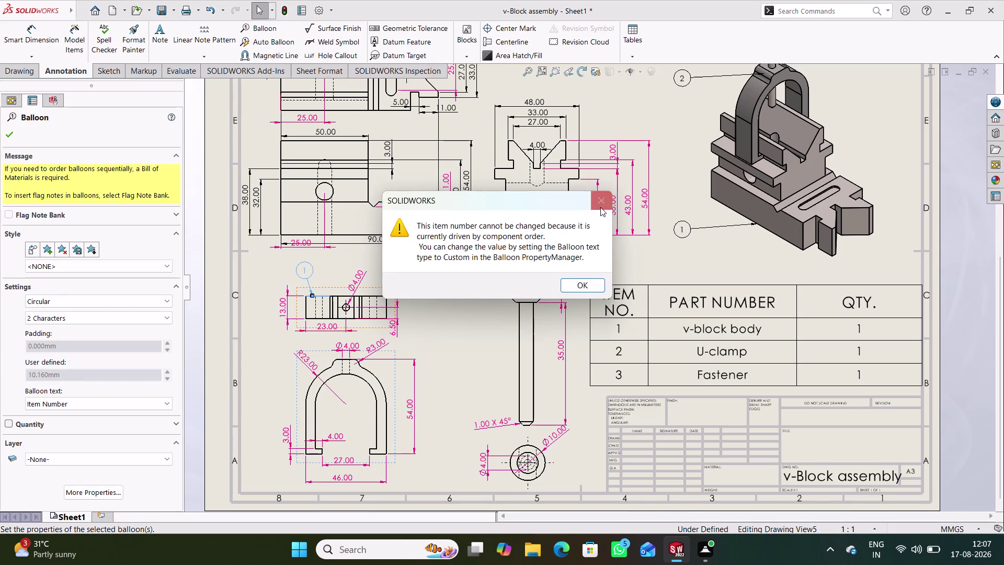
click(600, 206)
right_click(305, 267)
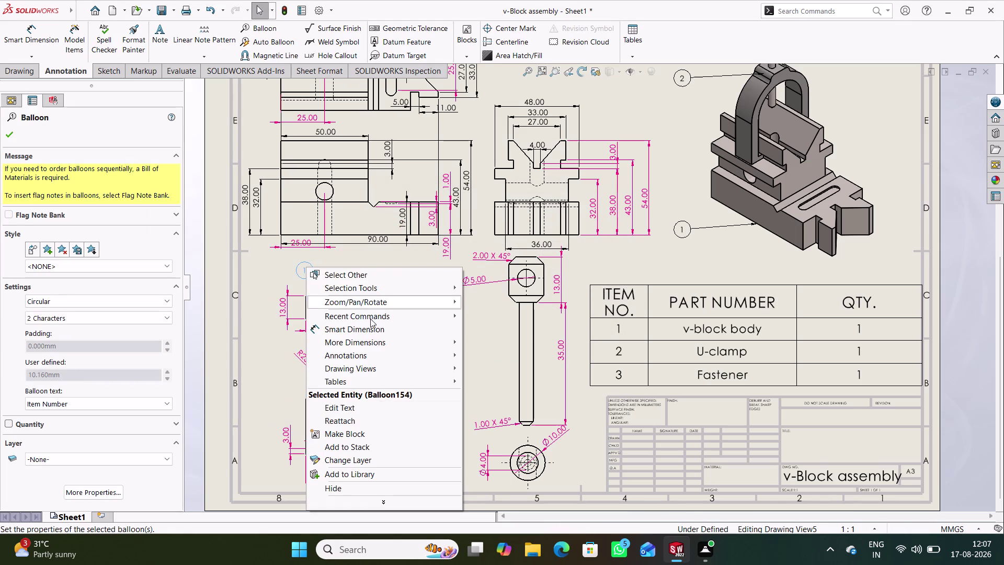
click(351, 485)
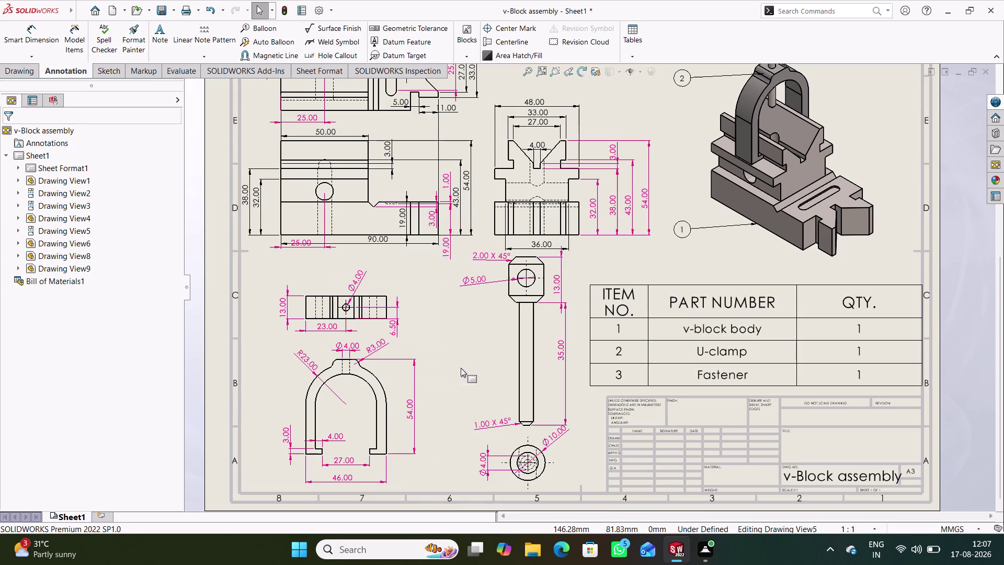
scroll(up, 3)
scroll(up, 3)
Fit the whole sheet in view and save the drawing with Ctrl+S.
middle_drag(475, 311, 471, 328)
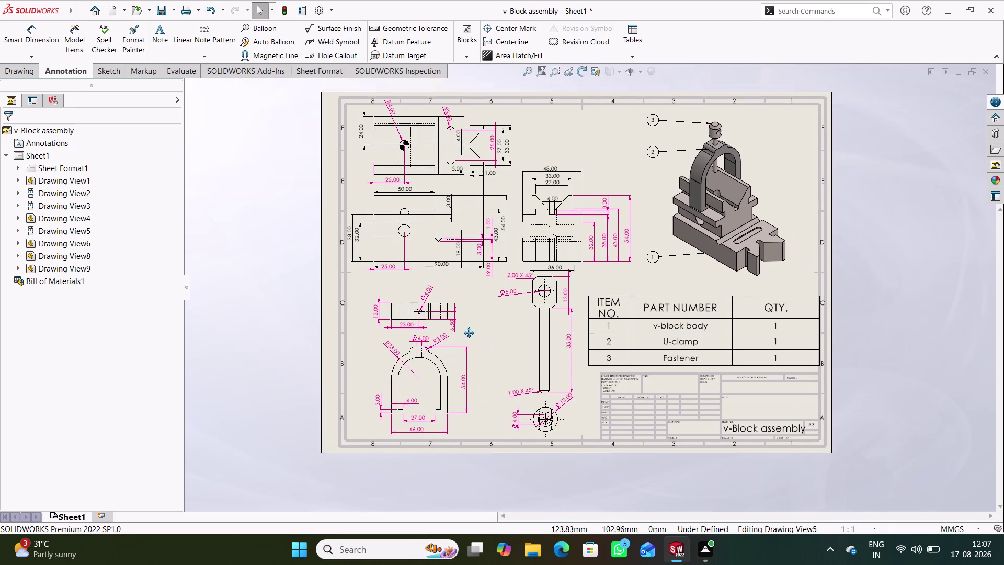
middle_drag(472, 327, 446, 359)
scroll(down, 3)
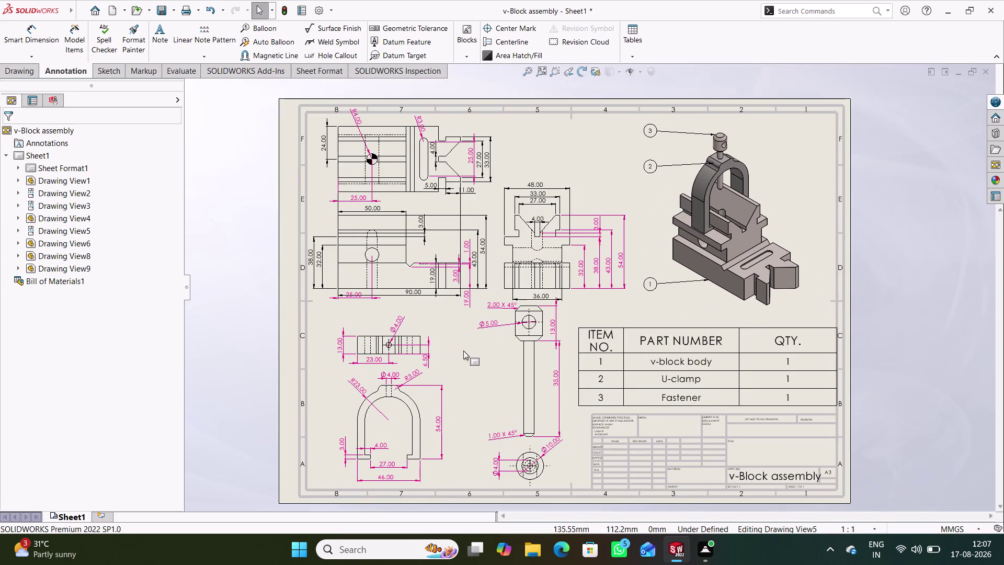
key(ctrl+s)
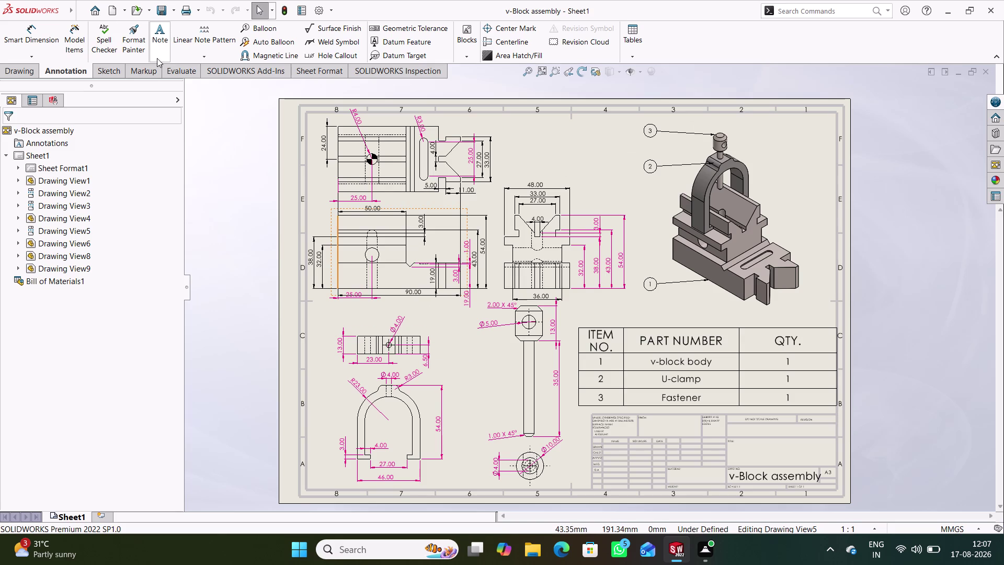
Start Save As from the Save dropdown menu.
click(197, 9)
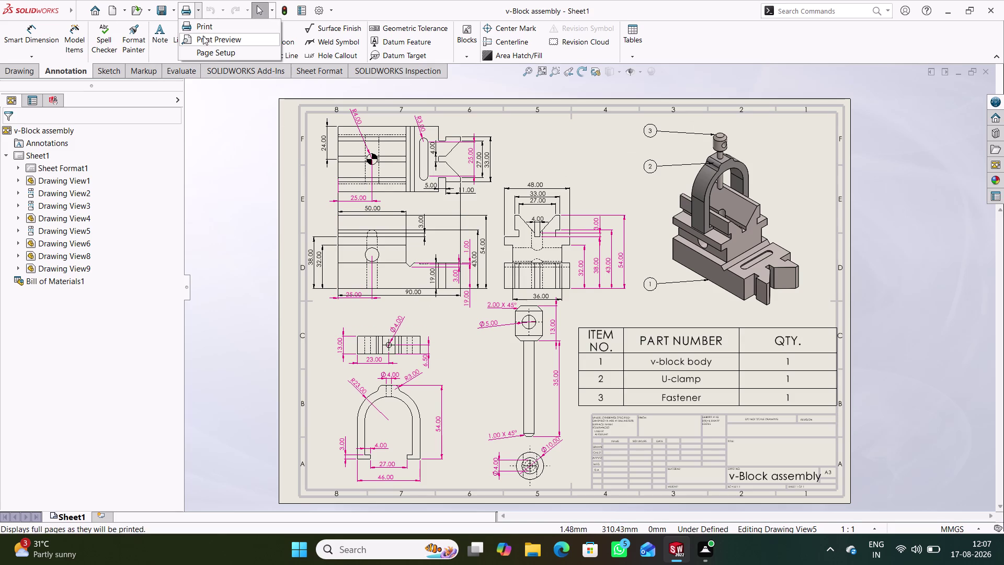
click(206, 123)
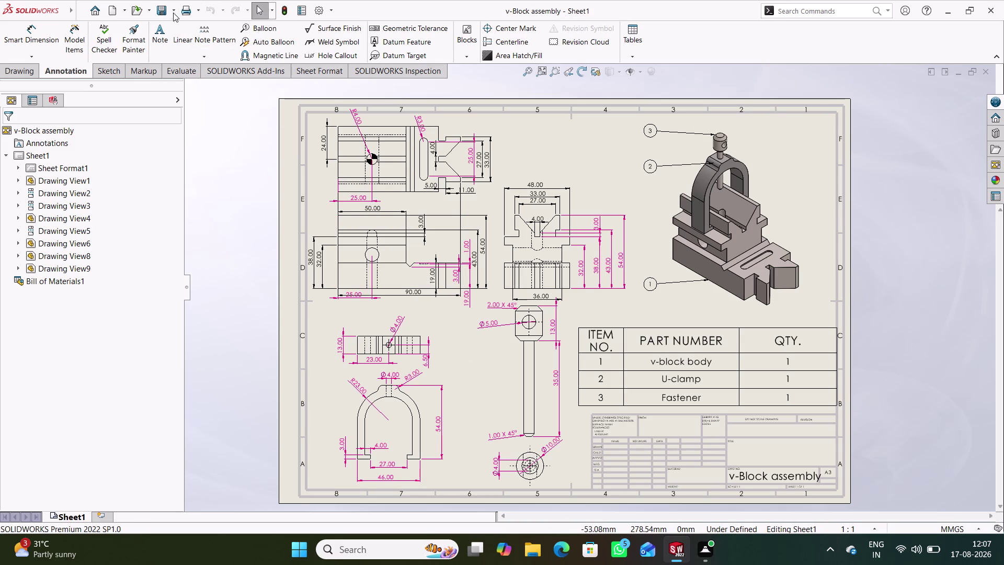
click(175, 9)
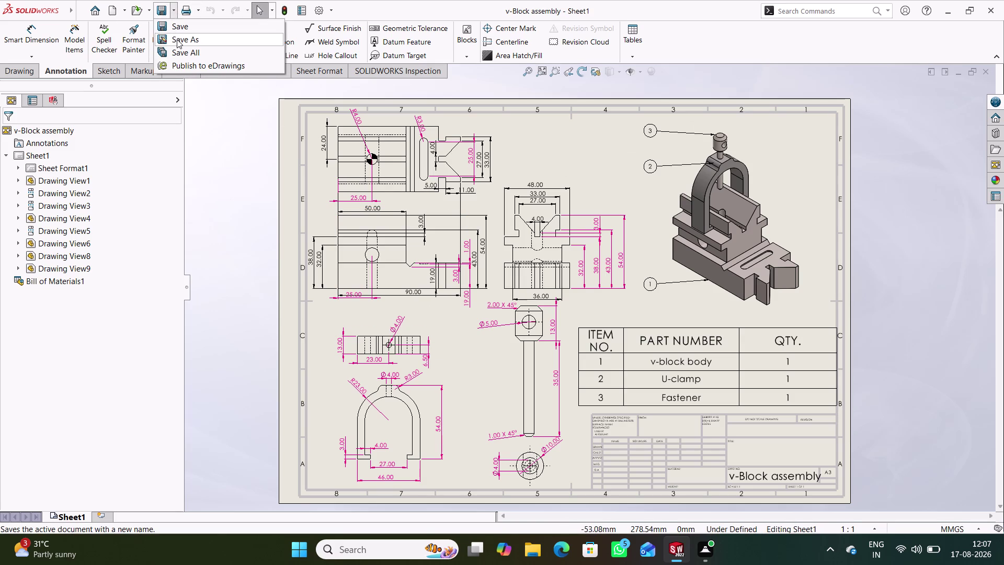
click(177, 39)
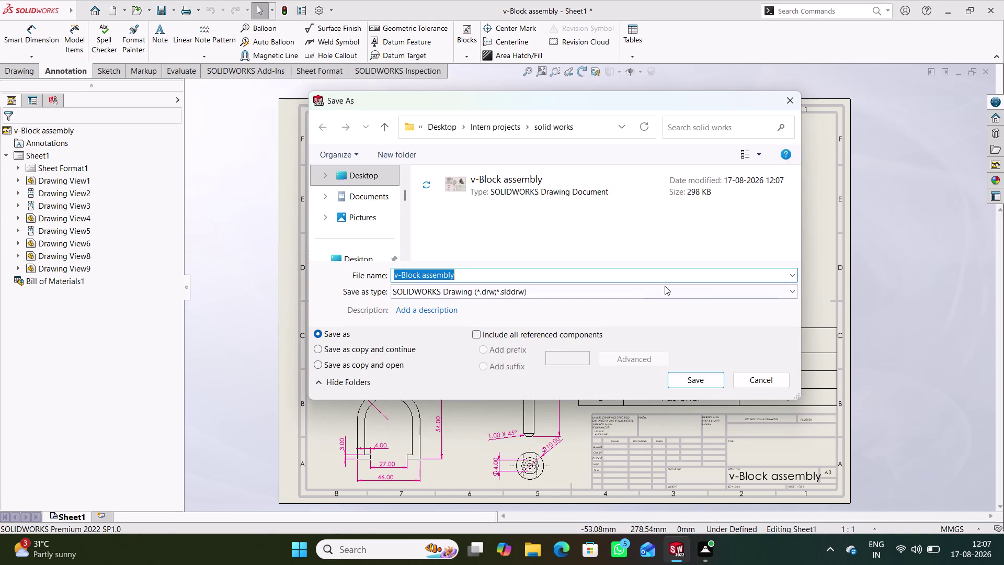
Export v-Block assembly as Adobe Portable Document Format (*.pdf).
click(774, 293)
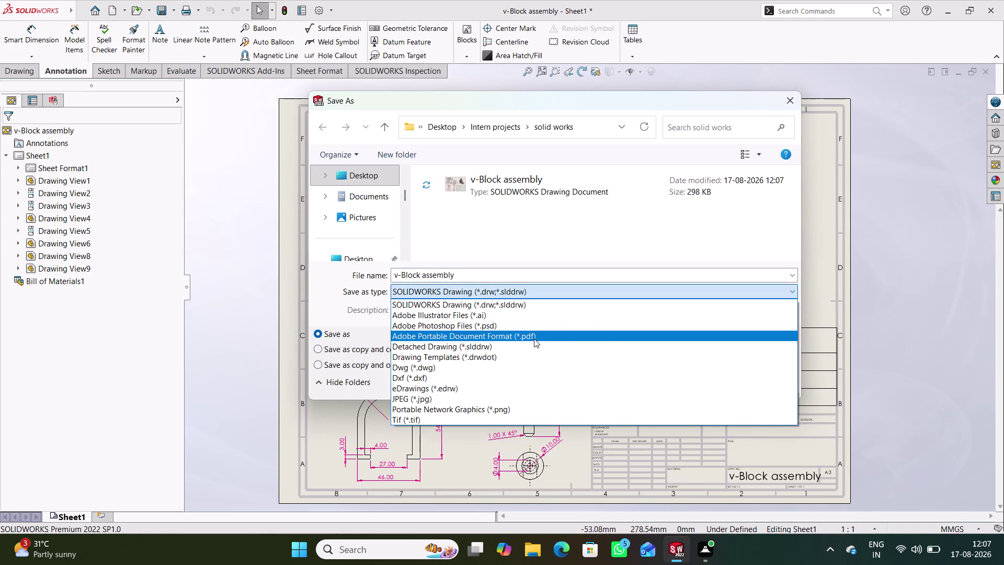
click(534, 339)
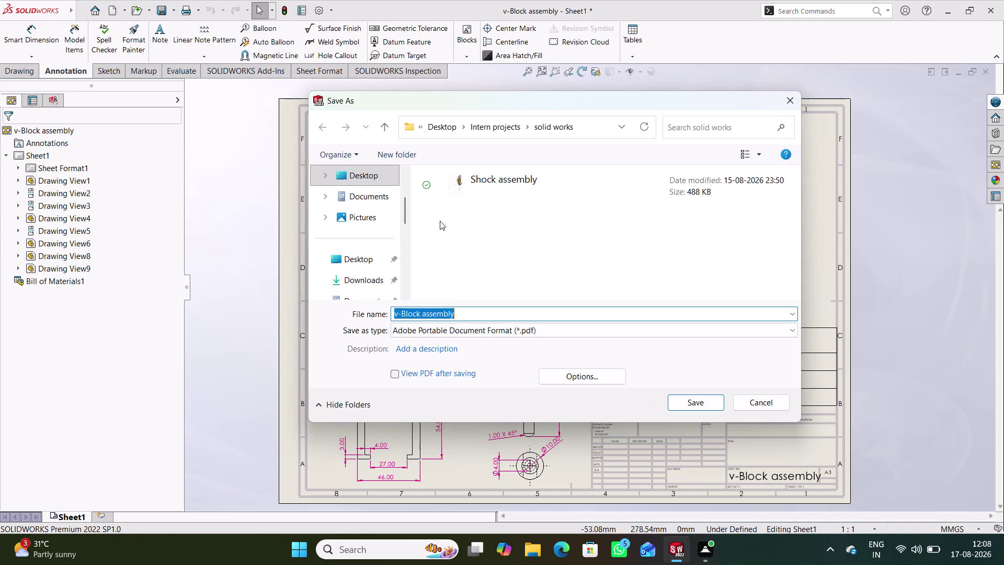
click(691, 405)
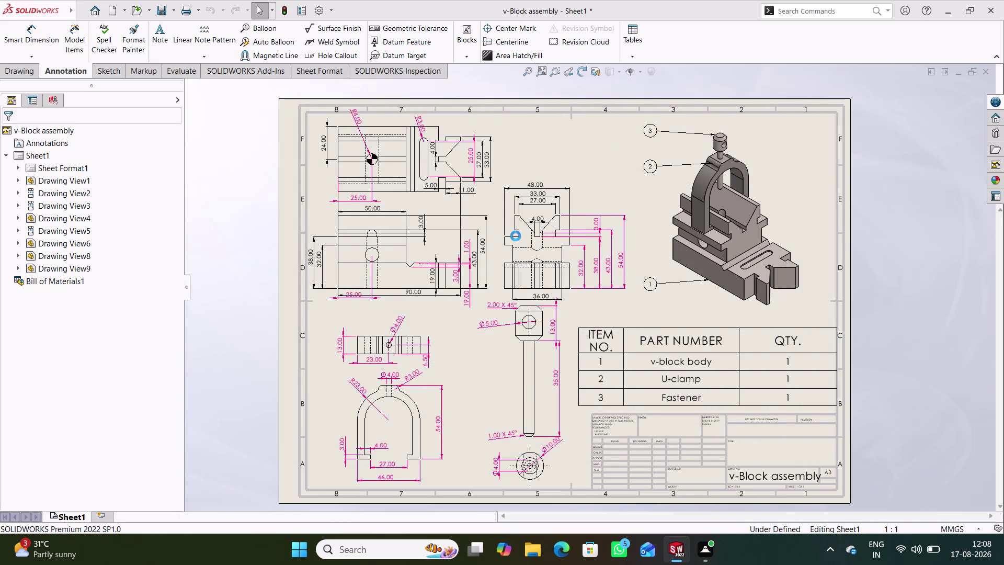